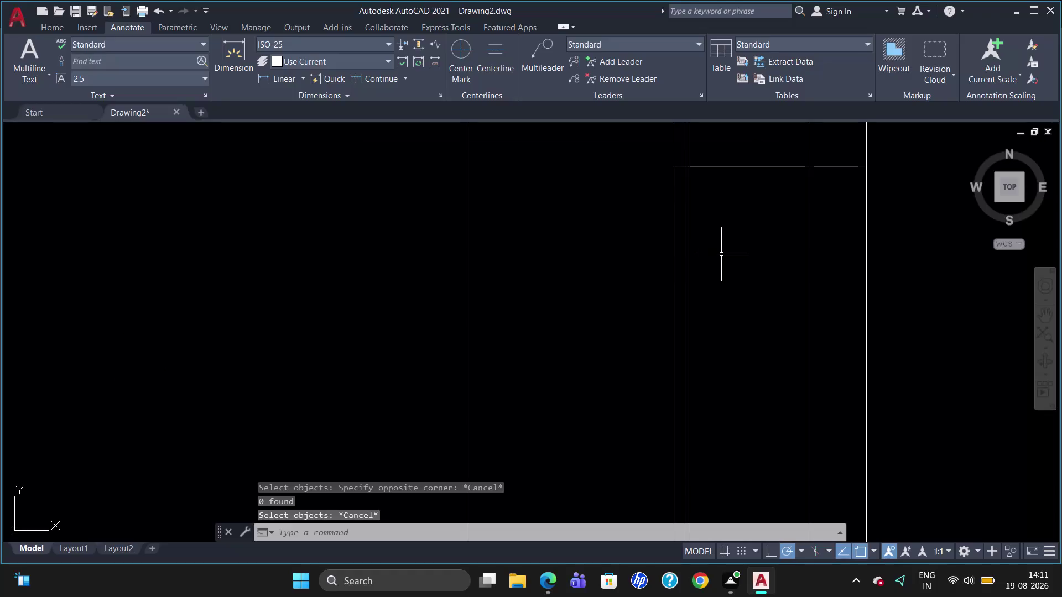
Zoom to the top-right section and trim two pieces off the top inner line's right end.
scroll(down, 3)
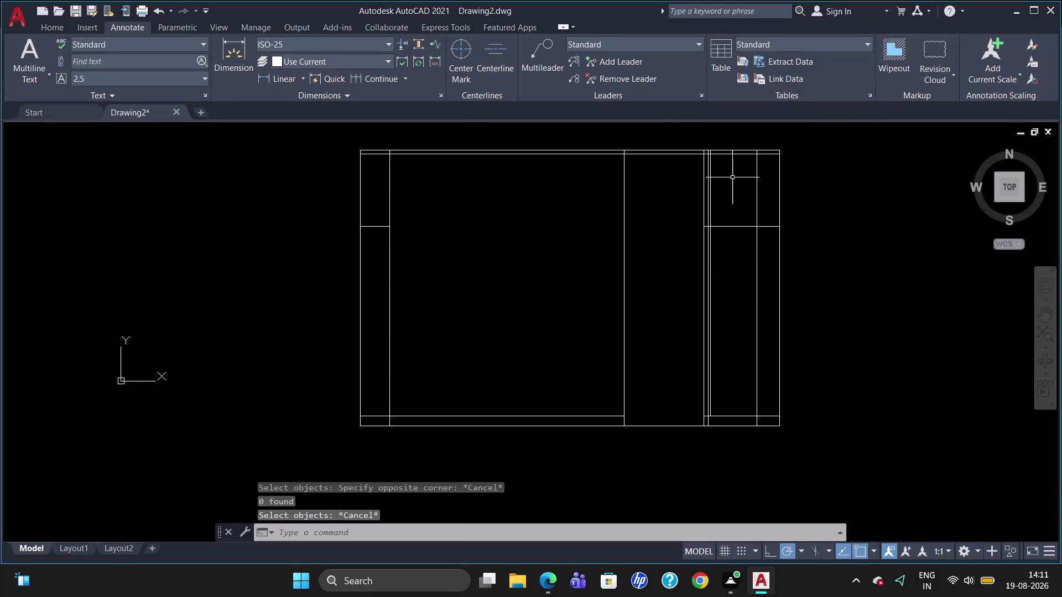
scroll(down, 3)
scroll(up, 3)
scroll(up, 3)
scroll(down, 3)
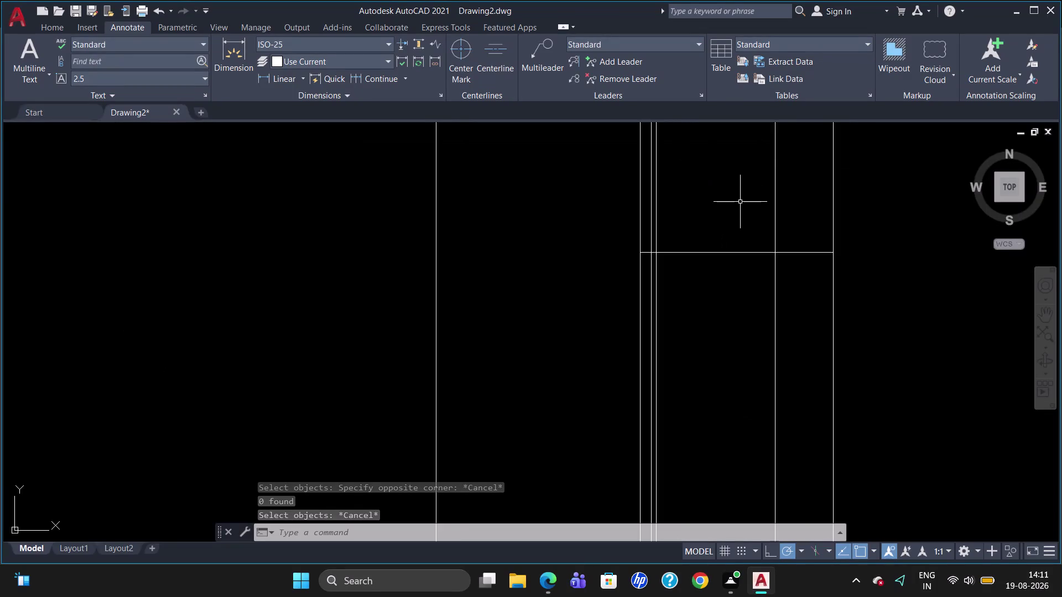
scroll(up, 3)
scroll(up, 3)
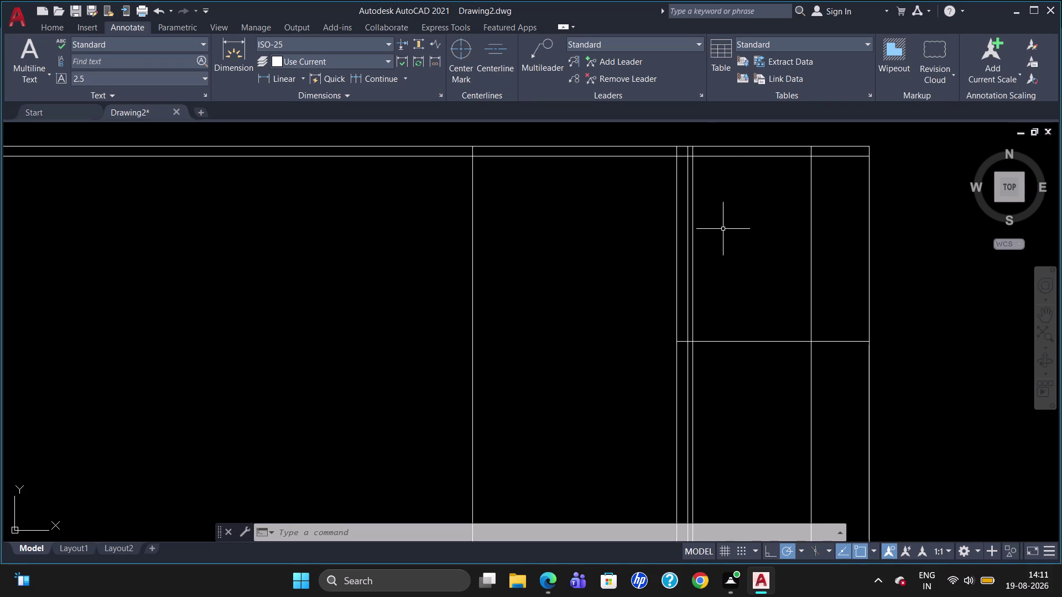
text(TR)
key(Return)
key(Return)
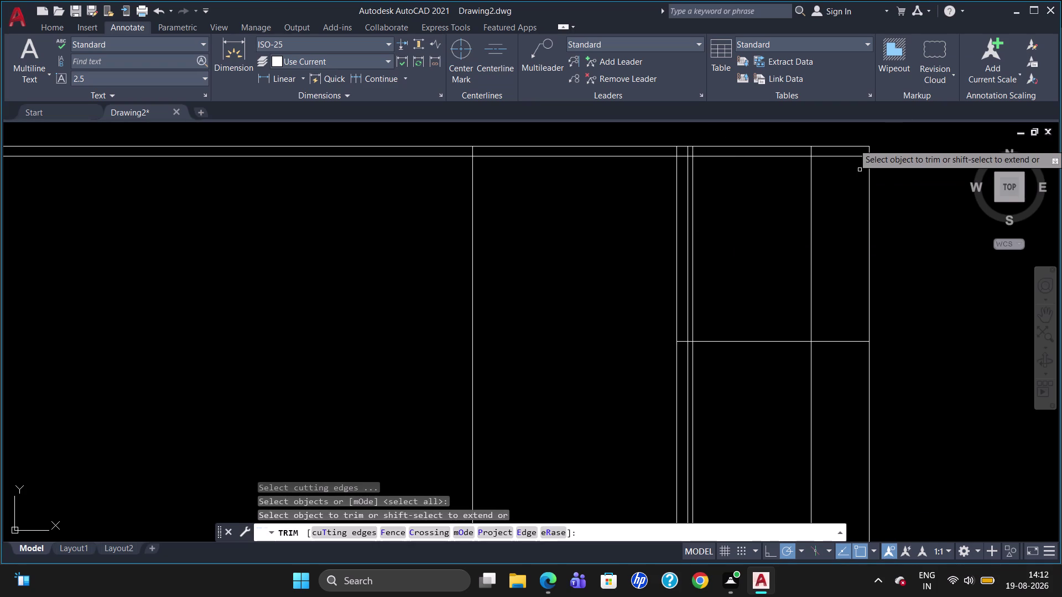
click(829, 158)
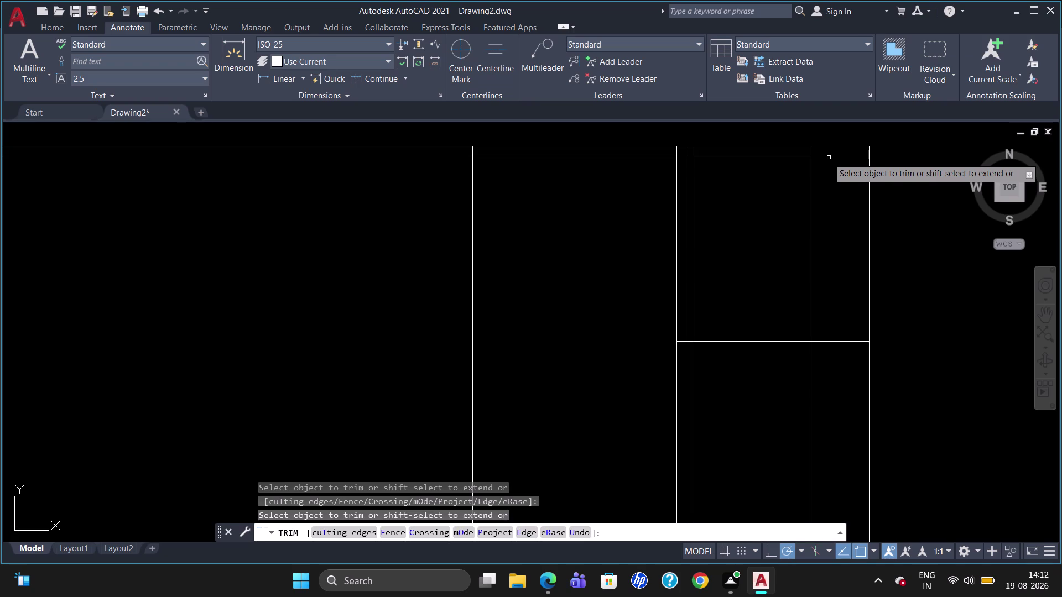
click(755, 155)
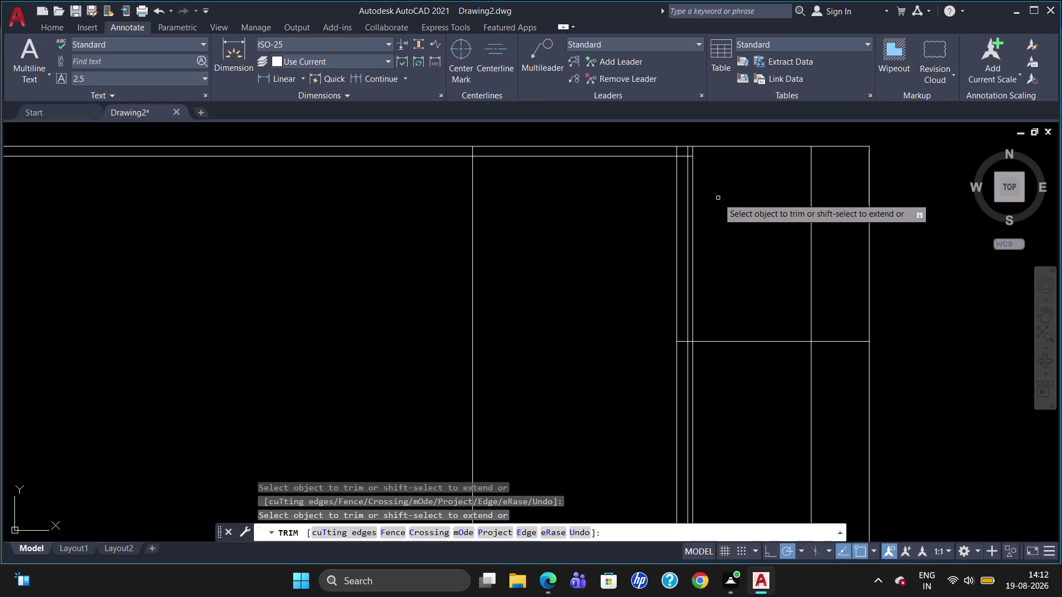
Trim the vertical divider's upper portions and the corner segments, then select the leftover stub.
click(676, 242)
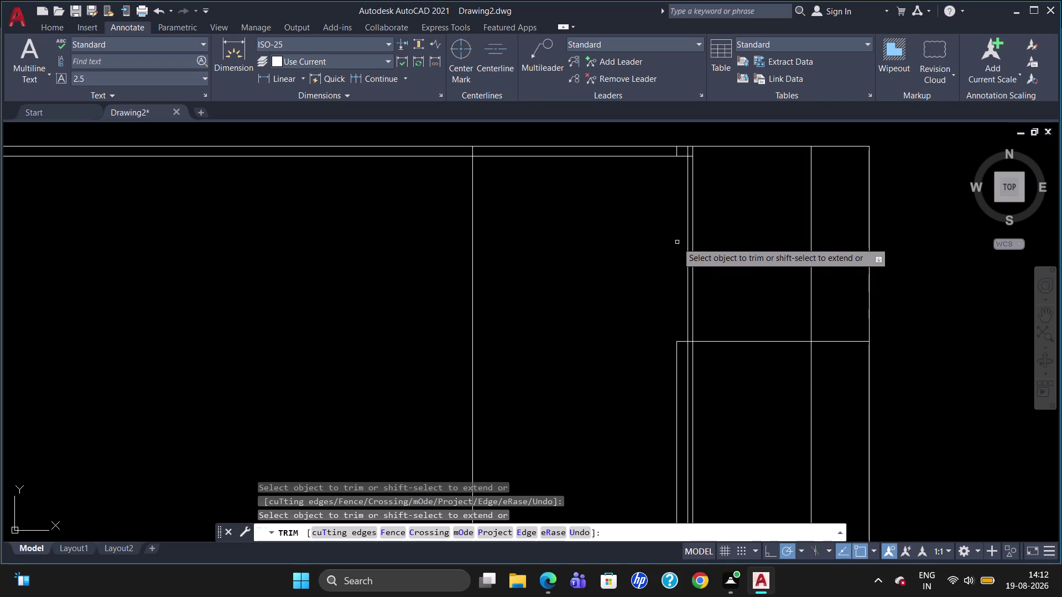
click(683, 343)
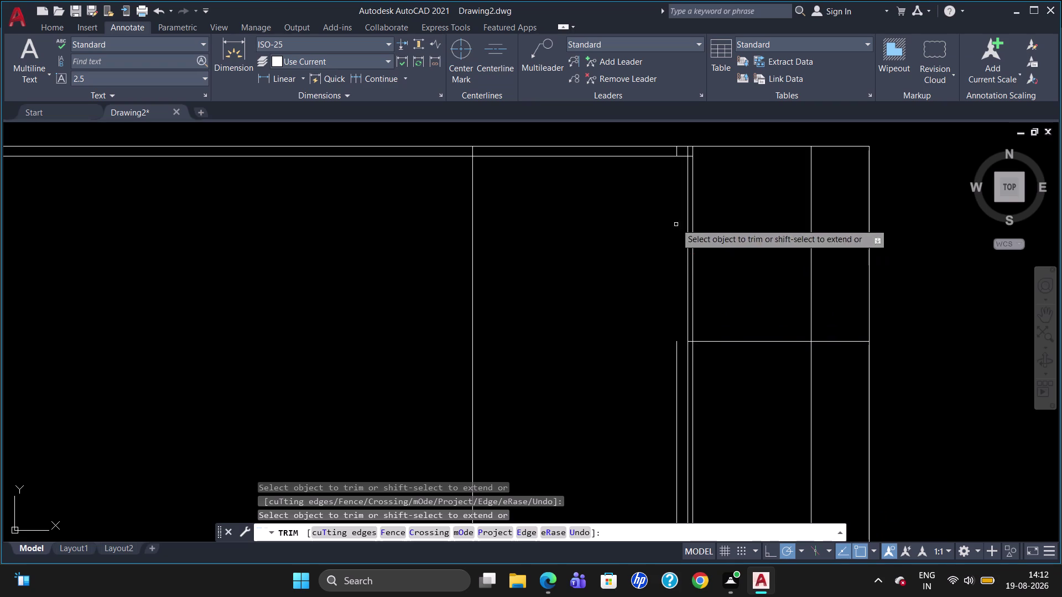
click(682, 156)
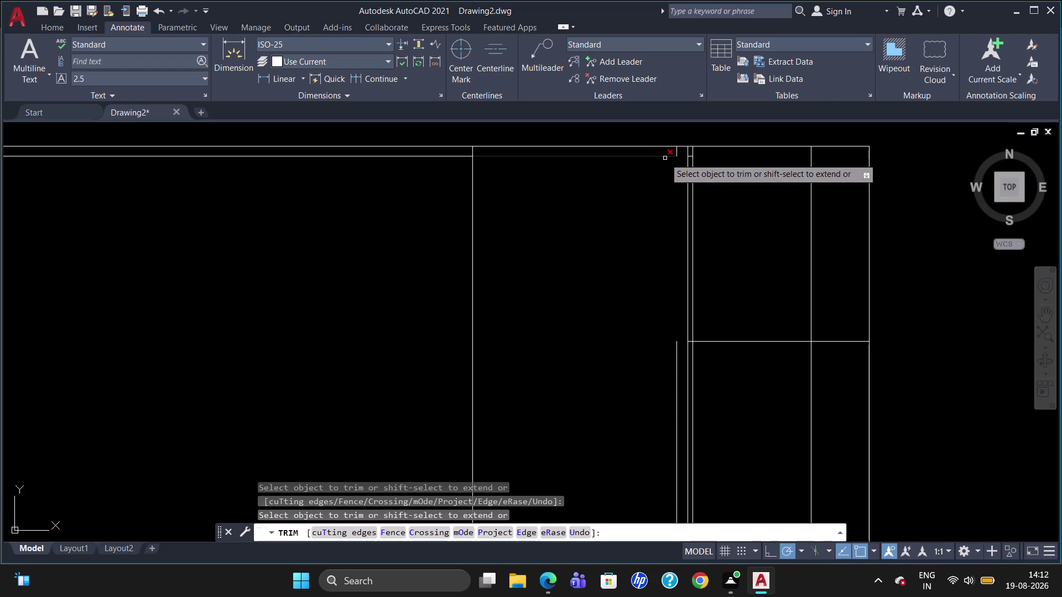
click(664, 158)
key(Escape)
click(677, 153)
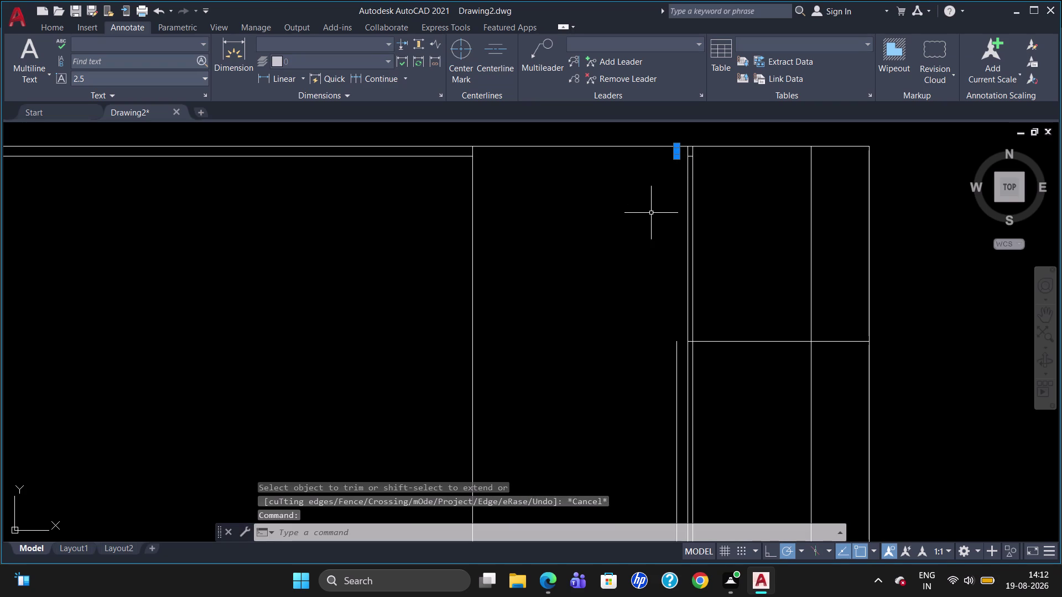
Delete the leftover short line stub.
key(Delete)
scroll(down, 3)
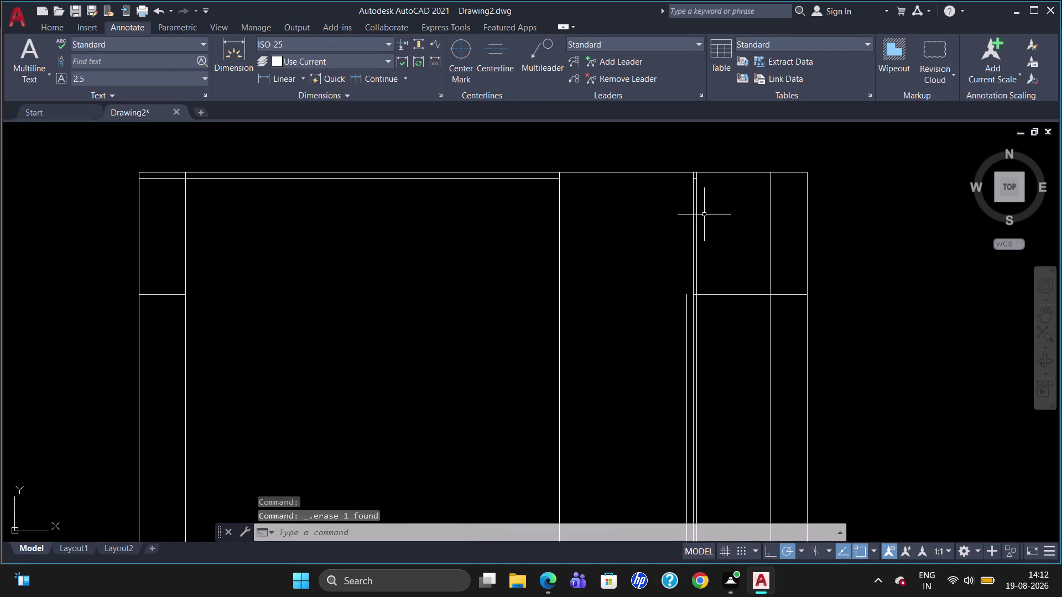
scroll(up, 3)
scroll(up, 3)
scroll(down, 3)
scroll(up, 3)
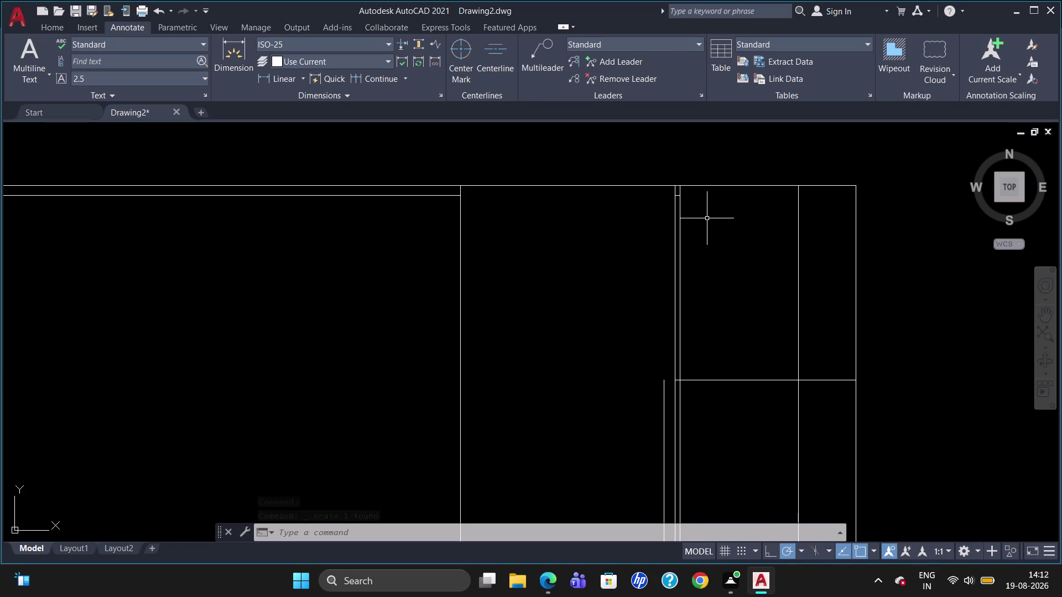
Draw a short trial line along the cabinet's top edge.
key(l)
key(Return)
scroll(up, 3)
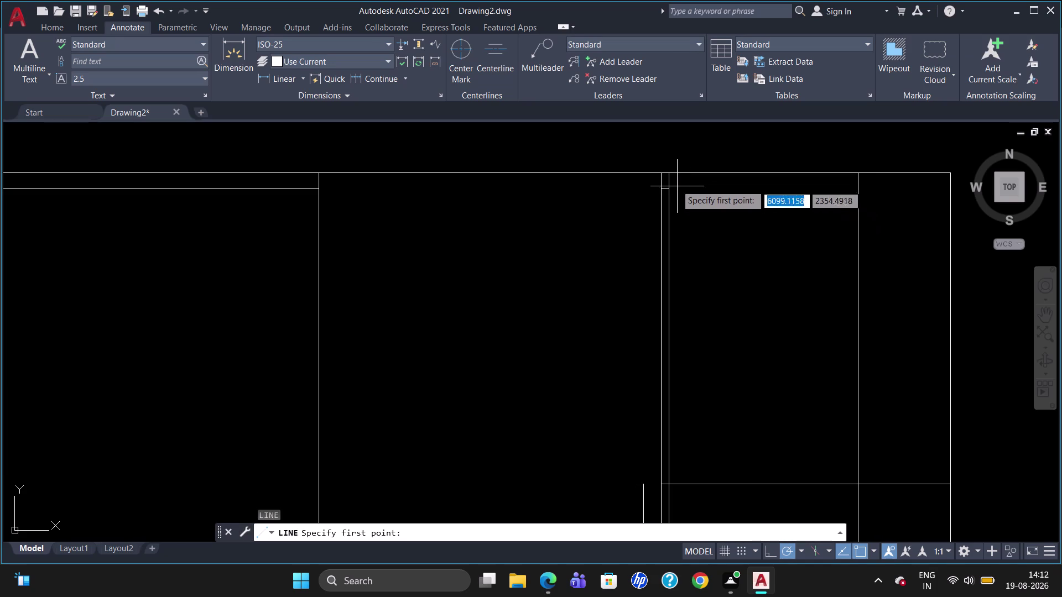
scroll(up, 3)
click(657, 176)
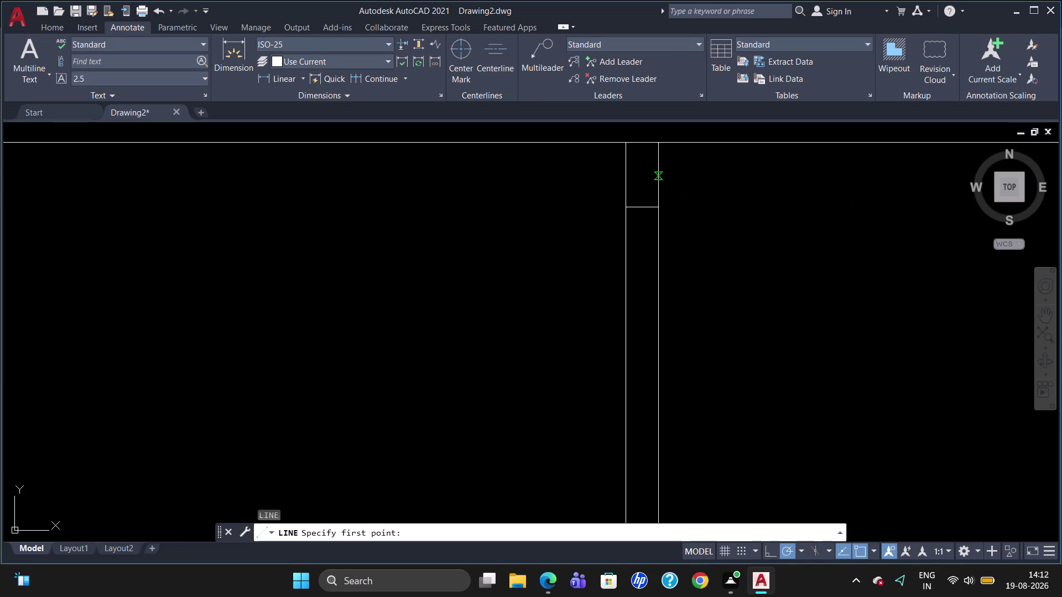
click(781, 175)
scroll(down, 3)
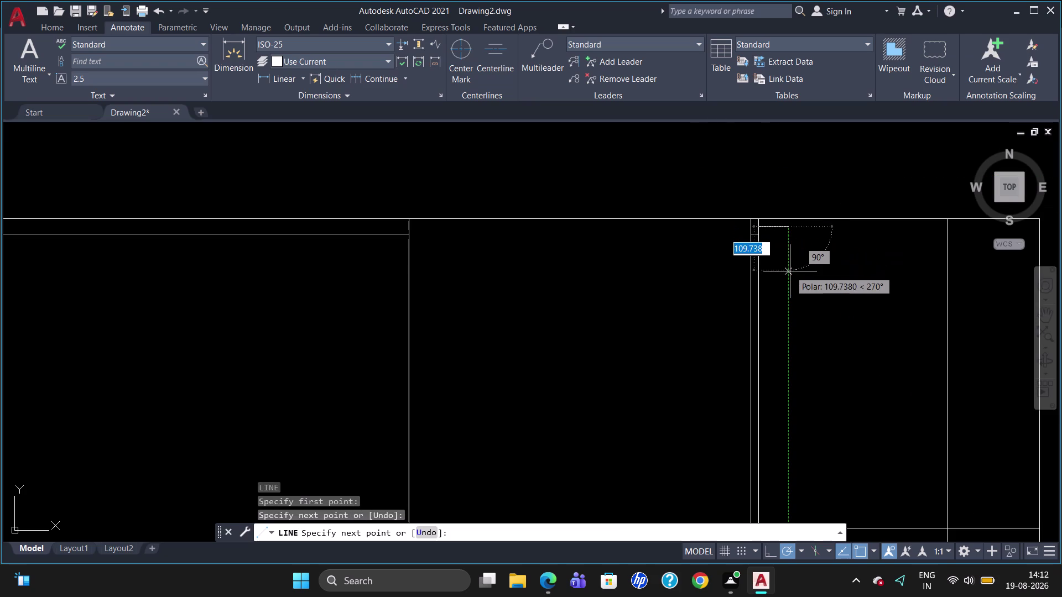
key(Escape)
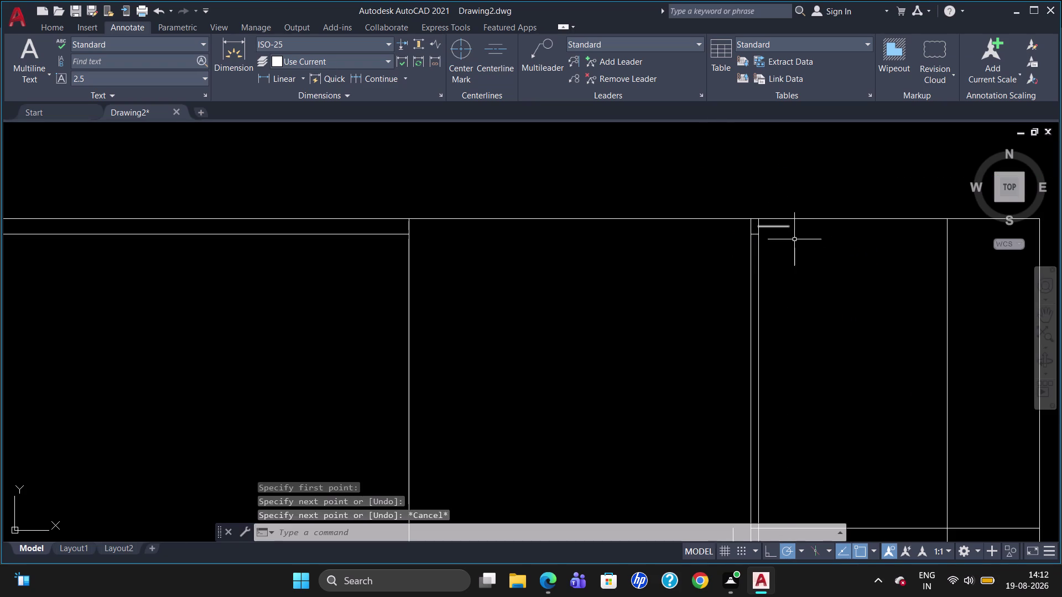
Select and erase the unwanted short line.
scroll(down, 3)
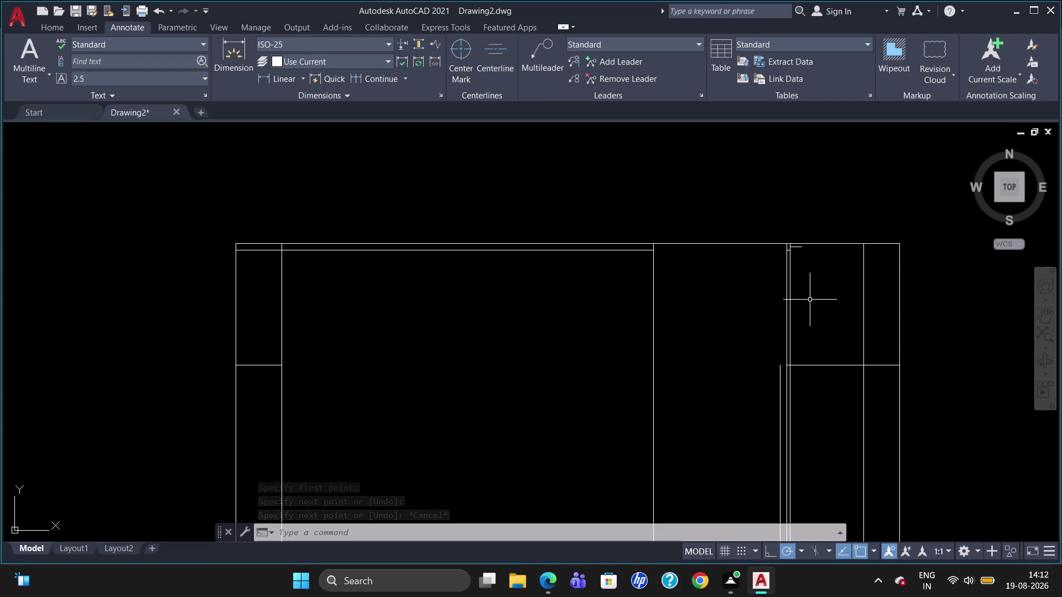
click(799, 246)
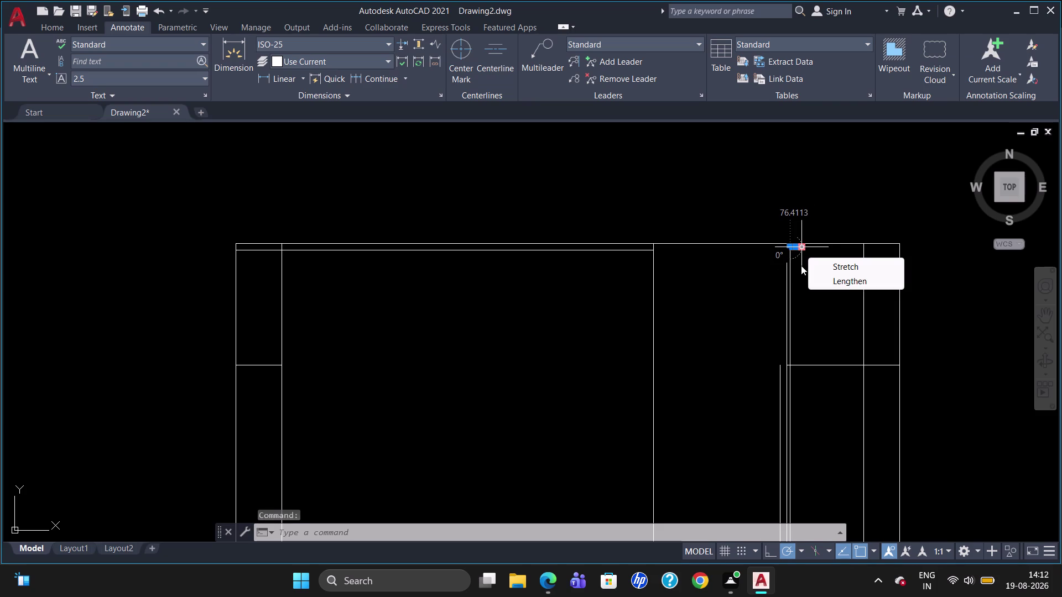
scroll(up, 3)
key(Escape)
scroll(up, 3)
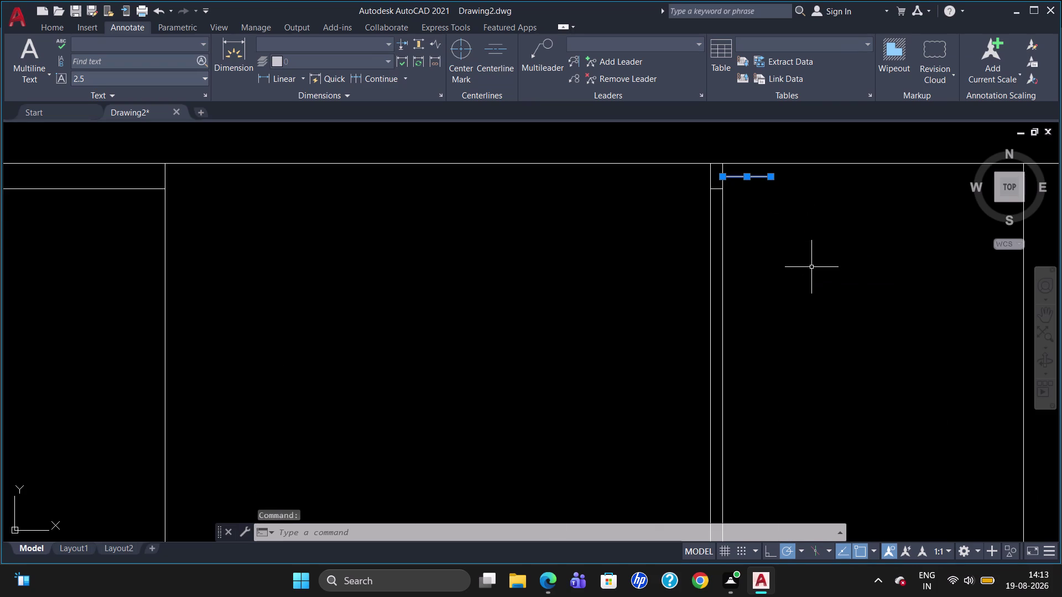
key(Delete)
Draw a short horizontal line near the top of the right cabinet section.
key(l)
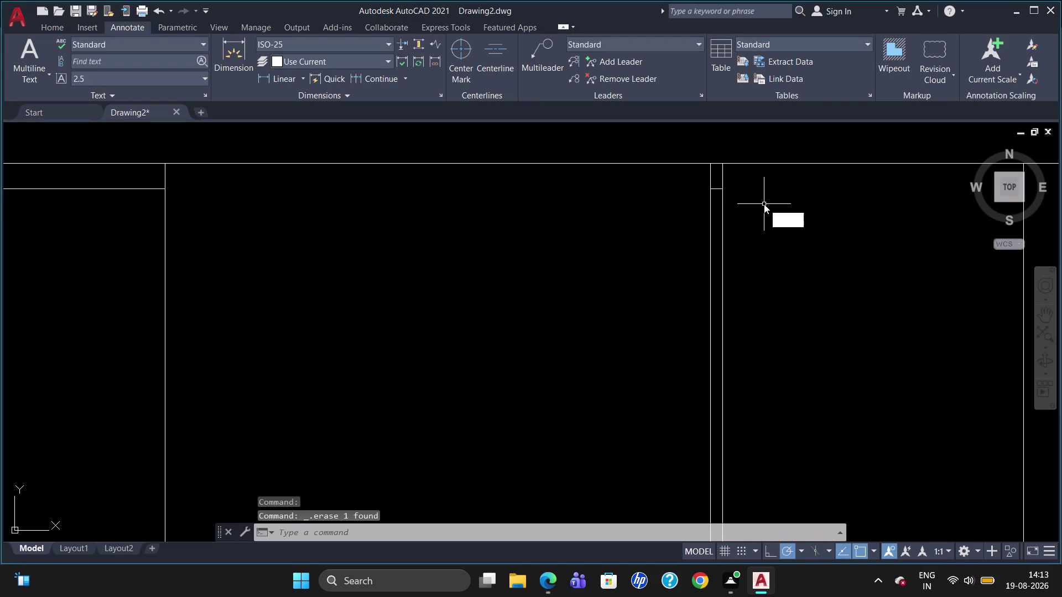
key(Return)
click(727, 176)
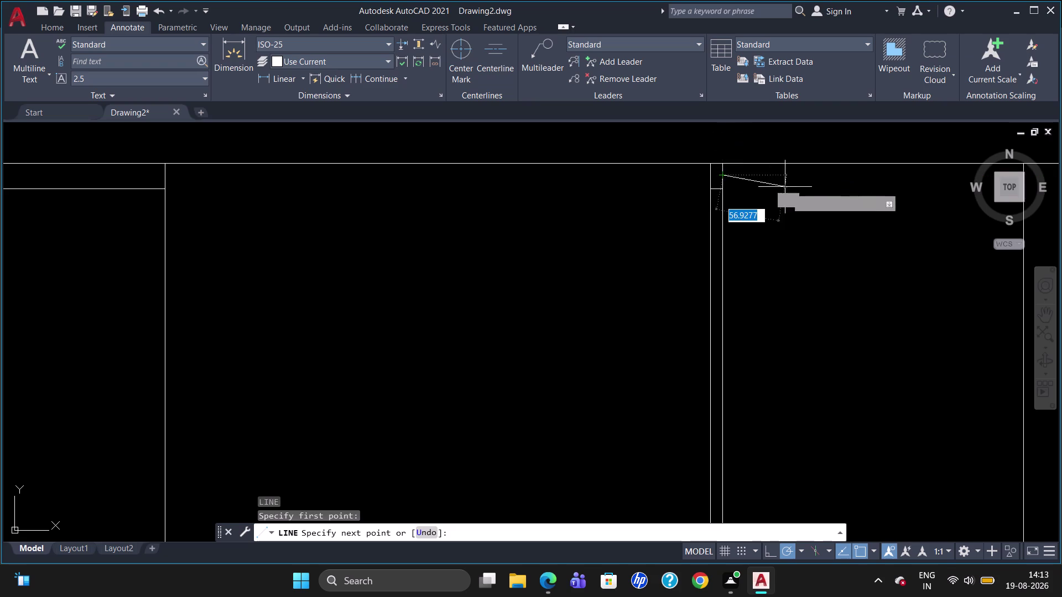
click(794, 173)
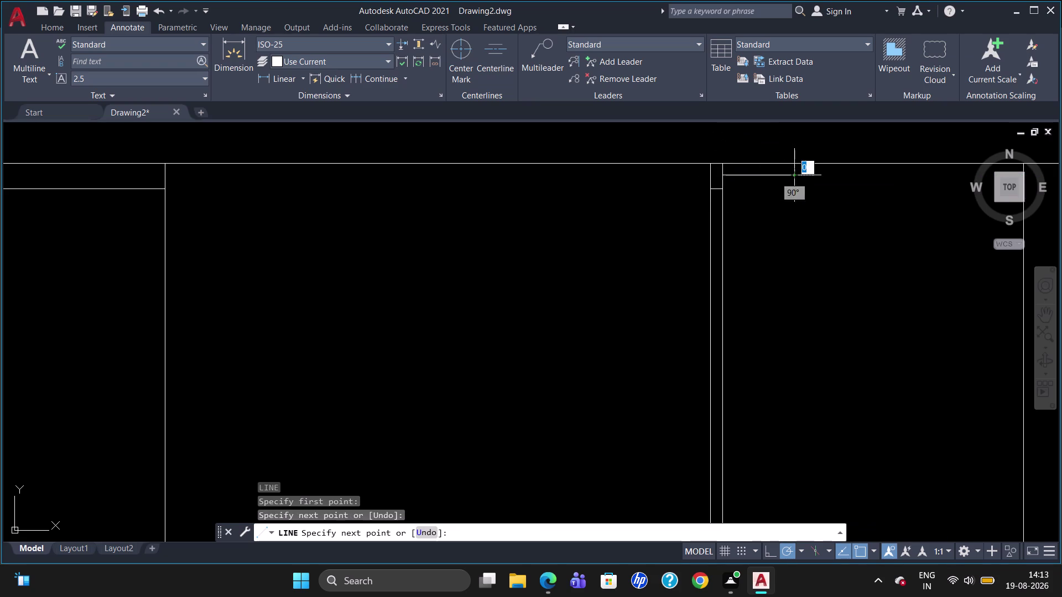
scroll(down, 3)
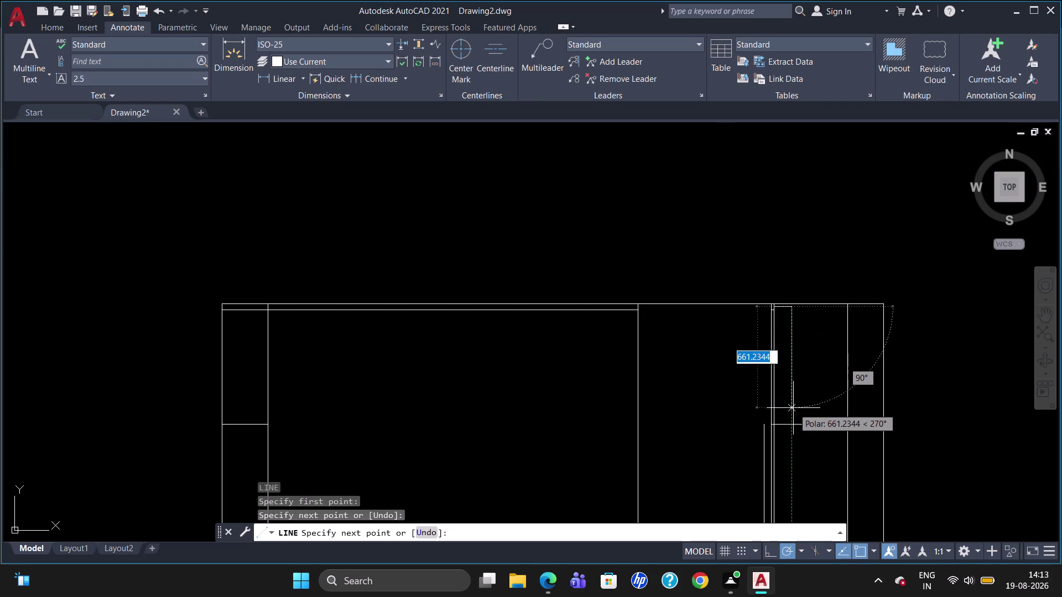
scroll(up, 3)
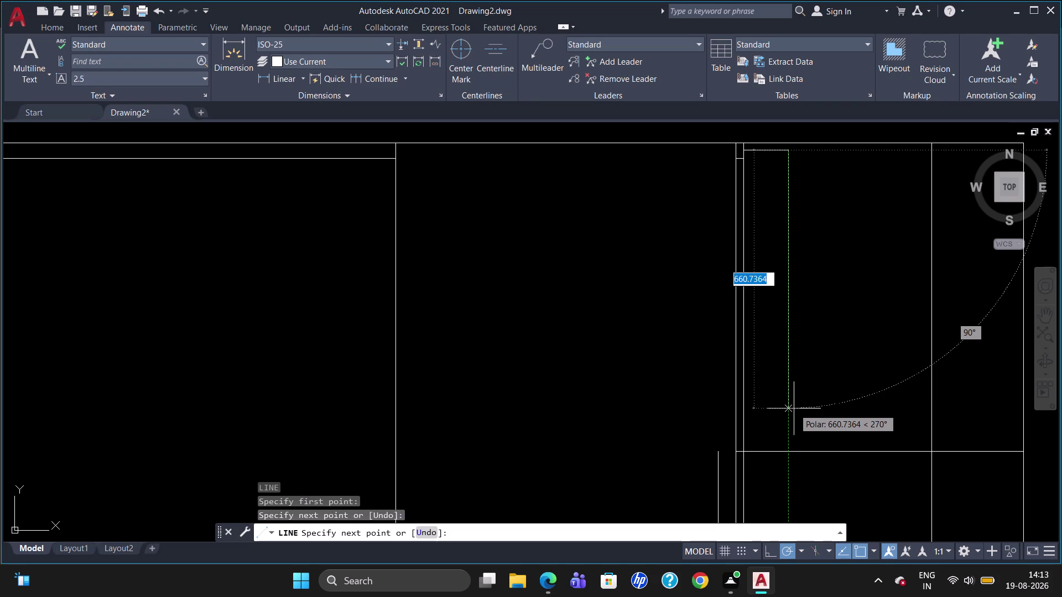
key(Escape)
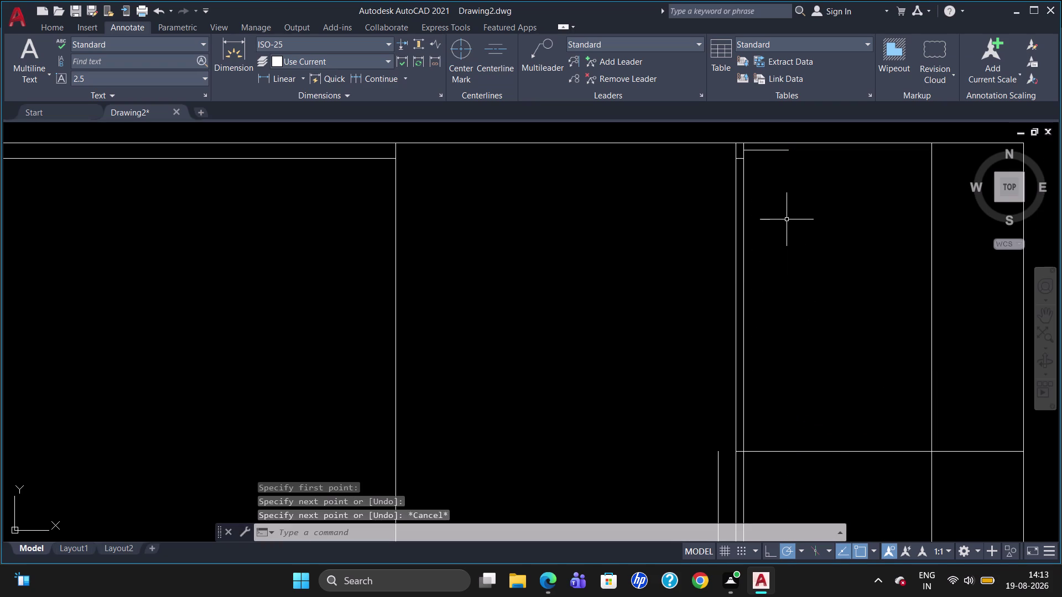
Draw a vertical line from the top edge down to the lower rail.
key(l)
key(Return)
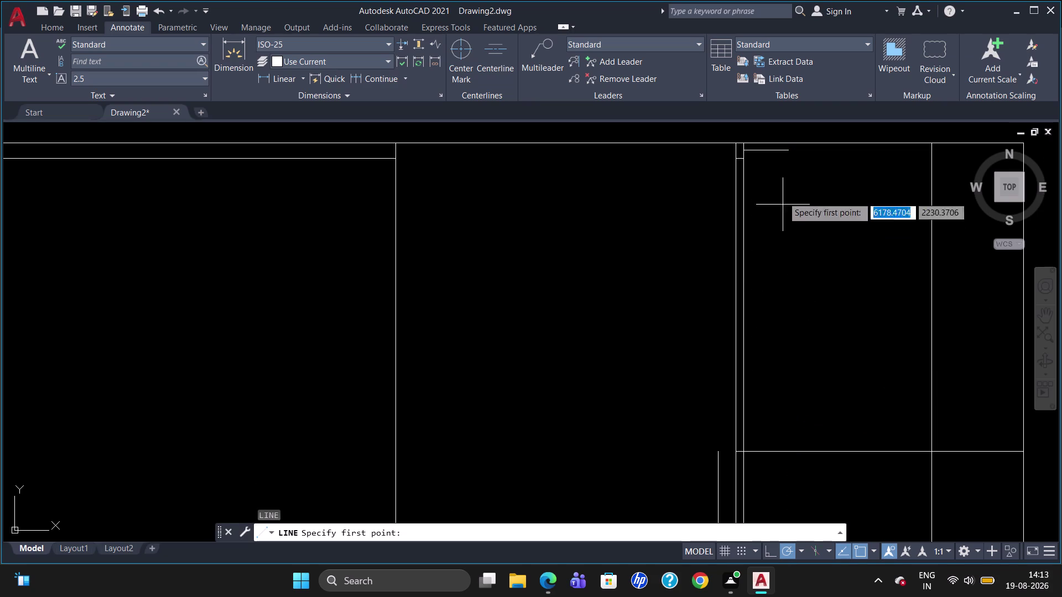
click(787, 142)
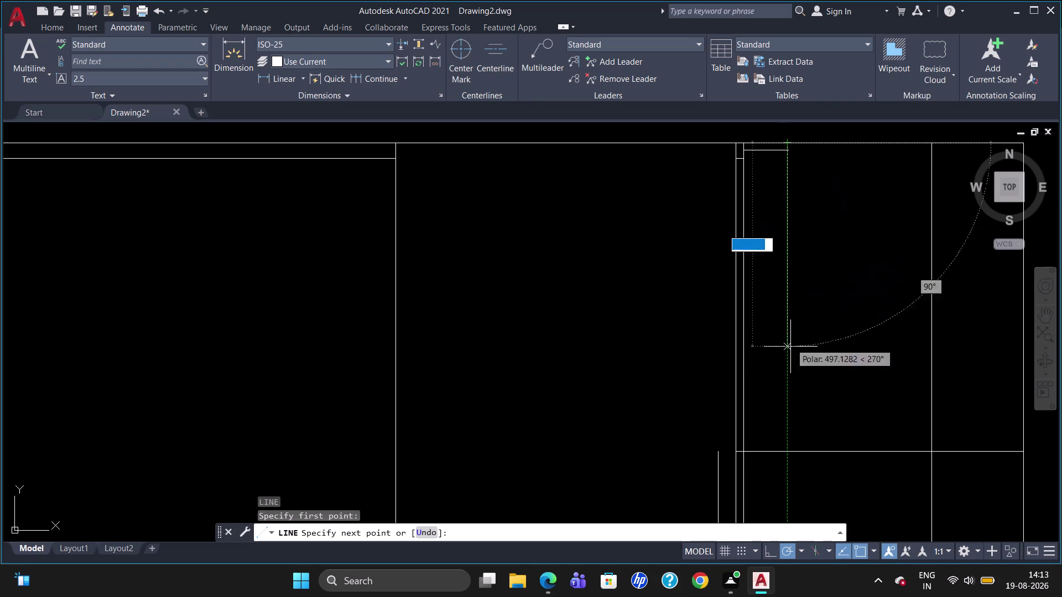
click(788, 450)
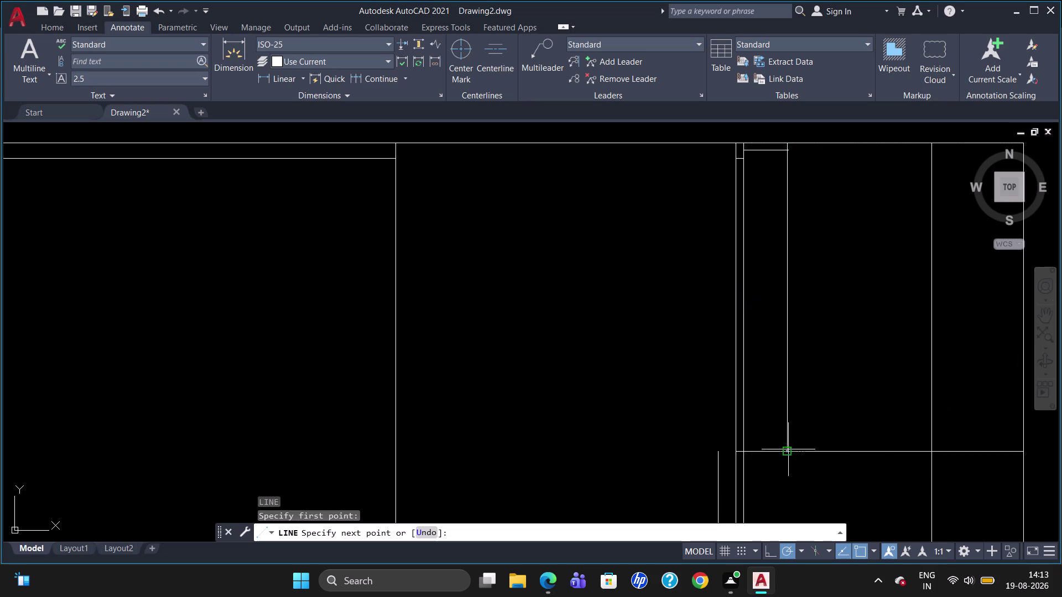
key(Escape)
scroll(up, 3)
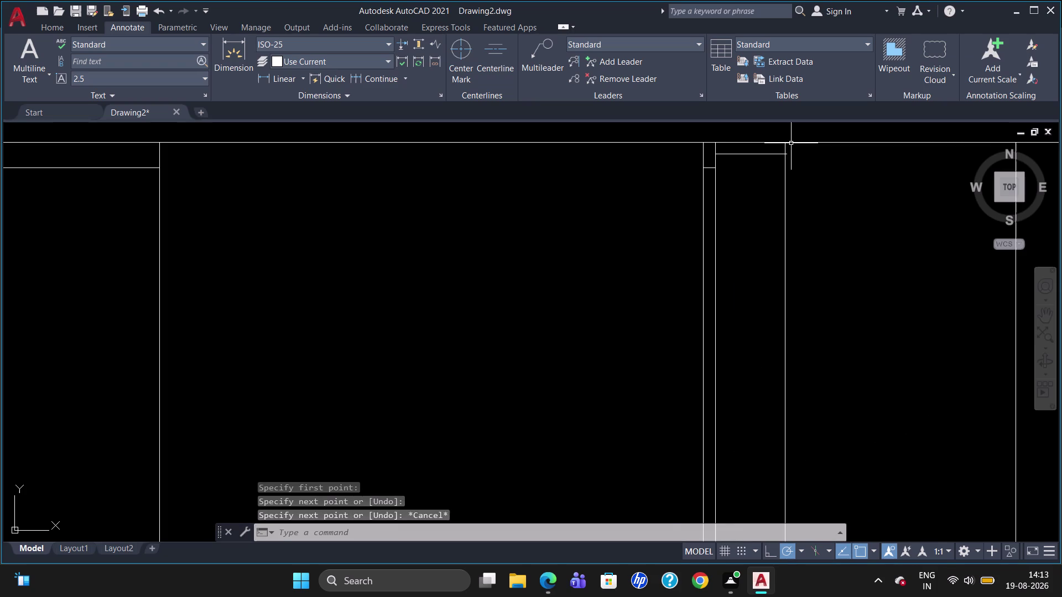
scroll(up, 3)
Trim an overlapping line end at the top of the right section.
text(TR)
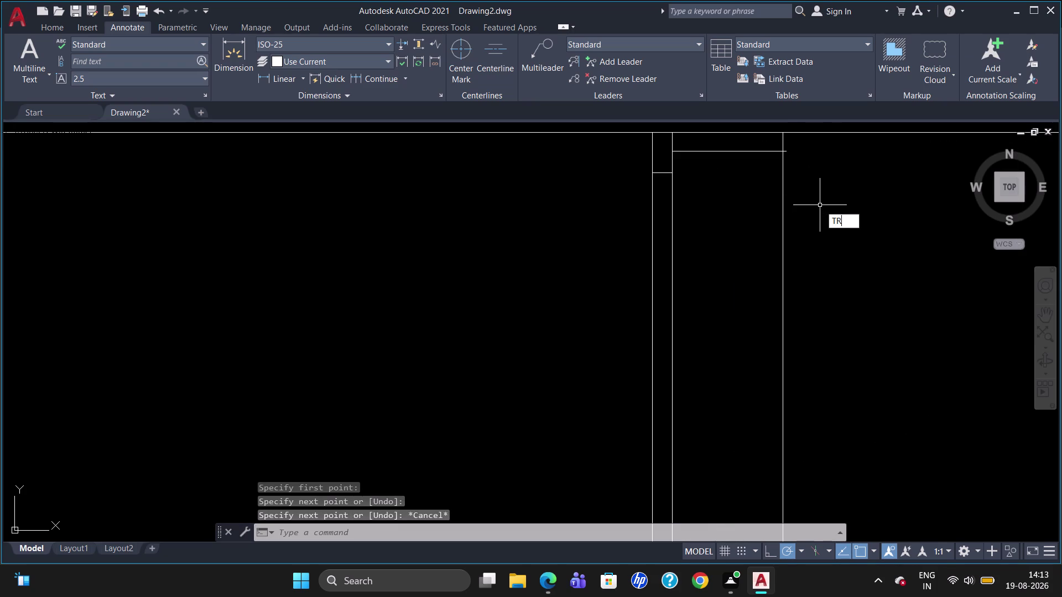
key(Return)
key(Return)
click(787, 150)
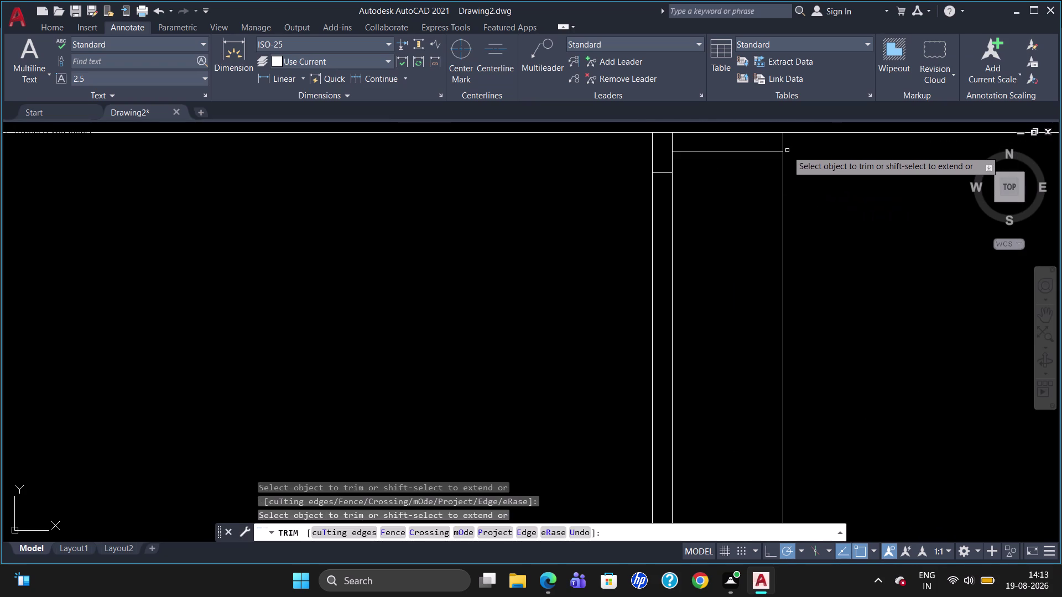
key(Escape)
scroll(down, 3)
scroll(up, 3)
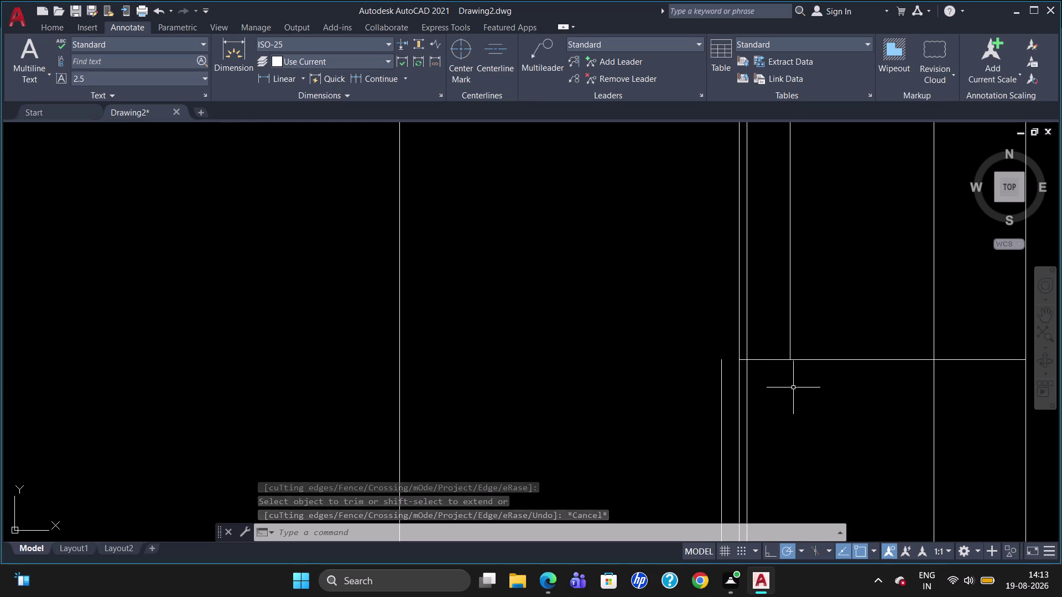
scroll(up, 3)
Break the horizontal line where it meets the inner upright using BREAKATPOINT.
text(BR)
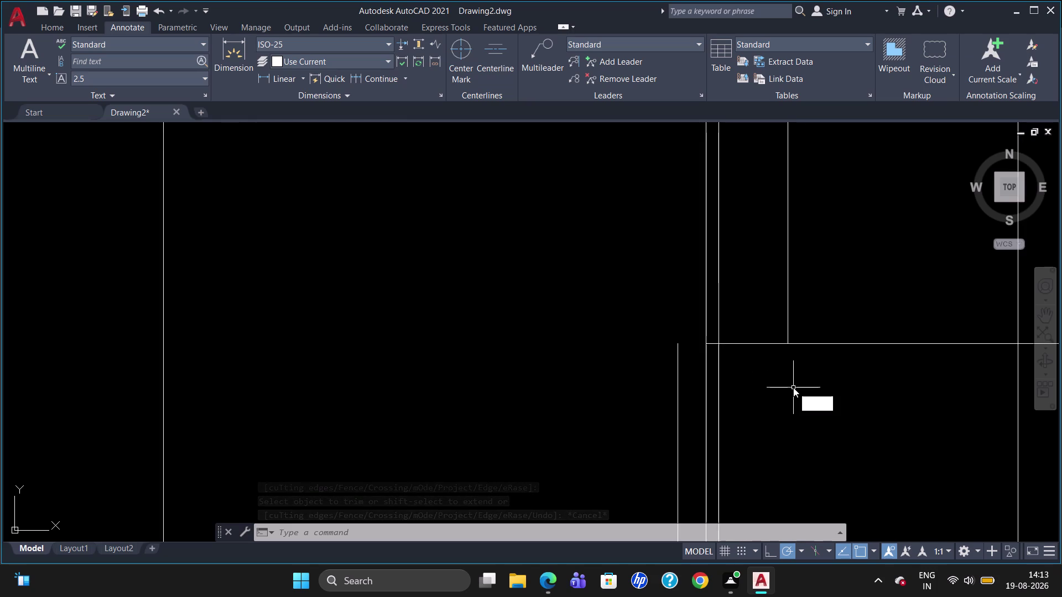
click(831, 428)
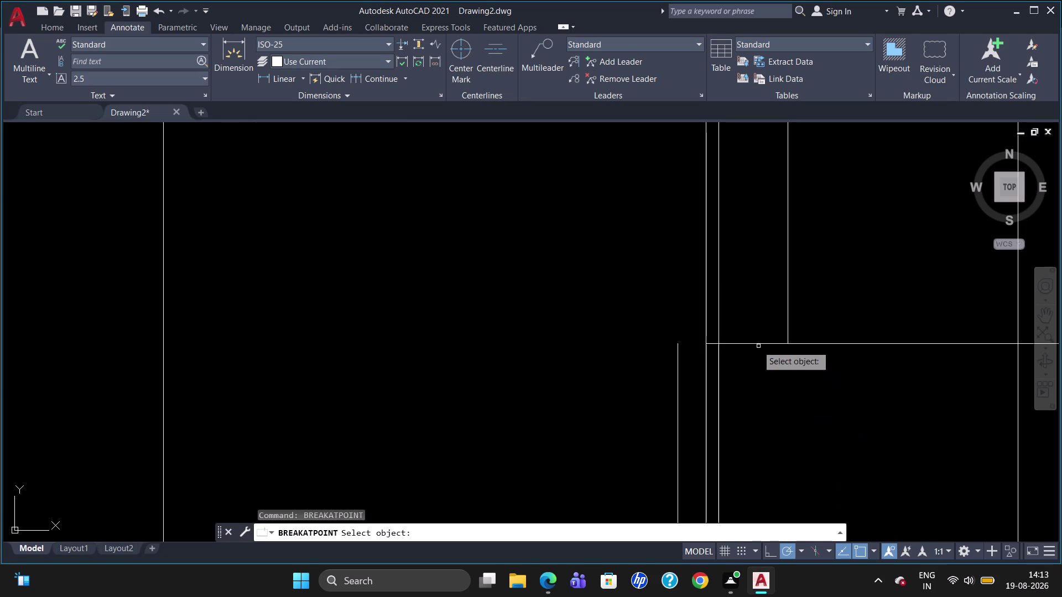
click(756, 342)
click(791, 339)
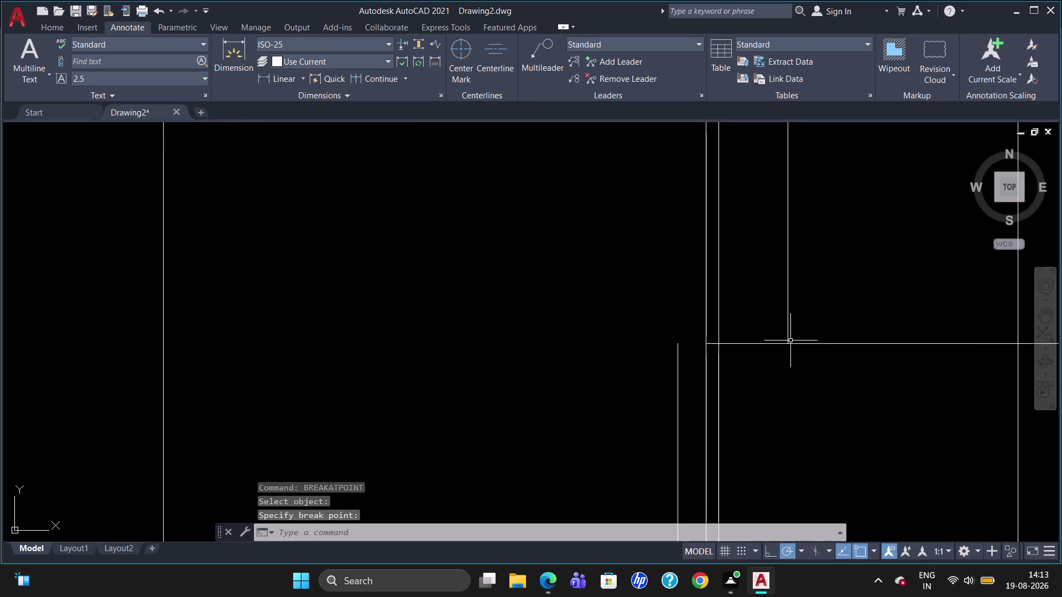
text(BR)
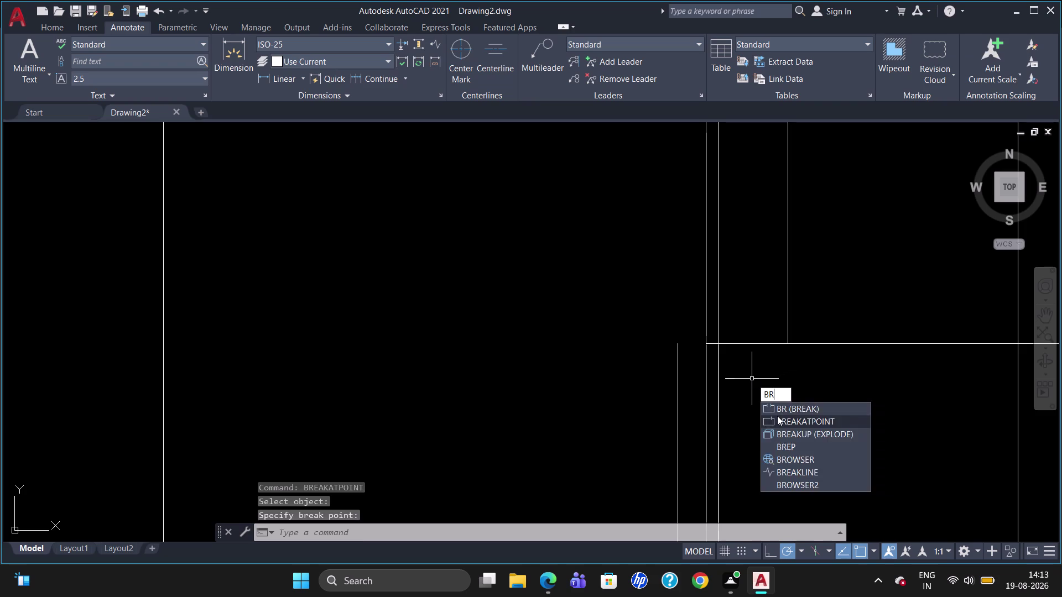
click(778, 419)
click(734, 343)
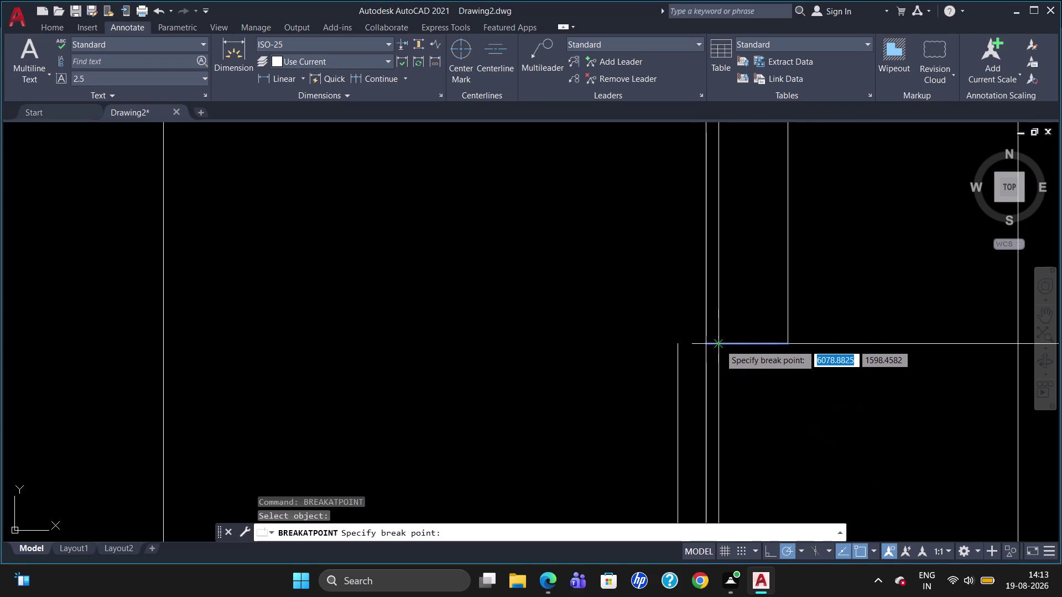
click(719, 344)
Offset the short horizontal line by 20 units.
key(o)
key(Return)
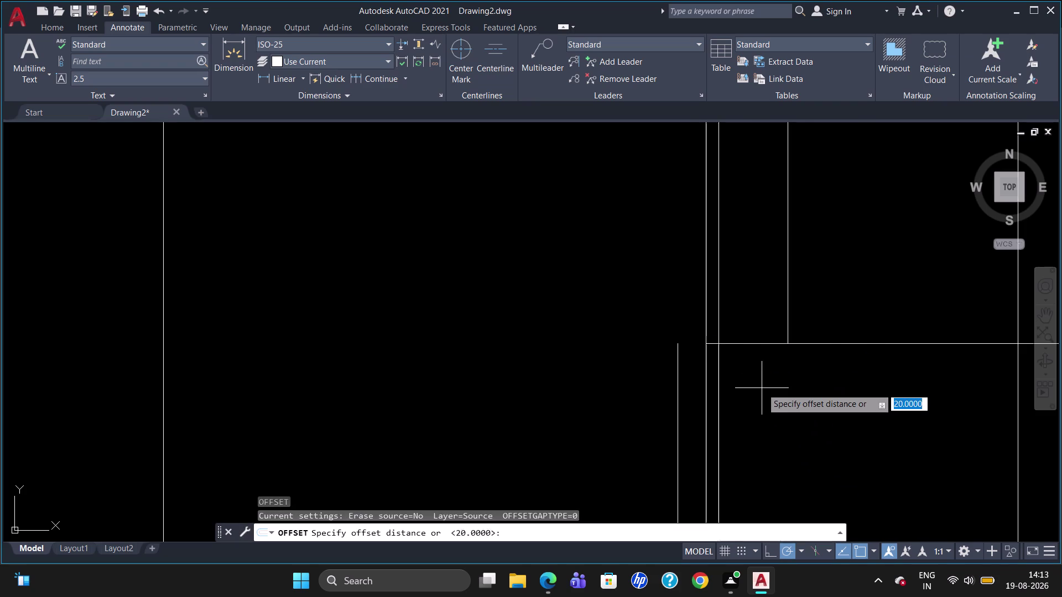
key(Escape)
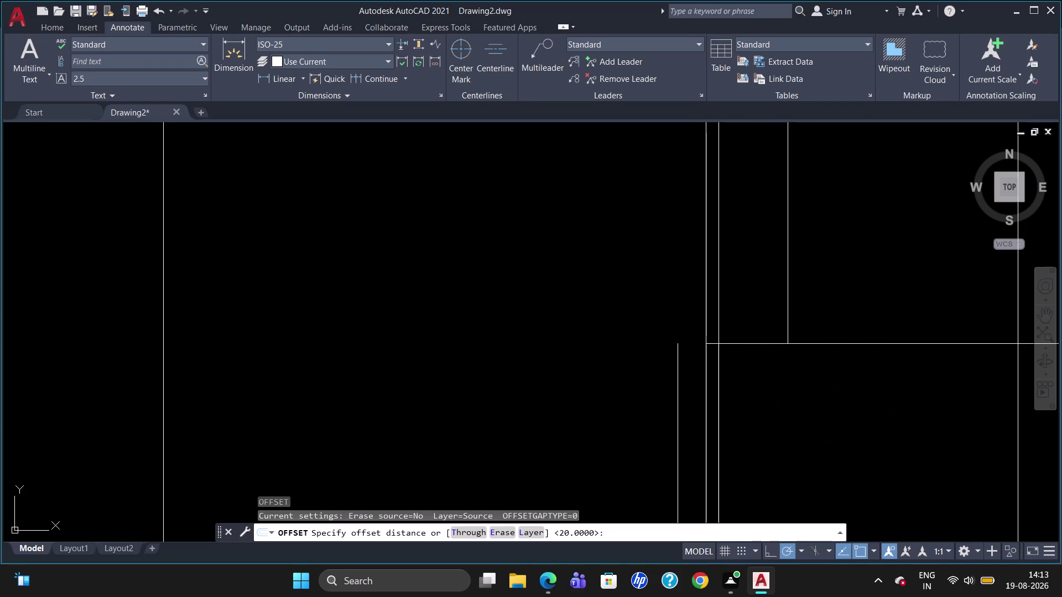
key(o)
key(Return)
text(20)
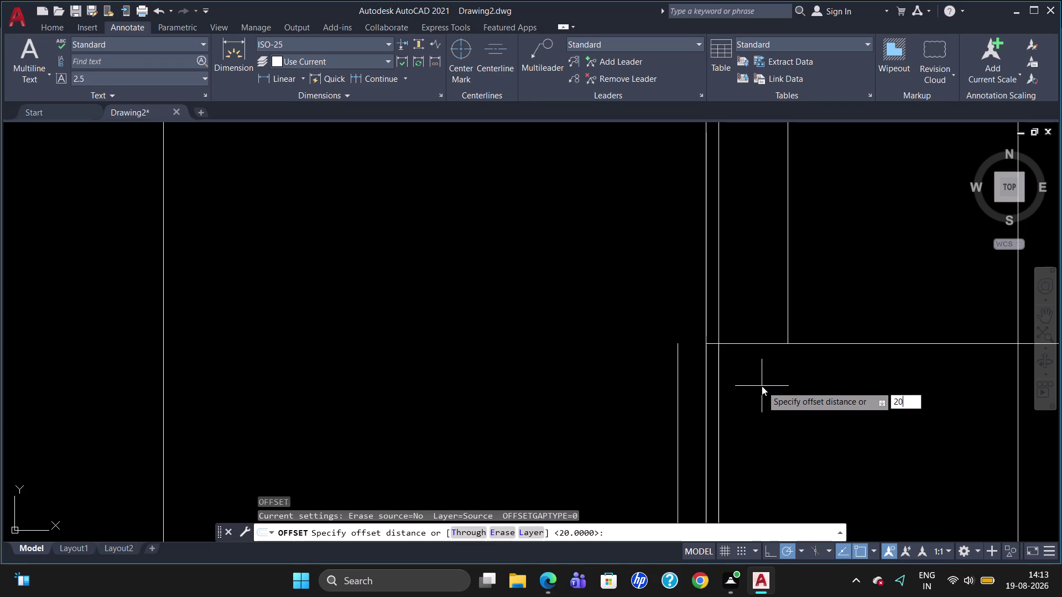
key(Return)
click(758, 343)
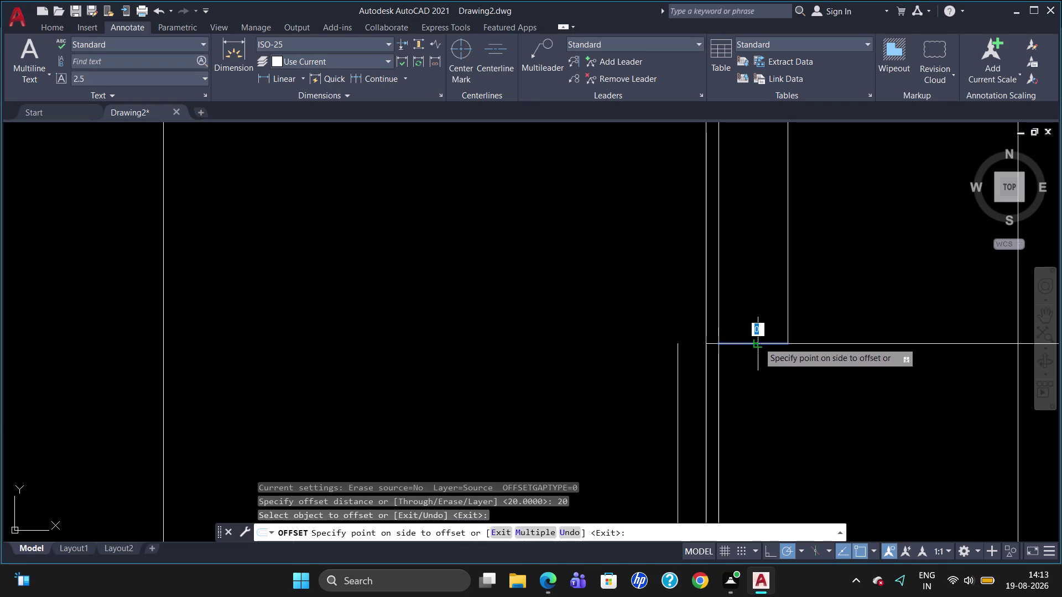
click(759, 338)
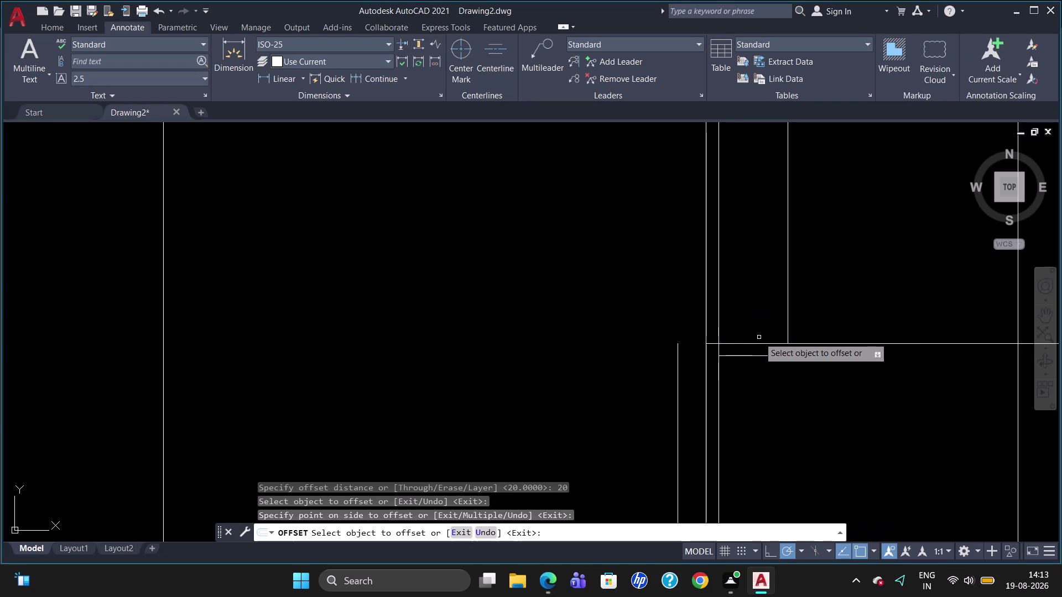
Place another 20-unit parallel copy, then erase the unwanted extra line.
scroll(down, 3)
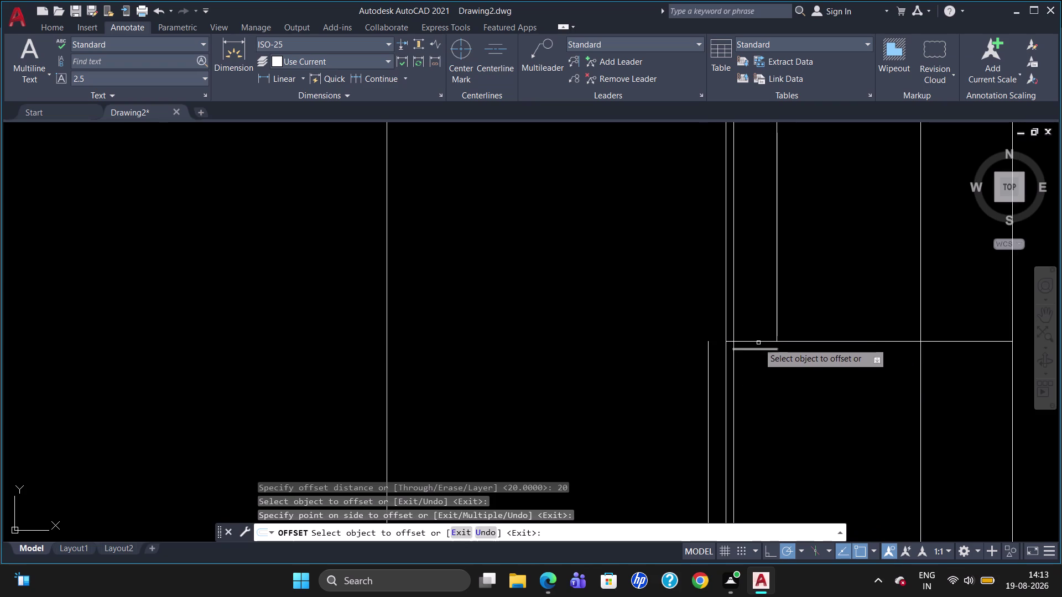
click(758, 343)
click(760, 330)
key(Escape)
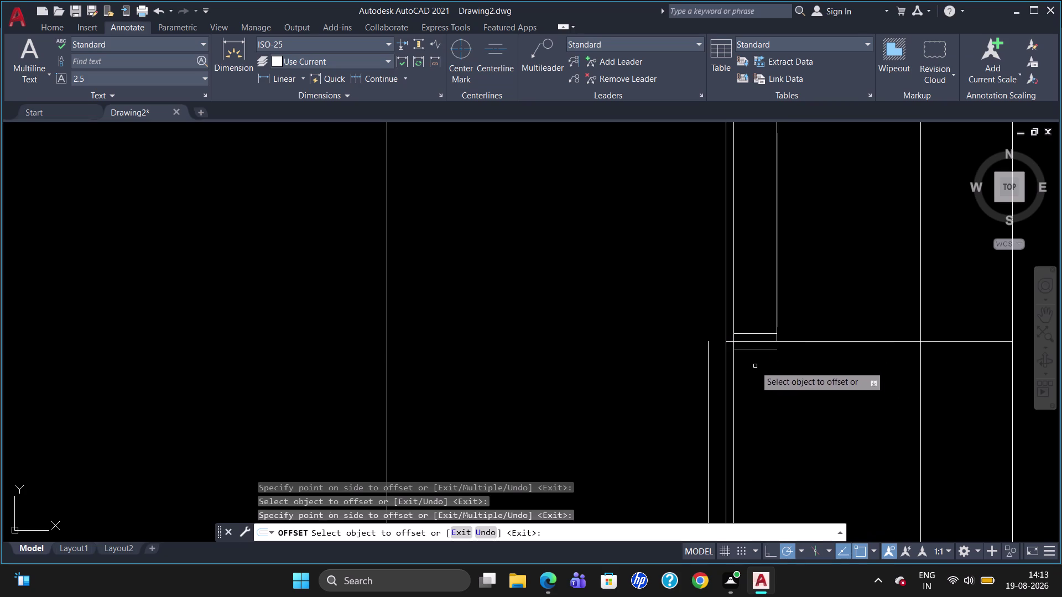
click(757, 349)
key(Delete)
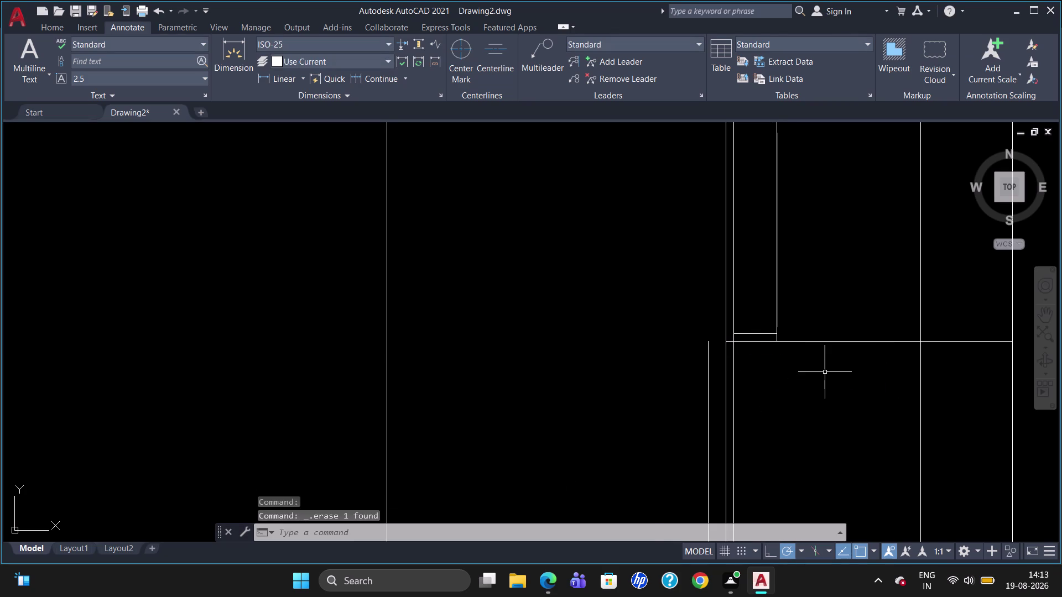
scroll(down, 3)
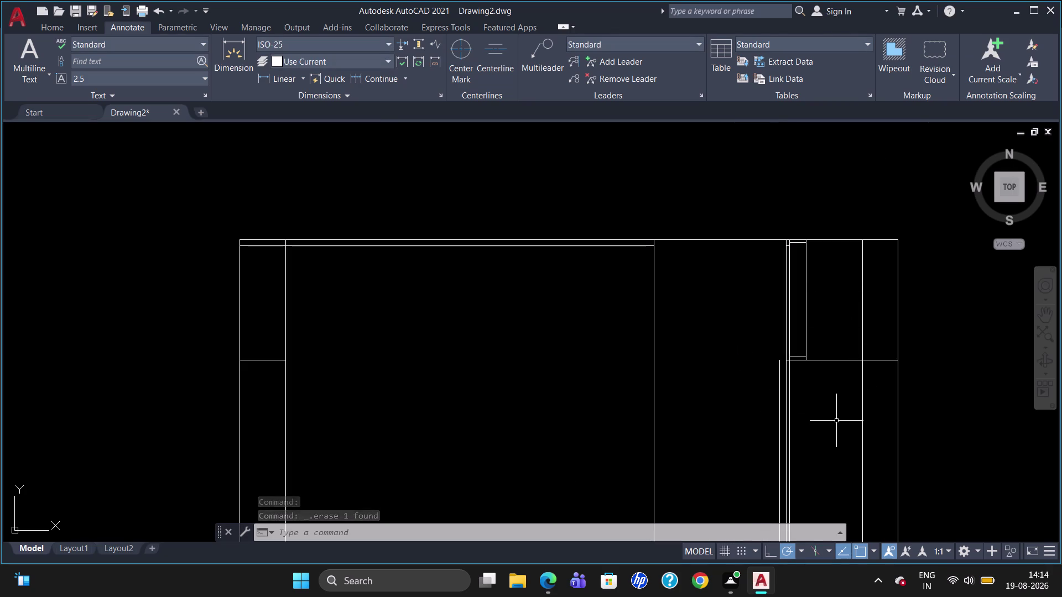
Draw a diagonal from the panel's lower-left corner to its upper-right corner.
key(l)
key(Return)
scroll(up, 3)
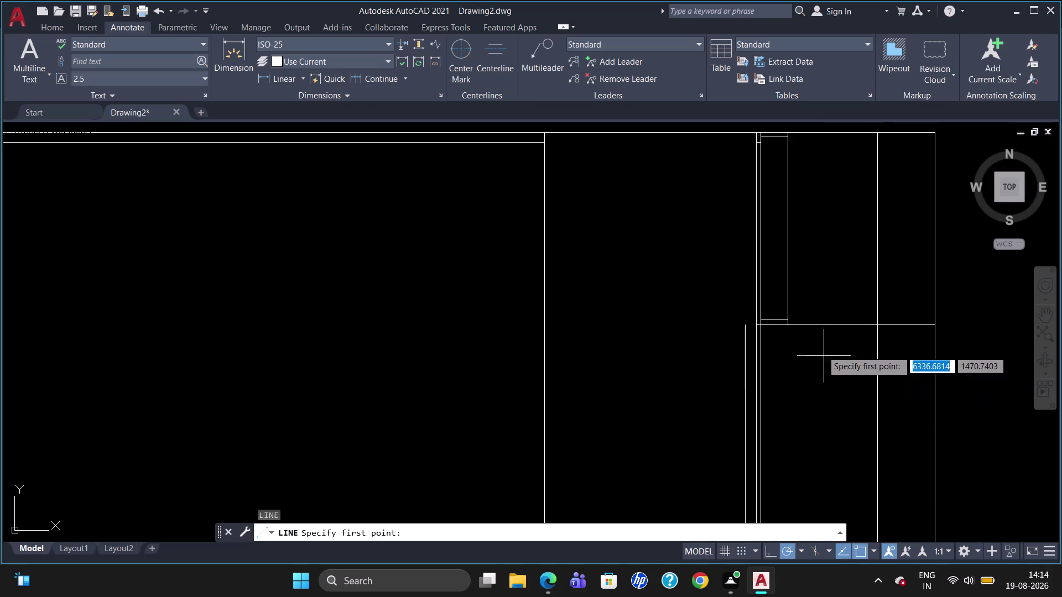
scroll(up, 3)
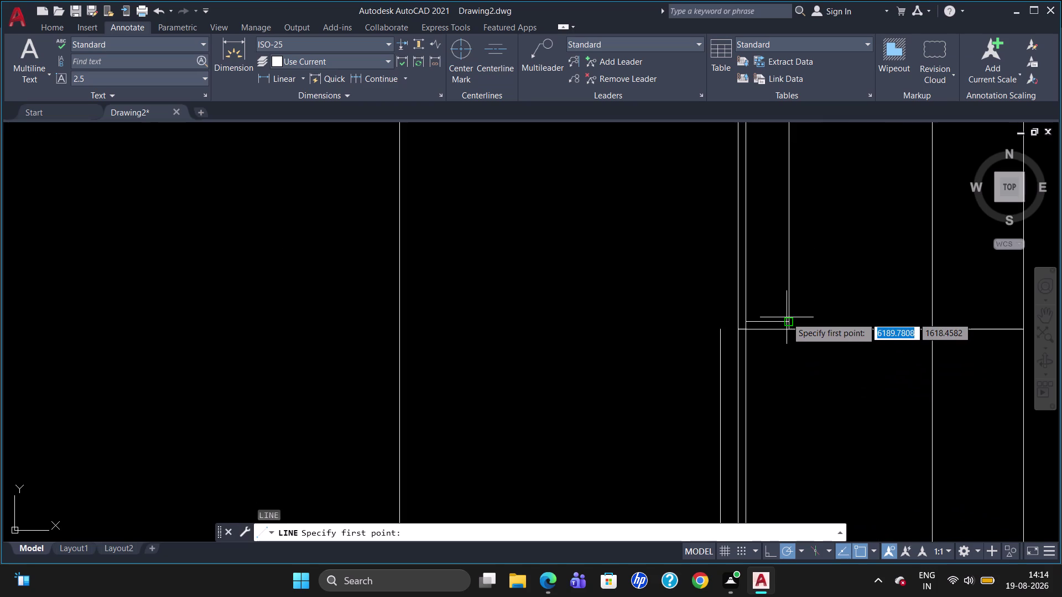
scroll(down, 3)
click(757, 328)
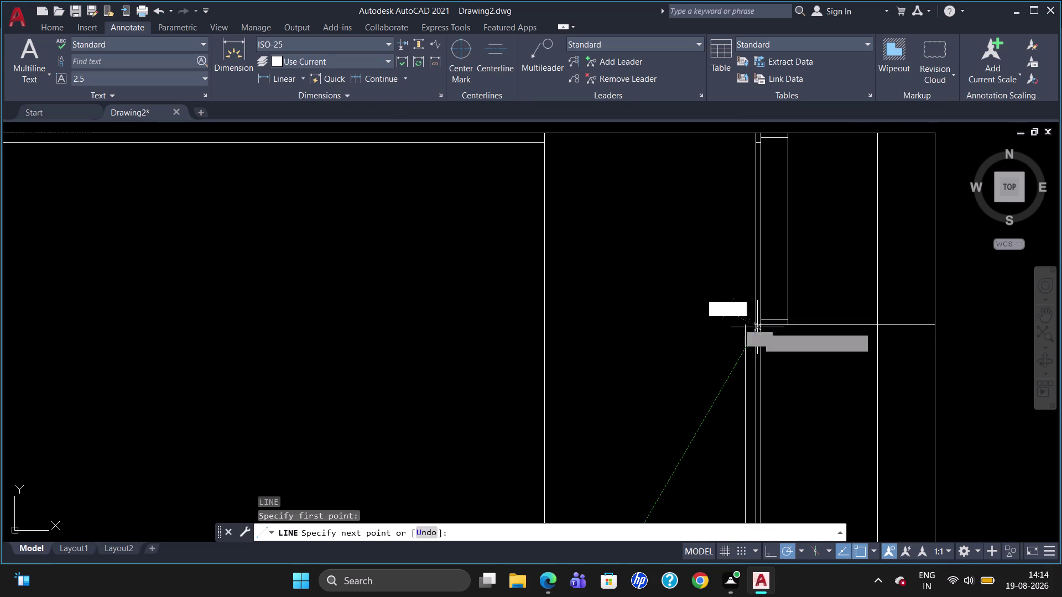
key(Escape)
key(l)
key(Return)
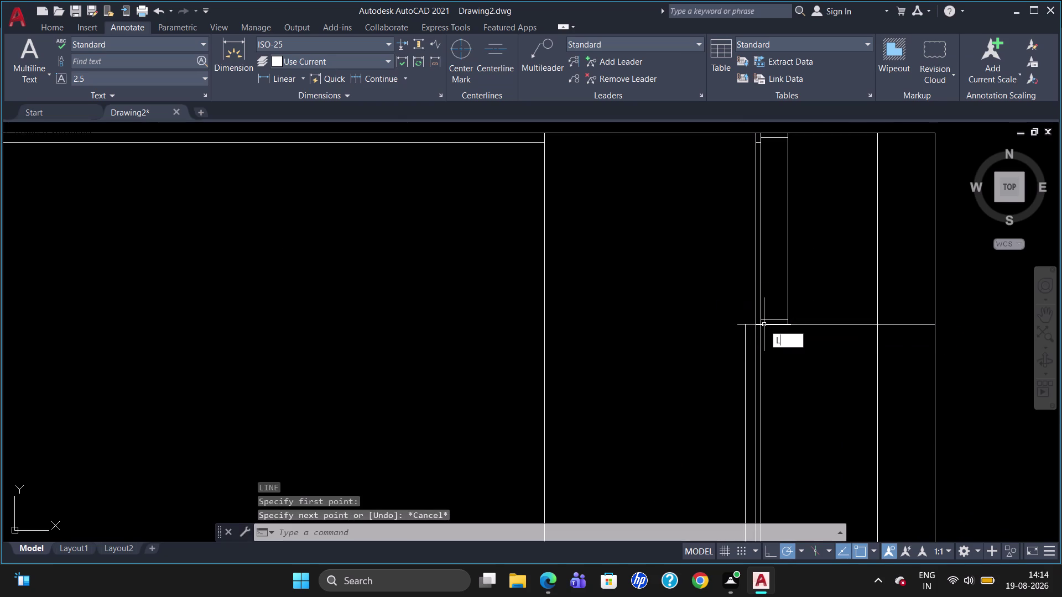
click(764, 324)
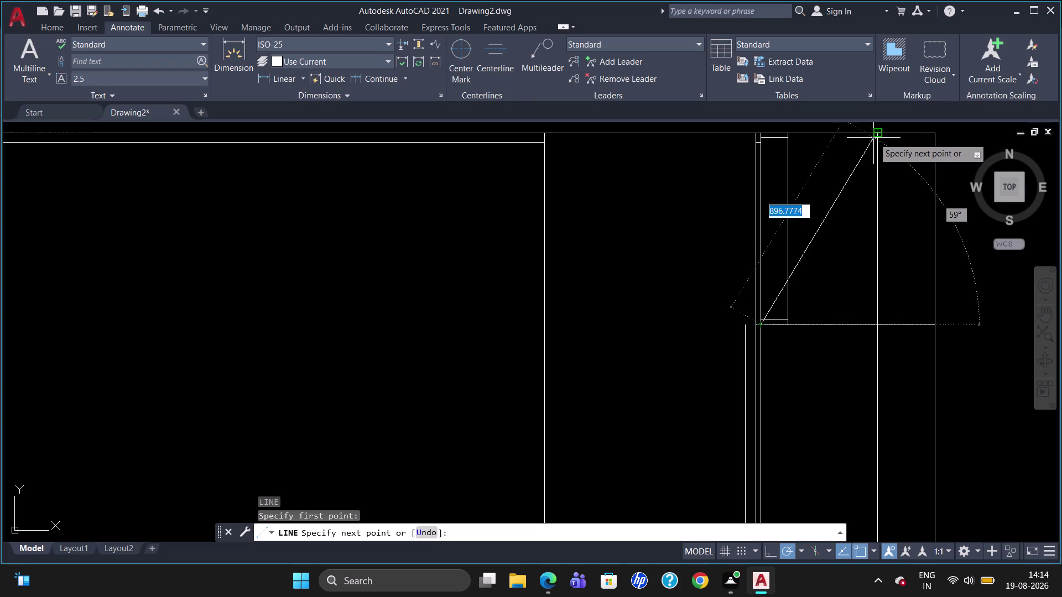
click(874, 138)
key(Escape)
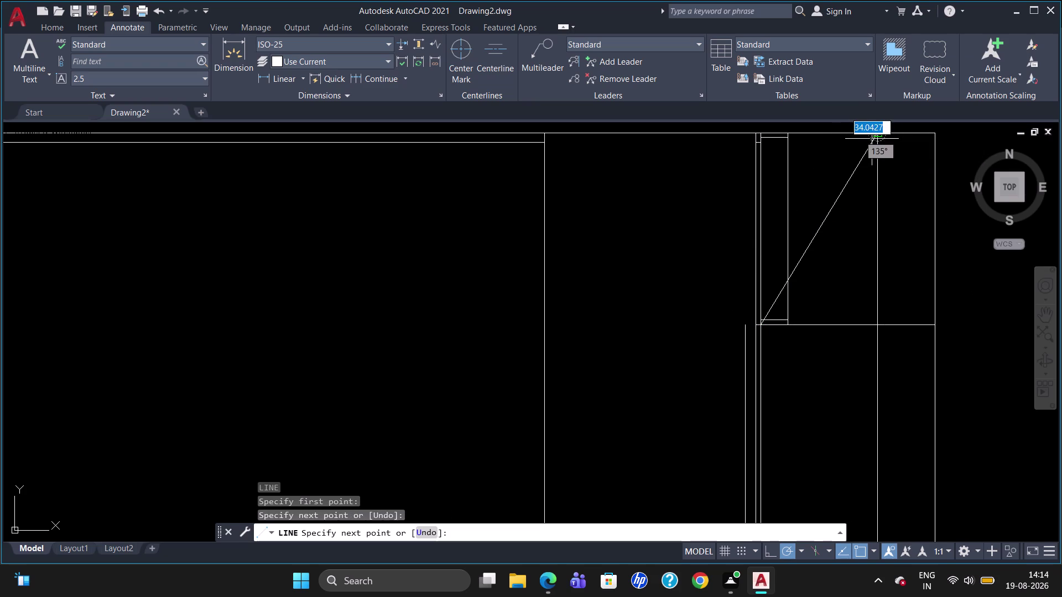
Draw the crossing diagonal from upper-left to lower-right corner and zoom out.
key(l)
key(Return)
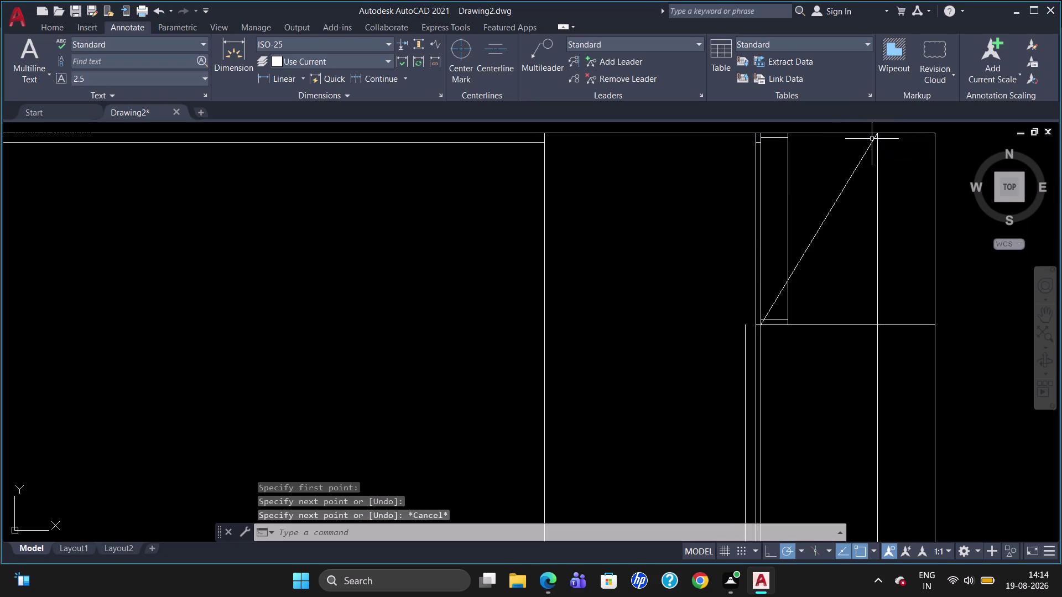
click(764, 129)
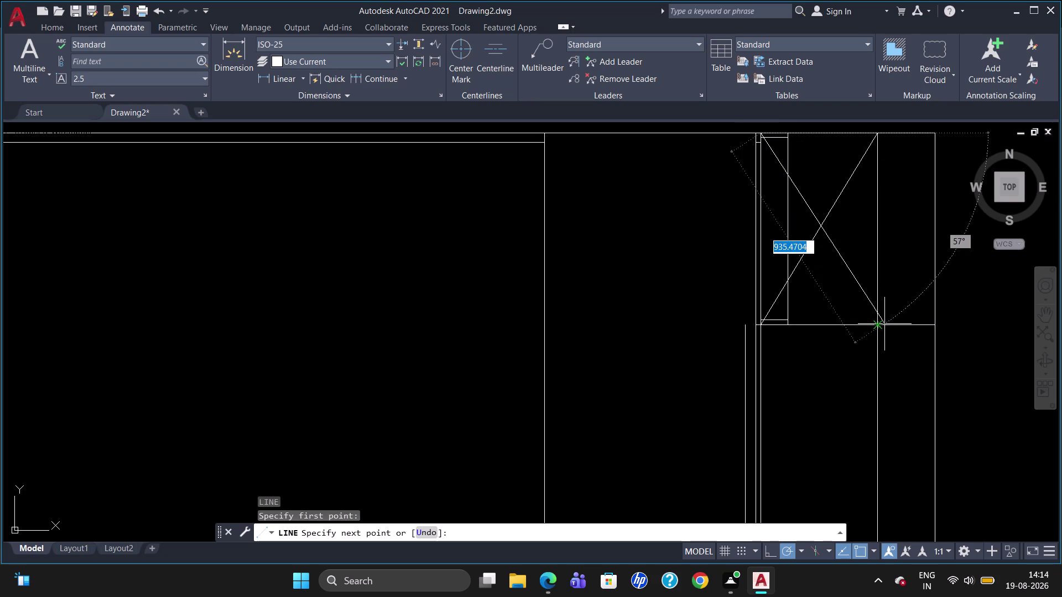
scroll(up, 3)
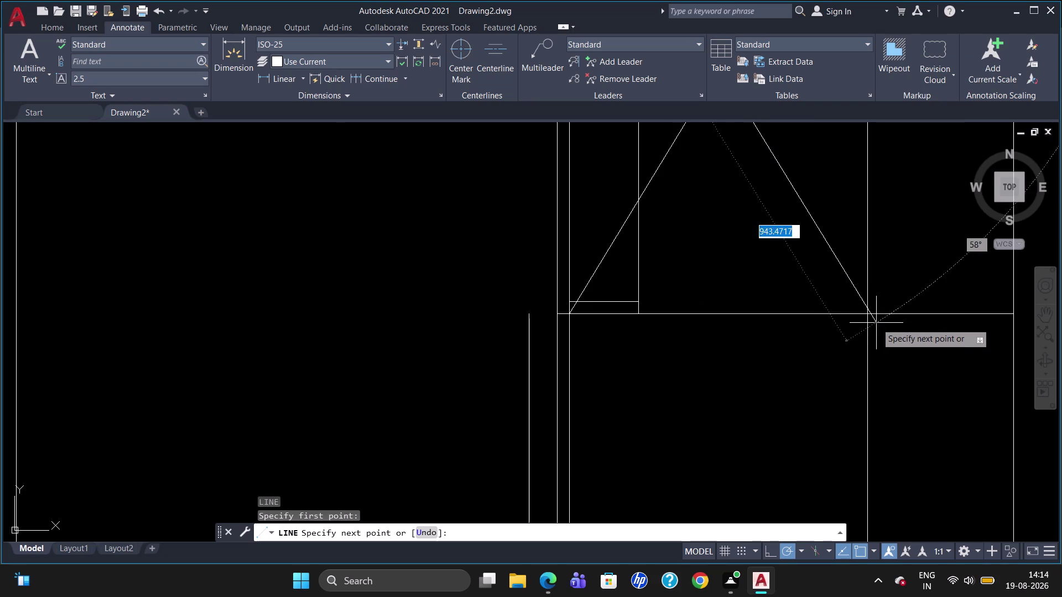
click(861, 310)
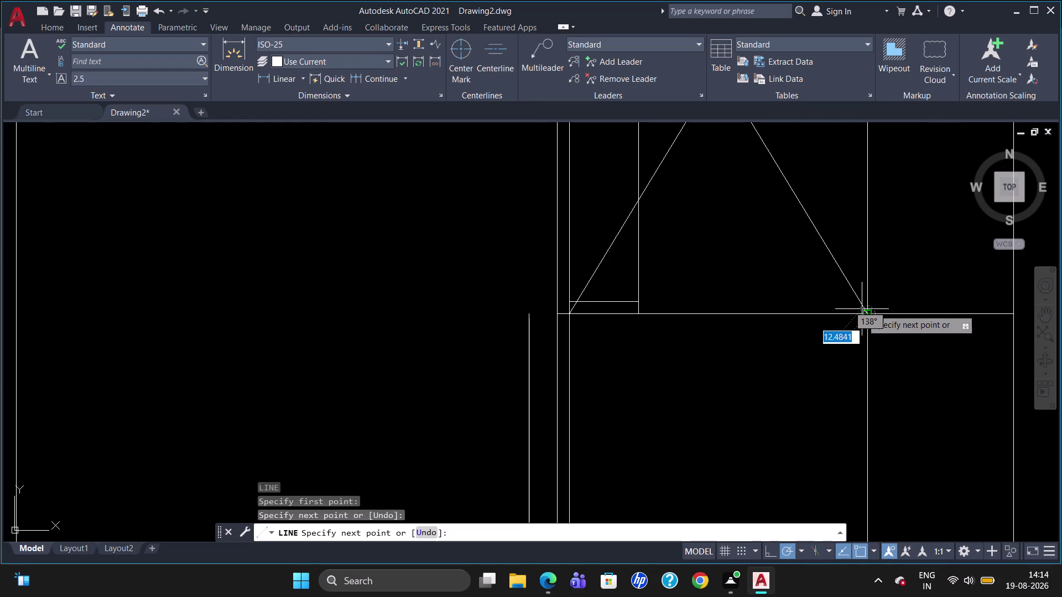
key(Escape)
scroll(down, 3)
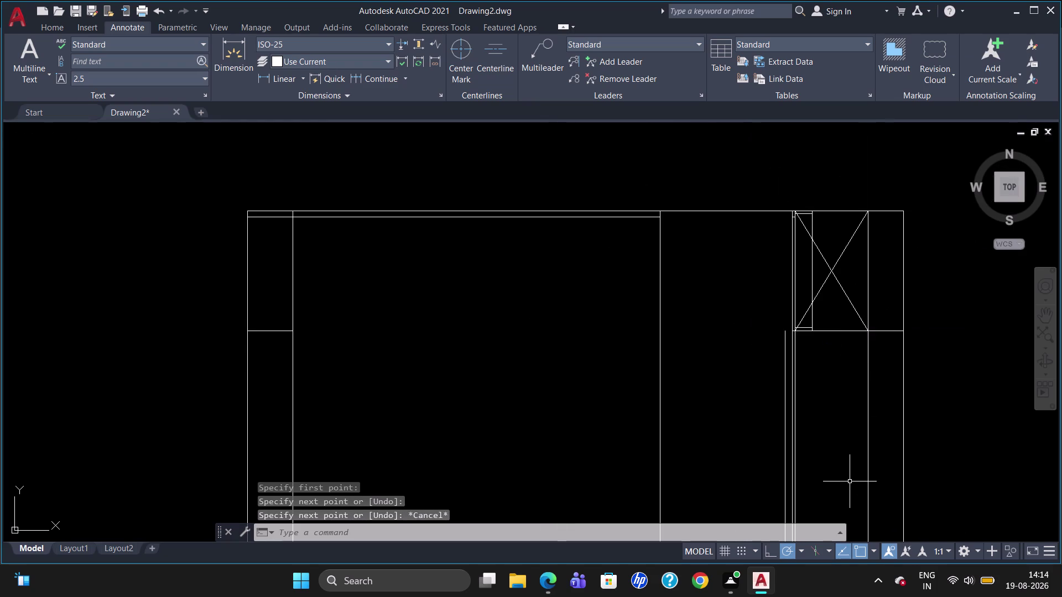
scroll(down, 3)
scroll(up, 3)
scroll(down, 3)
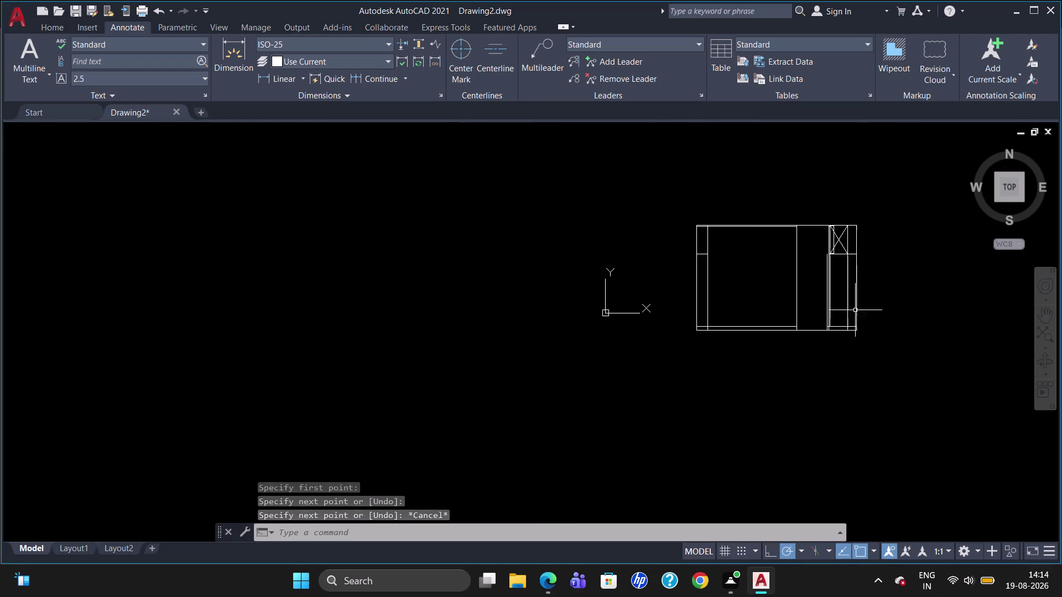
Draw a diagonal from the lower cabinet's bottom to the upper corner intersection.
scroll(up, 3)
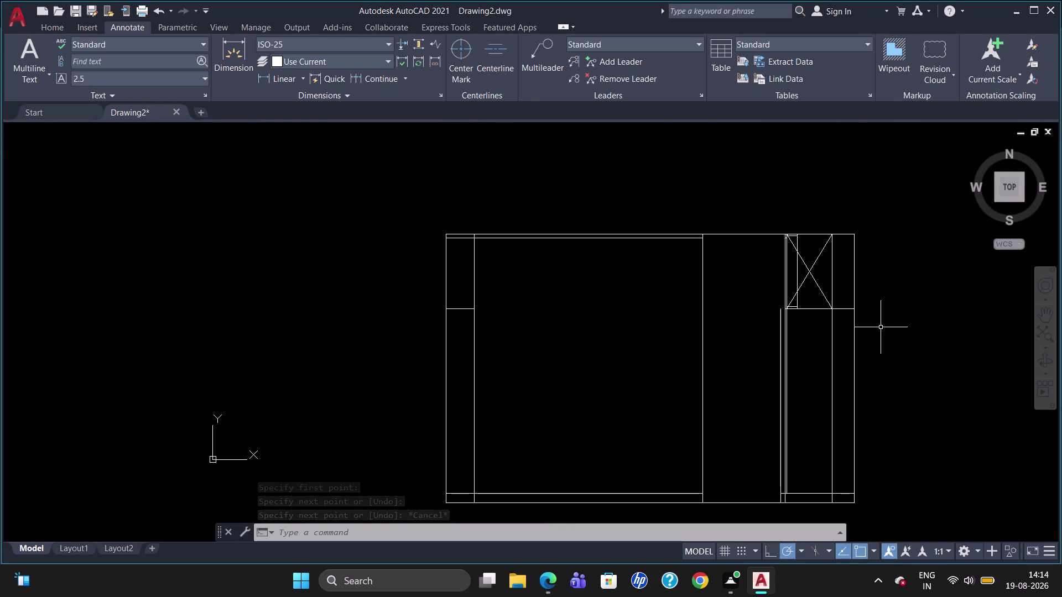
key(l)
key(Return)
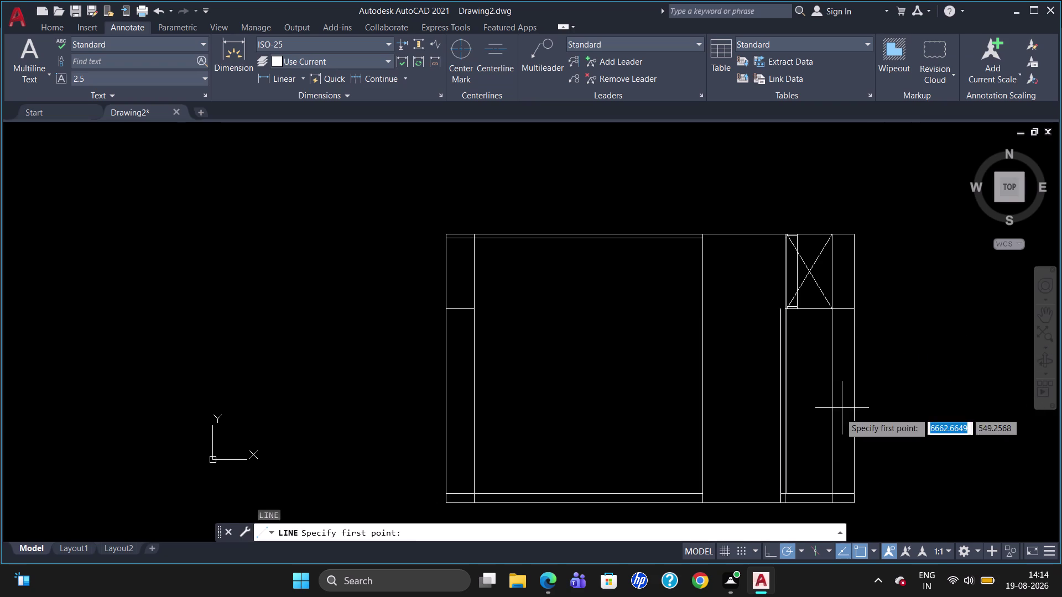
scroll(up, 3)
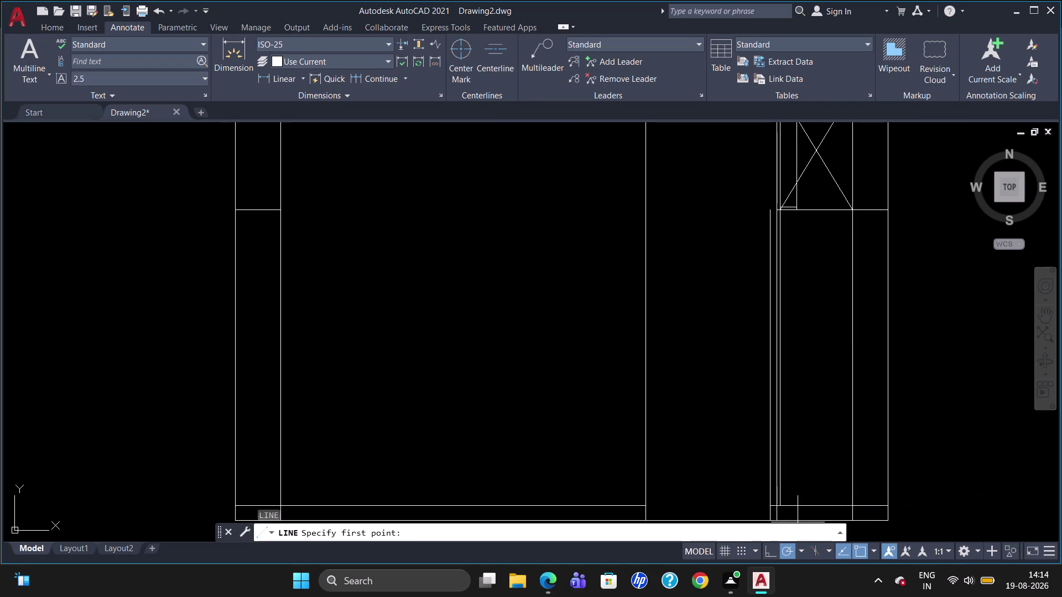
click(777, 505)
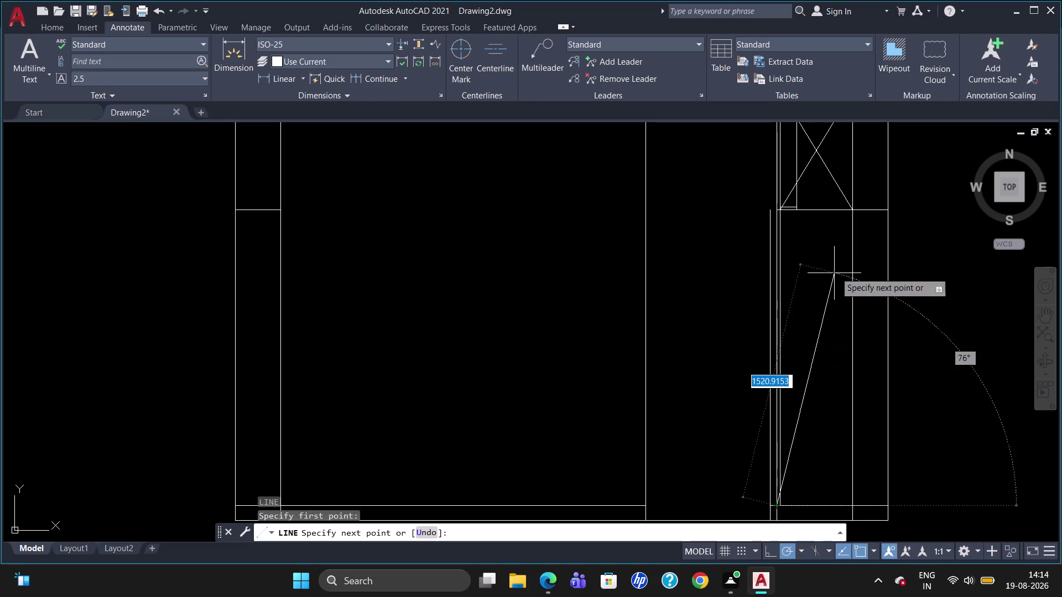
click(848, 213)
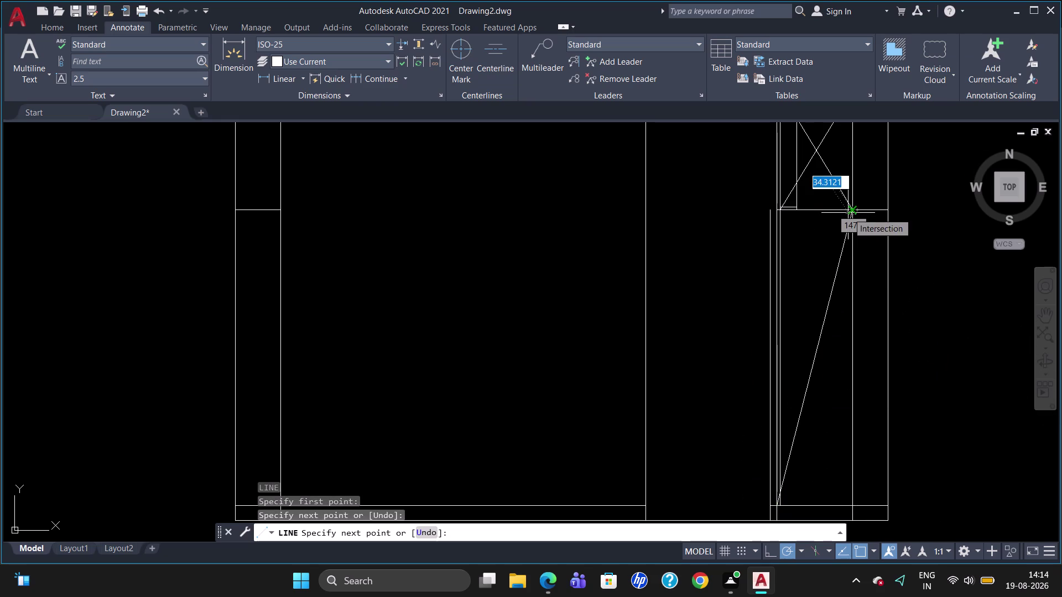
key(Escape)
Draw the opposite diagonal from the lower section's top corner to its bottom corner.
key(l)
key(Return)
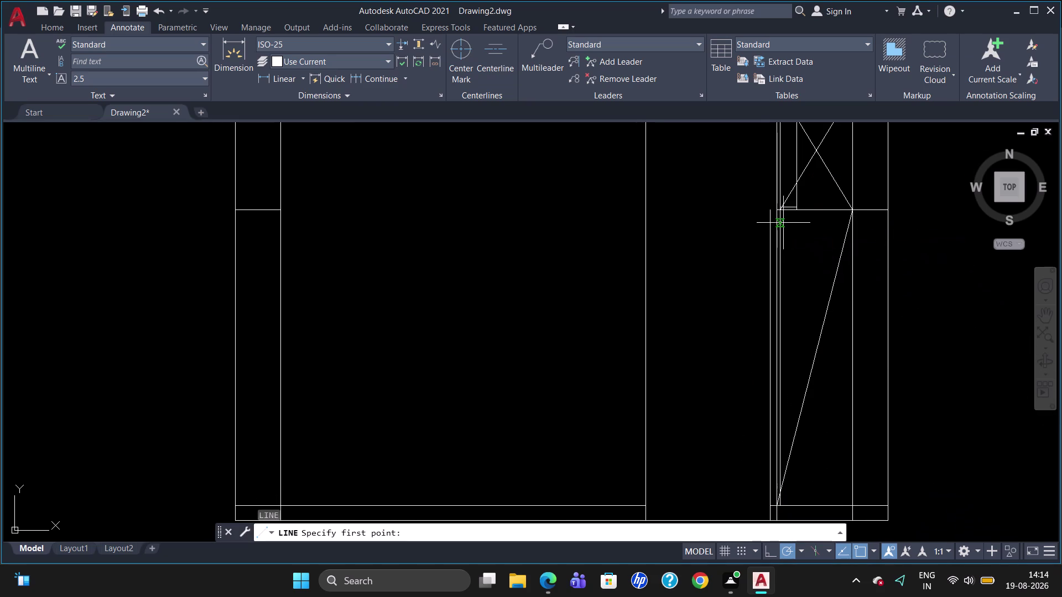
scroll(up, 3)
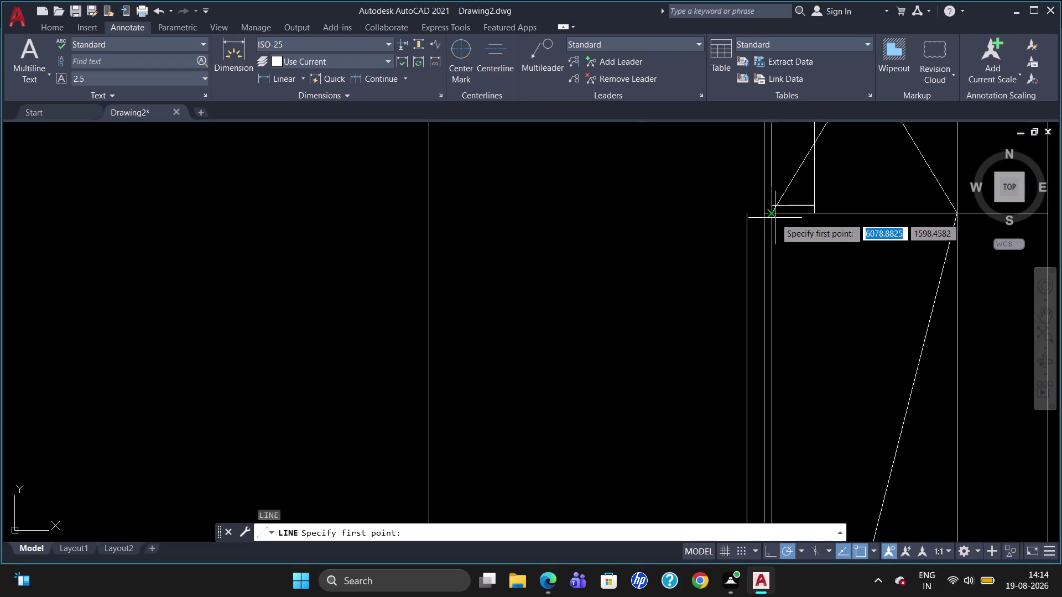
click(774, 218)
scroll(down, 3)
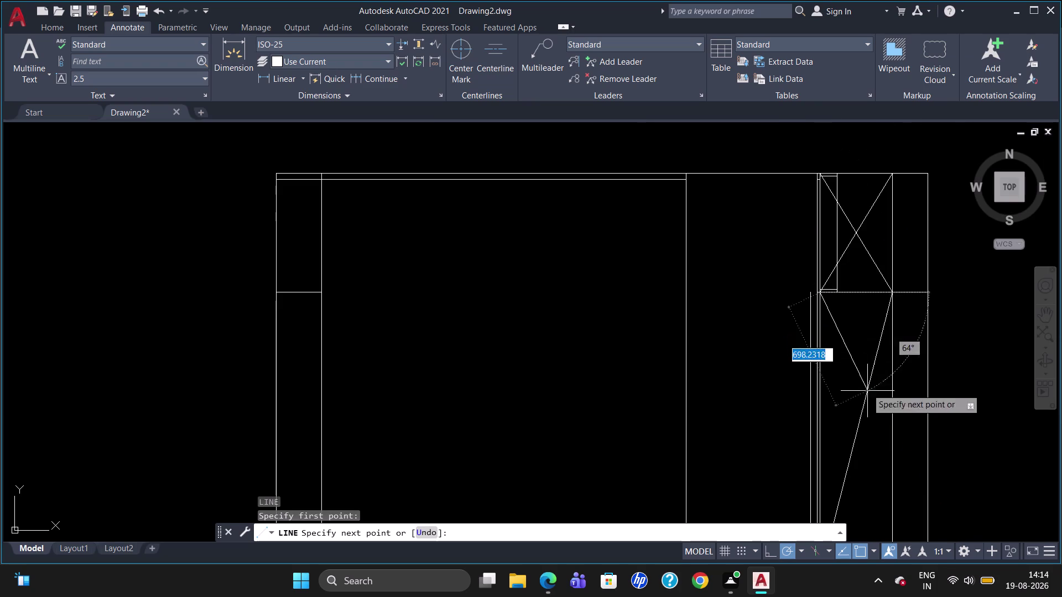
scroll(down, 3)
scroll(up, 3)
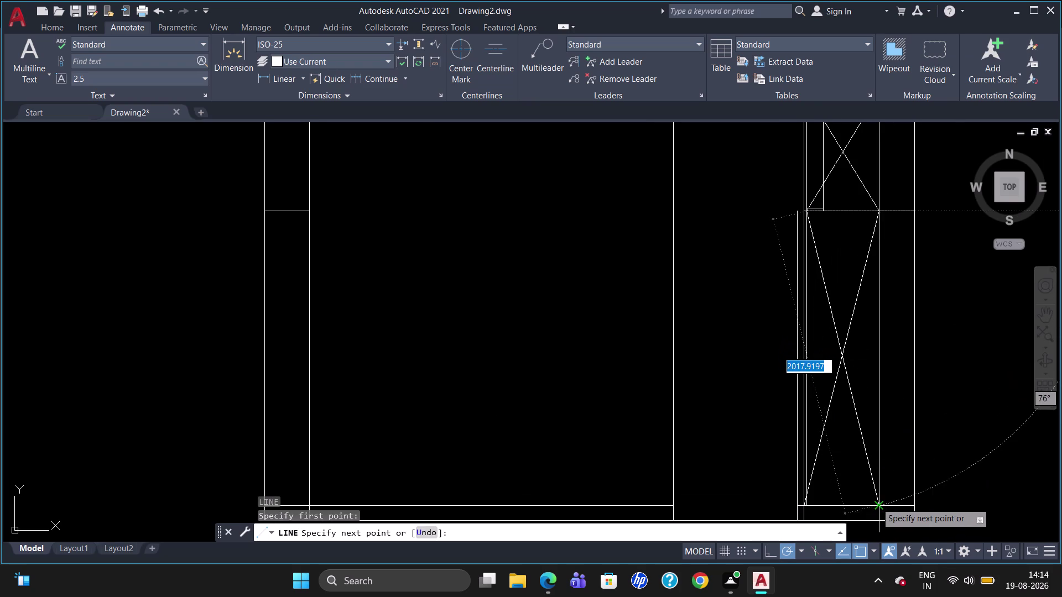
click(877, 501)
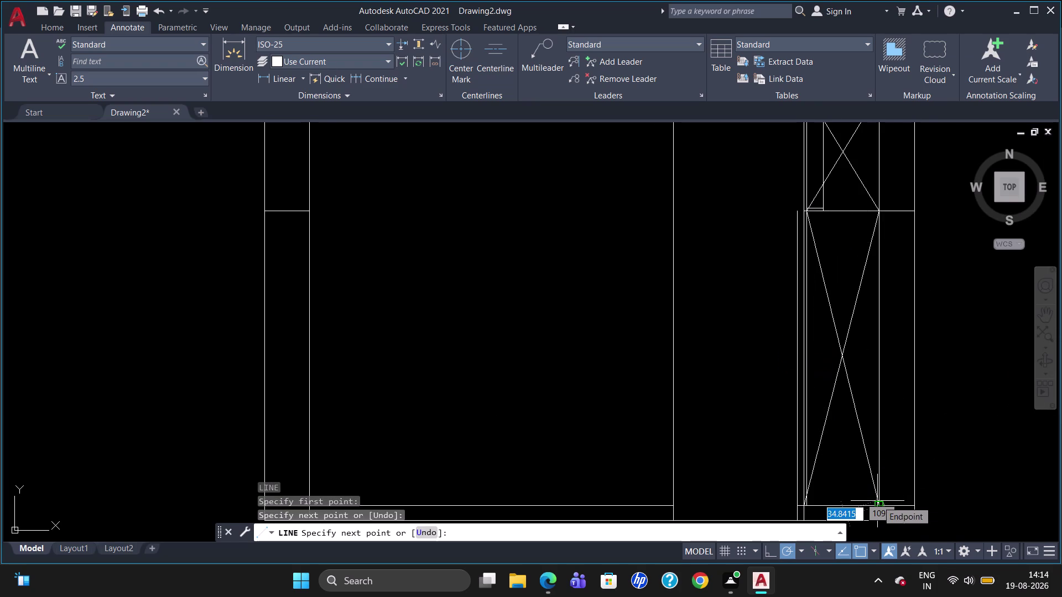
key(Escape)
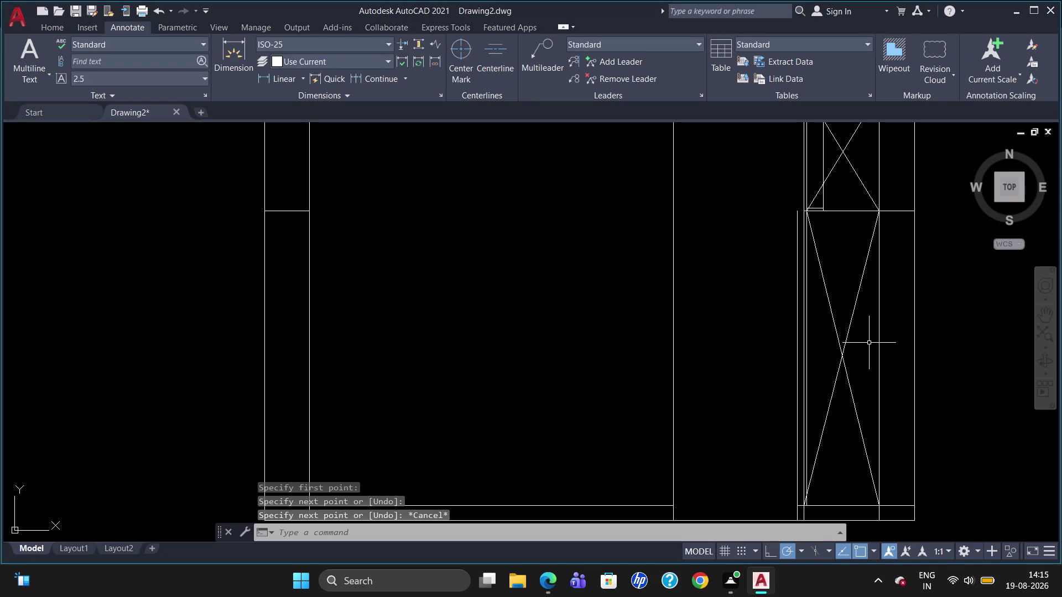
scroll(down, 3)
scroll(up, 3)
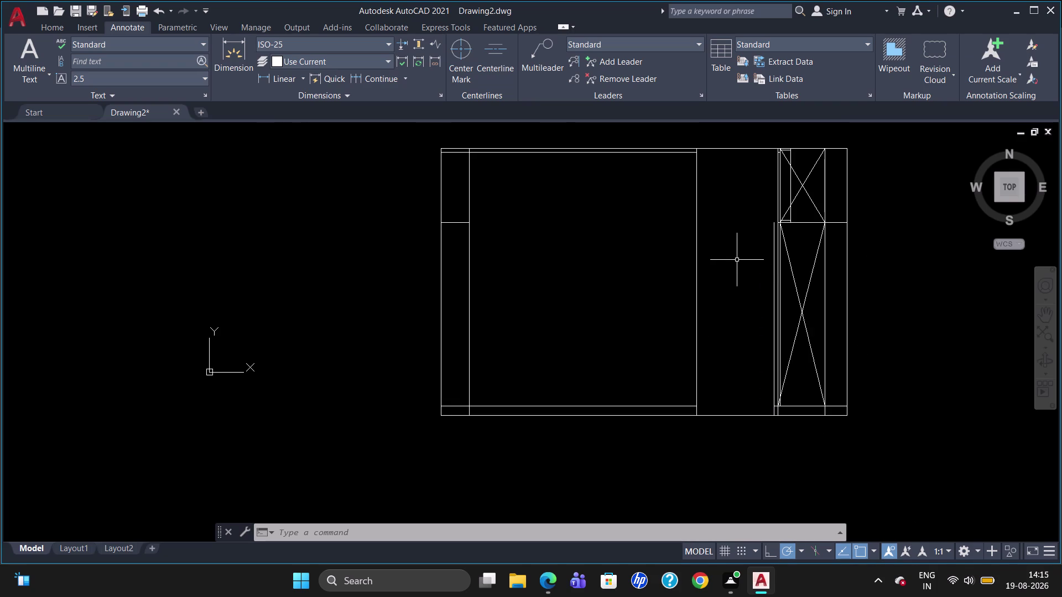
Draw a horizontal line from the tall right unit's corner to the middle bay's left edge.
key(l)
key(Return)
click(772, 222)
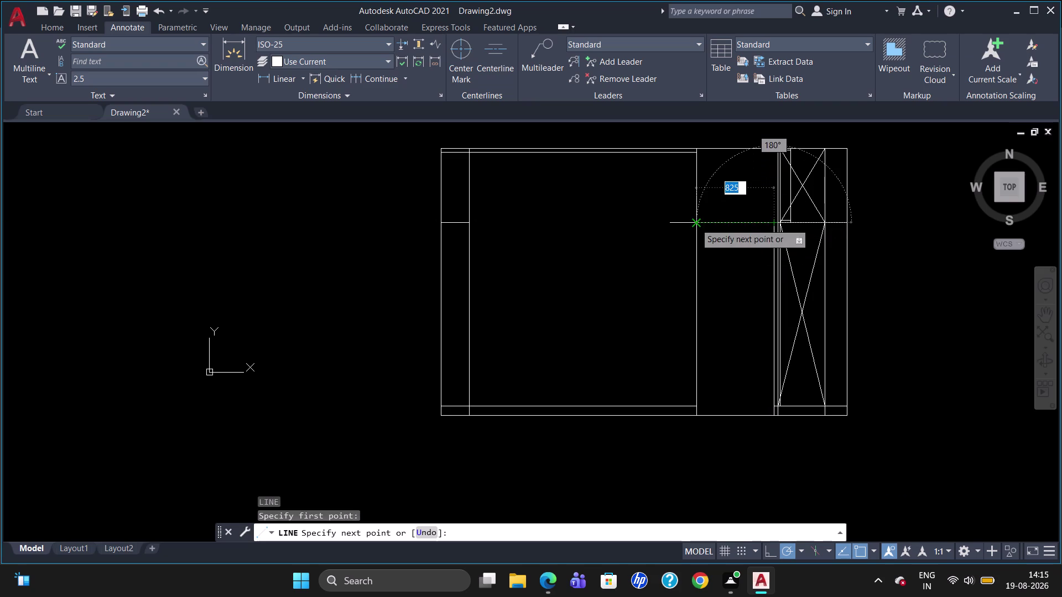
click(695, 224)
key(Escape)
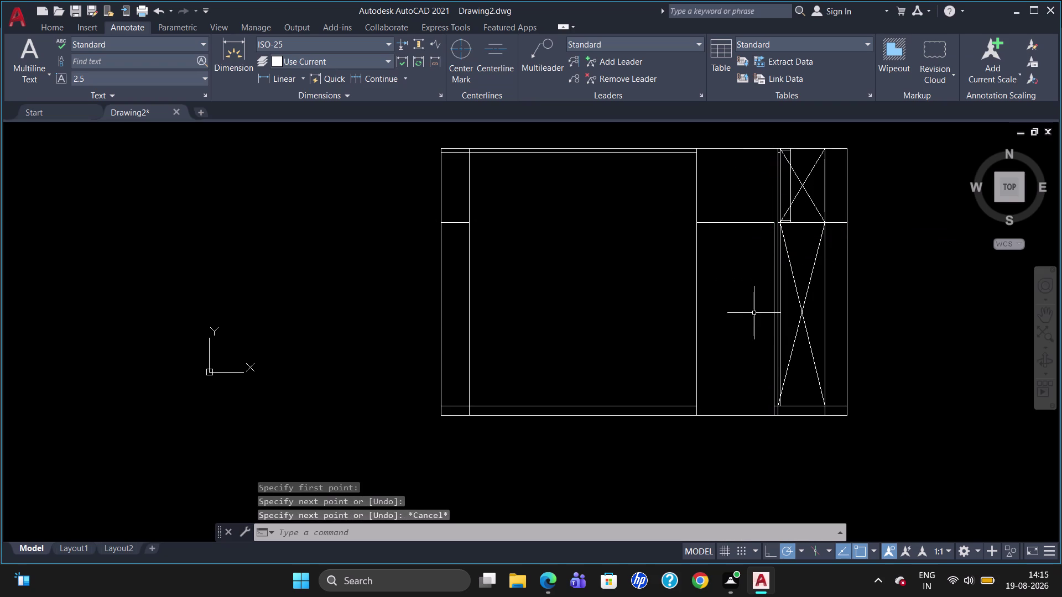
Trim the divider segment above the new line, then select the opening's left side.
text(TR)
key(Return)
key(Return)
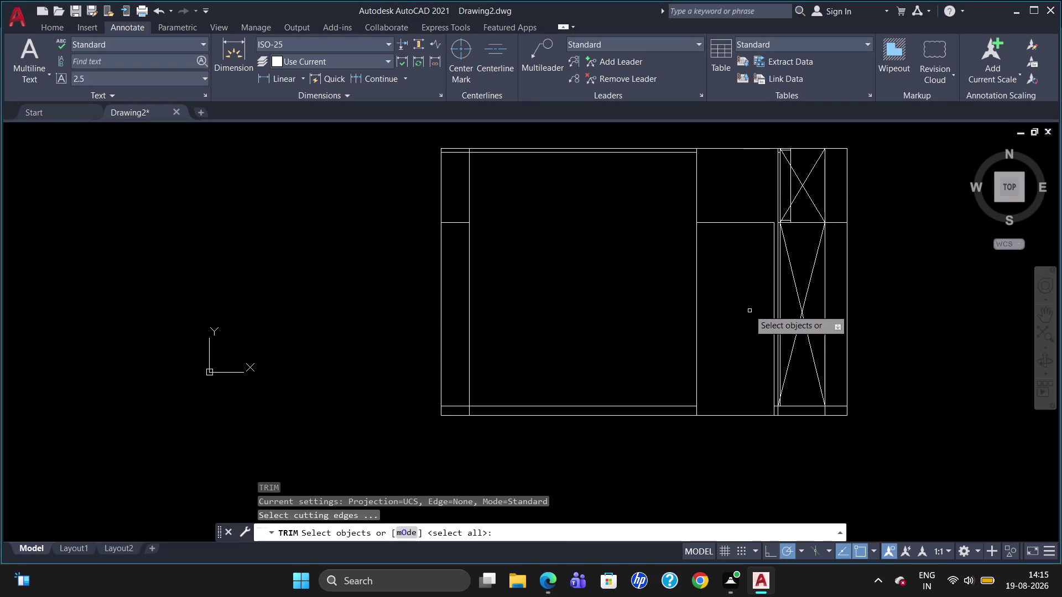
click(698, 196)
key(Escape)
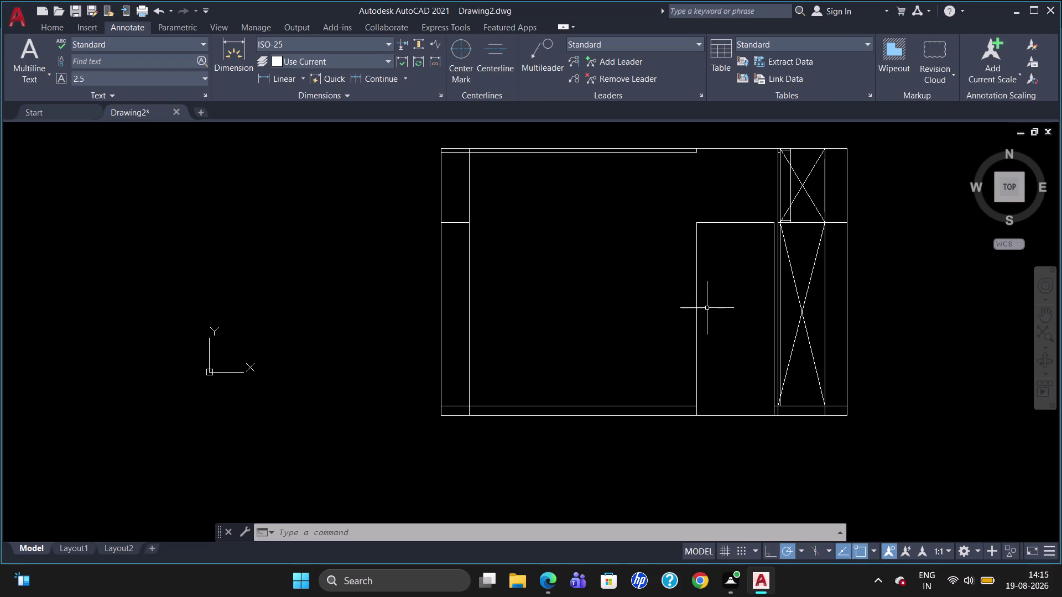
click(695, 319)
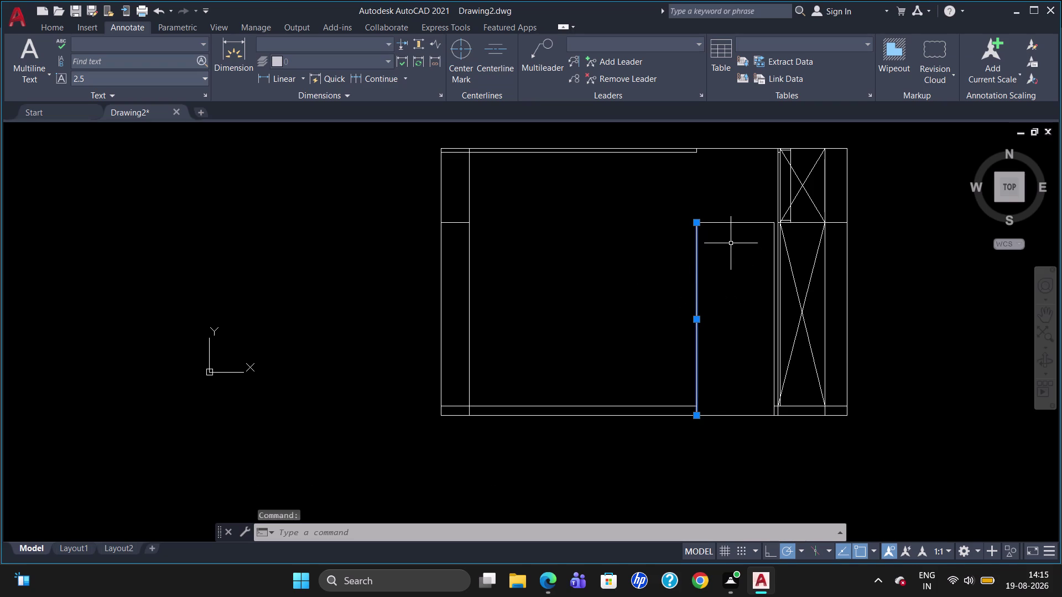
Join the opening's three side lines into a single polyline outline.
click(729, 223)
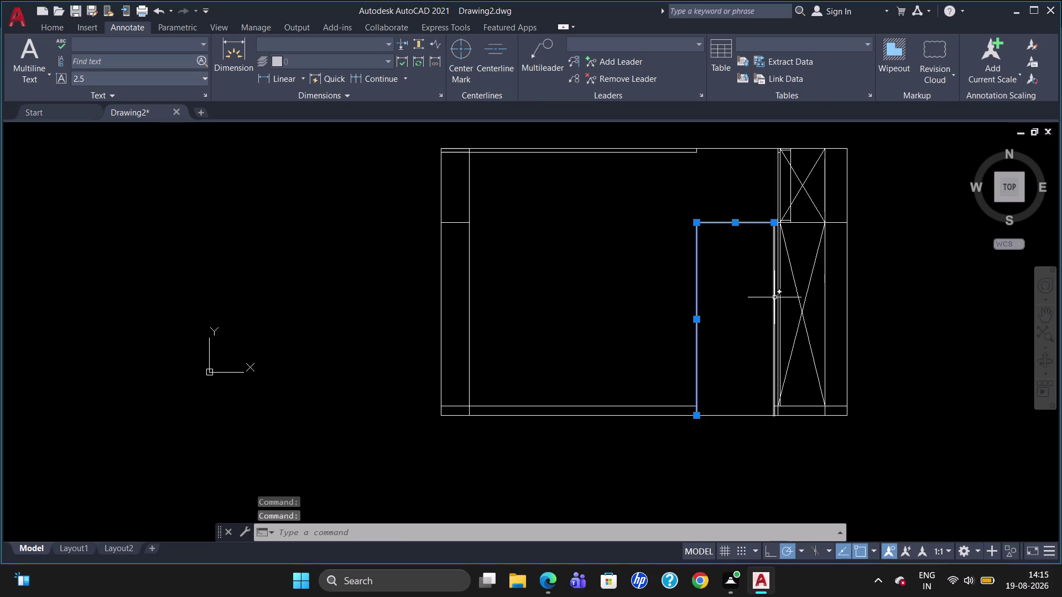
click(774, 297)
key(j)
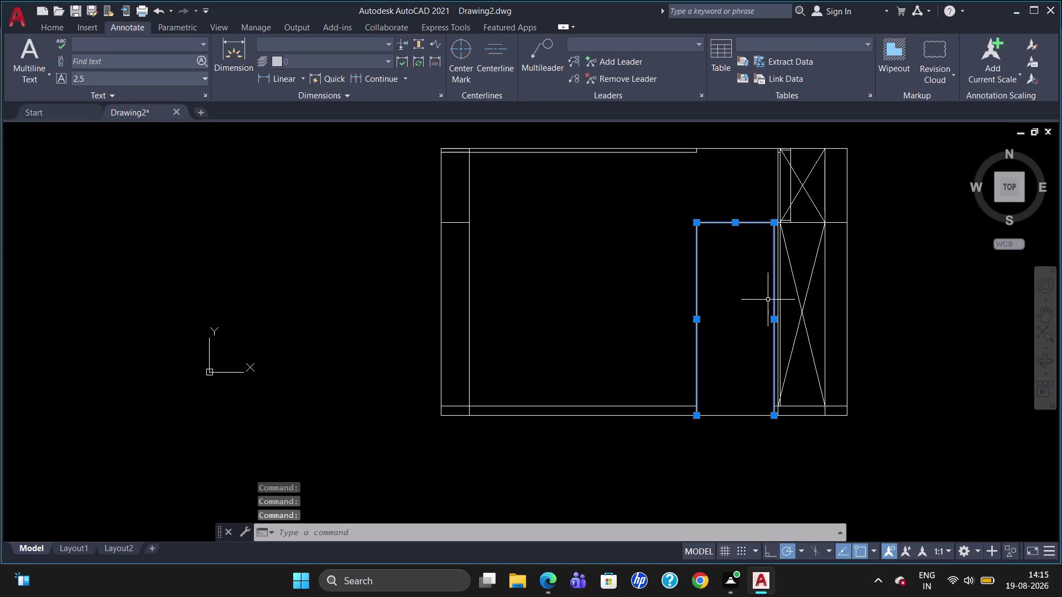
key(Return)
Offset the outline 30 units inward, then delete that unwanted copy.
key(o)
key(Return)
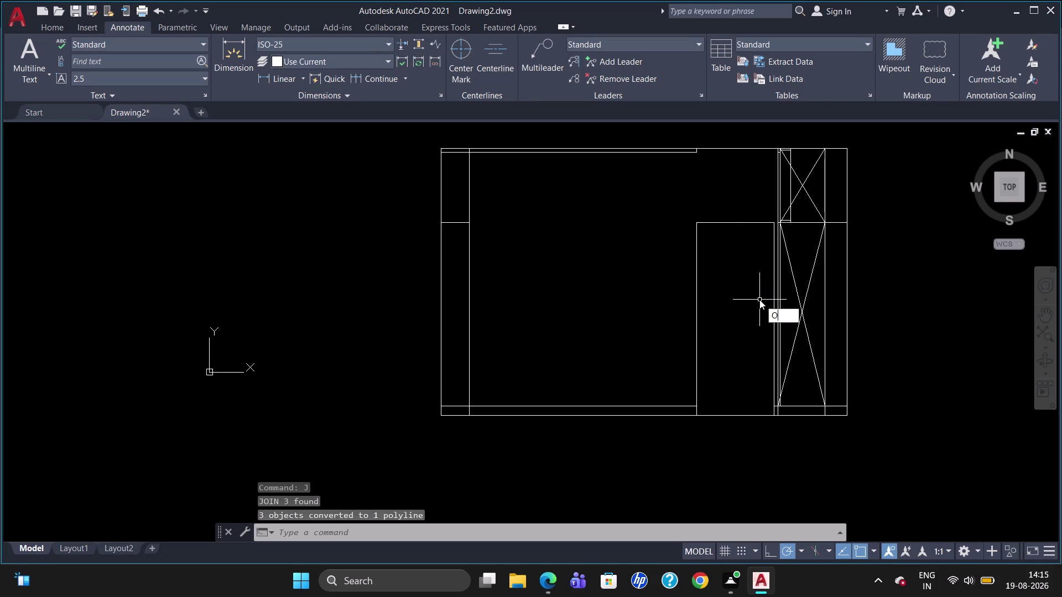
text(30)
key(Return)
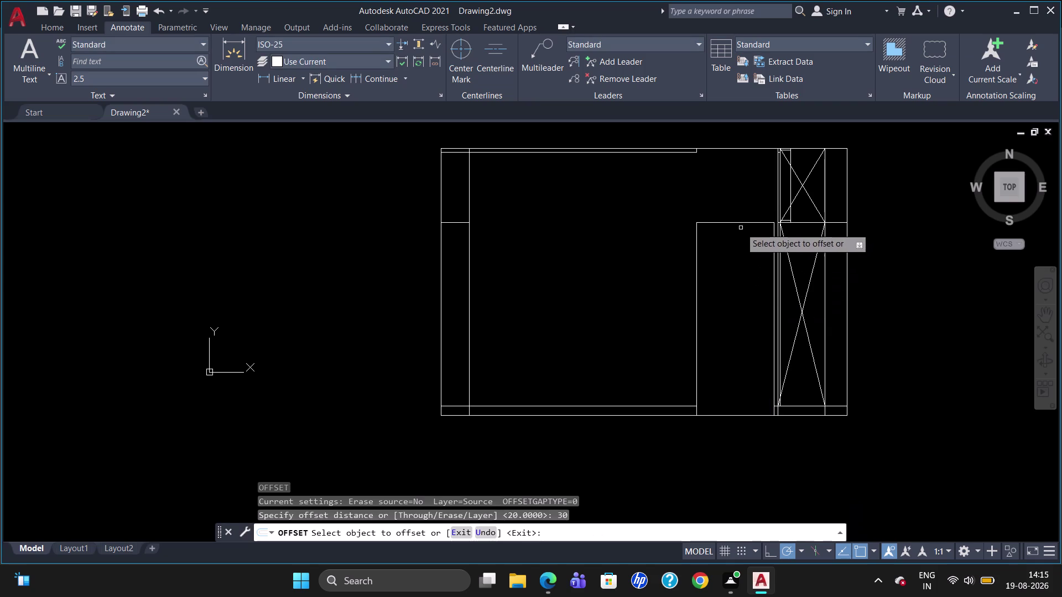
click(739, 222)
click(739, 258)
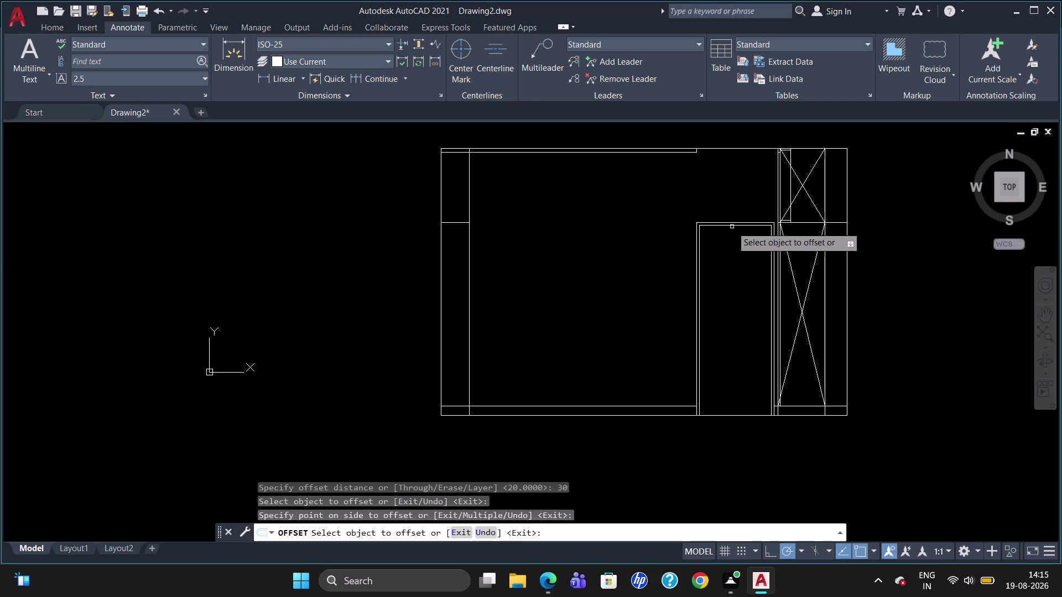
key(Escape)
click(731, 227)
key(Delete)
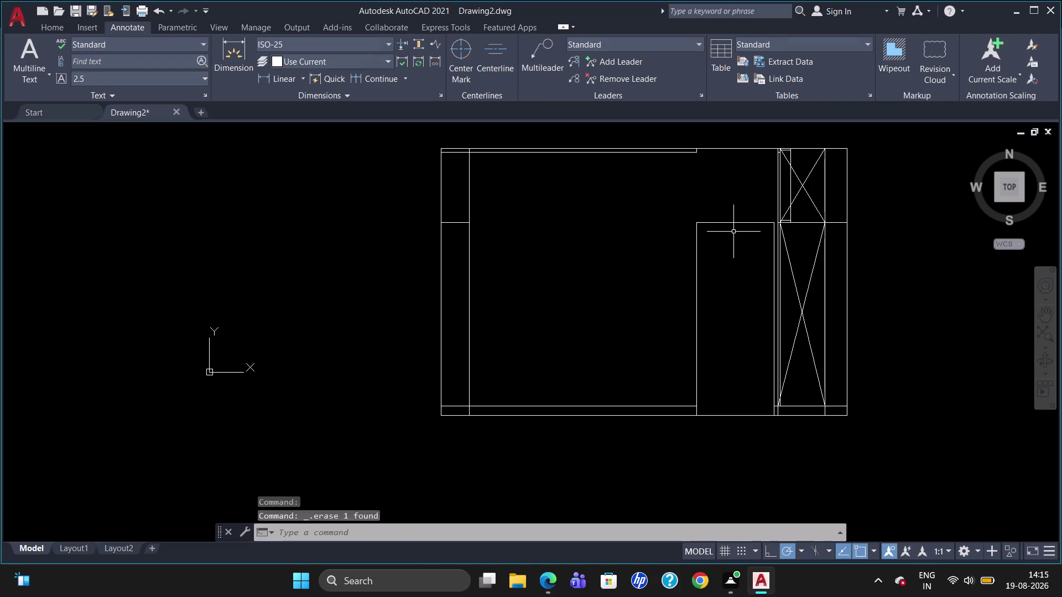
Offset the door outline 50 units inward to form the door frame.
key(o)
key(Return)
text(5)
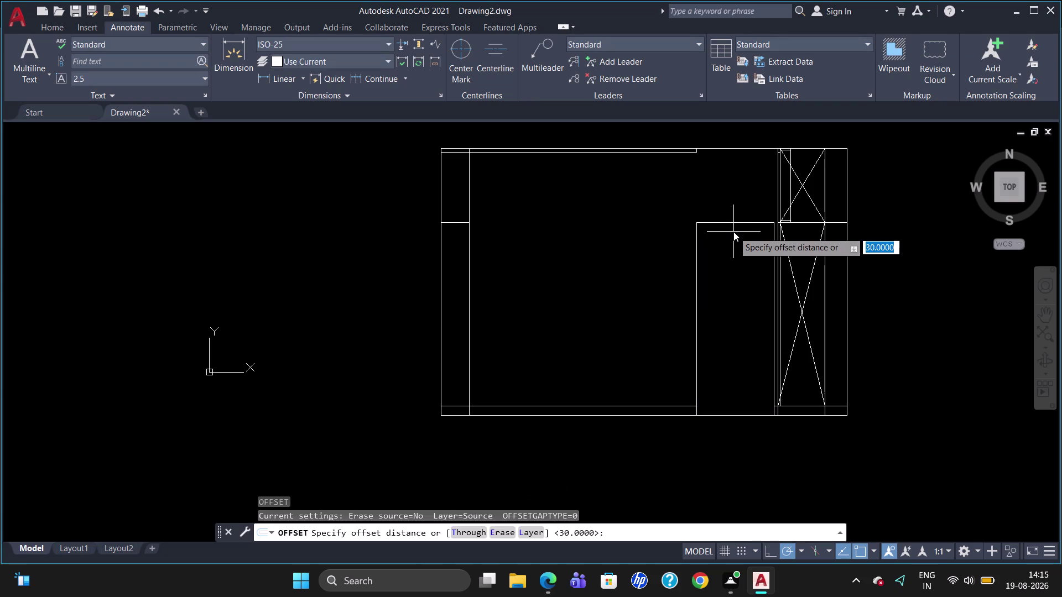
text(0)
key(Return)
click(733, 222)
click(739, 251)
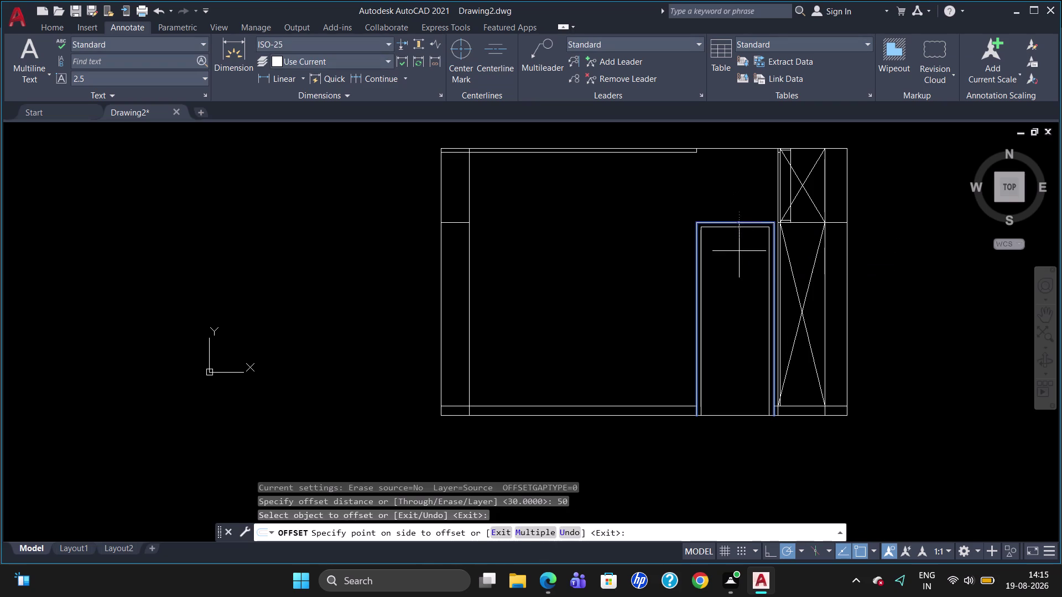
key(Escape)
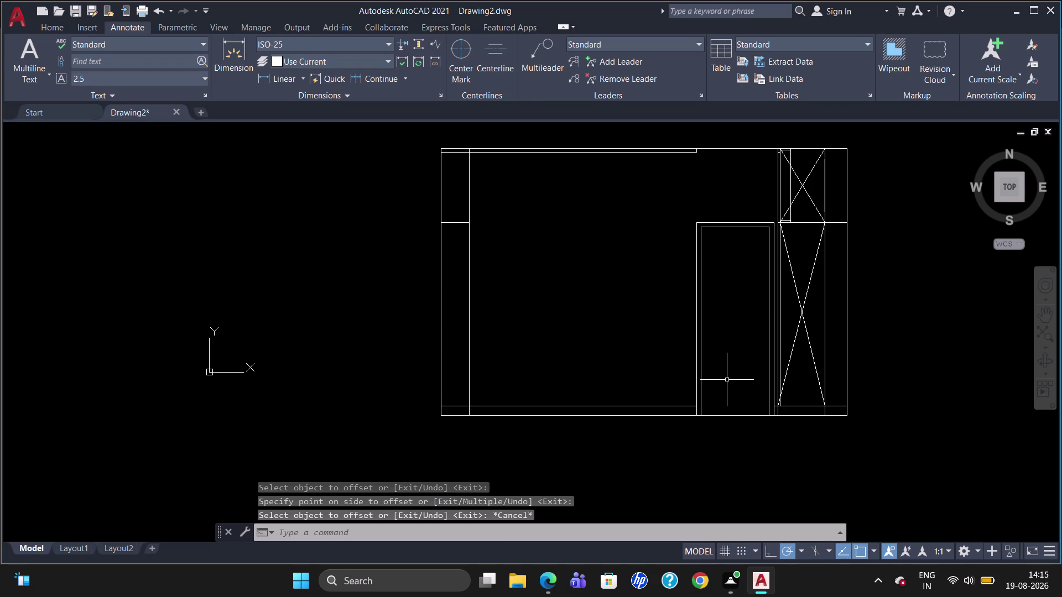
key(l)
key(Return)
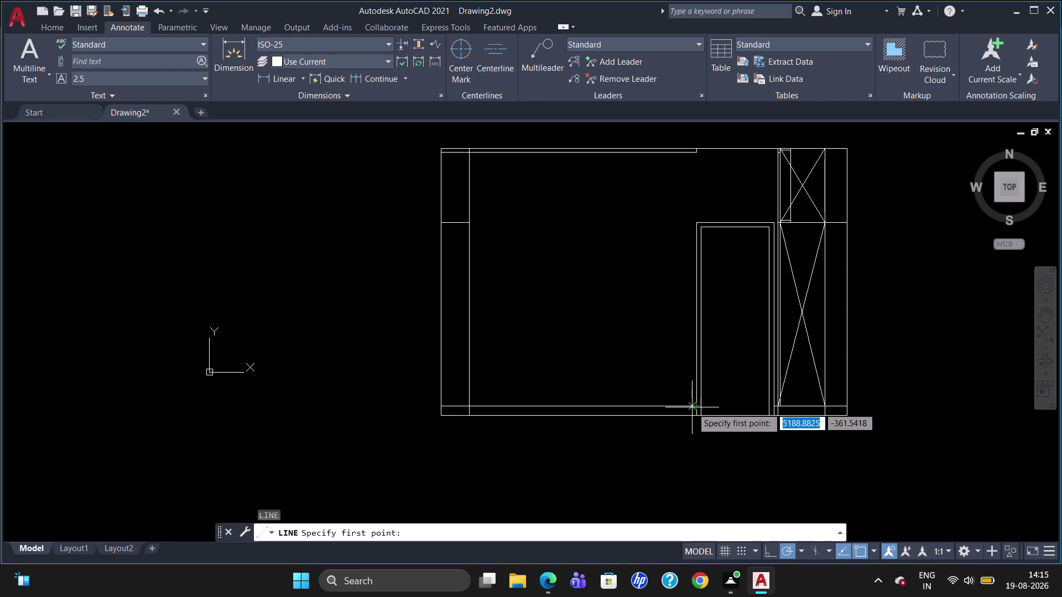
Draw door-swing lines from the bottom-left corner to the right edge's M2P midpoint, then to the top-left corner.
scroll(up, 3)
click(694, 400)
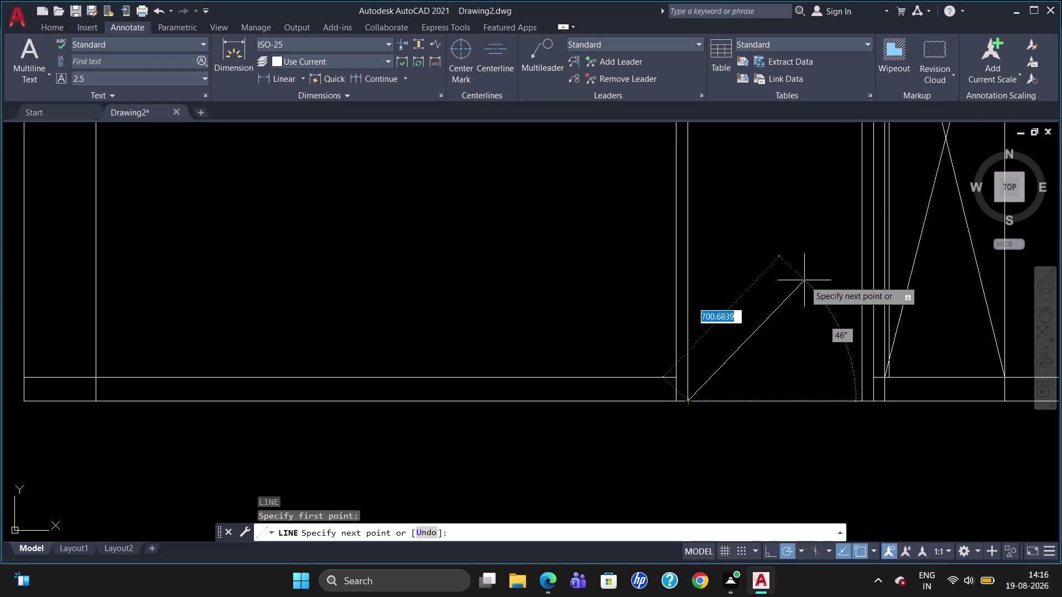
scroll(down, 3)
key(m)
text(2)
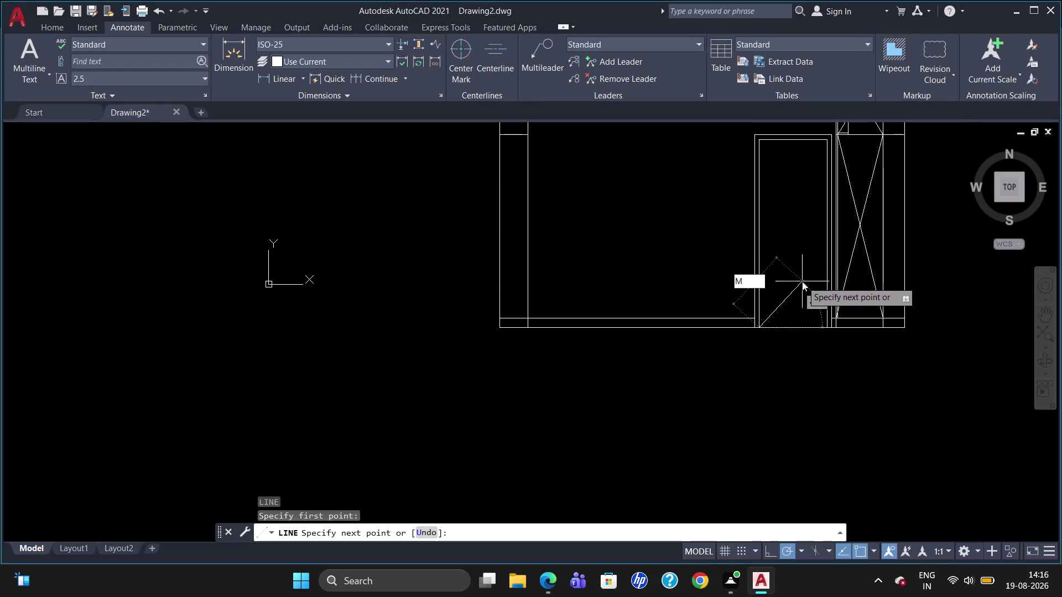
text(P)
key(Return)
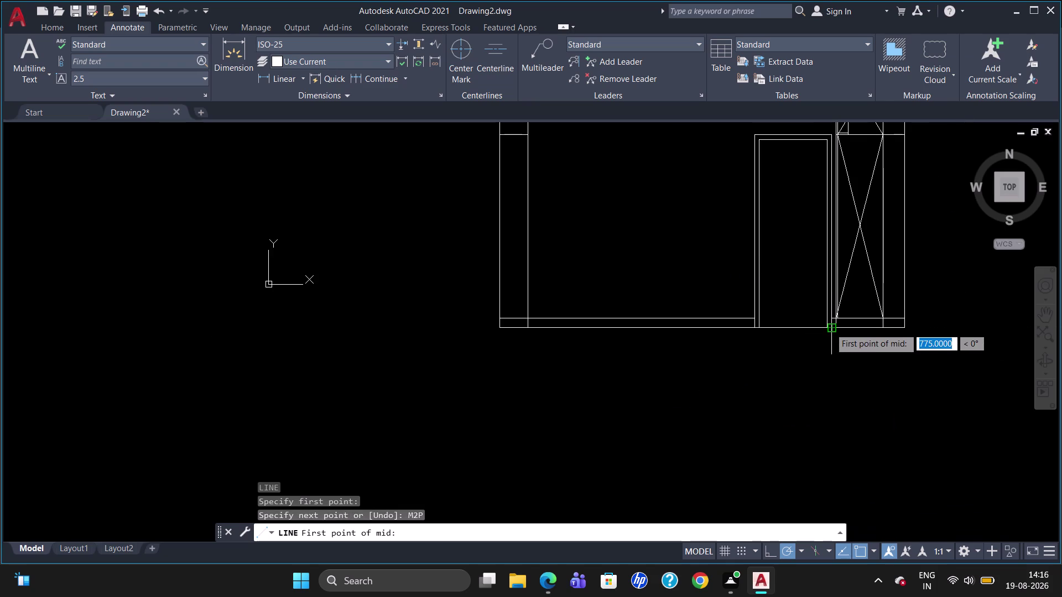
click(825, 327)
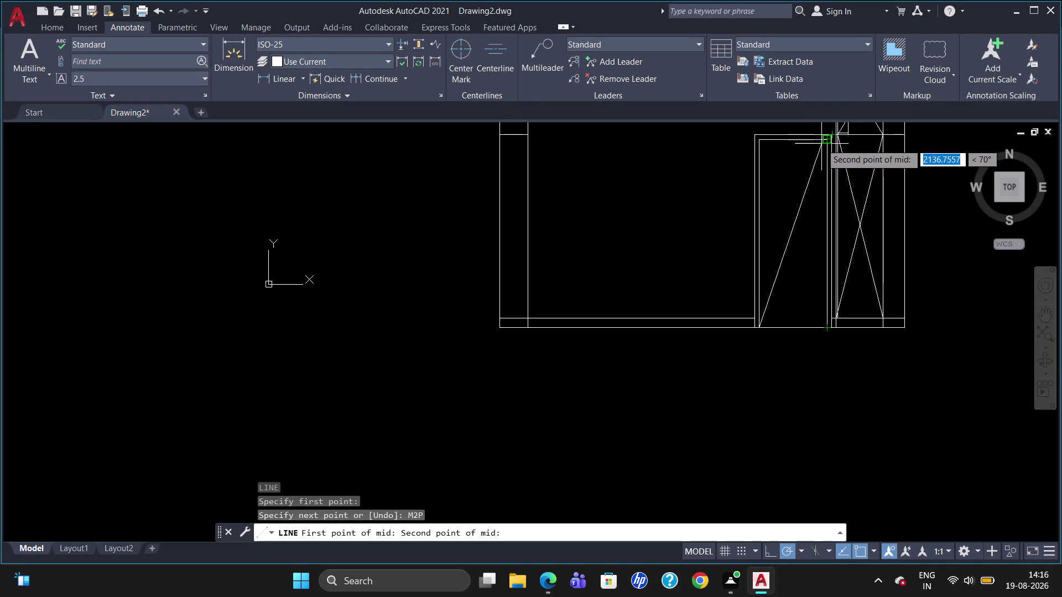
scroll(up, 3)
click(834, 132)
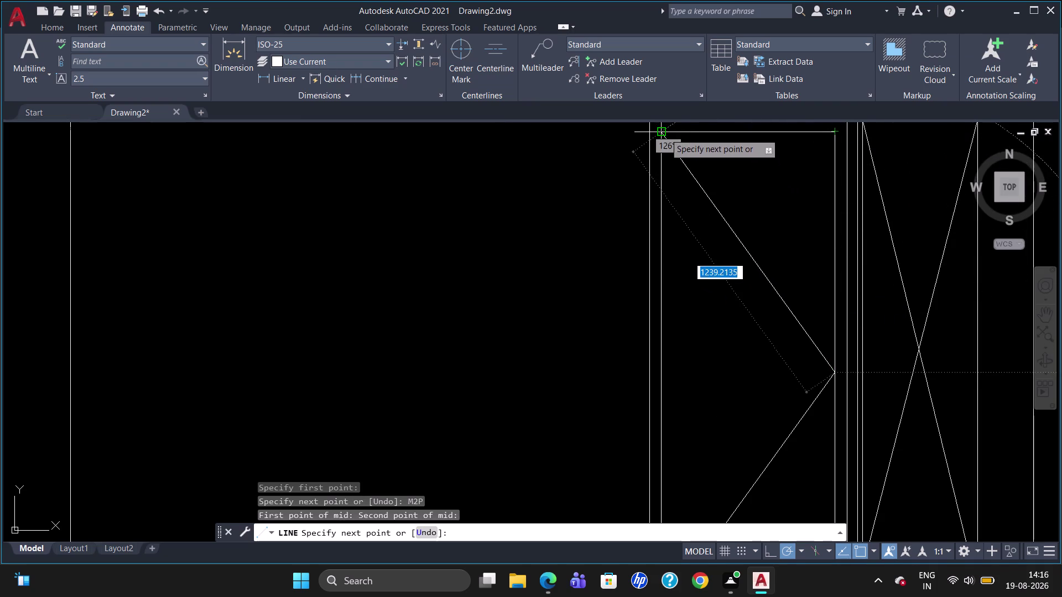
click(664, 133)
key(Escape)
scroll(down, 3)
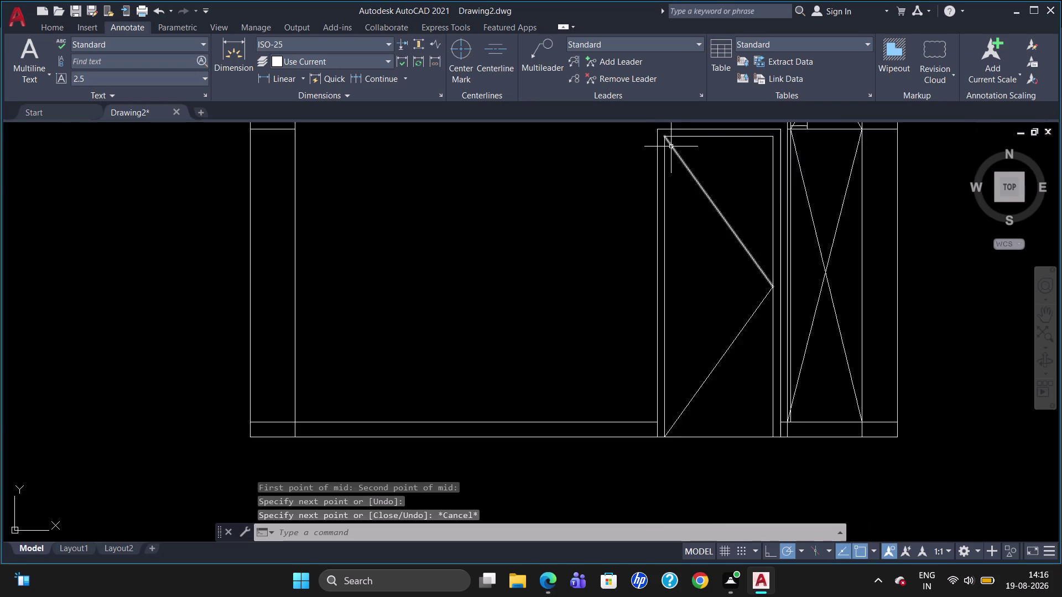
scroll(down, 3)
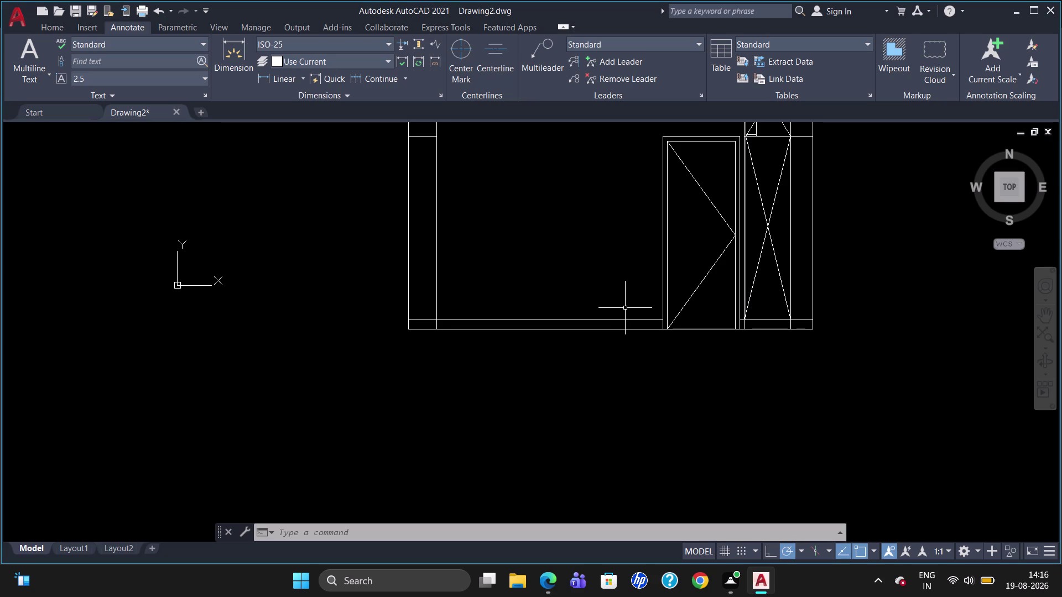
Draw a horizontal line starting 720 along the left post, tracked, ending at the door frame edge.
key(l)
key(Return)
text(TK)
key(Return)
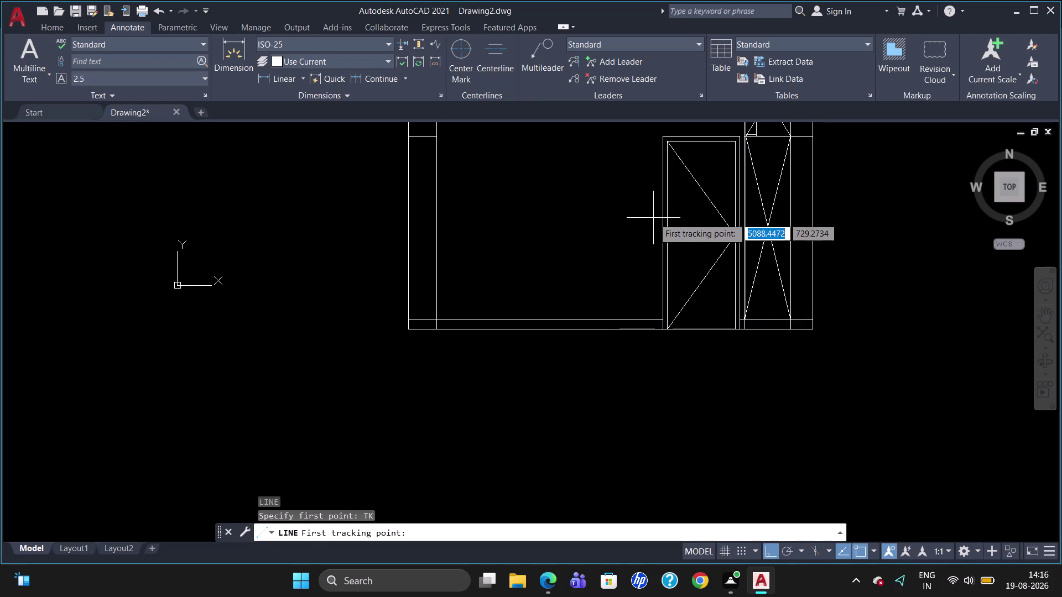
click(436, 318)
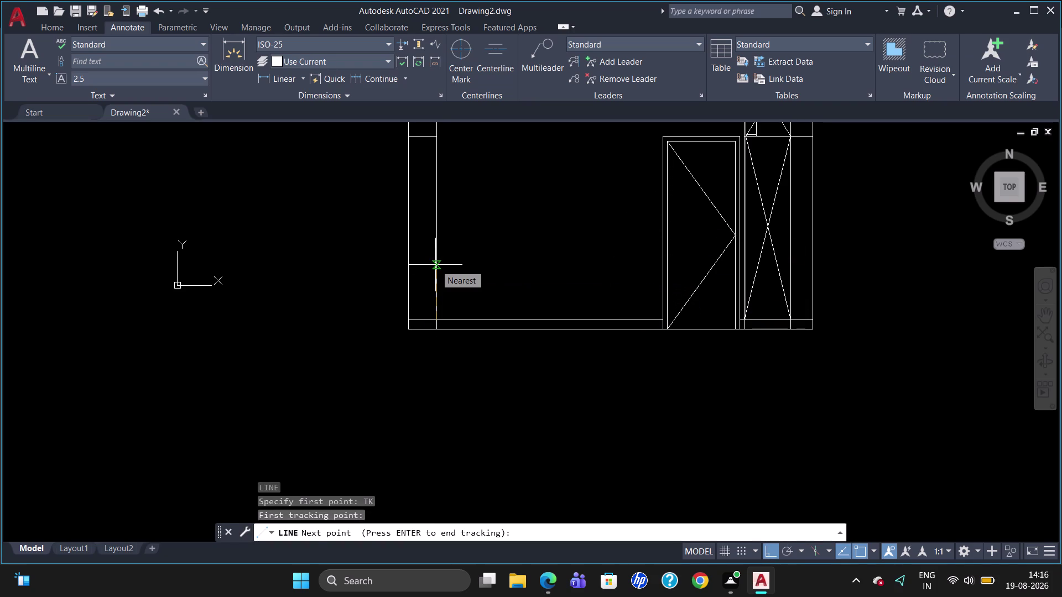
key(7)
text(20)
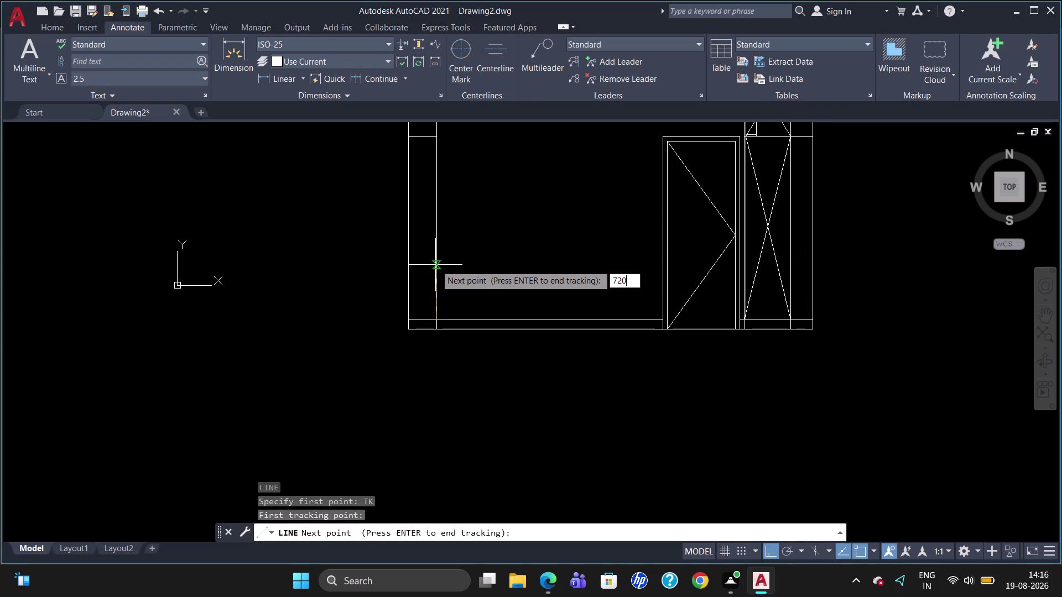
key(Return)
key(Return)
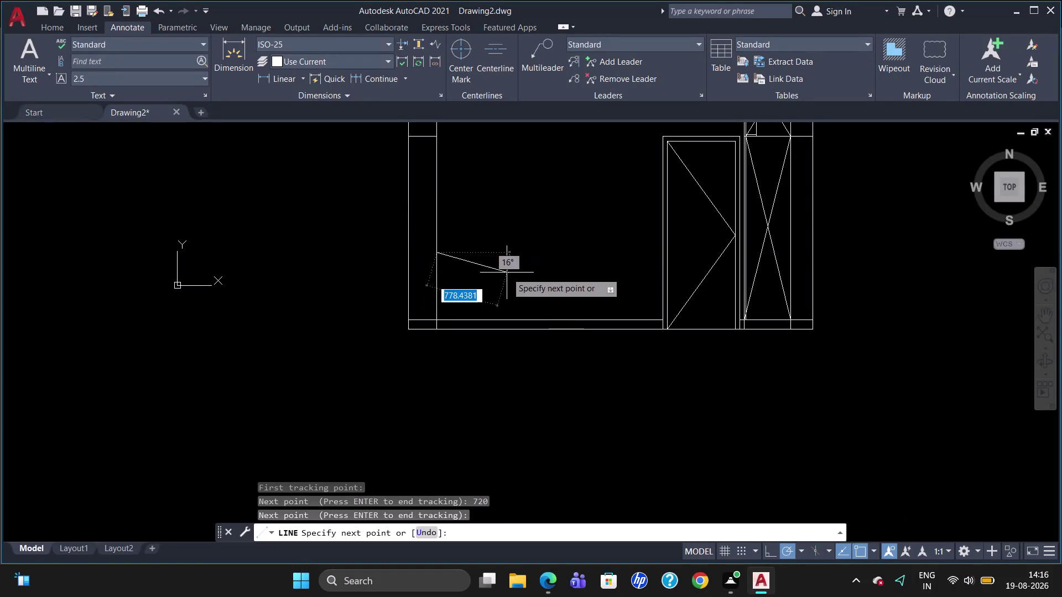
scroll(up, 3)
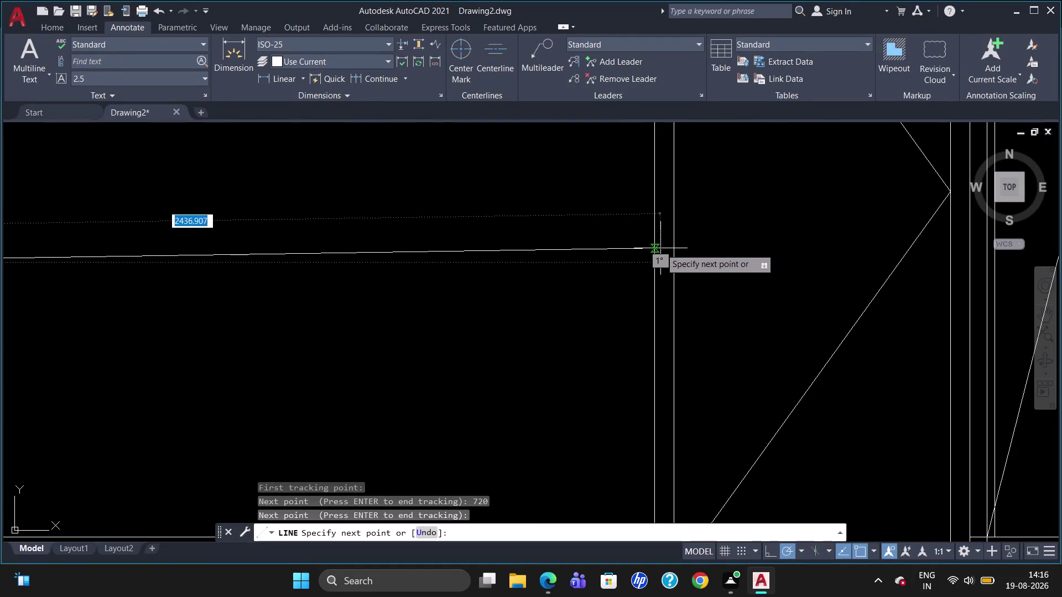
click(652, 263)
key(Escape)
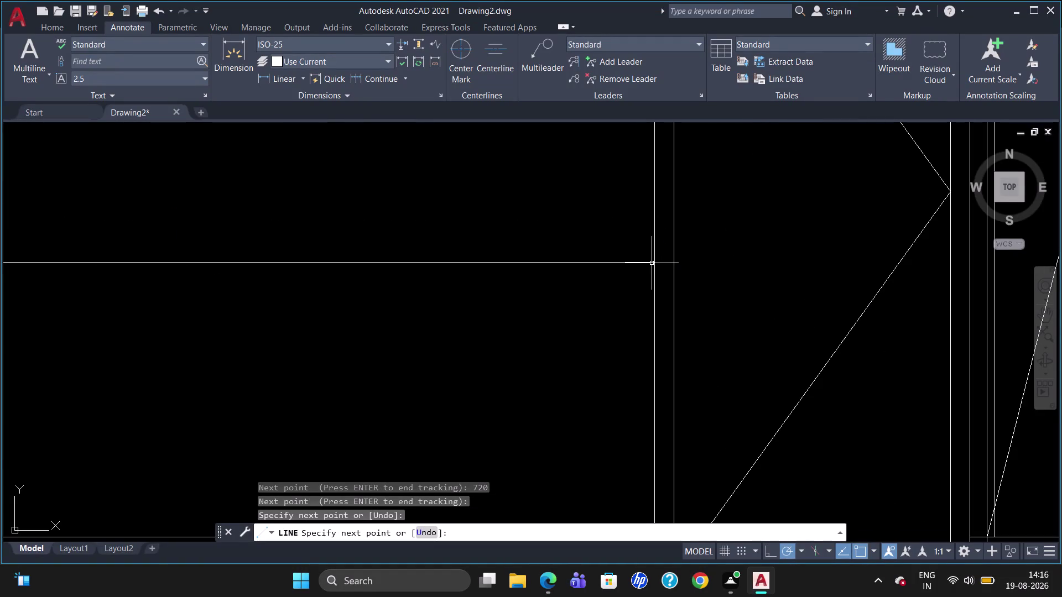
scroll(down, 3)
scroll(down, 3)
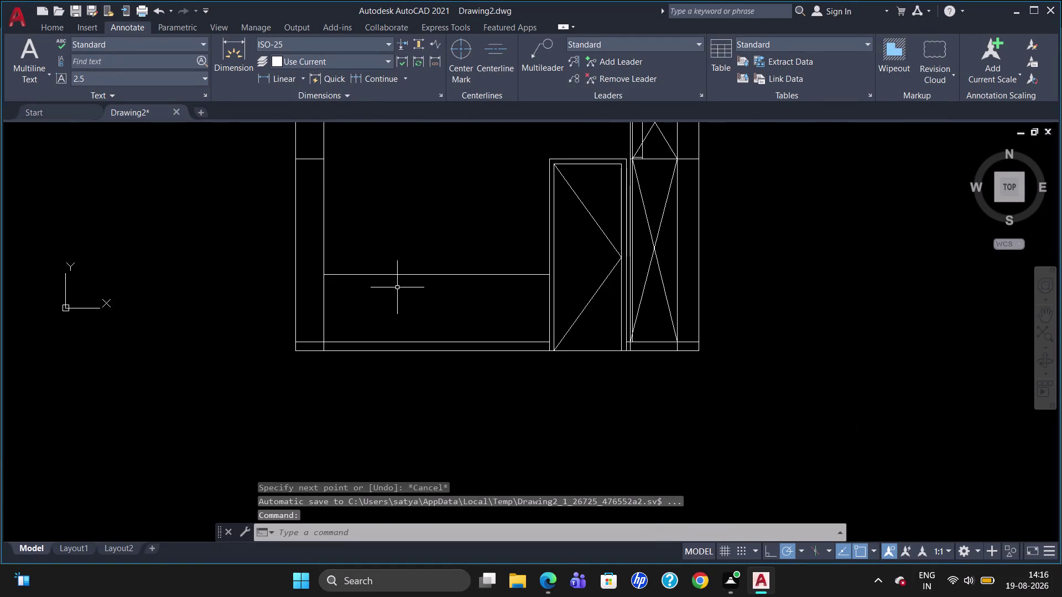
Offset the new horizontal line 40 units downward.
key(o)
key(Return)
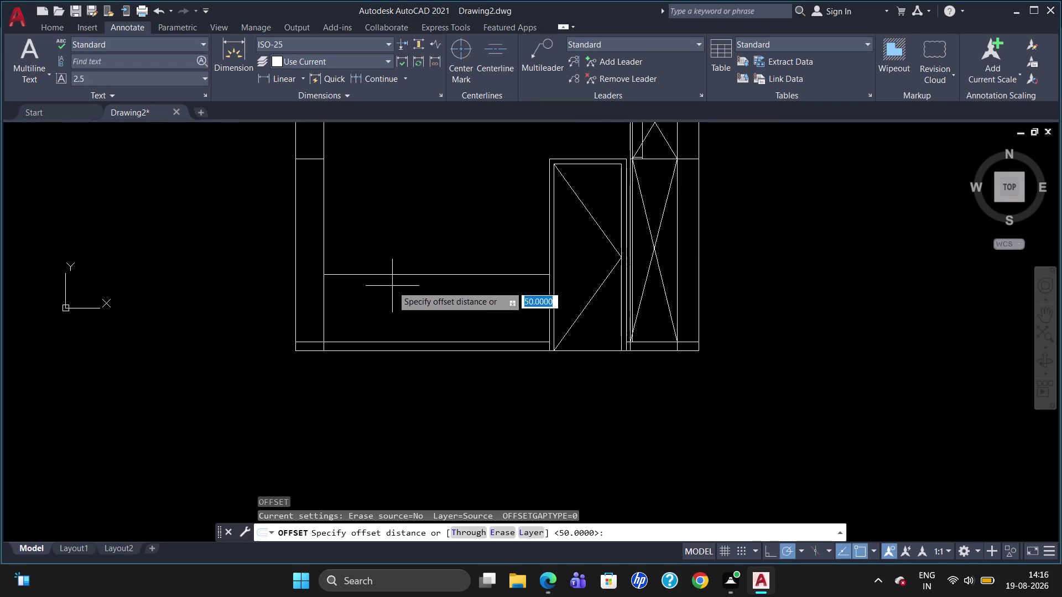
text(40)
key(Return)
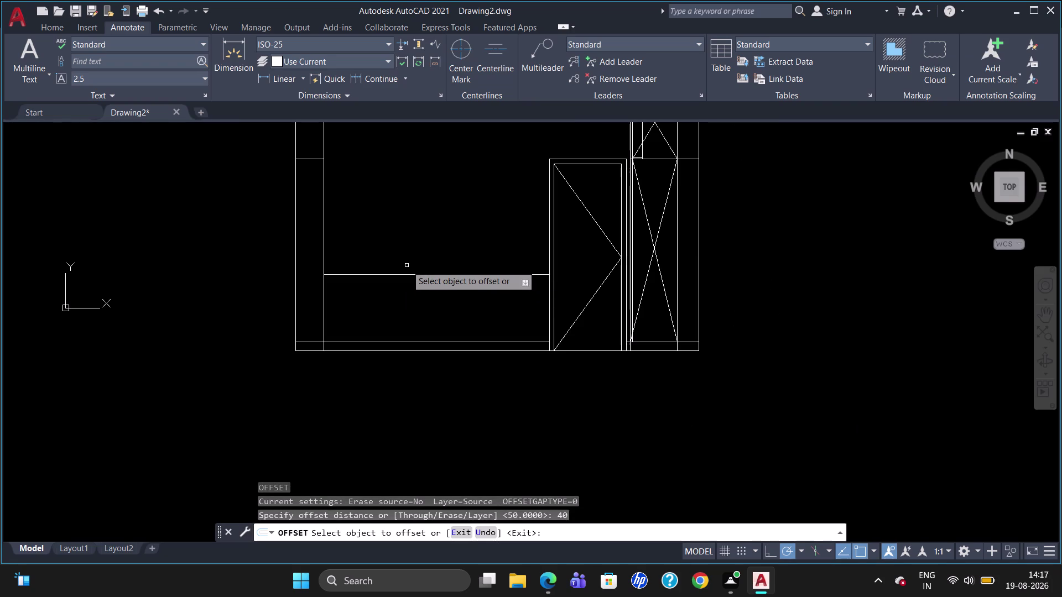
click(418, 276)
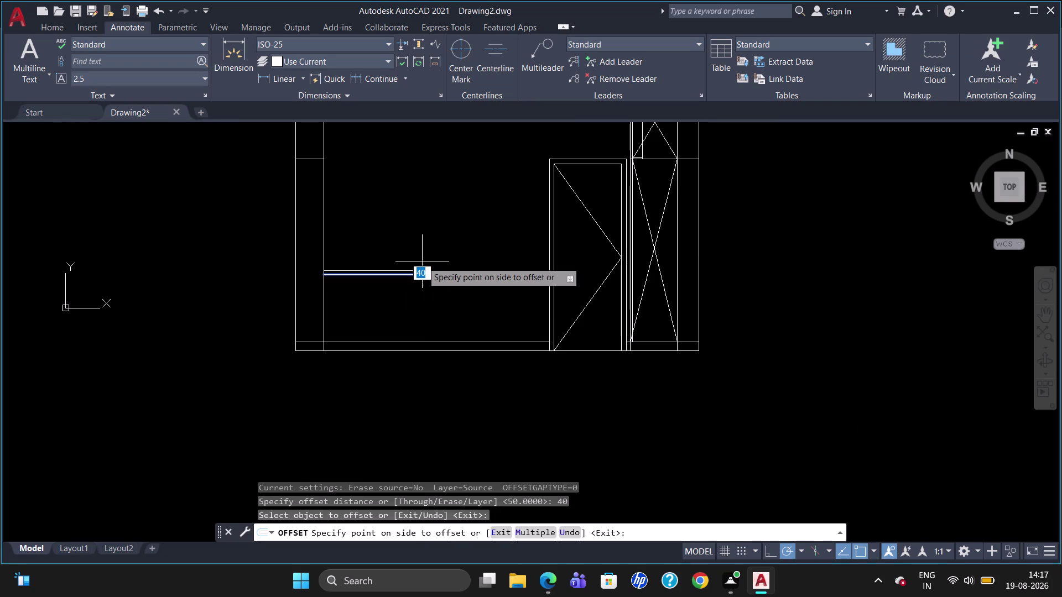
click(422, 262)
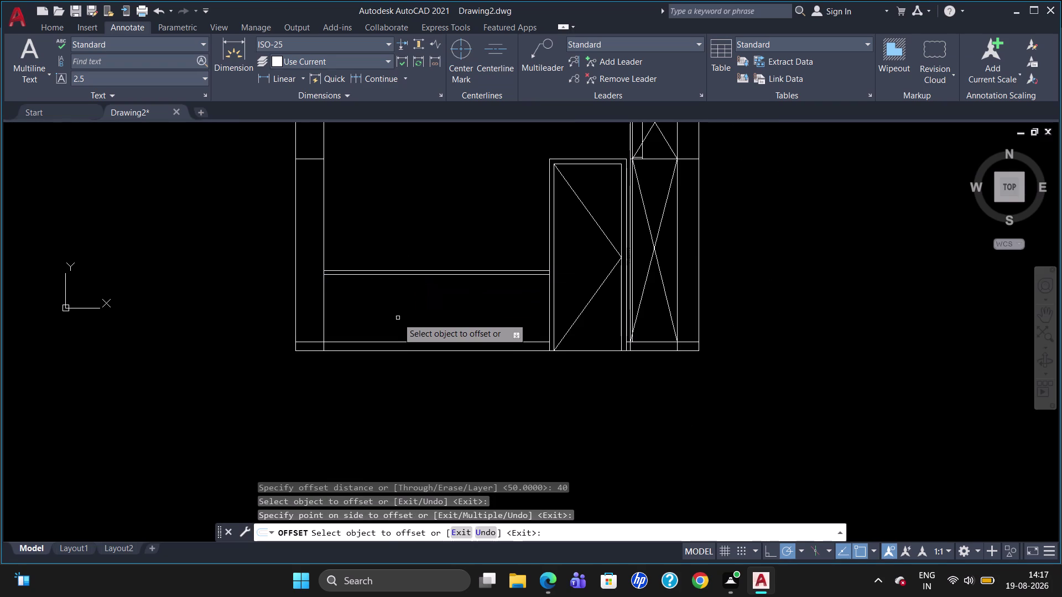
key(Escape)
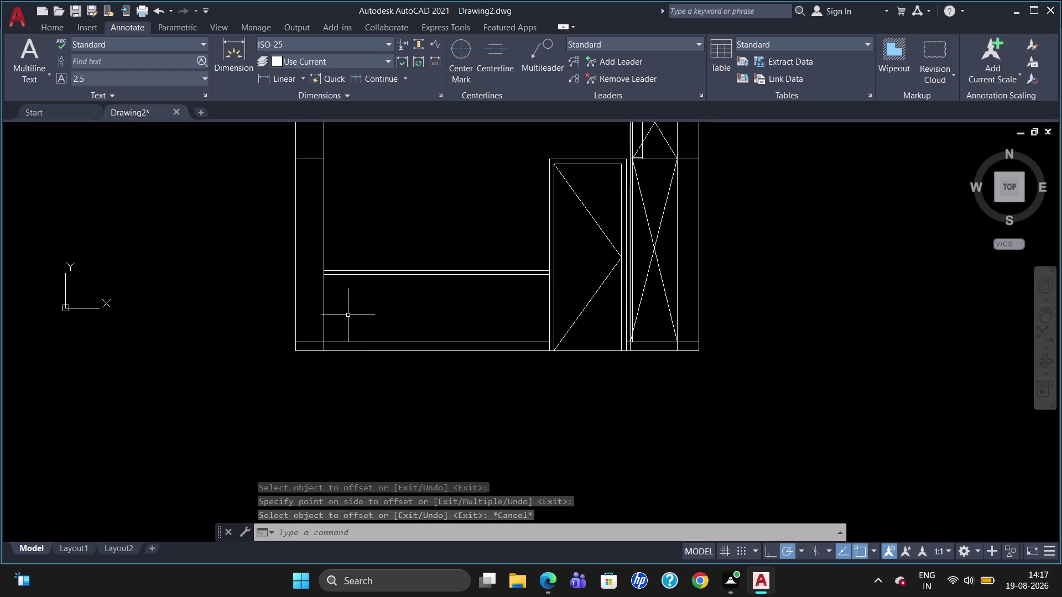
scroll(up, 3)
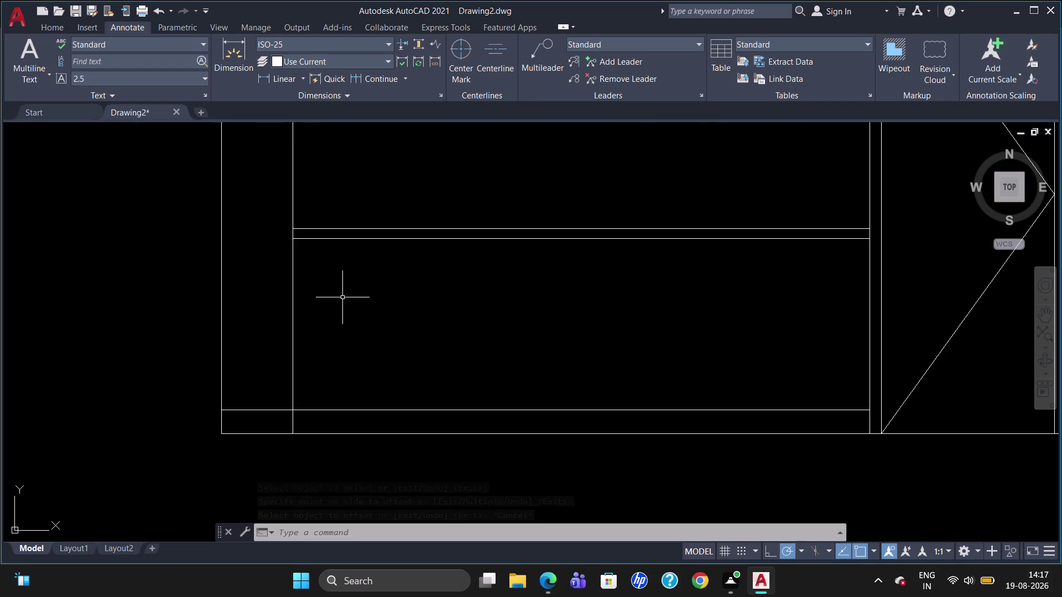
text(DLI)
key(Return)
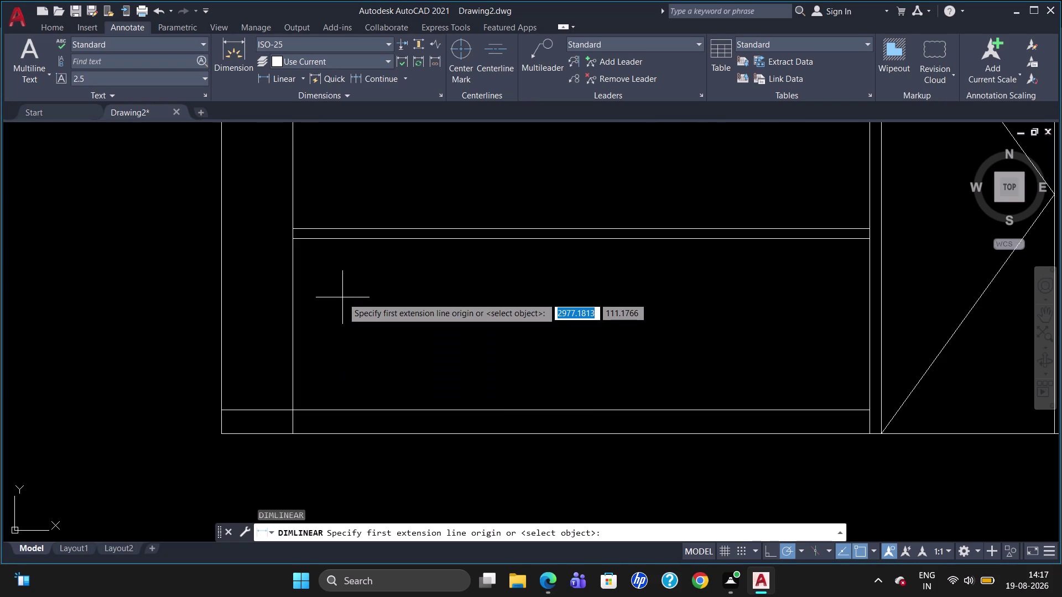
click(293, 235)
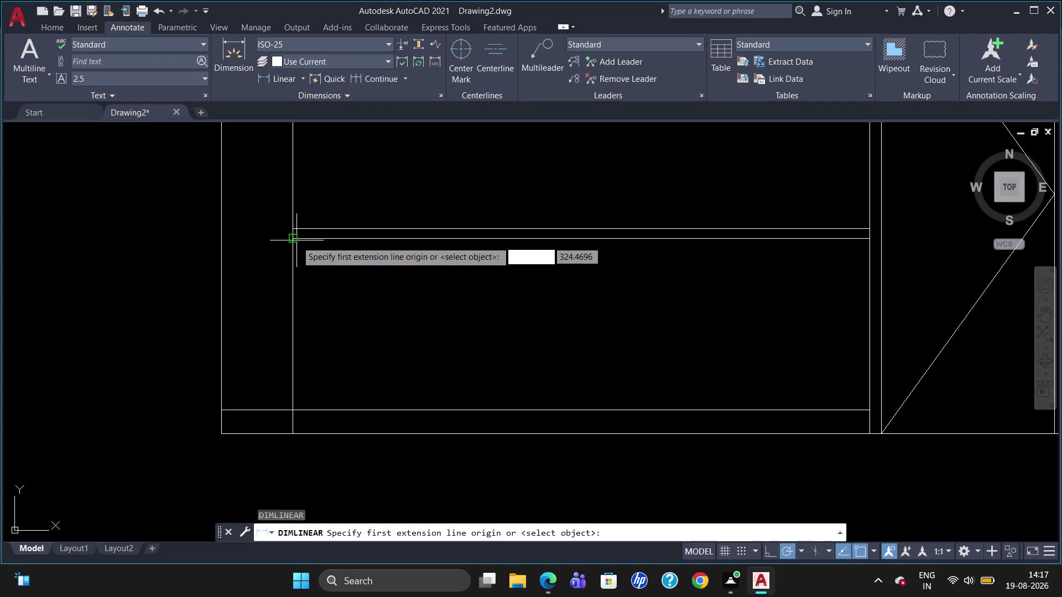
click(294, 406)
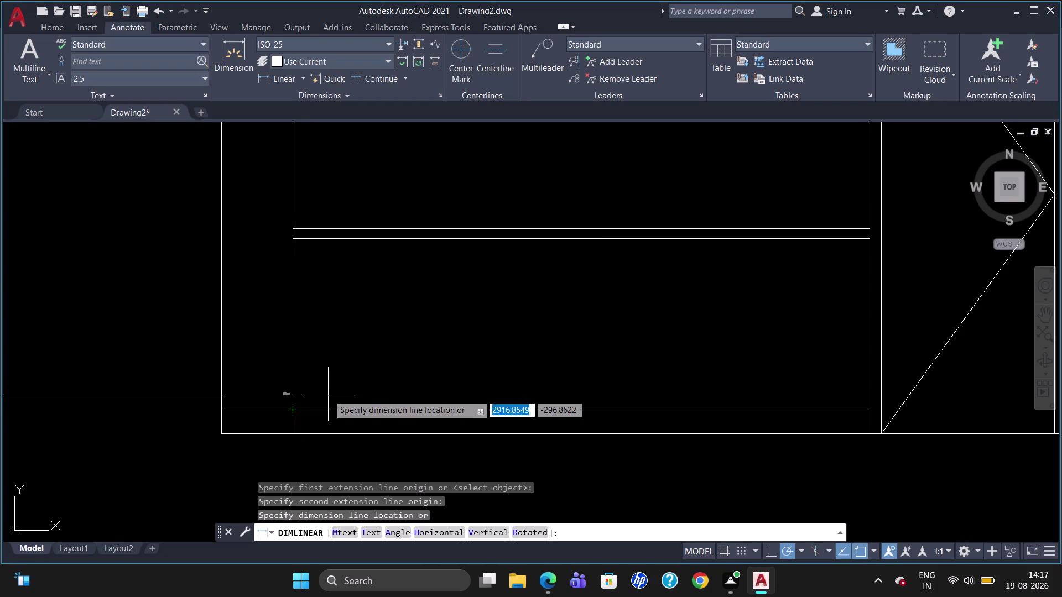
key(Escape)
text(D)
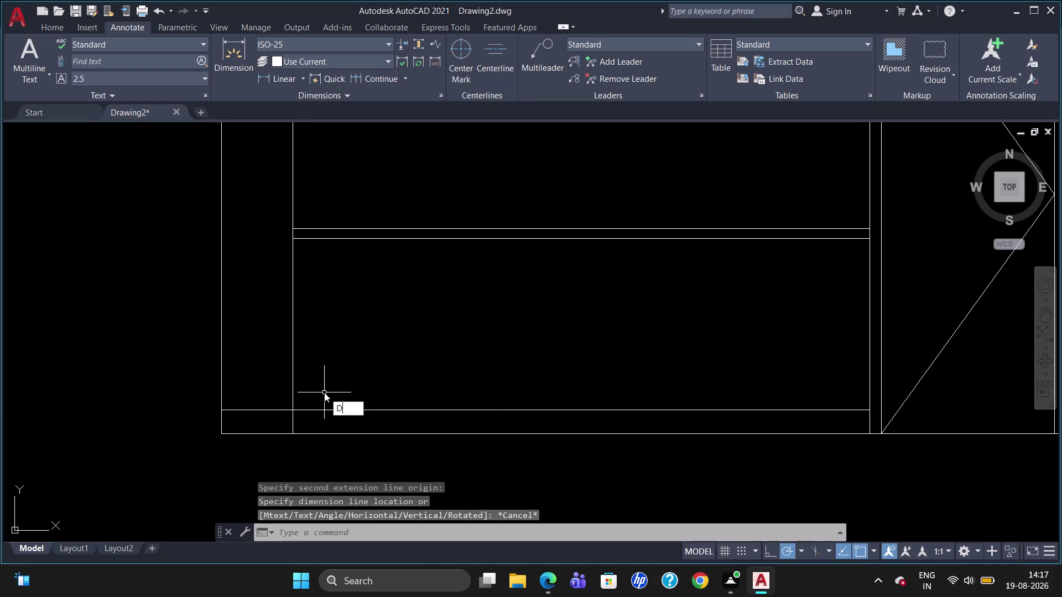
text(LI)
key(Return)
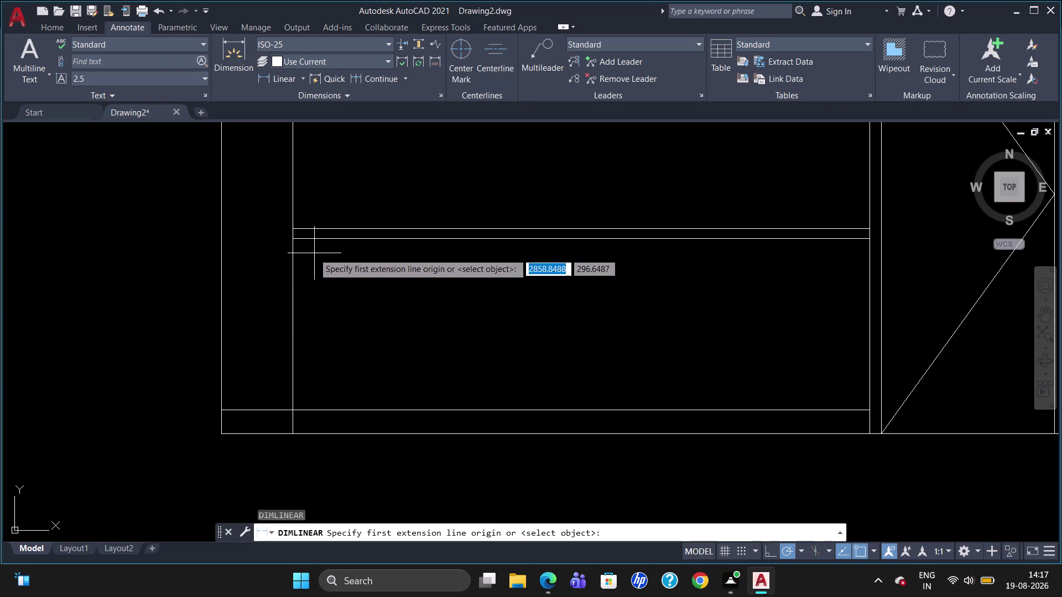
click(298, 243)
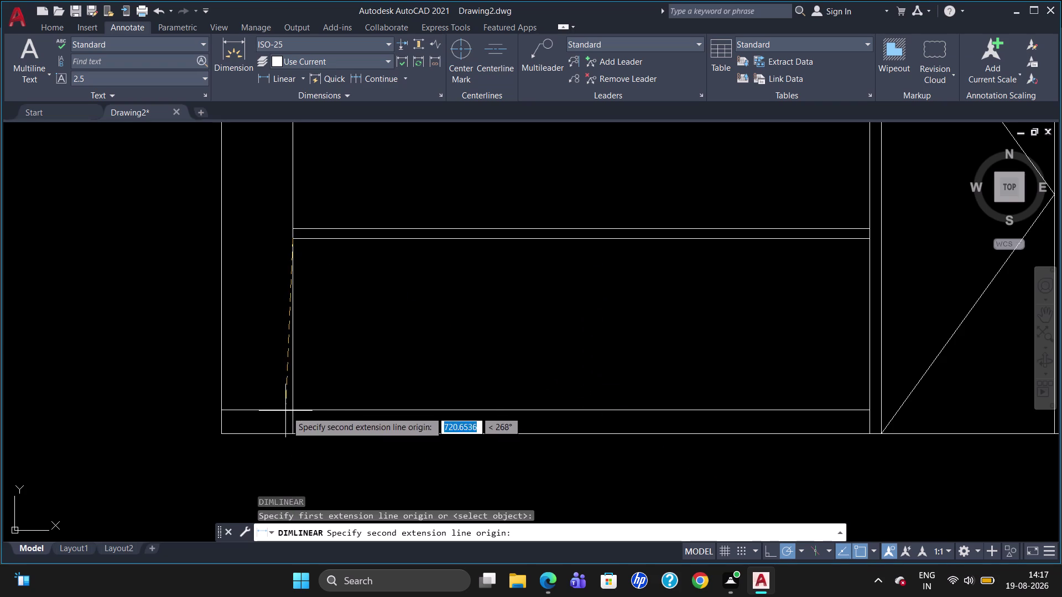
click(293, 411)
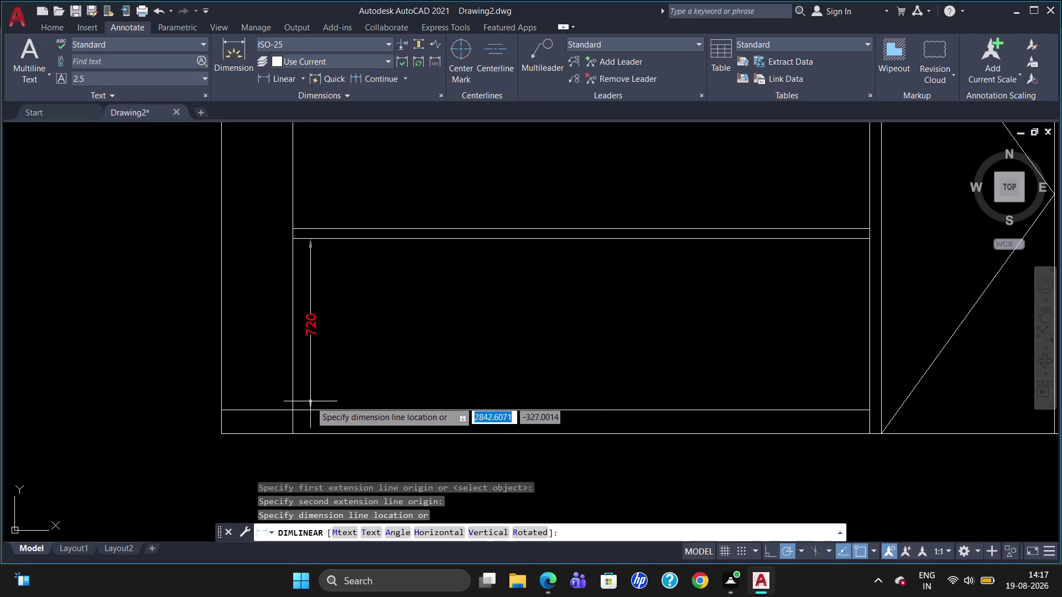
click(311, 401)
click(309, 356)
key(Delete)
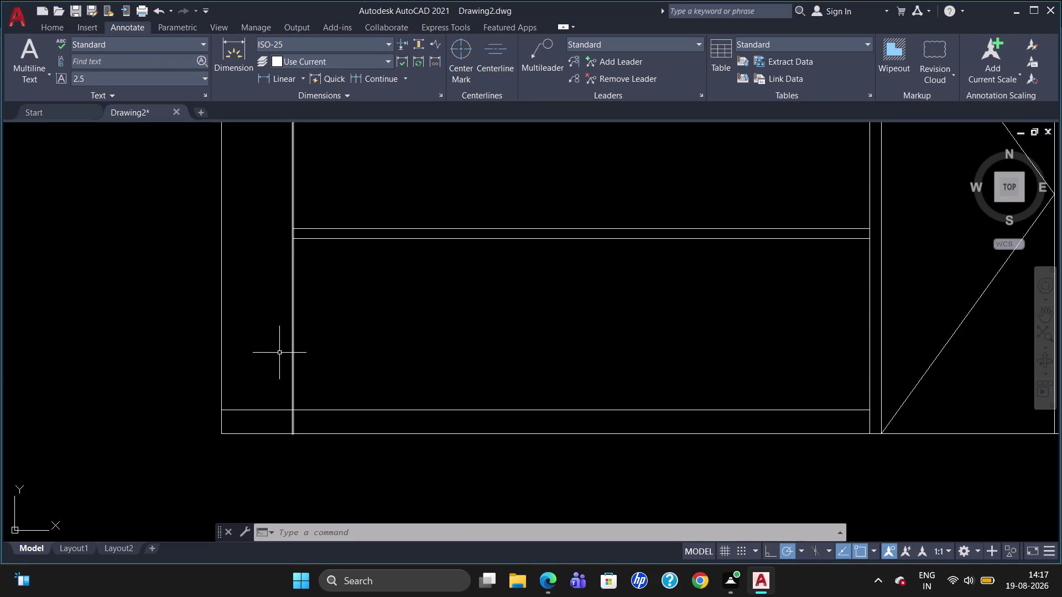
text(BR)
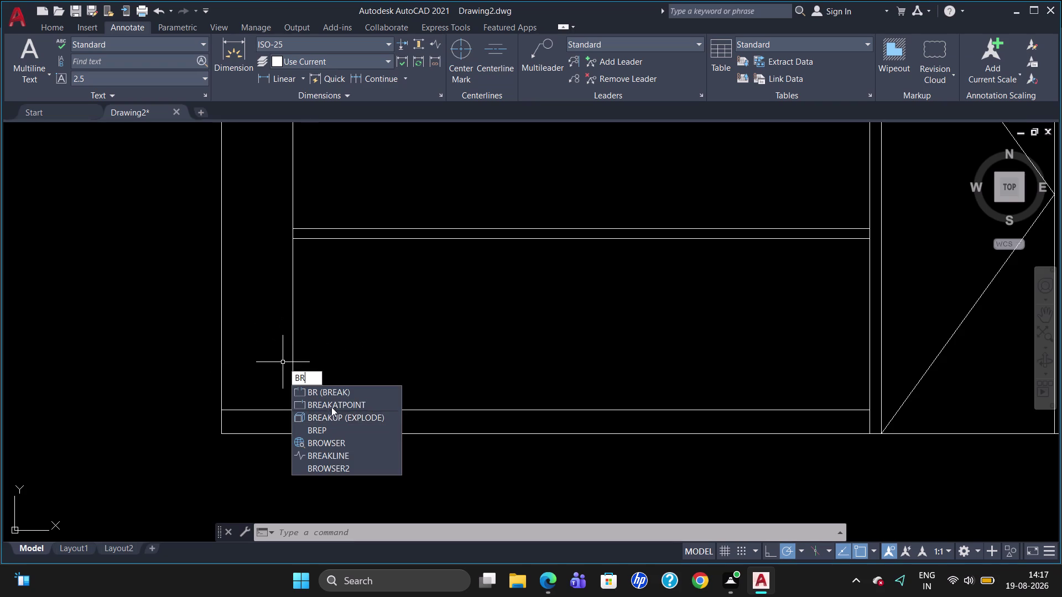
Break the left inner upright at the shelf and again lower down.
click(333, 403)
click(292, 327)
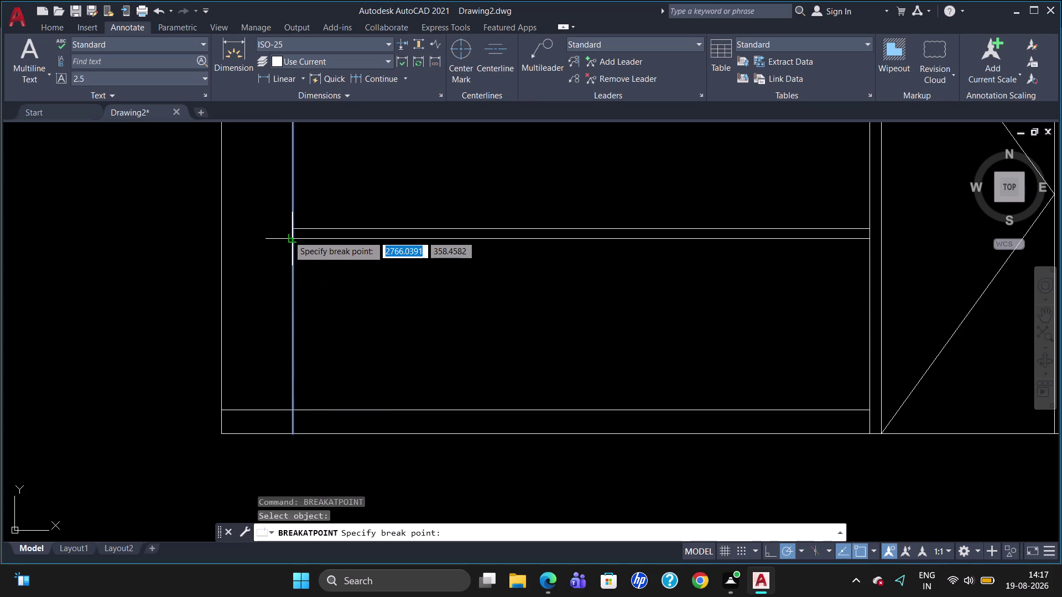
click(290, 238)
text(BR)
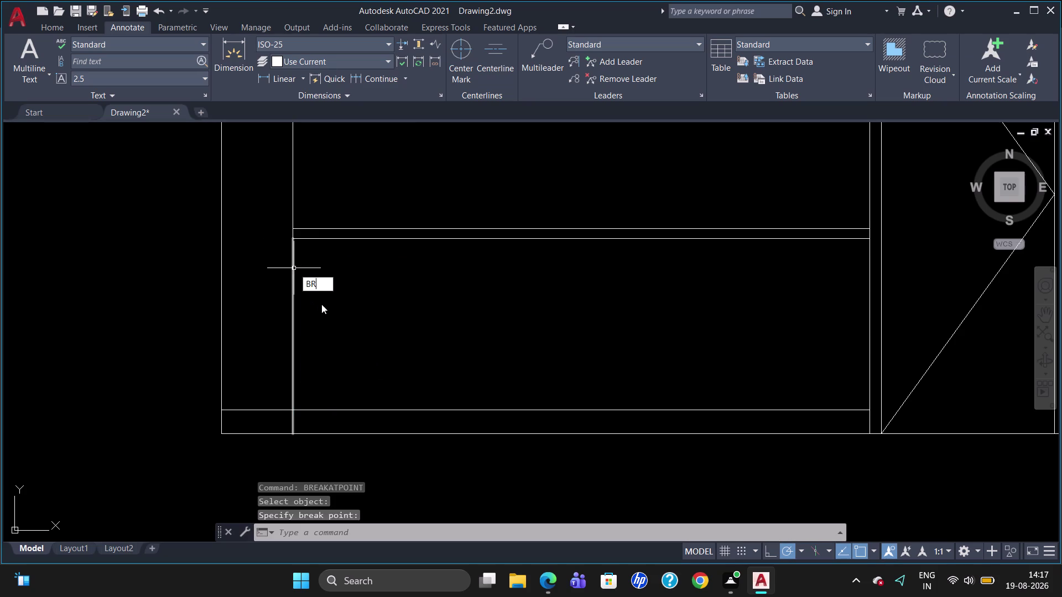
click(328, 310)
click(292, 376)
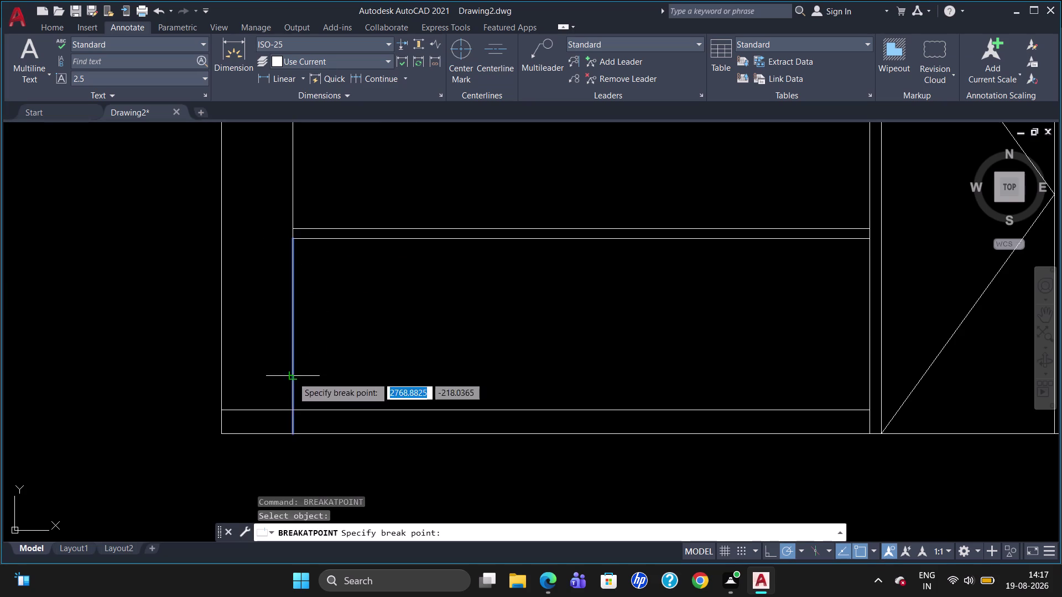
click(292, 412)
Start an offset with a 600-unit distance.
key(o)
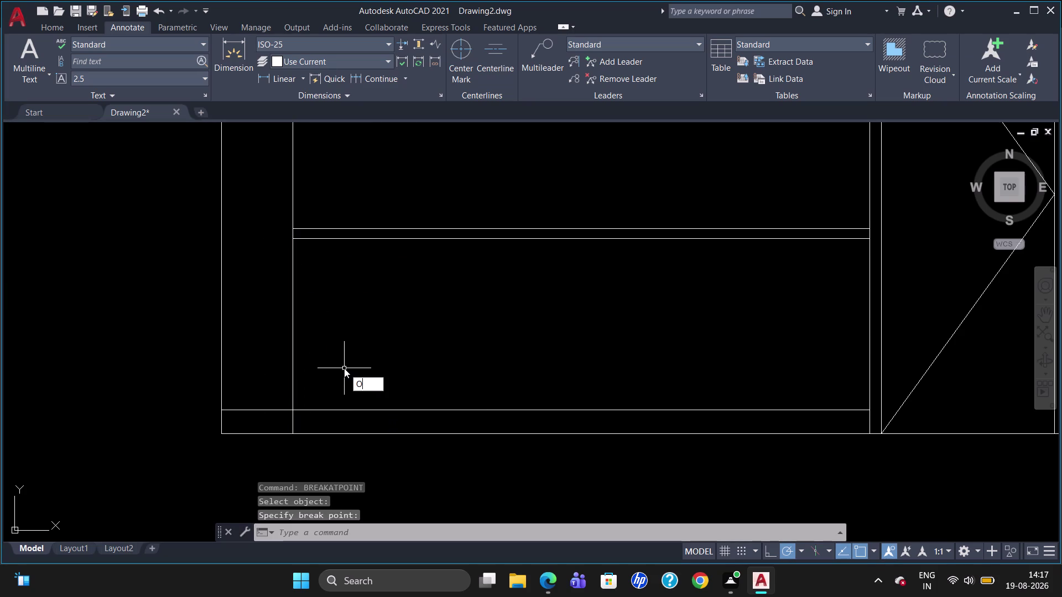
key(Return)
key(6)
text(00)
key(Return)
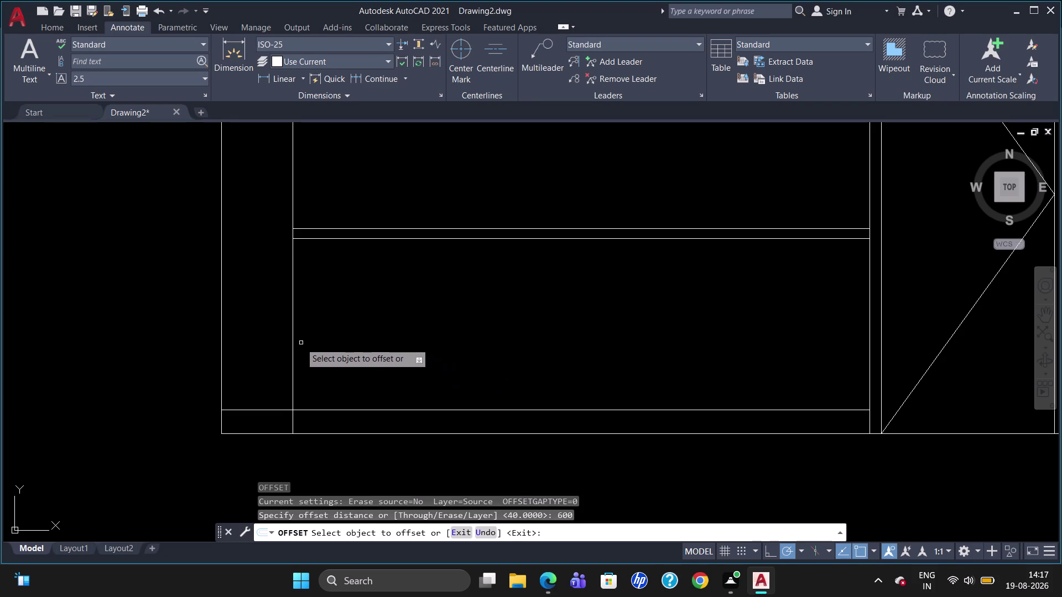
Offset the left upright 600 to the right, then copy the new upright by 20 and 50.
click(292, 333)
click(401, 362)
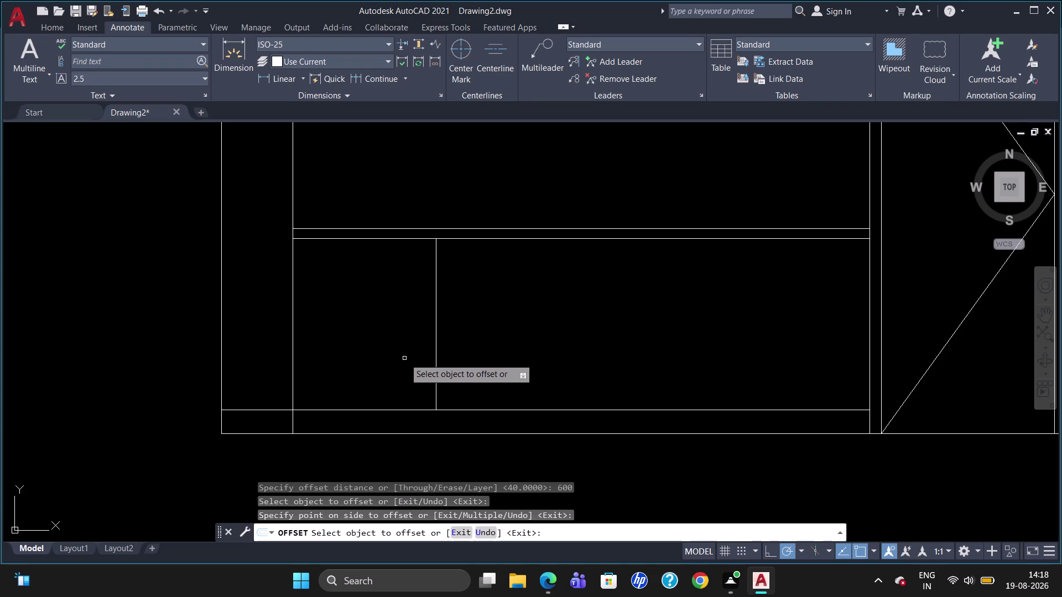
click(436, 347)
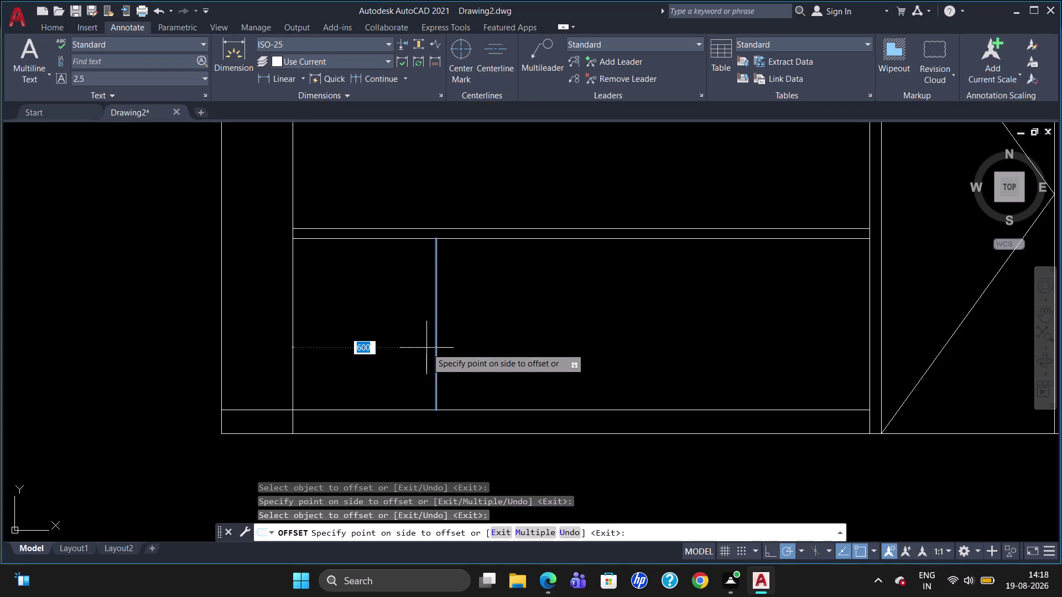
text(20)
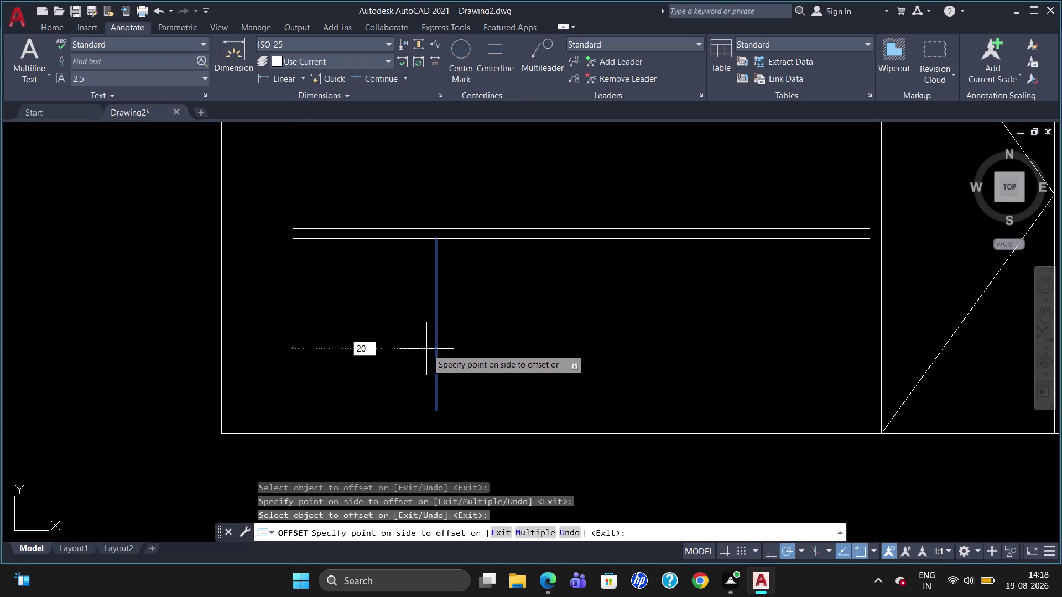
key(Return)
click(434, 352)
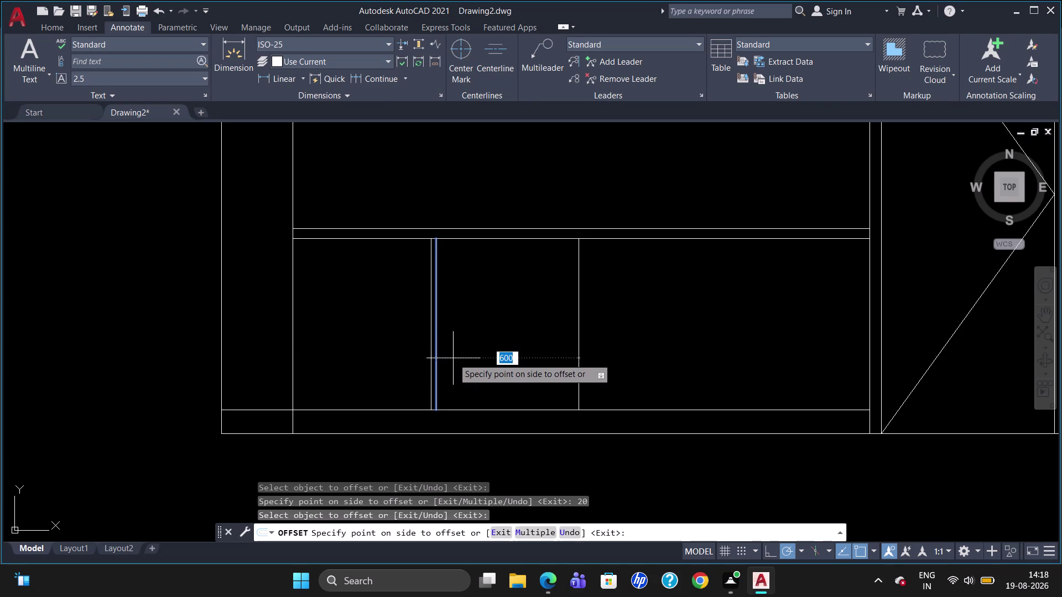
key(5)
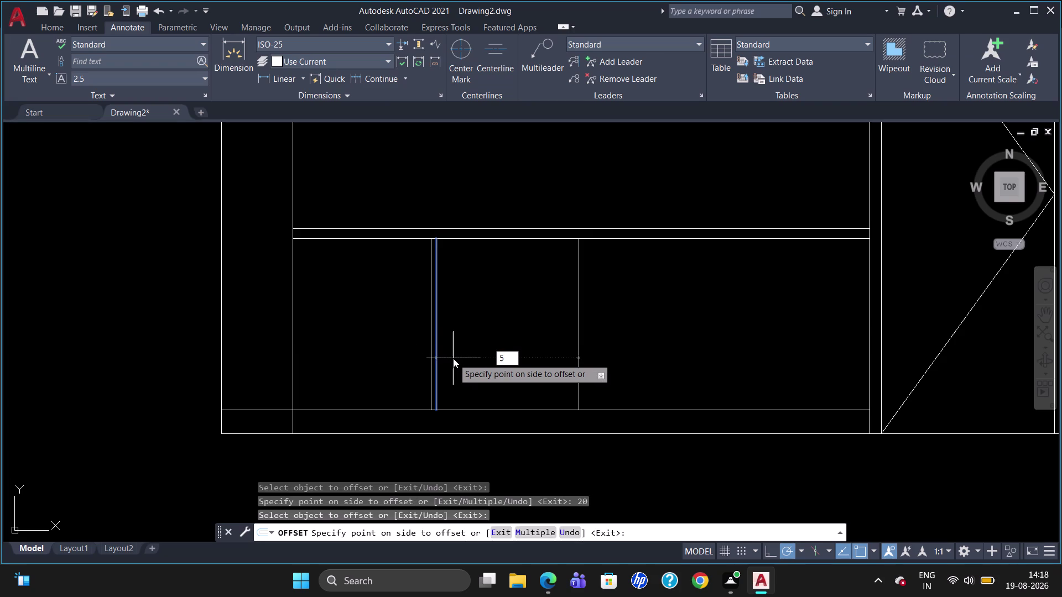
key(0)
key(Return)
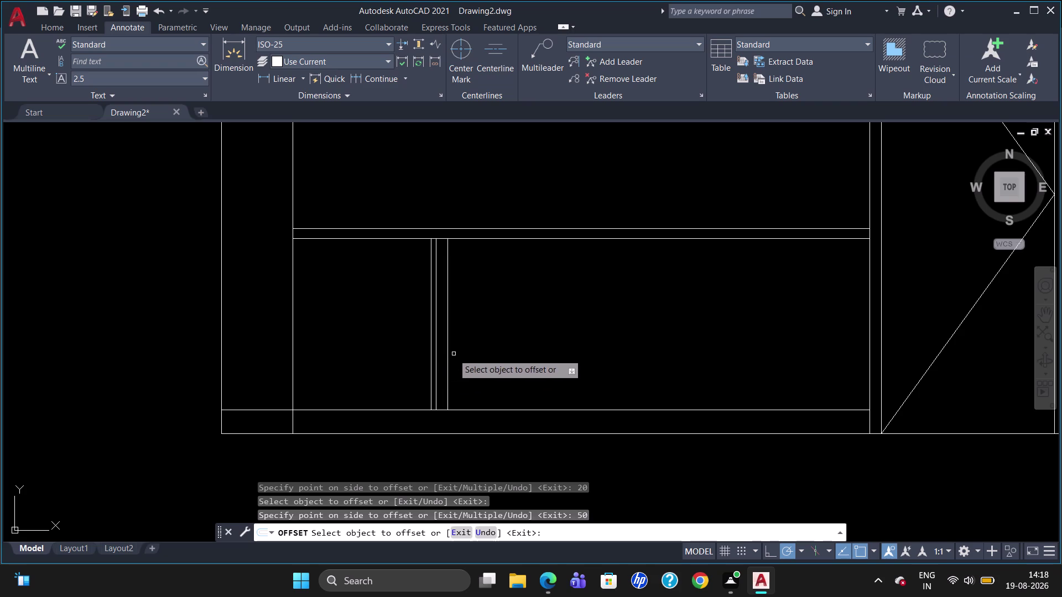
Add further vertical dividers with offsets of 550, 600 and 600.
click(448, 354)
text(5)
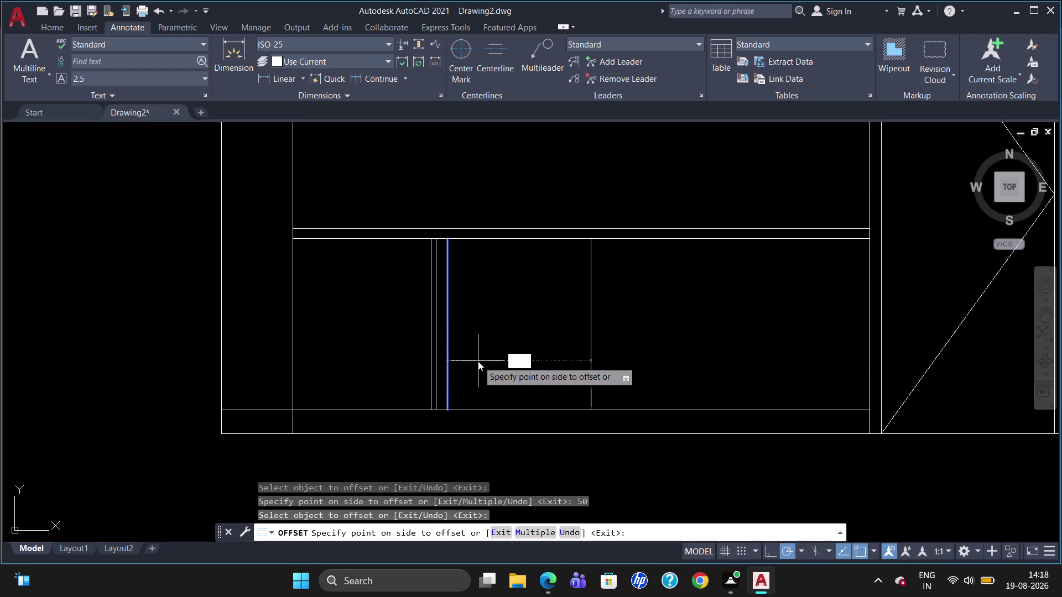
text(5)
key(0)
key(Return)
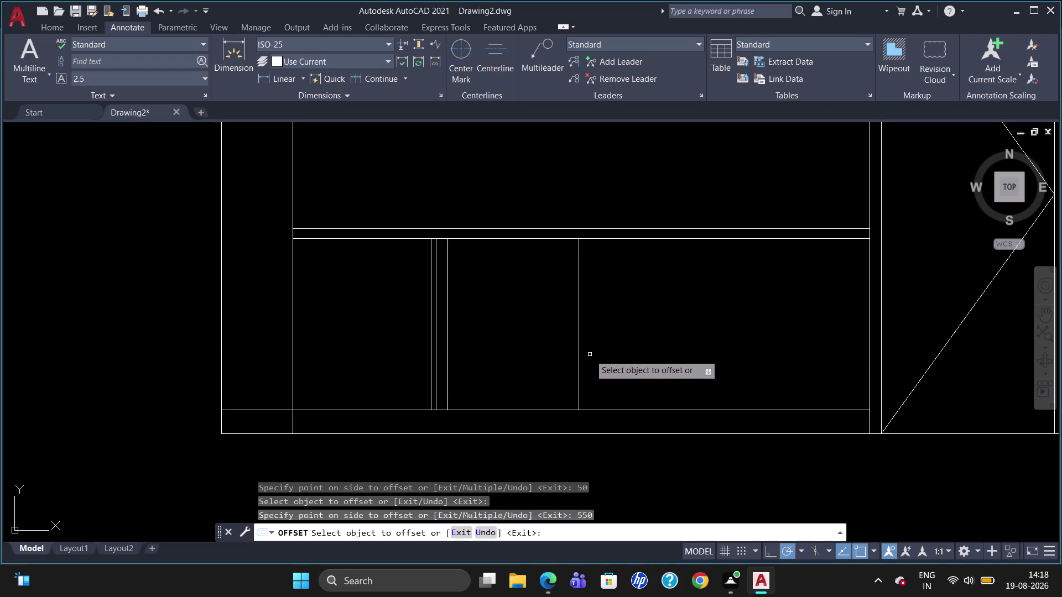
click(579, 356)
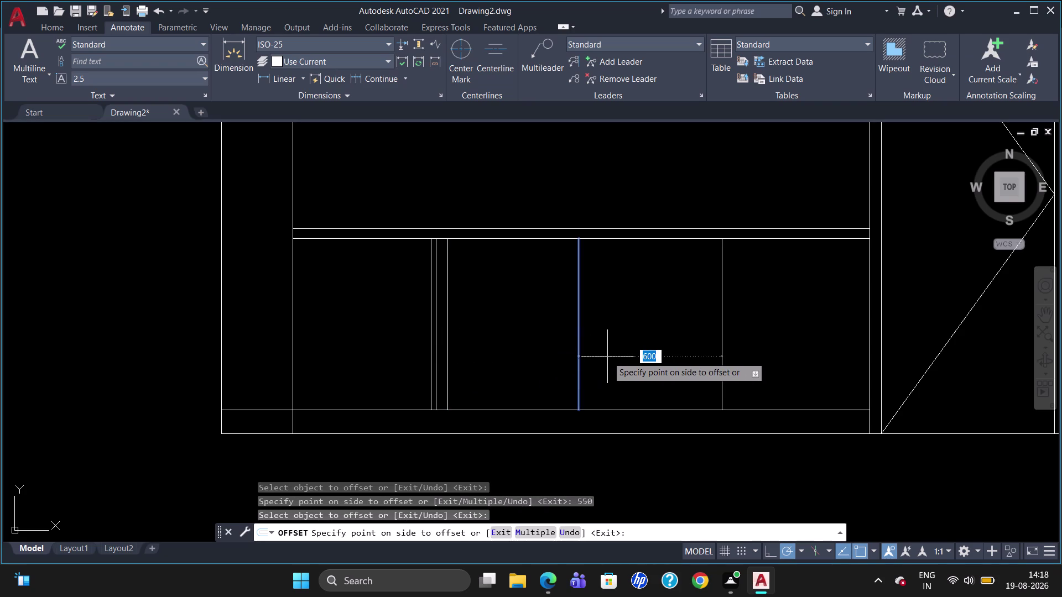
key(6)
text(00)
key(Return)
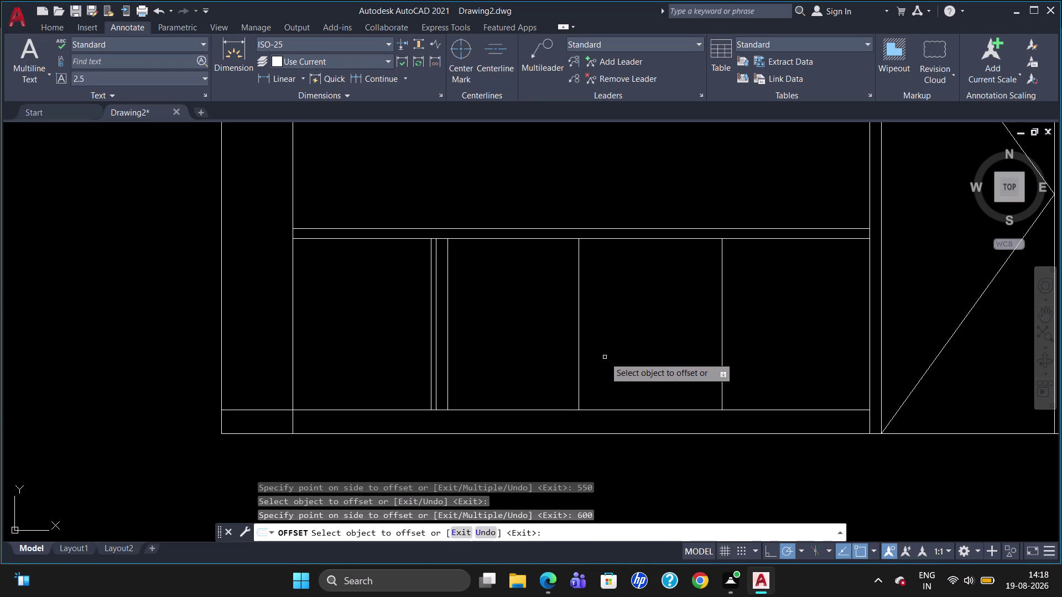
click(723, 354)
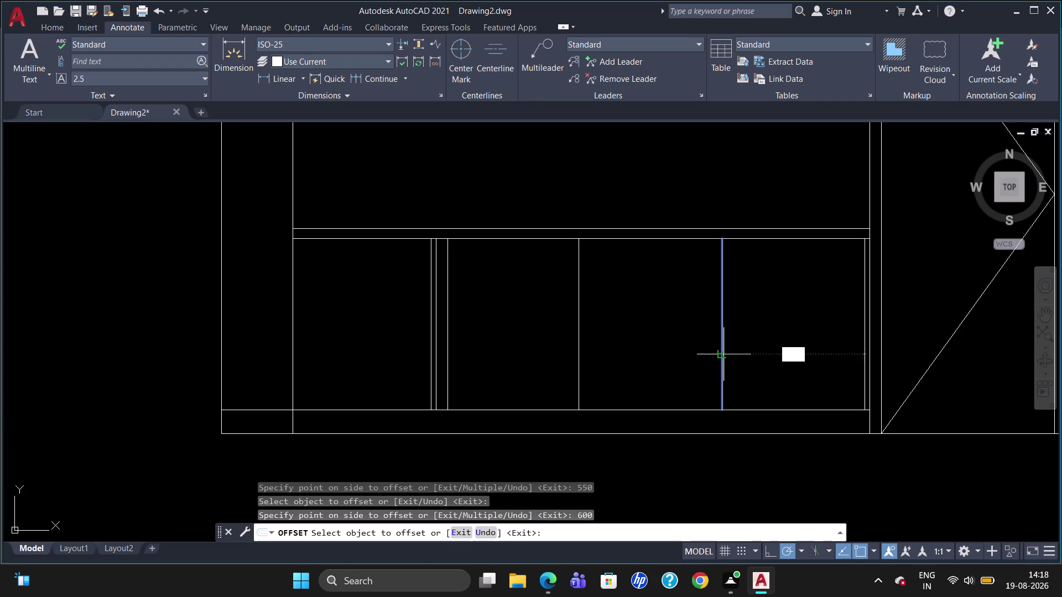
text(600)
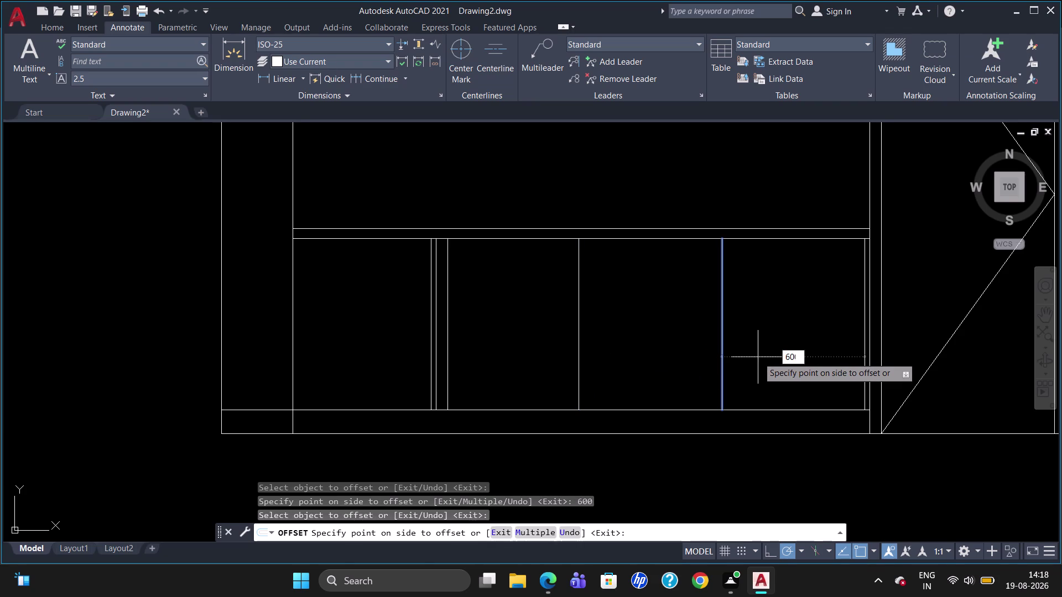
key(Return)
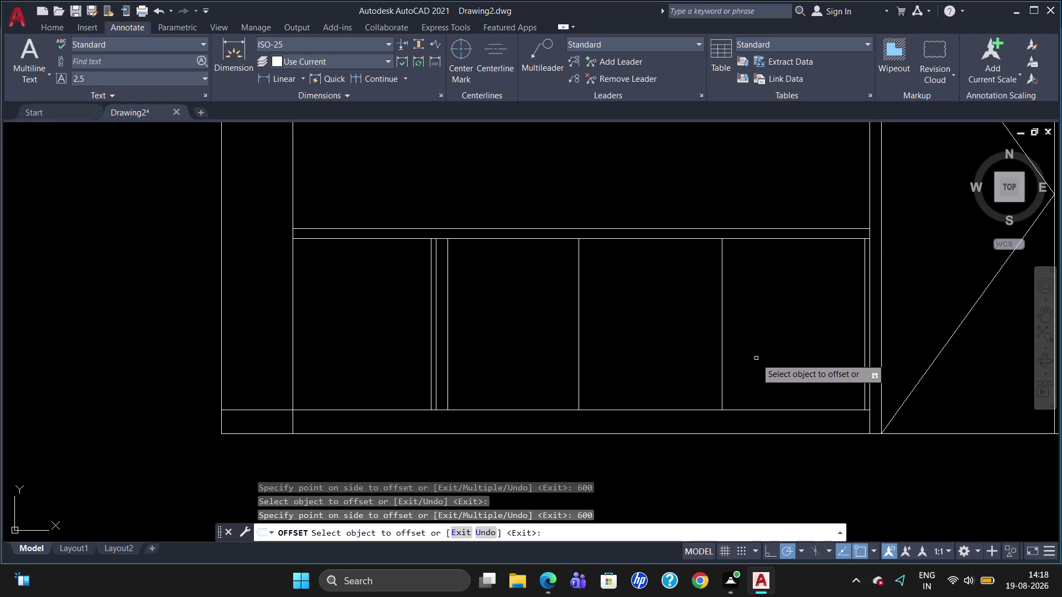
key(Escape)
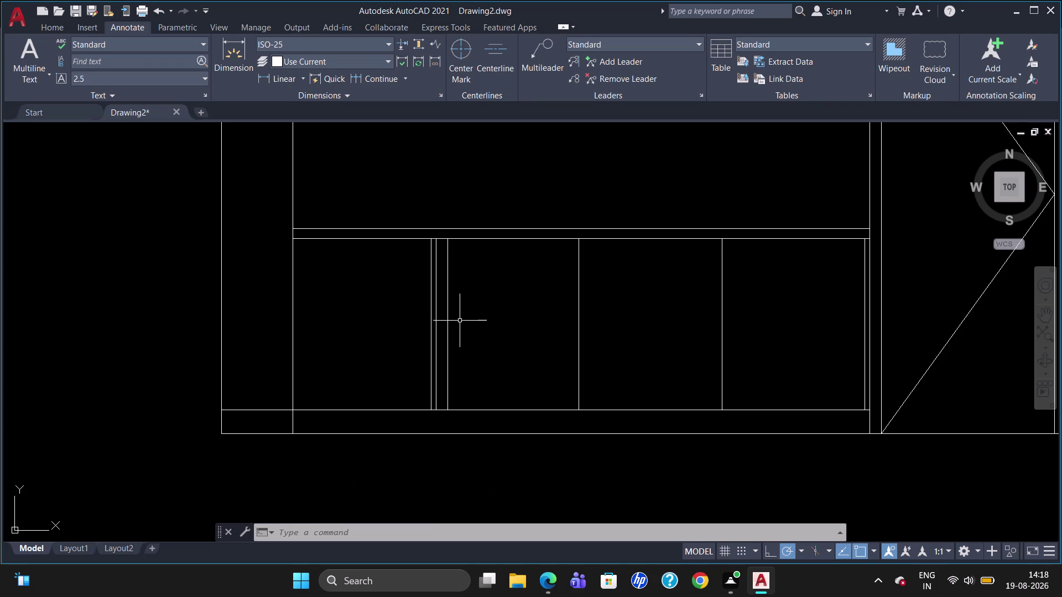
Draw a horizontal line from the right side's M2P midpoint to the cabinet's left edge.
key(l)
key(Return)
text(M)
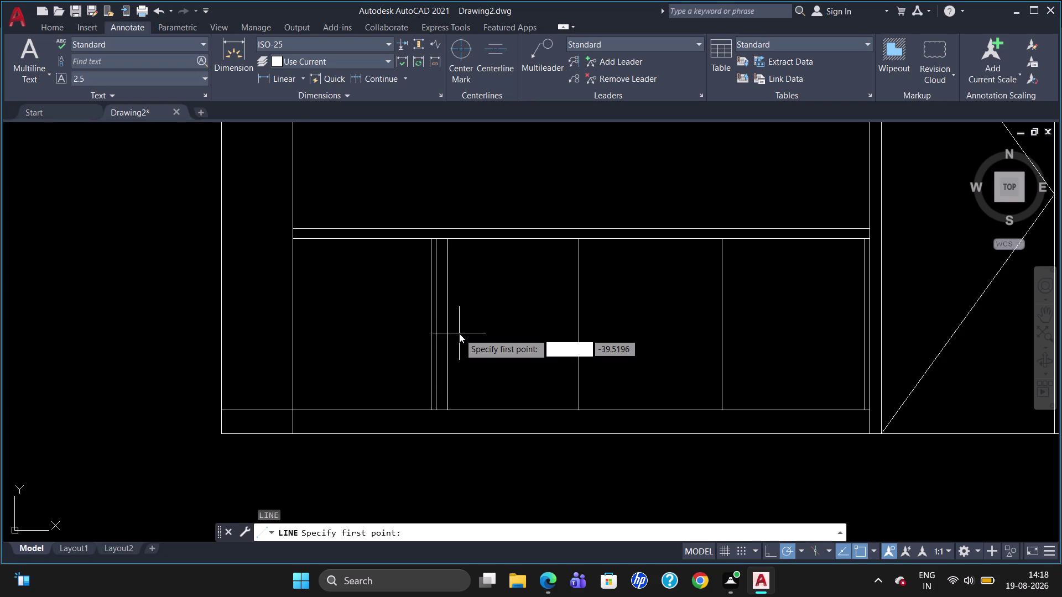
text(2P)
key(Return)
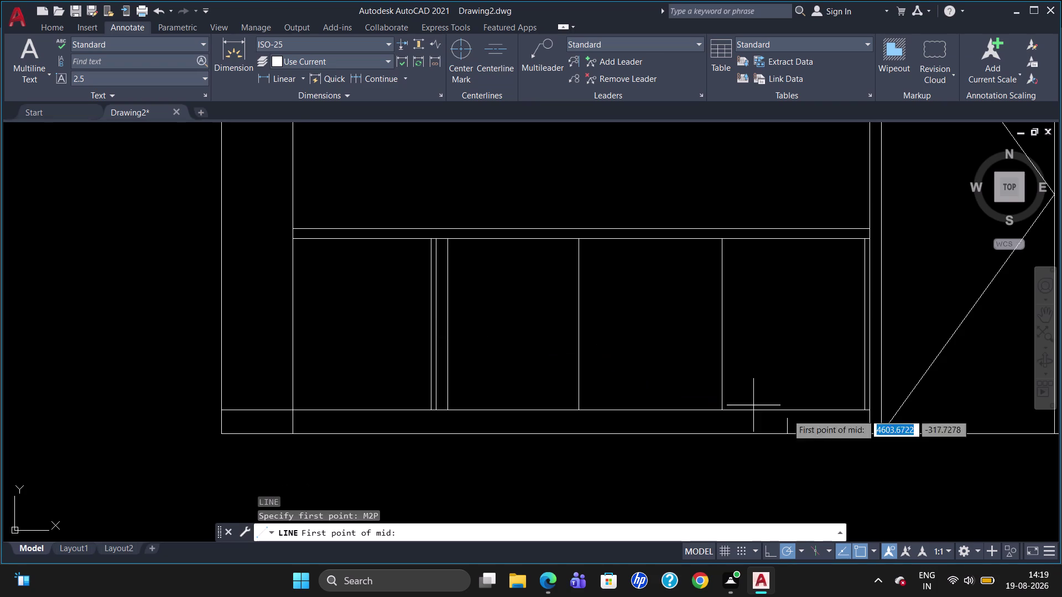
click(862, 409)
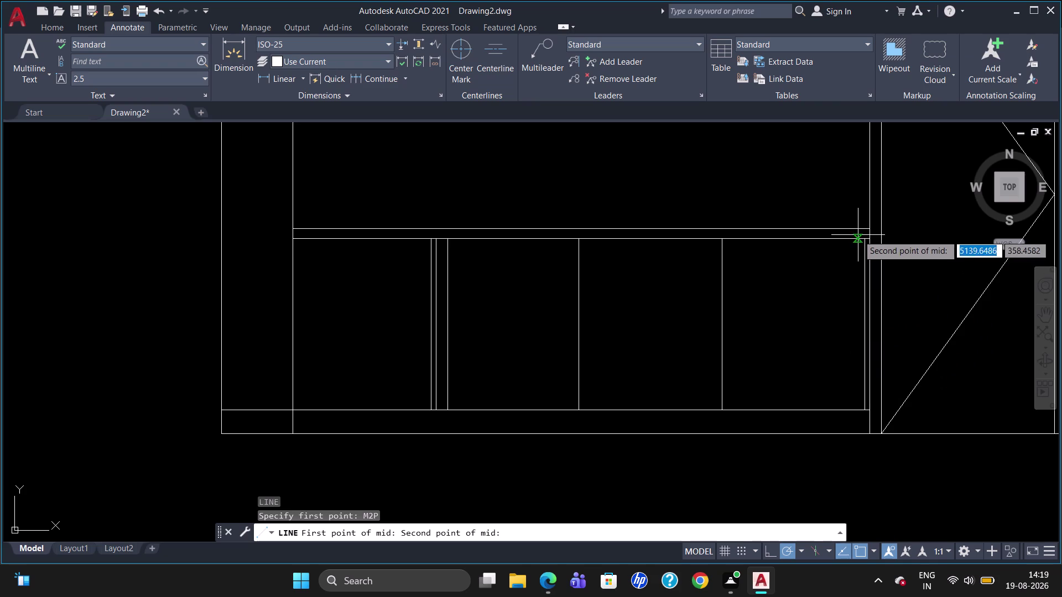
click(863, 243)
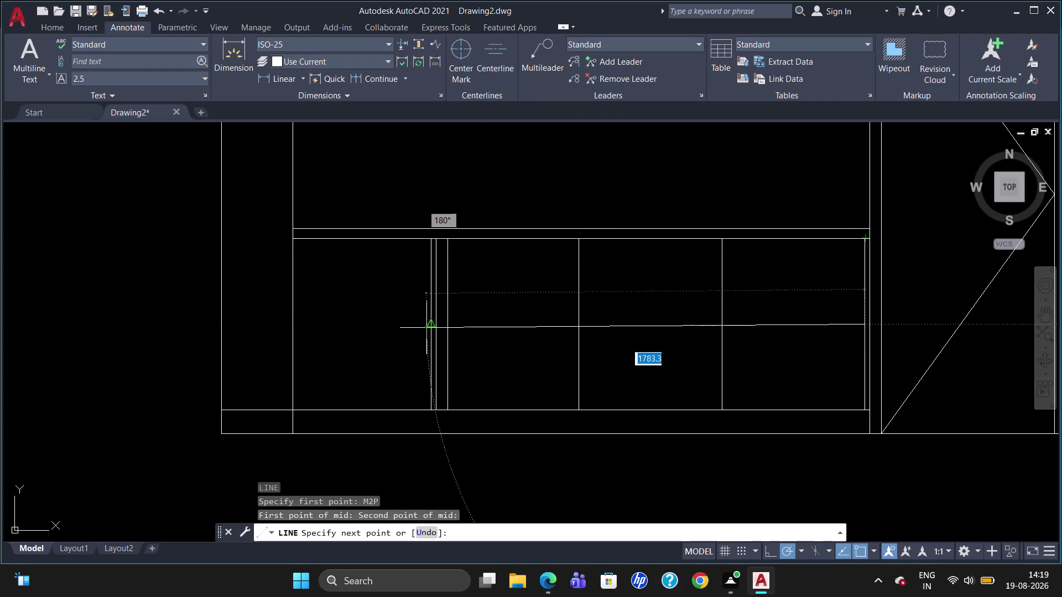
click(297, 321)
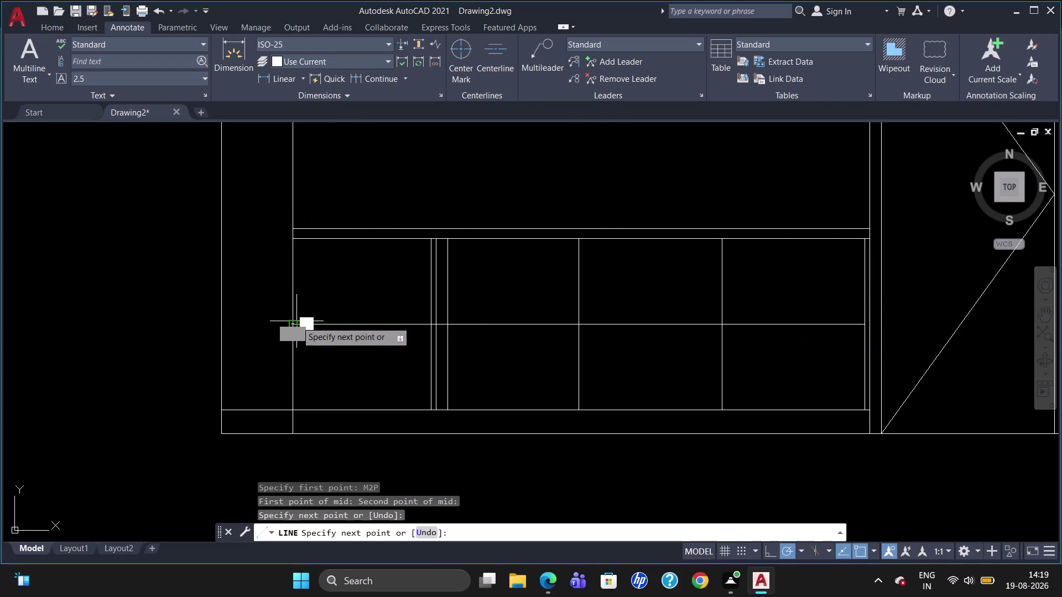
key(Escape)
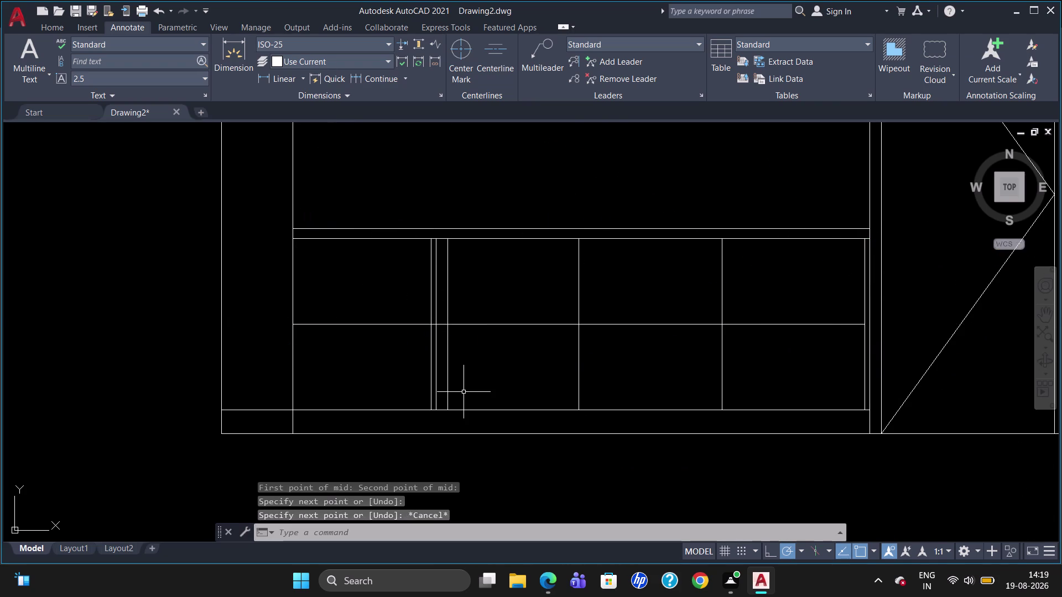
key(o)
key(Return)
Offset the middle line 20 above and below, then delete the original.
text(20)
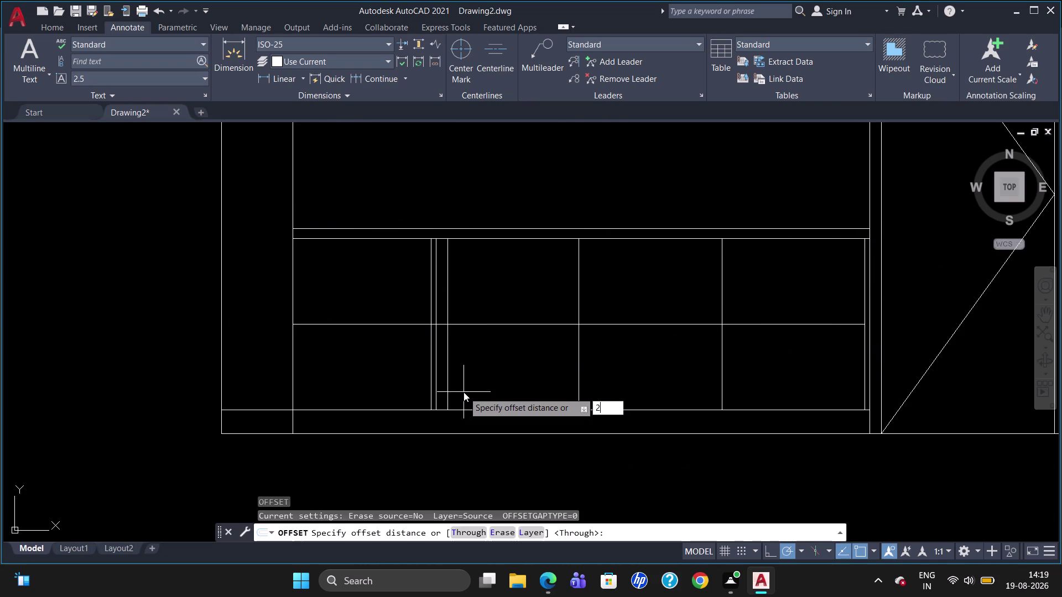
key(Return)
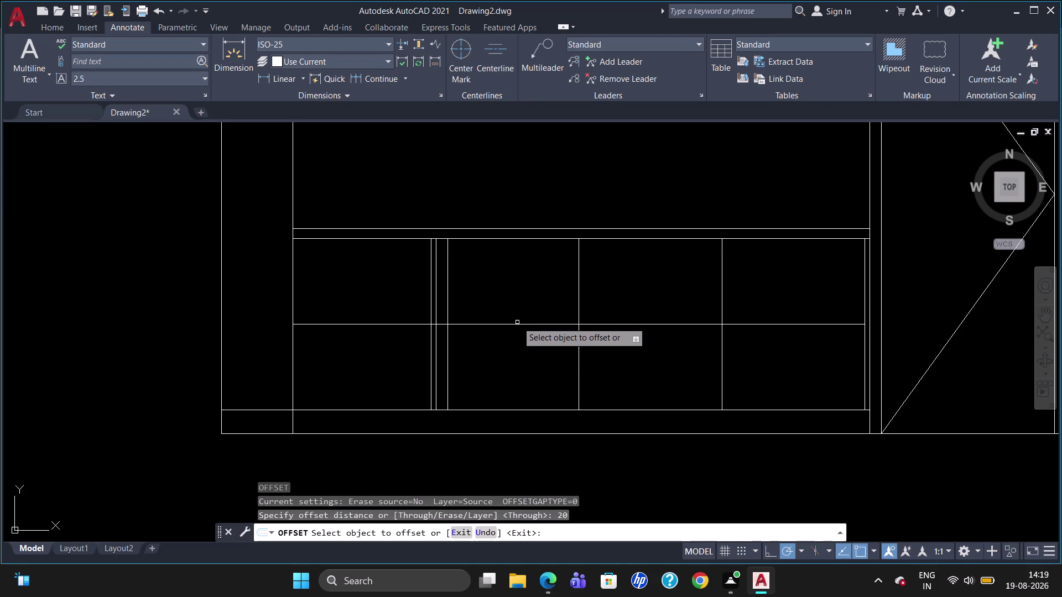
click(516, 328)
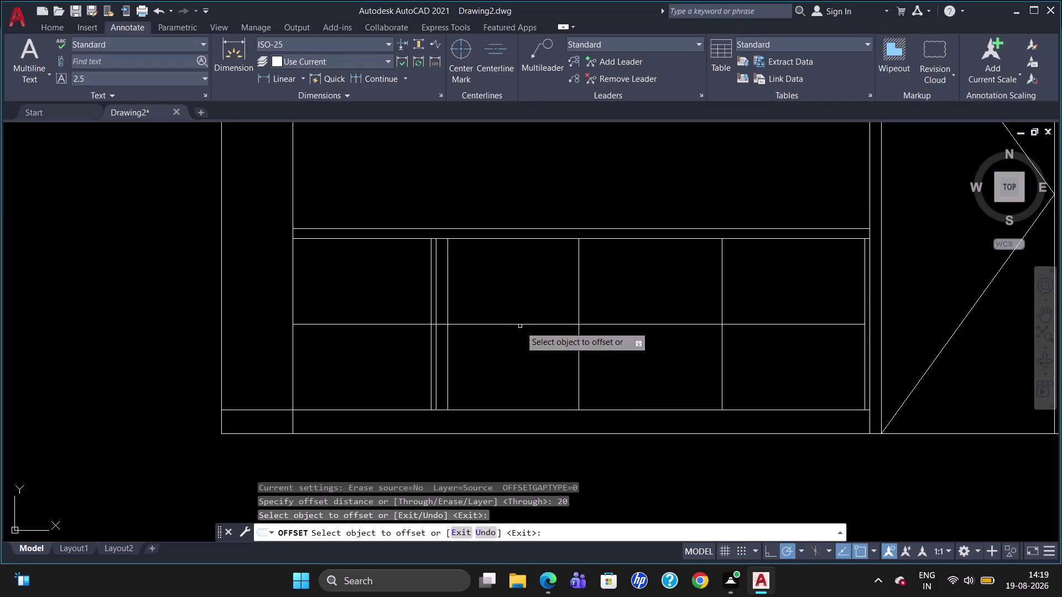
click(521, 325)
click(524, 312)
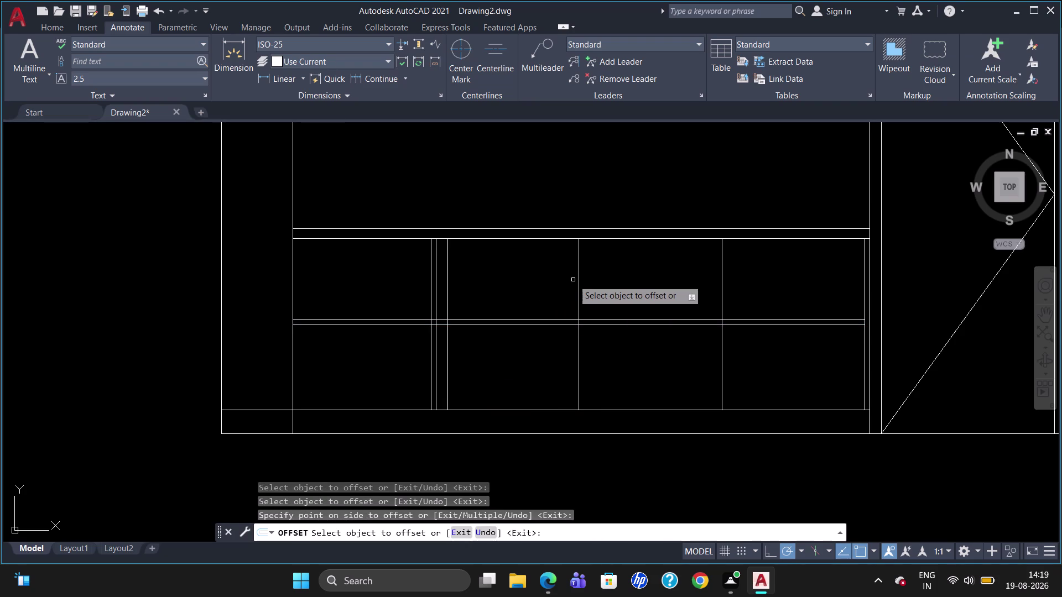
click(563, 325)
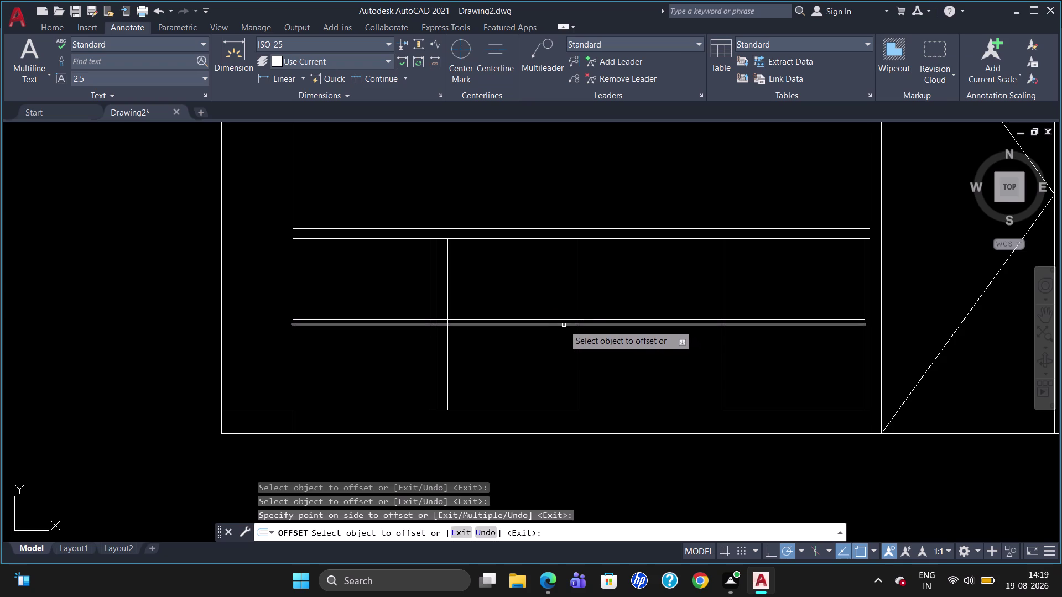
click(564, 336)
key(Escape)
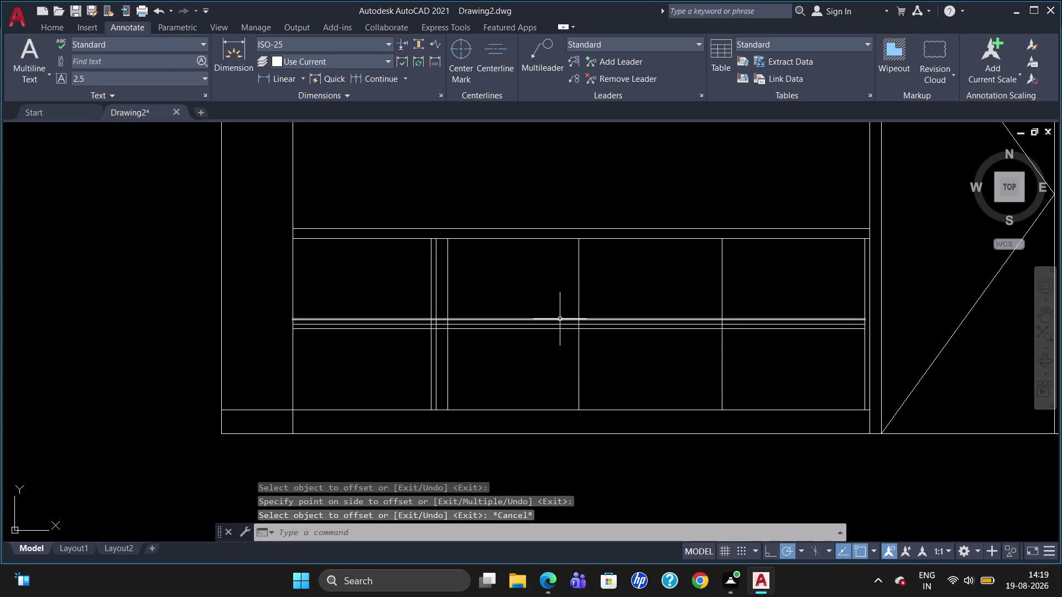
click(560, 318)
key(Delete)
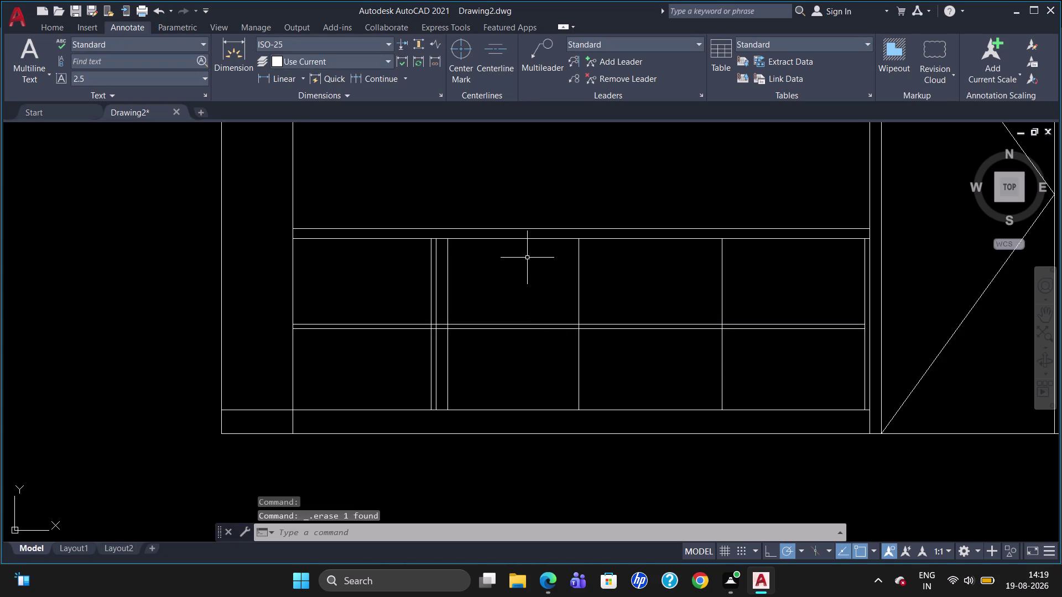
Offset the lower cabinet's top edge 30 units downward.
key(o)
key(Return)
text(30)
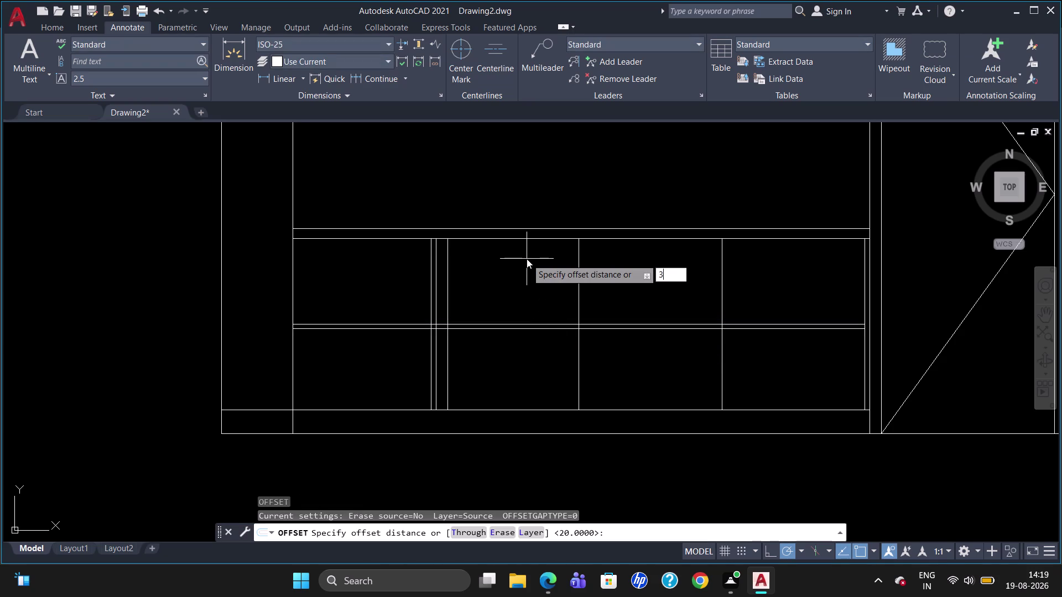
key(Return)
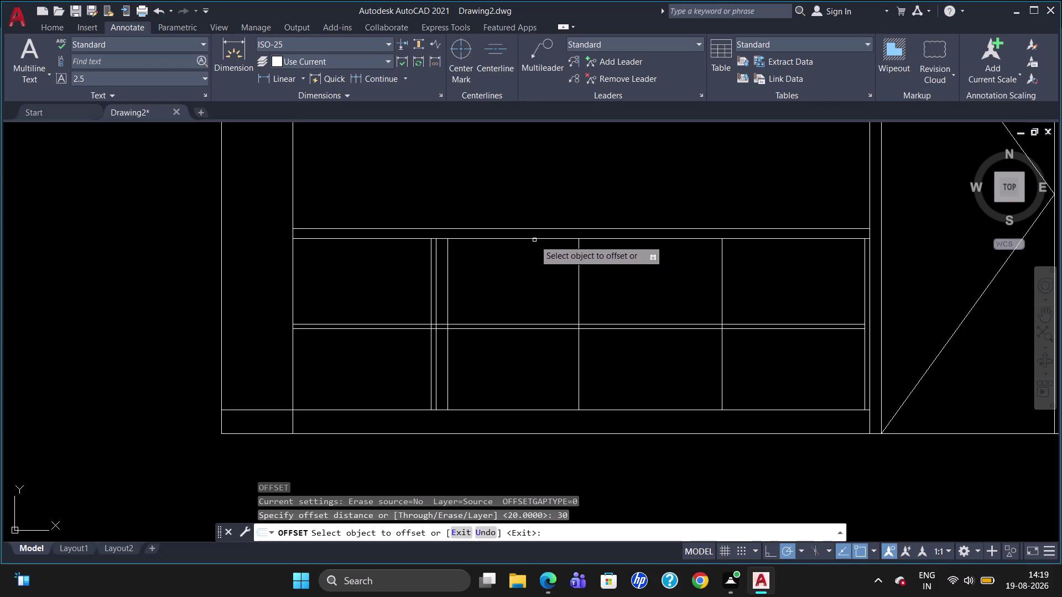
click(536, 238)
click(538, 253)
key(Escape)
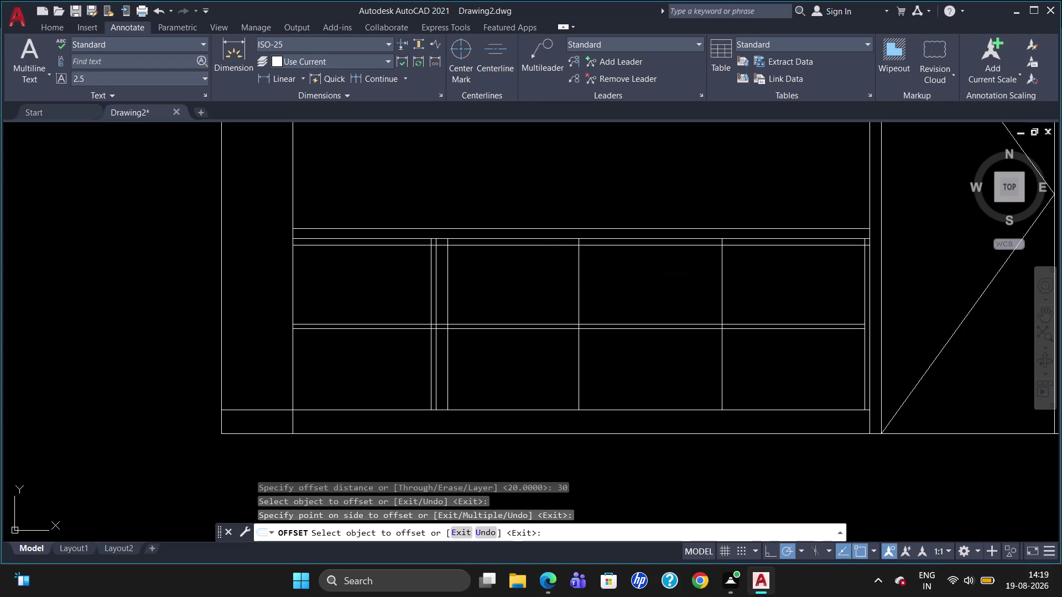
Start trimming the lines with TR.
key(t)
key(r)
key(Return)
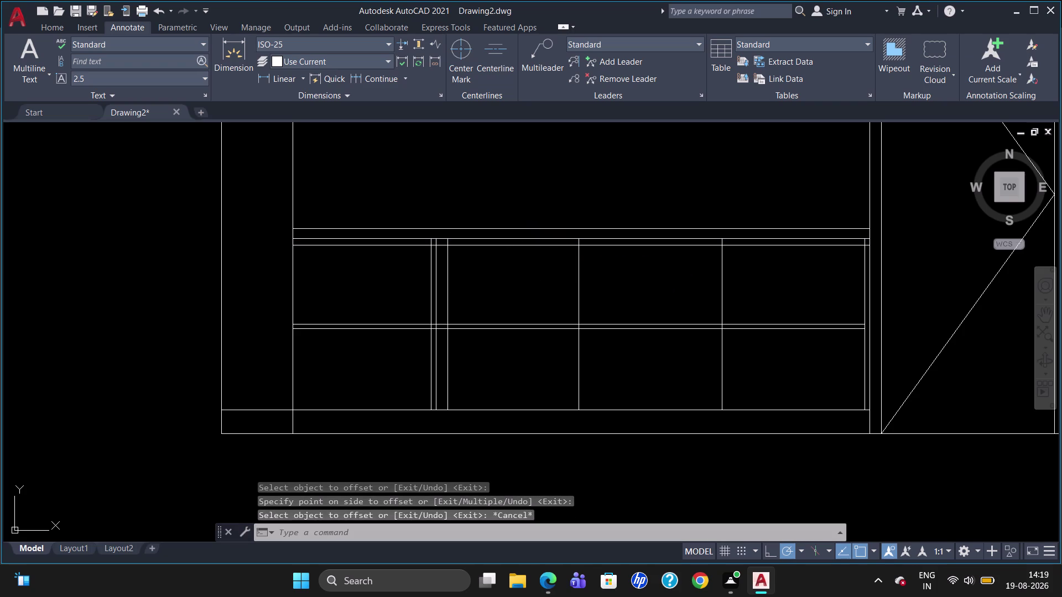
key(Return)
click(398, 245)
Trim two pieces of the top line past the divider, then undo the last trim.
scroll(up, 3)
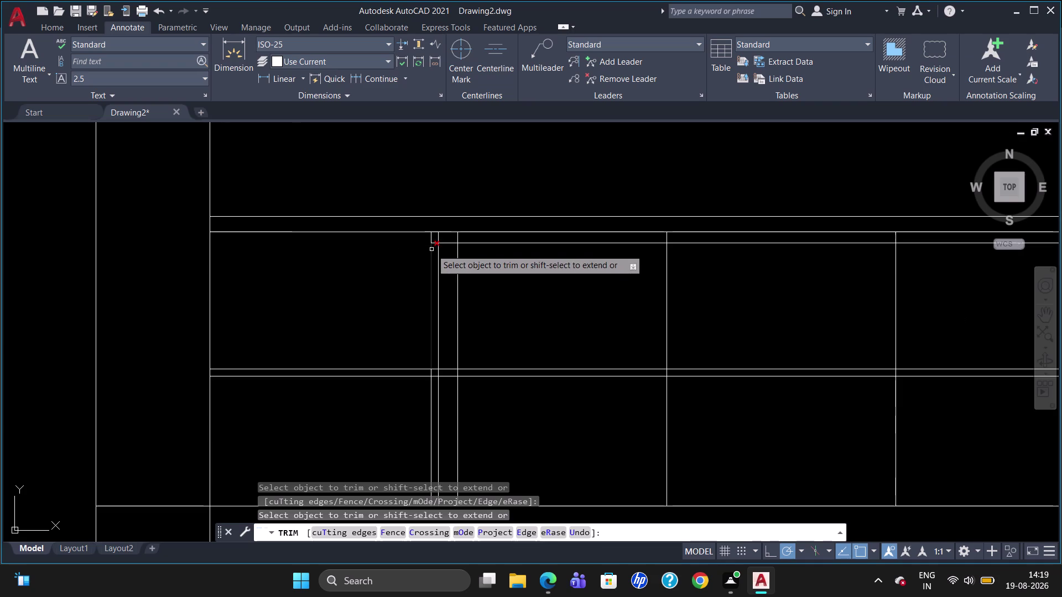
click(435, 244)
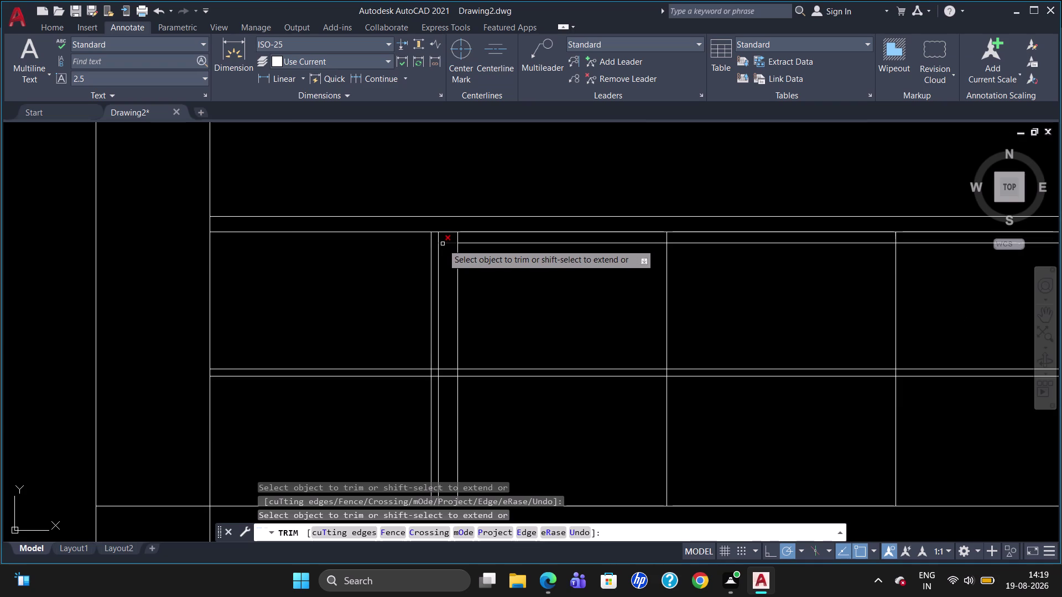
click(443, 244)
key(Escape)
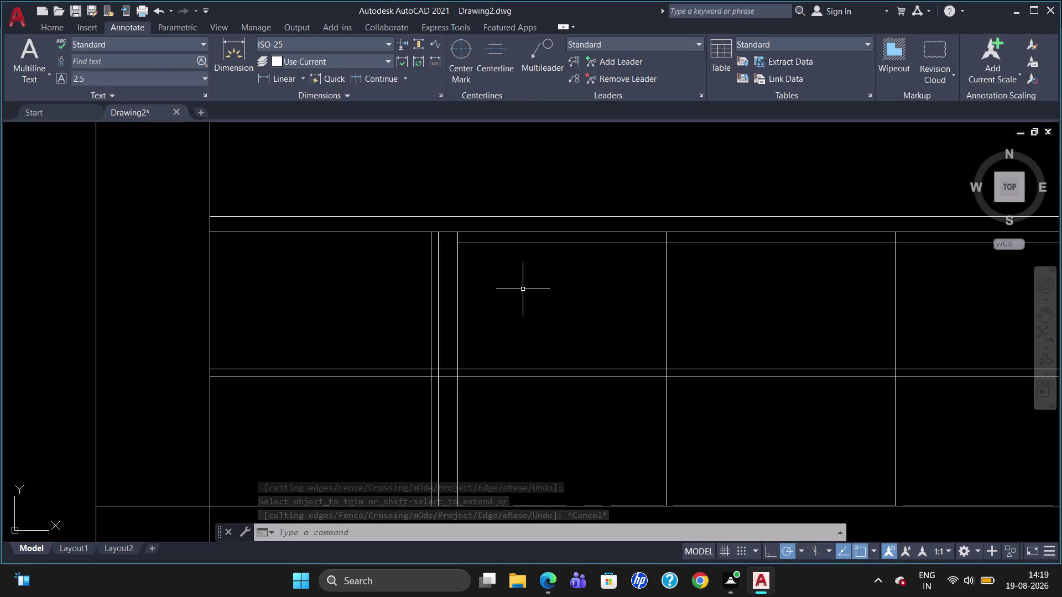
key(u)
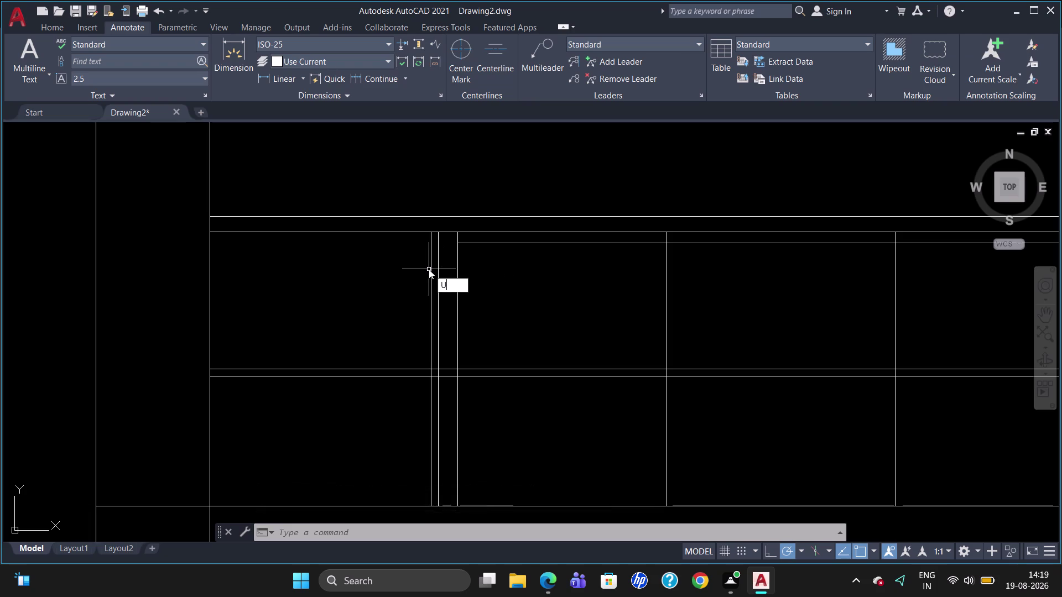
key(Return)
key(u)
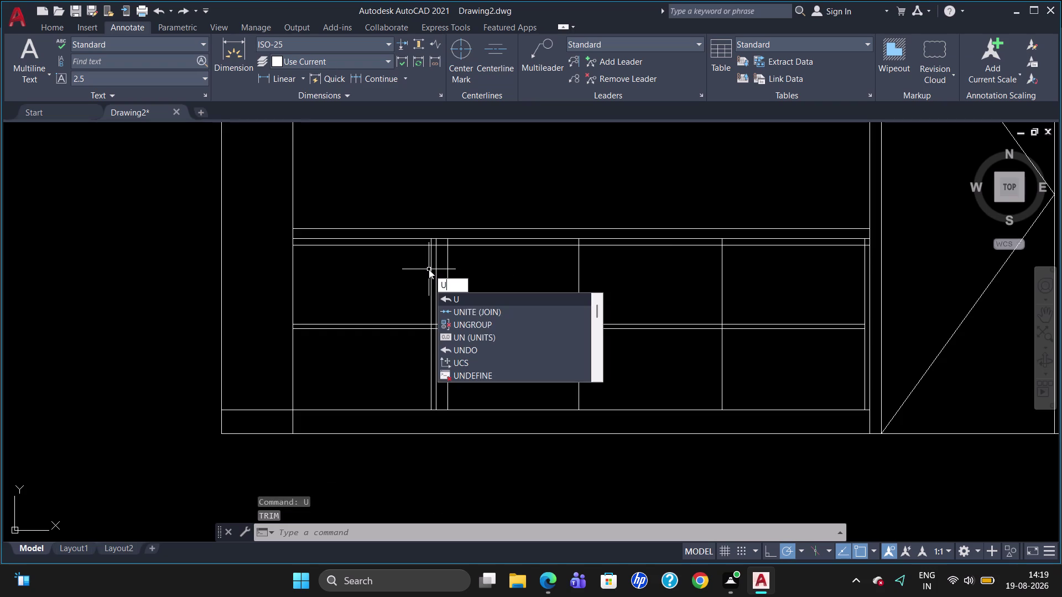
key(Escape)
Restart TRIM, pick one line segment, then cancel the command.
text(TR)
key(Return)
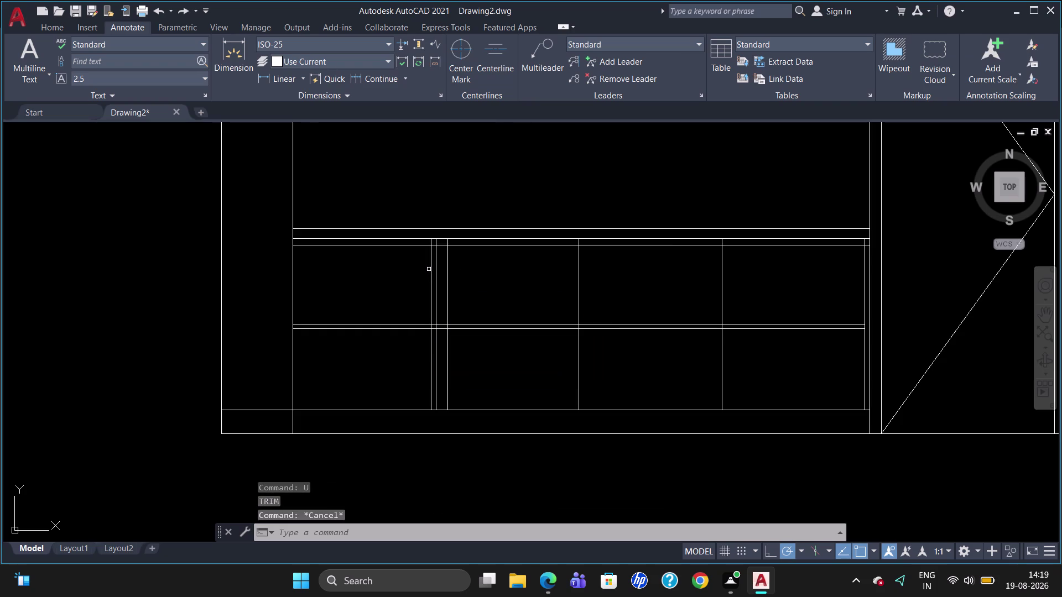
key(Return)
click(403, 245)
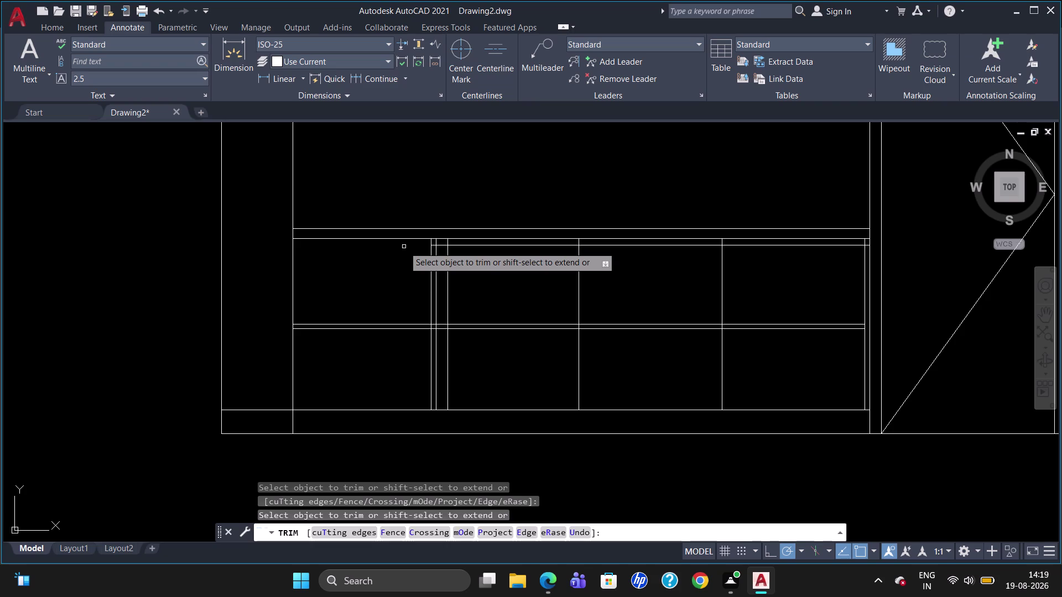
key(Escape)
scroll(up, 3)
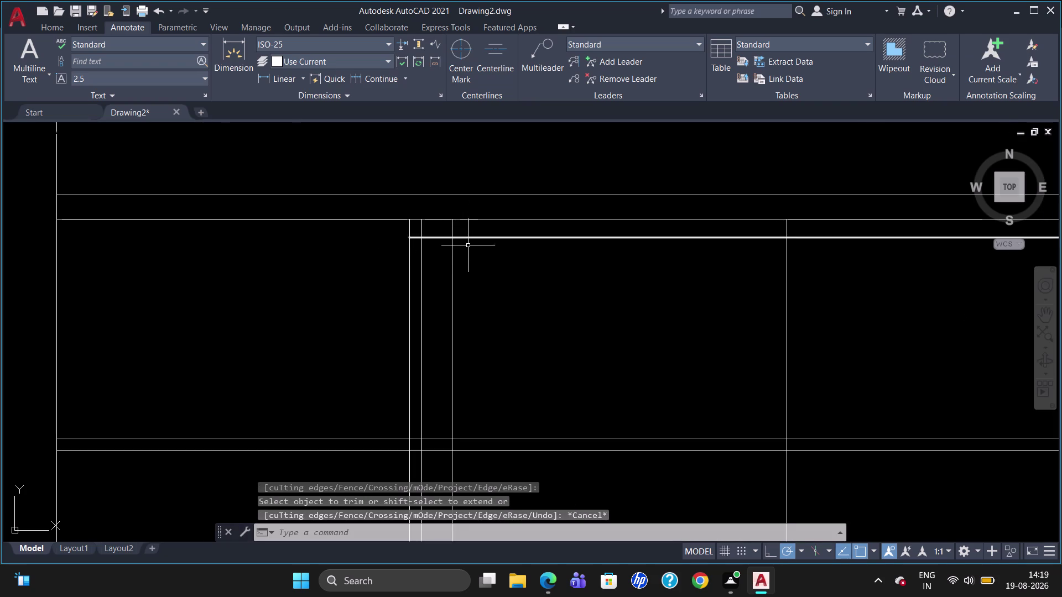
Trim the two remaining line ends sticking up above the inner top rail.
key(t)
key(r)
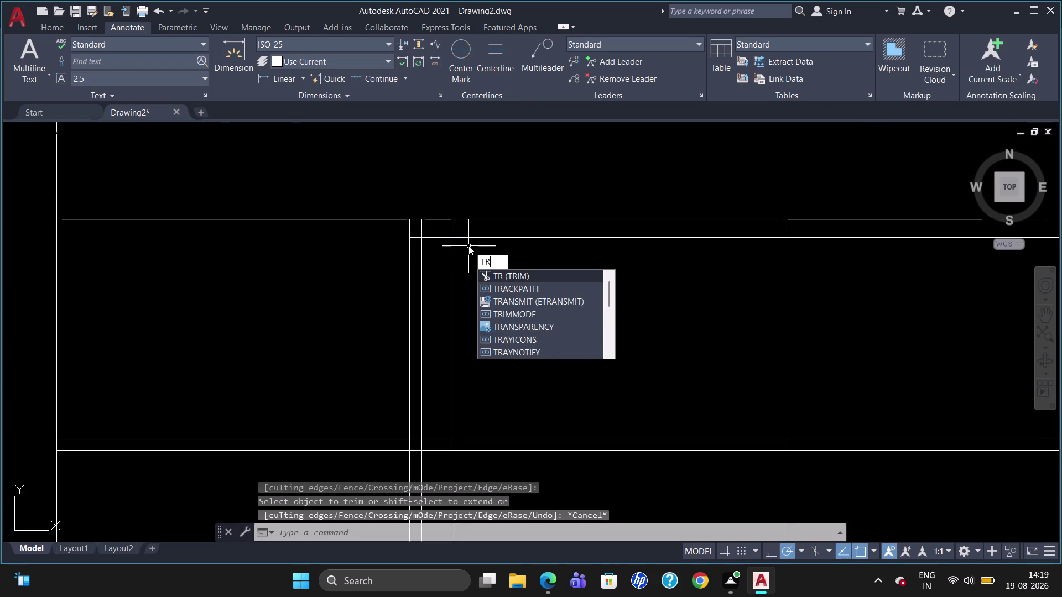
key(Return)
key(Return)
click(452, 227)
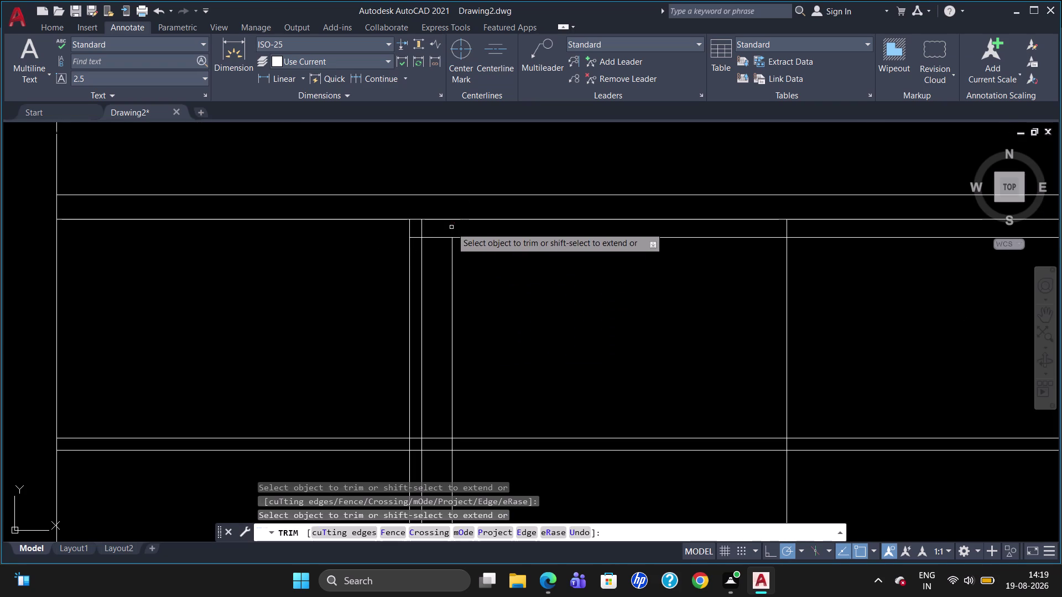
click(422, 233)
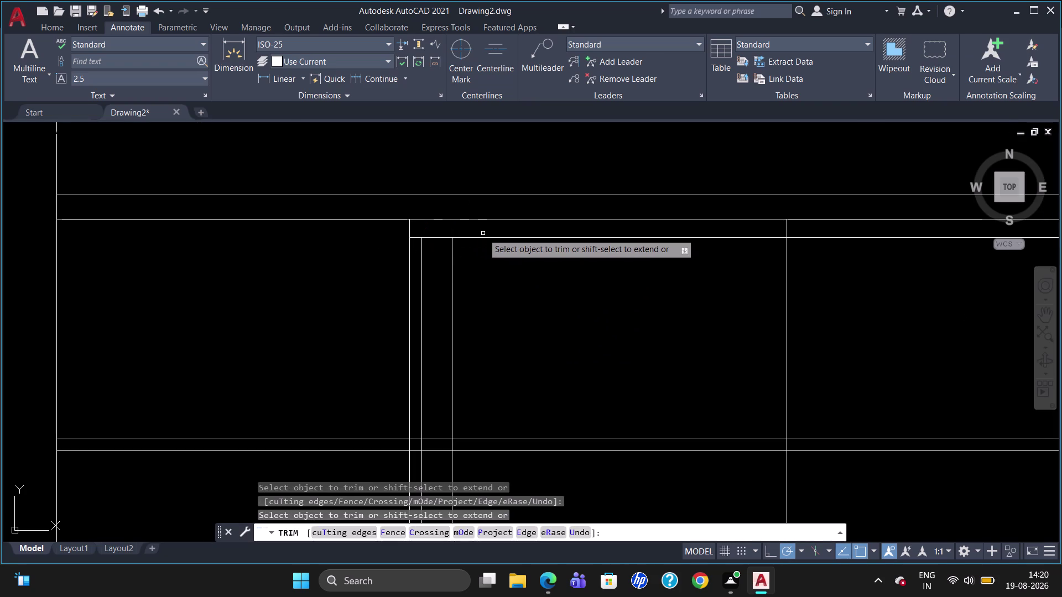
key(Escape)
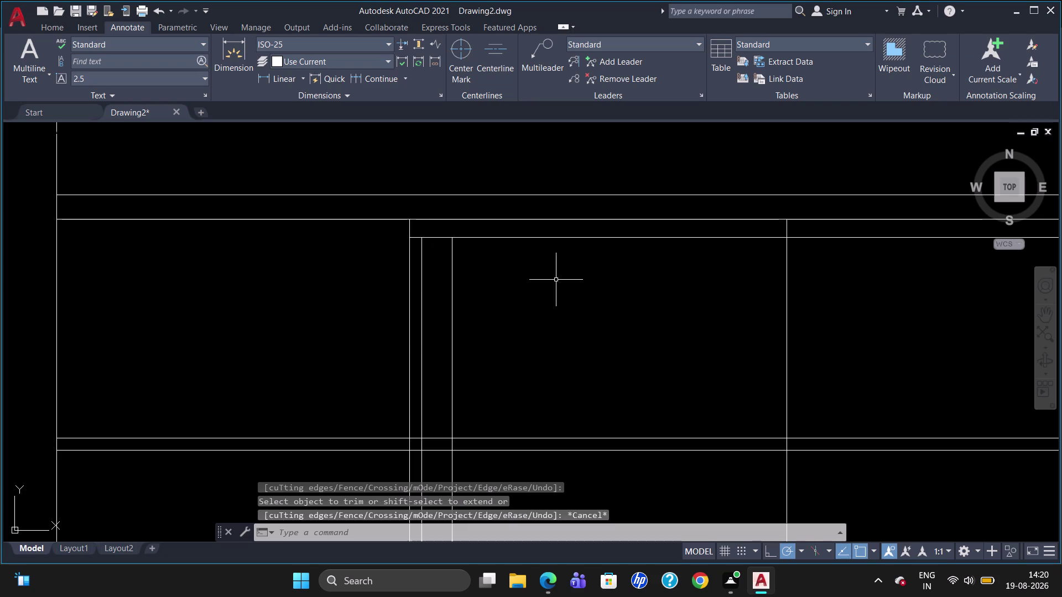
scroll(down, 3)
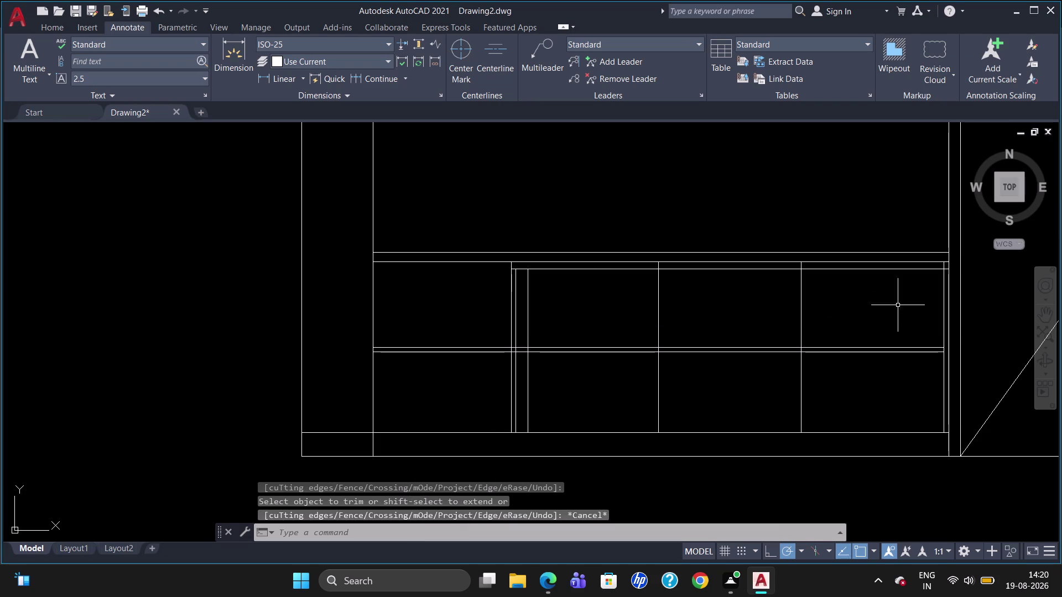
Trim the right vertical's top end and two other protruding line ends at the corners.
scroll(up, 3)
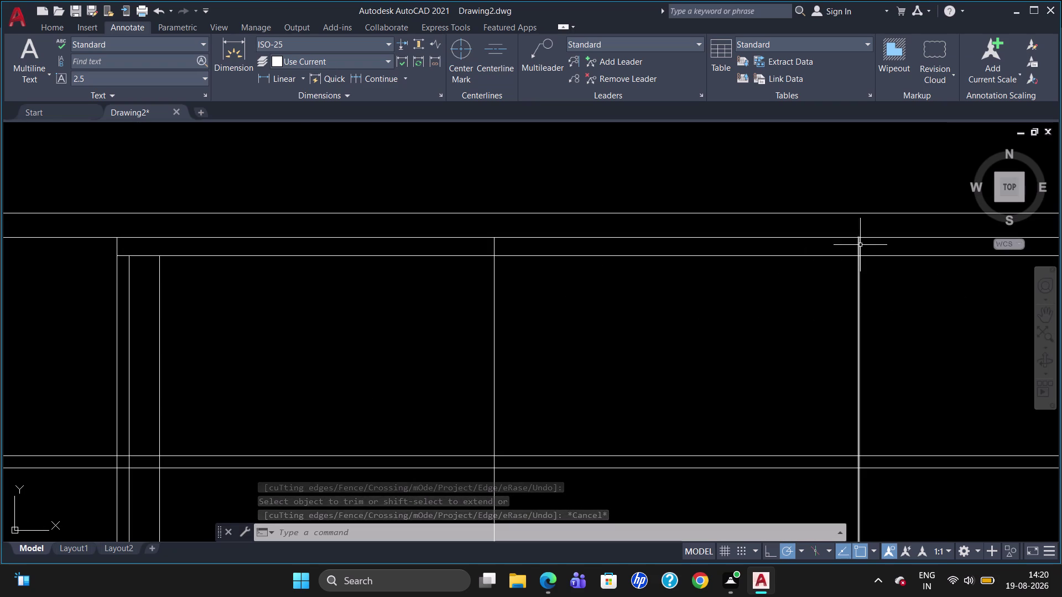
text(TR)
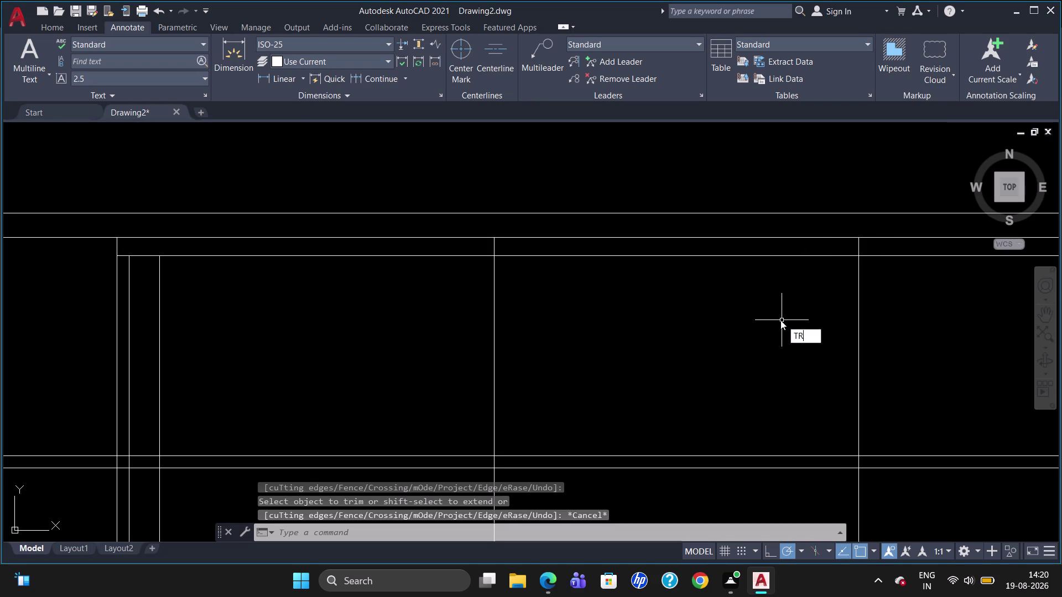
key(Return)
key(Return)
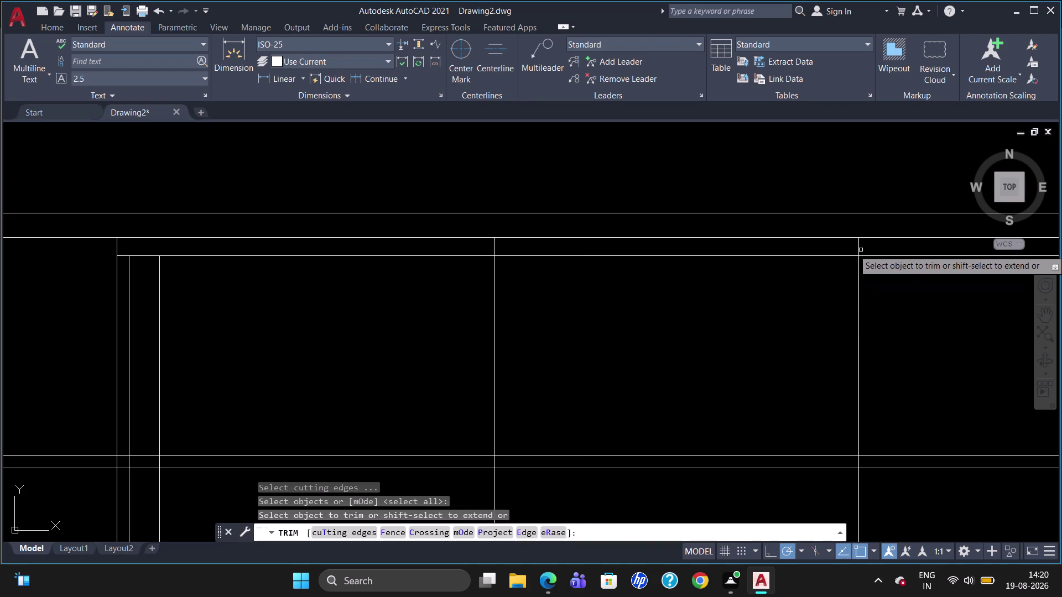
click(859, 250)
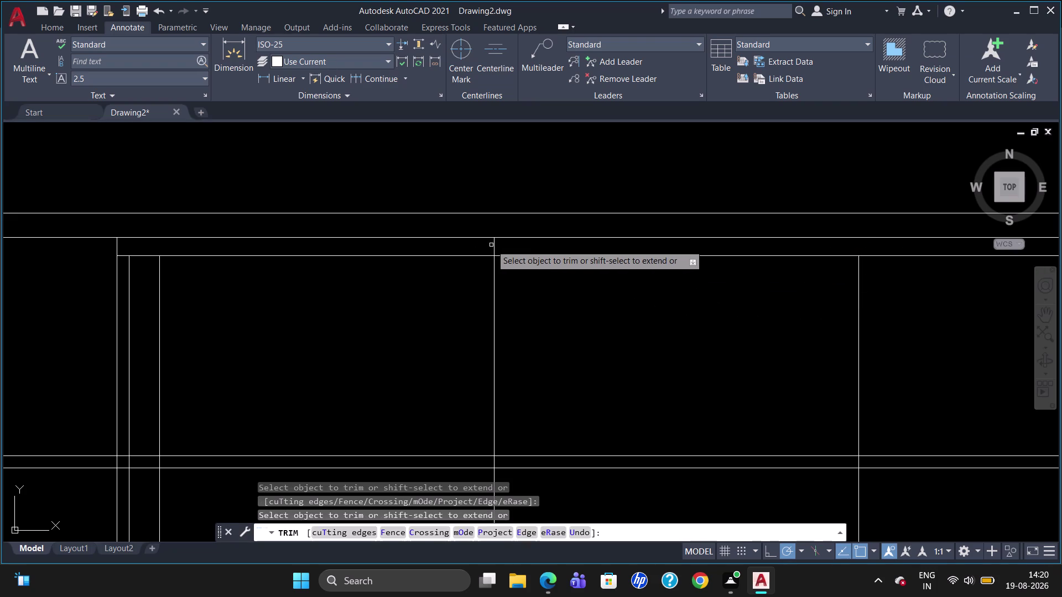
click(493, 246)
scroll(down, 3)
scroll(up, 3)
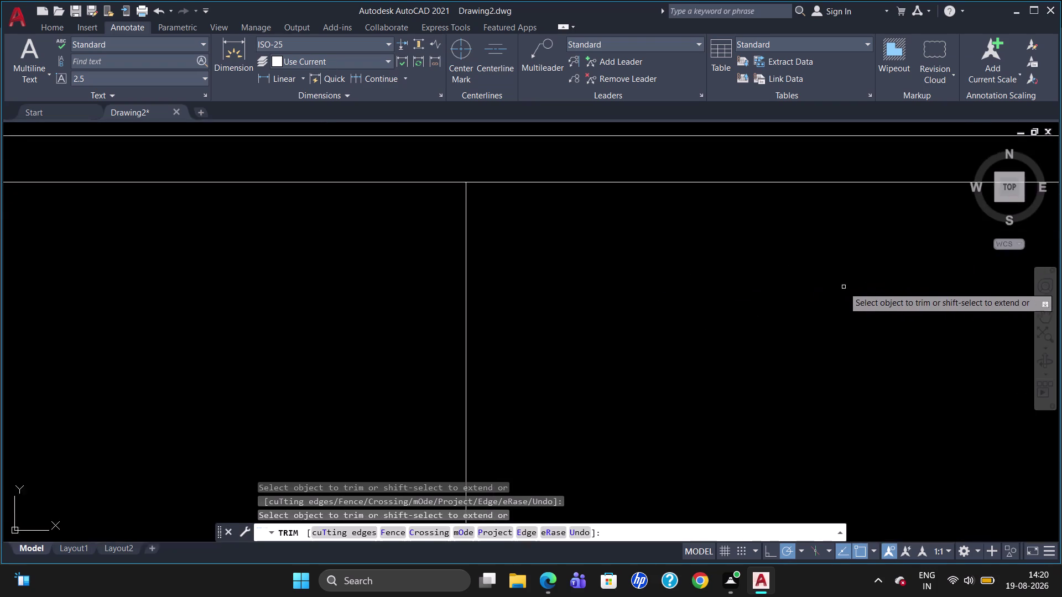
scroll(down, 3)
scroll(up, 3)
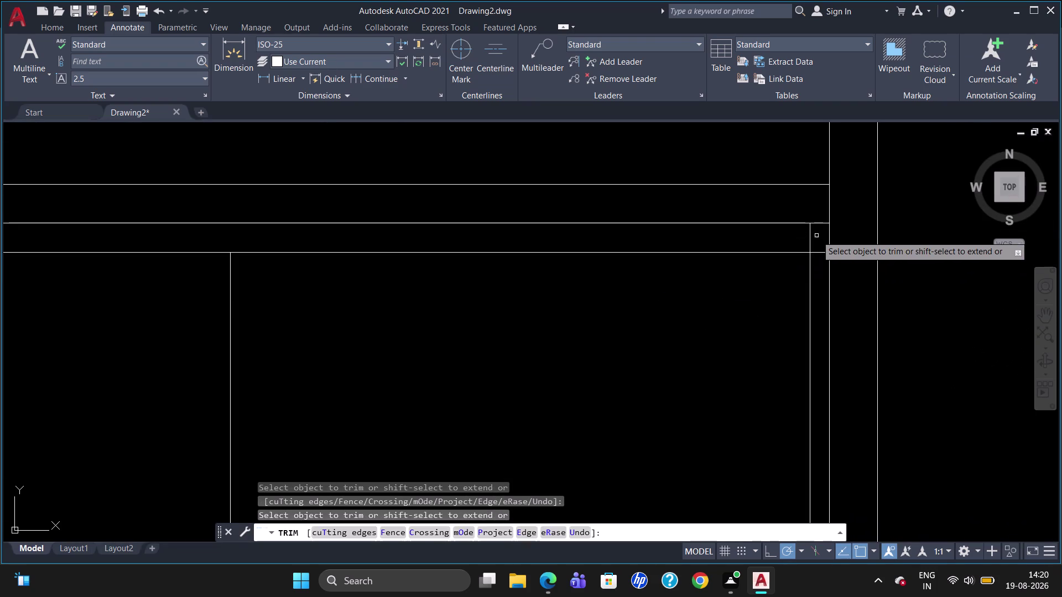
click(808, 236)
key(Escape)
scroll(down, 3)
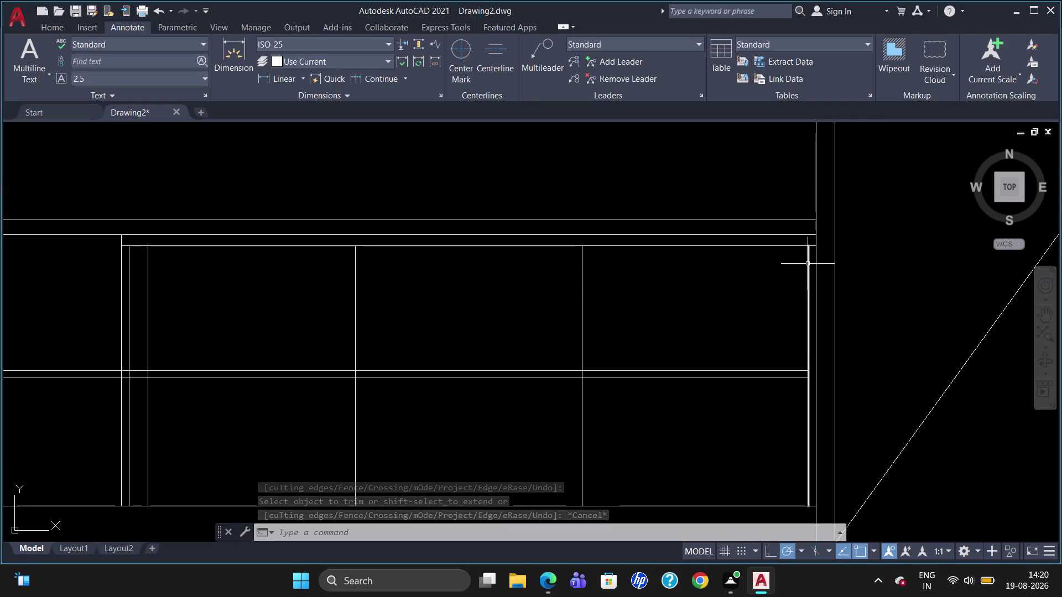
Undo the last two trims with U.
key(i)
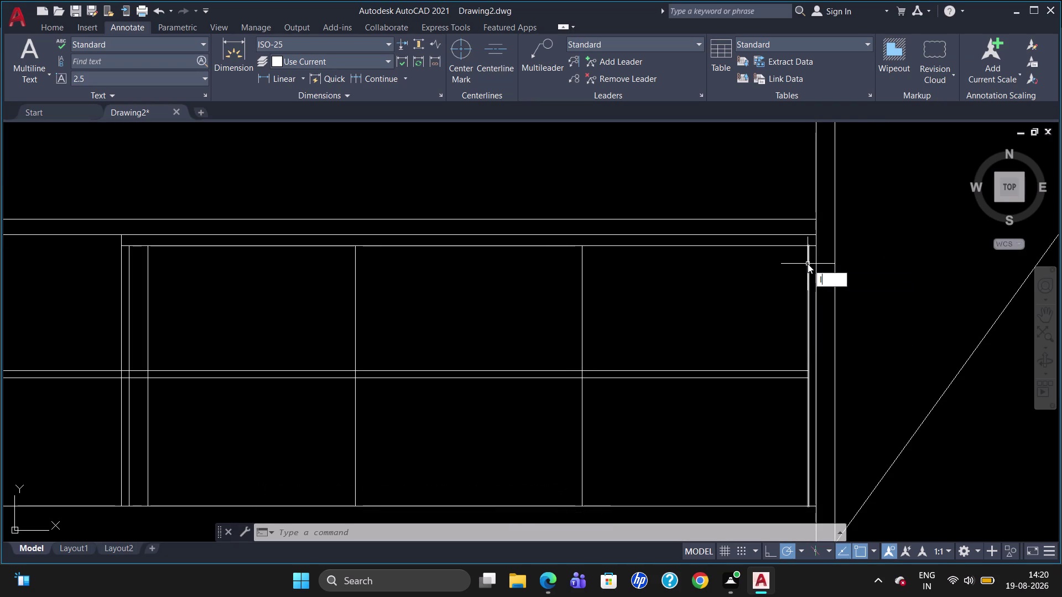
key(BackSpace)
key(u)
key(Return)
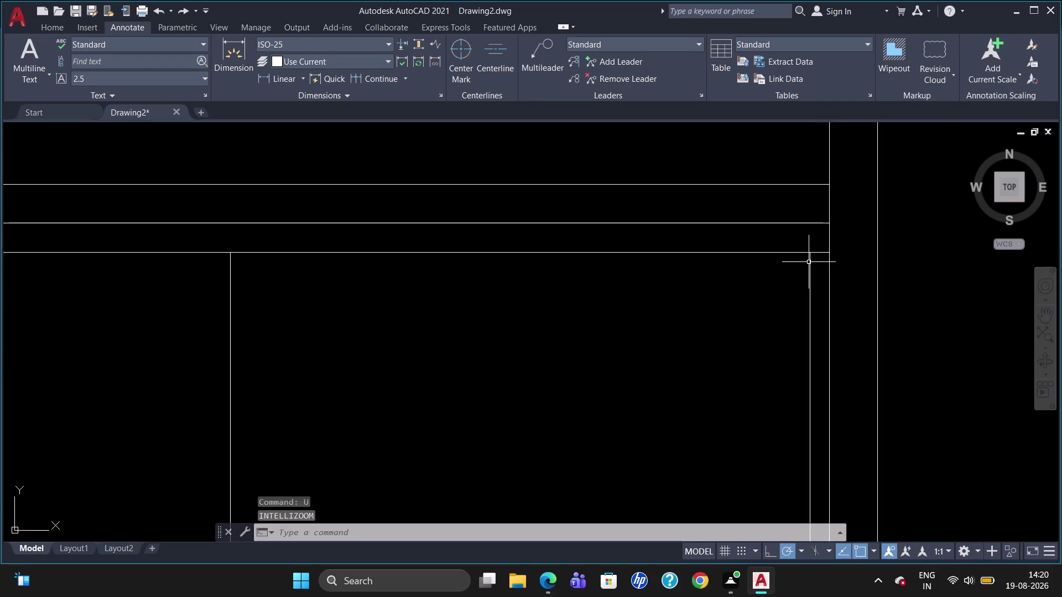
key(u)
key(Return)
scroll(down, 3)
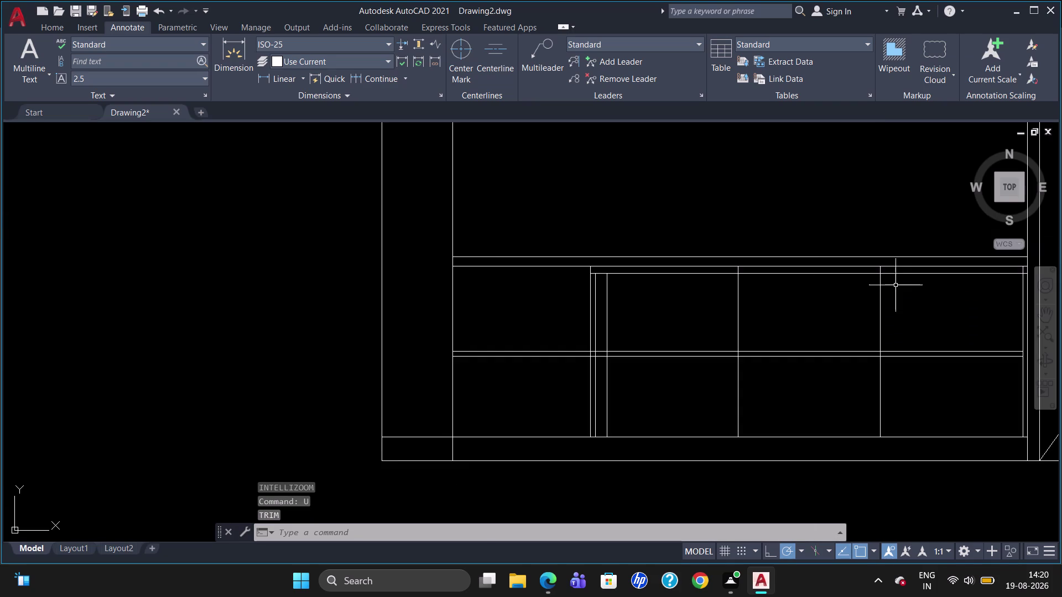
scroll(up, 3)
scroll(down, 3)
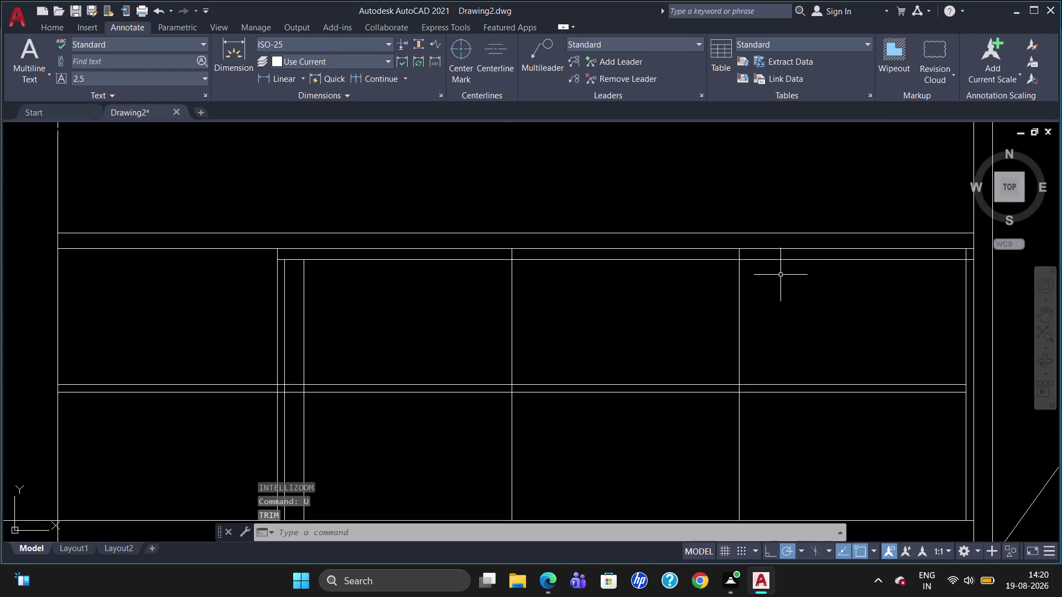
Trim the middle divider's top end and another line end near the top rail.
text(TR)
key(Return)
key(Return)
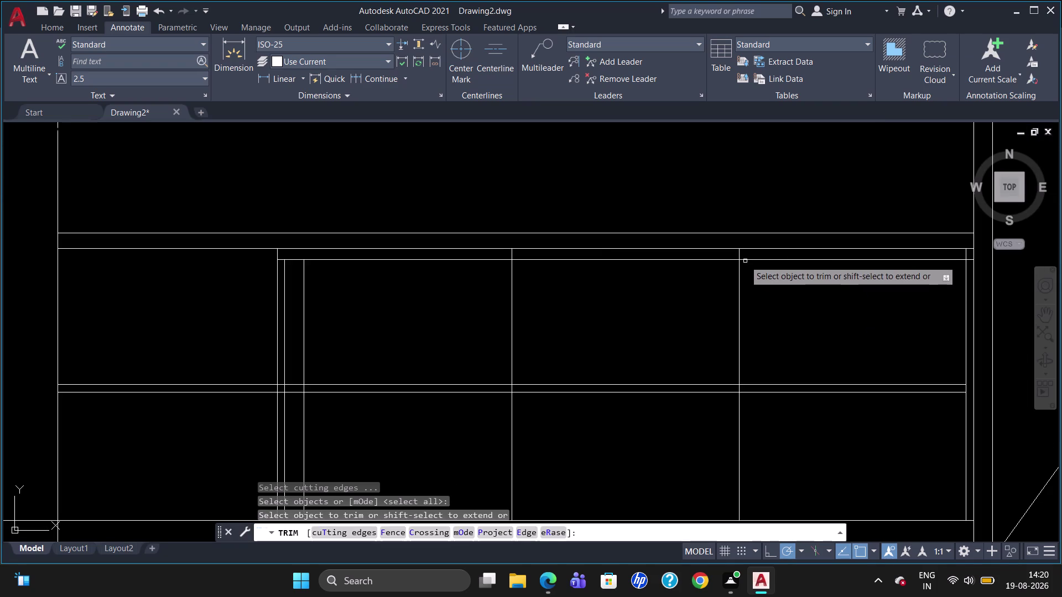
click(739, 255)
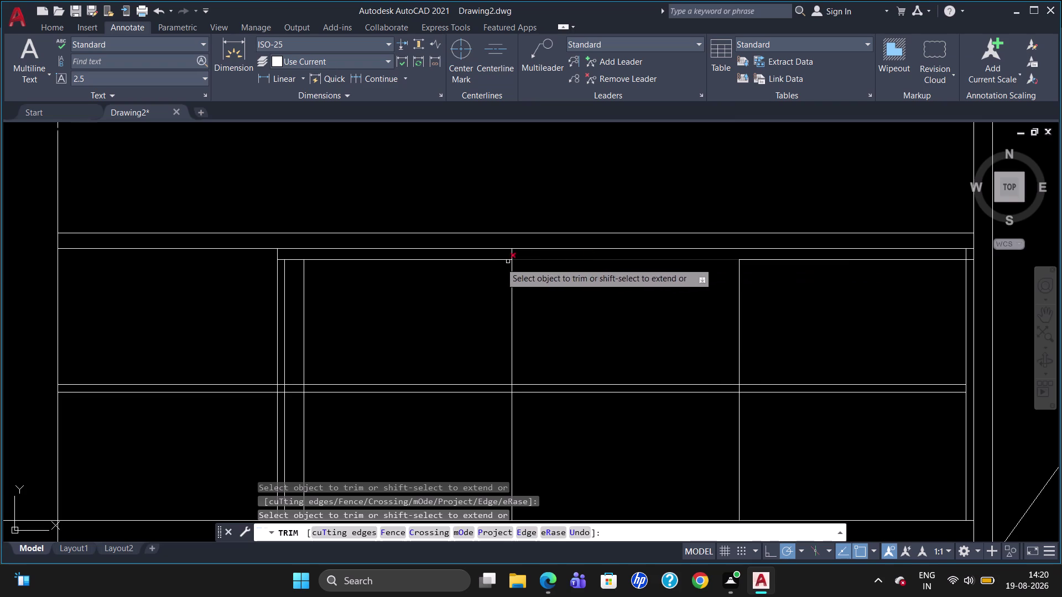
click(513, 255)
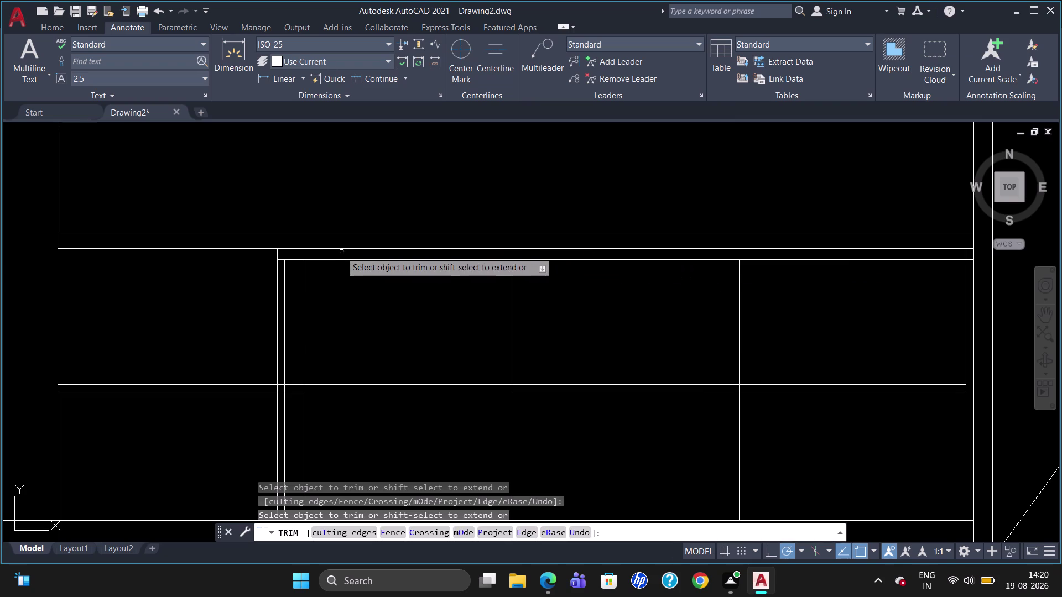
key(Escape)
scroll(down, 3)
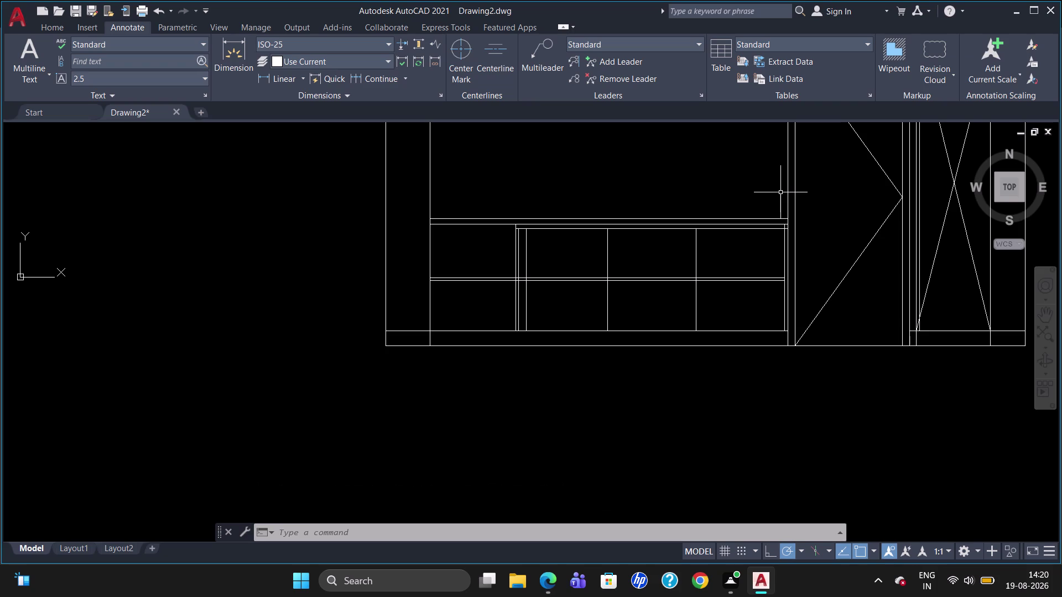
Draw two crossing diagonal lines across the first door panel.
key(l)
key(Return)
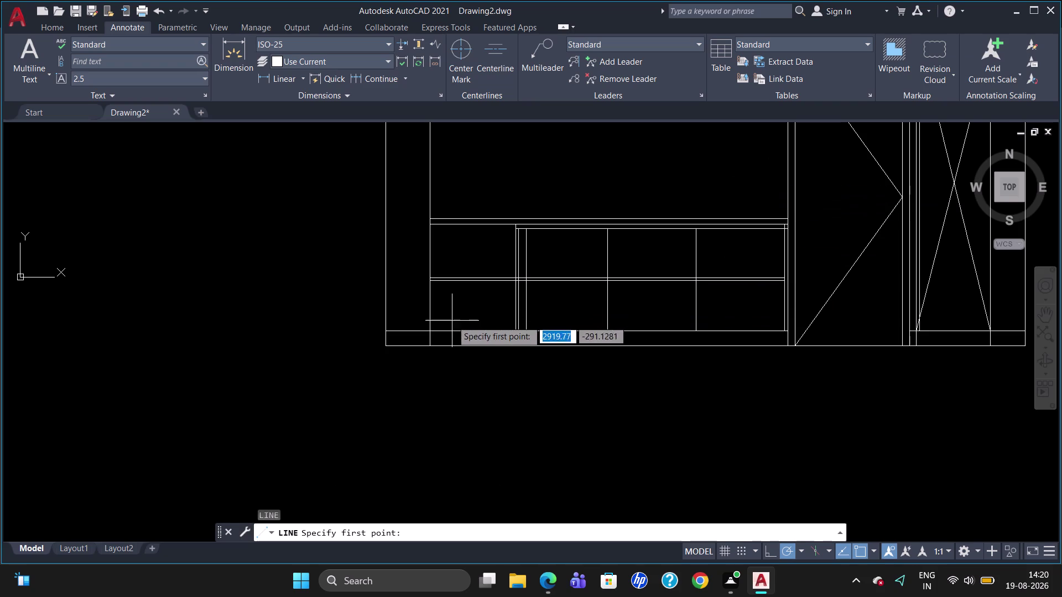
click(433, 331)
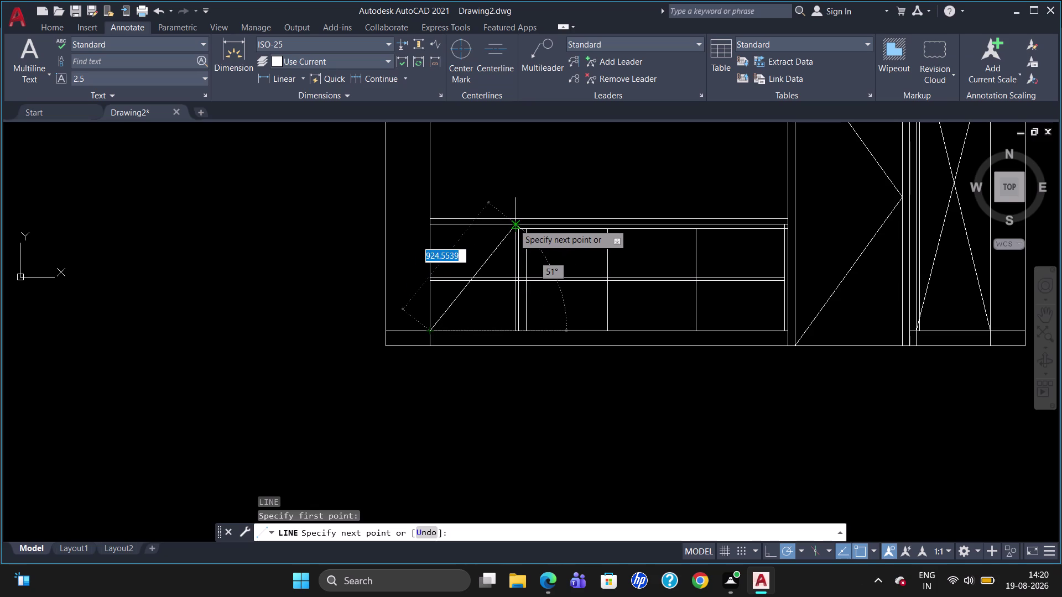
scroll(up, 3)
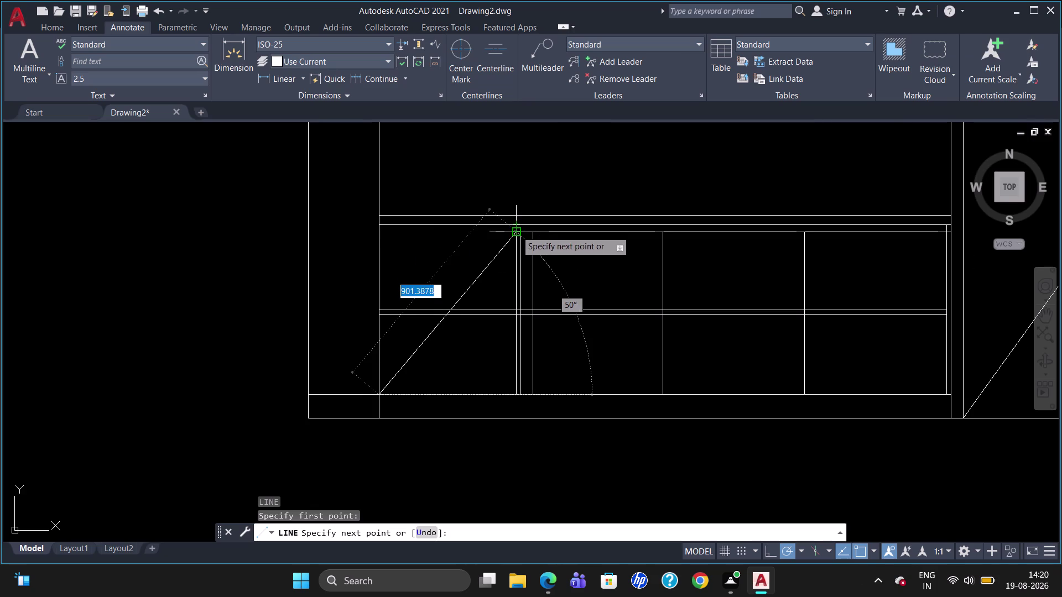
click(516, 224)
key(Escape)
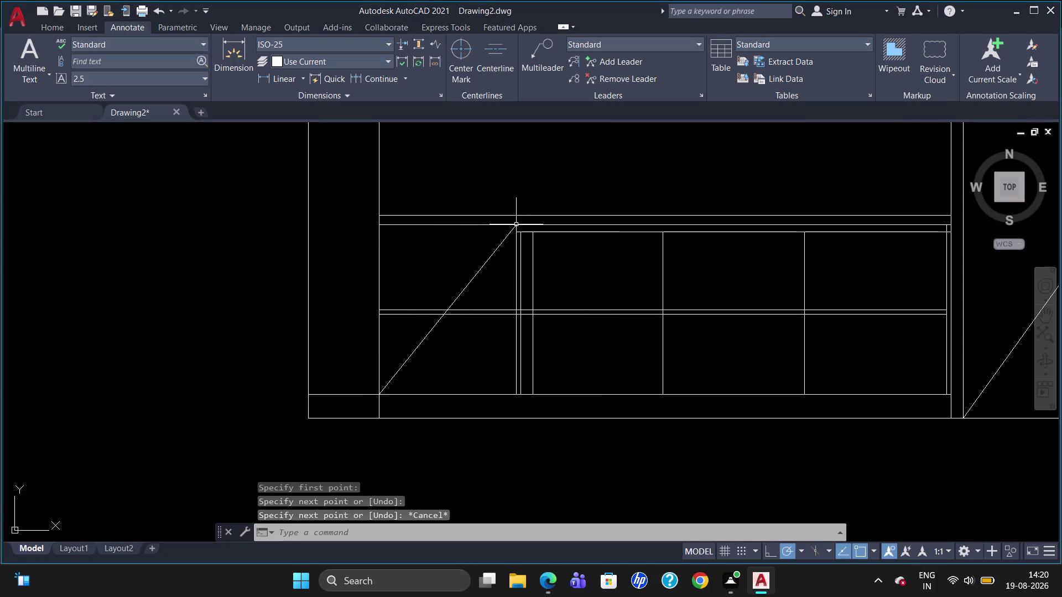
key(l)
key(Return)
click(380, 226)
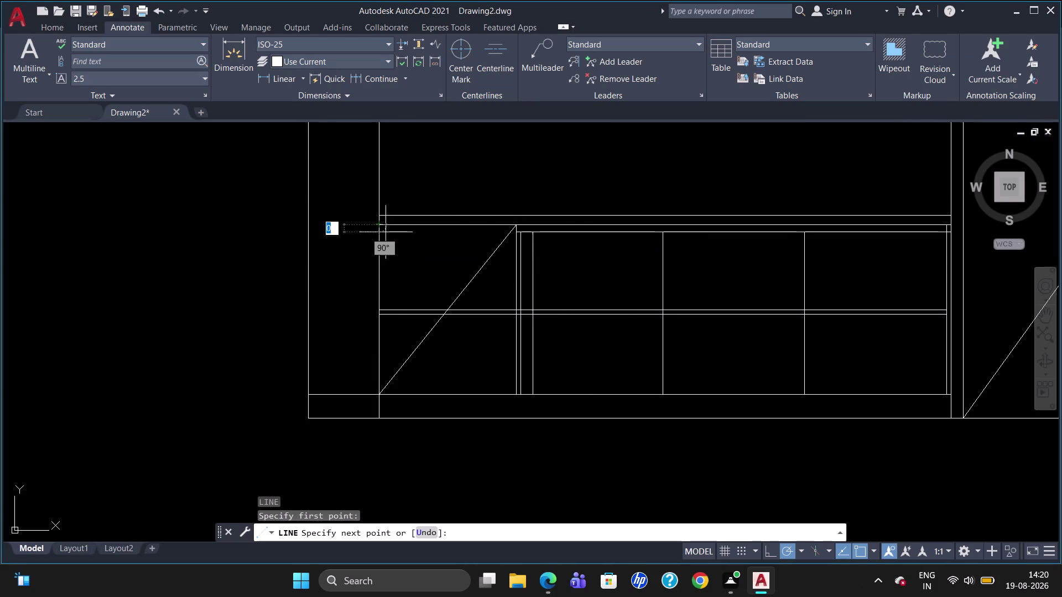
click(512, 393)
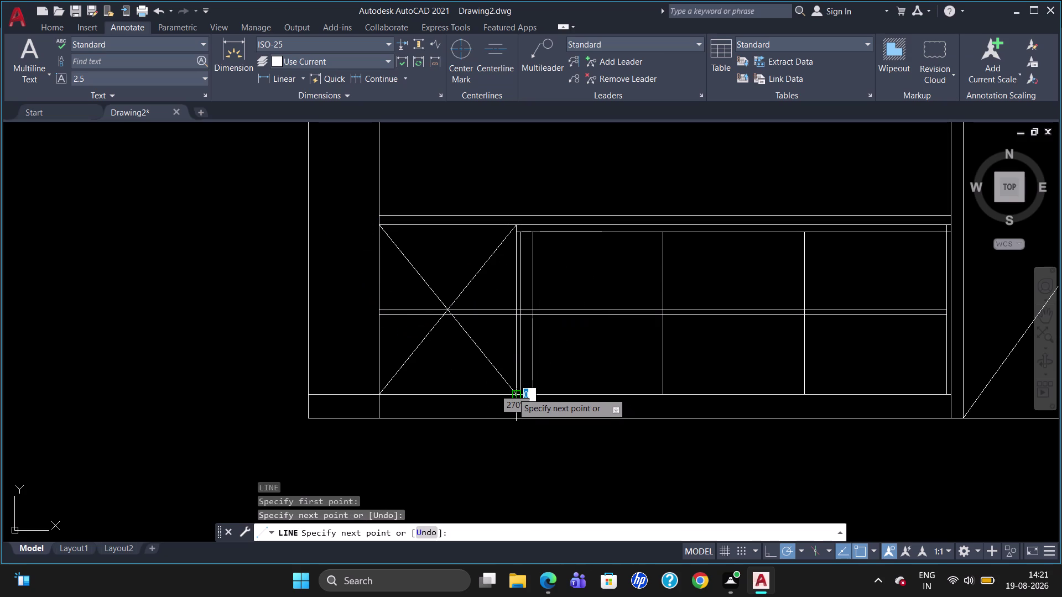
key(Escape)
Draw a multi-point opening-mark line on the next door panel.
key(l)
key(Return)
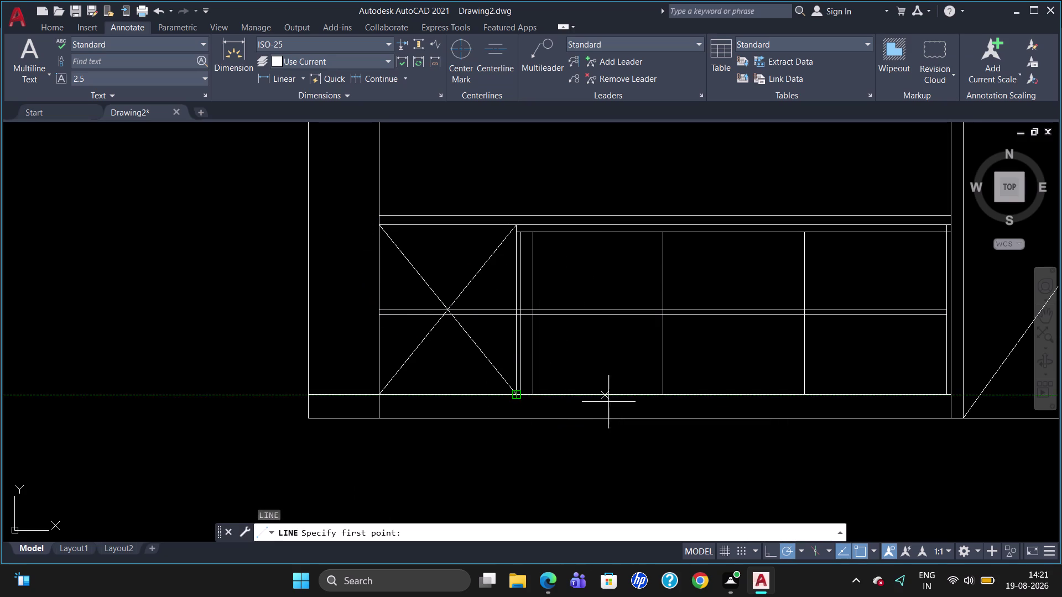
click(662, 392)
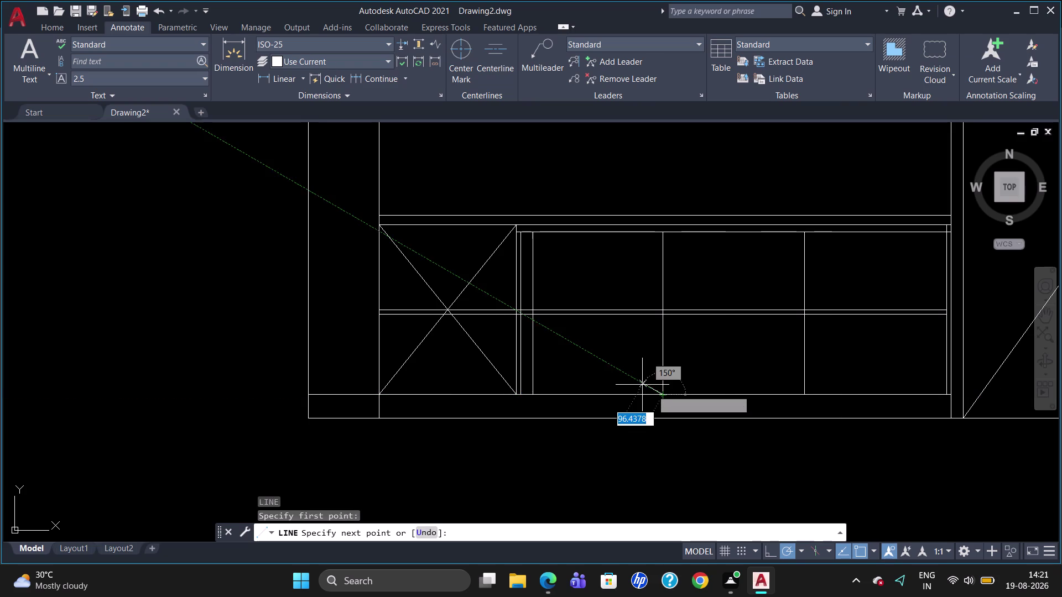
scroll(down, 3)
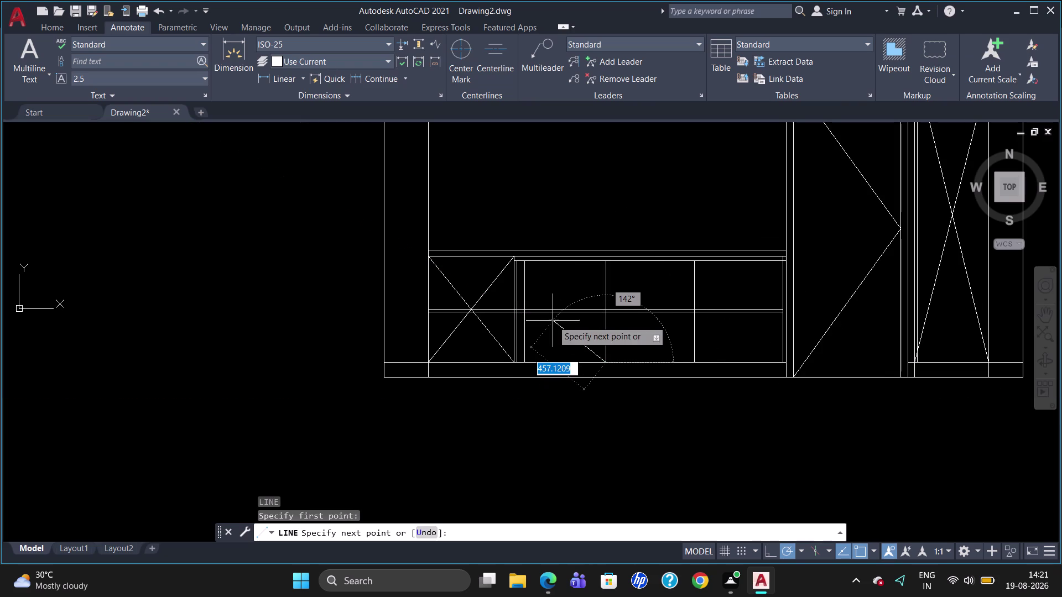
click(522, 311)
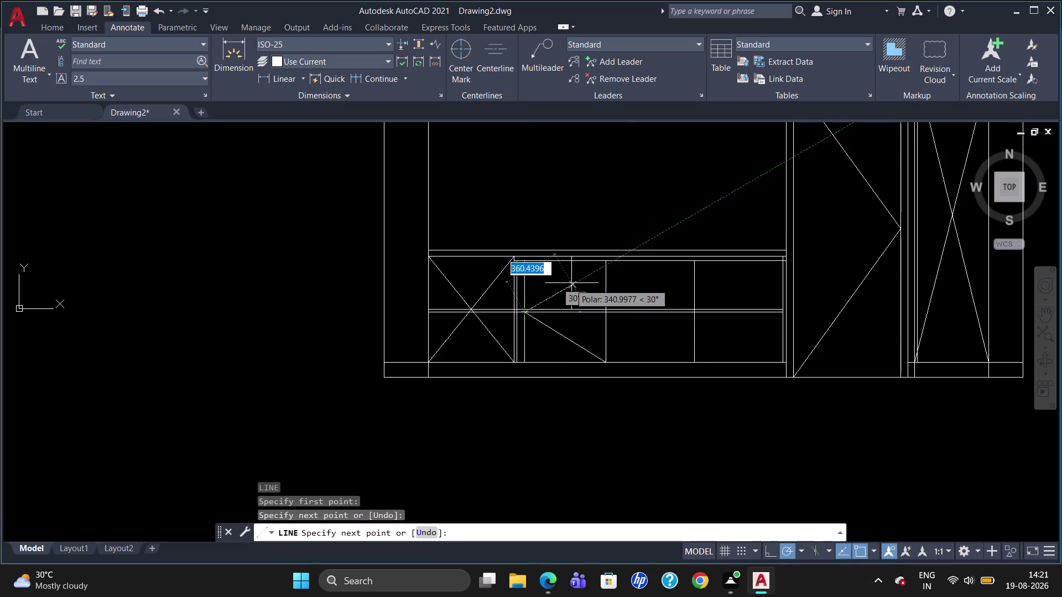
click(606, 260)
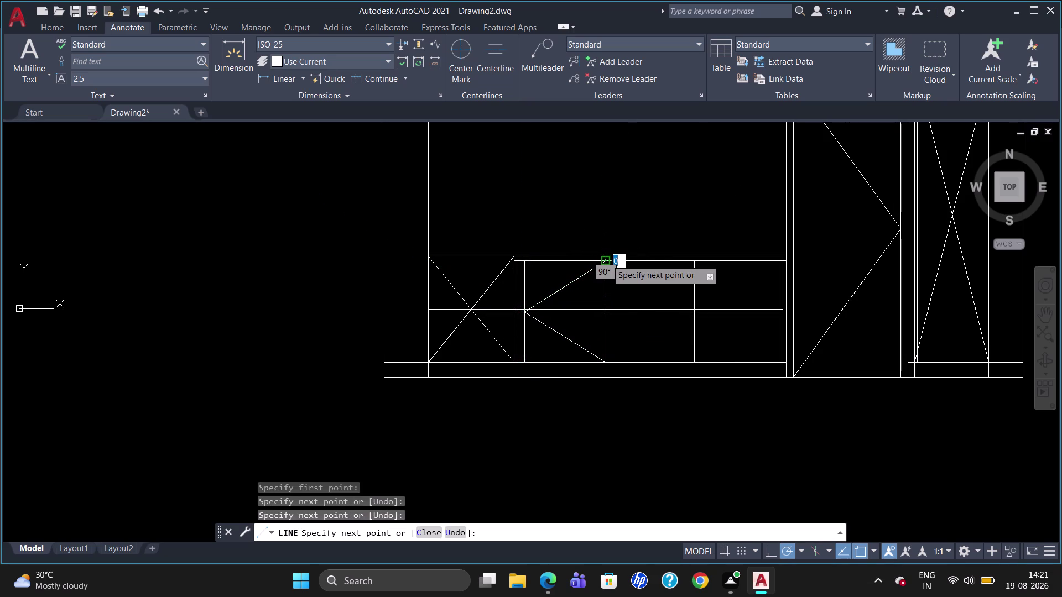
key(Escape)
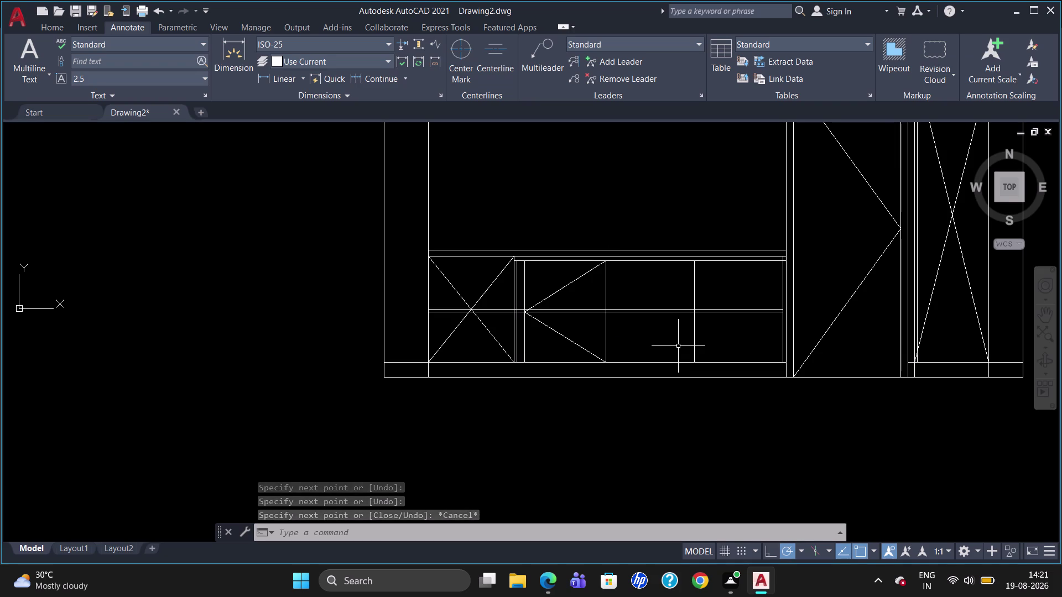
Draw a diamond of diagonals joining the third door's side, top and bottom midpoints.
key(l)
key(Return)
click(695, 359)
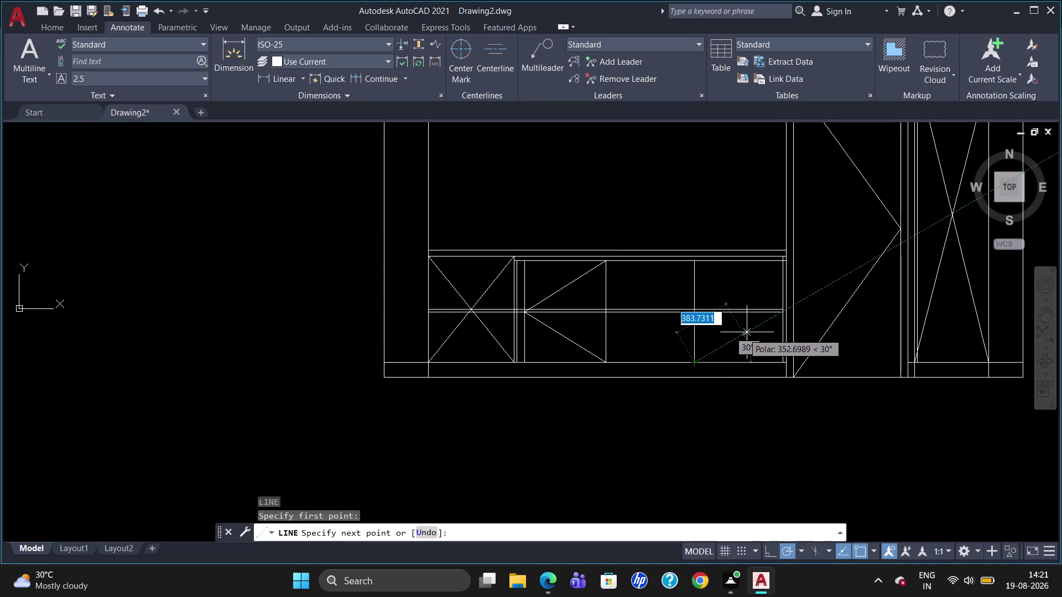
click(782, 310)
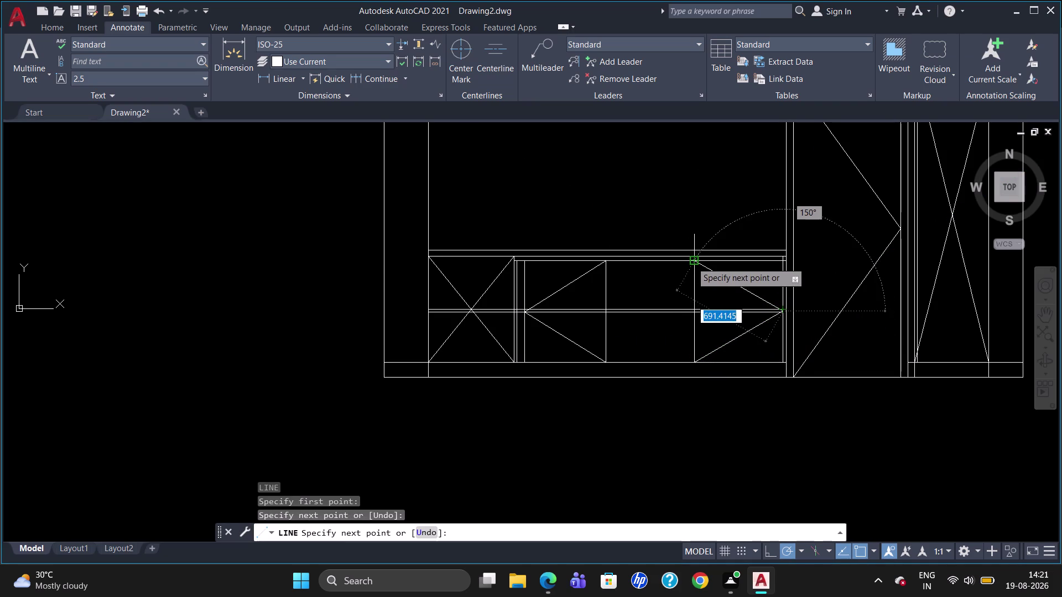
click(691, 262)
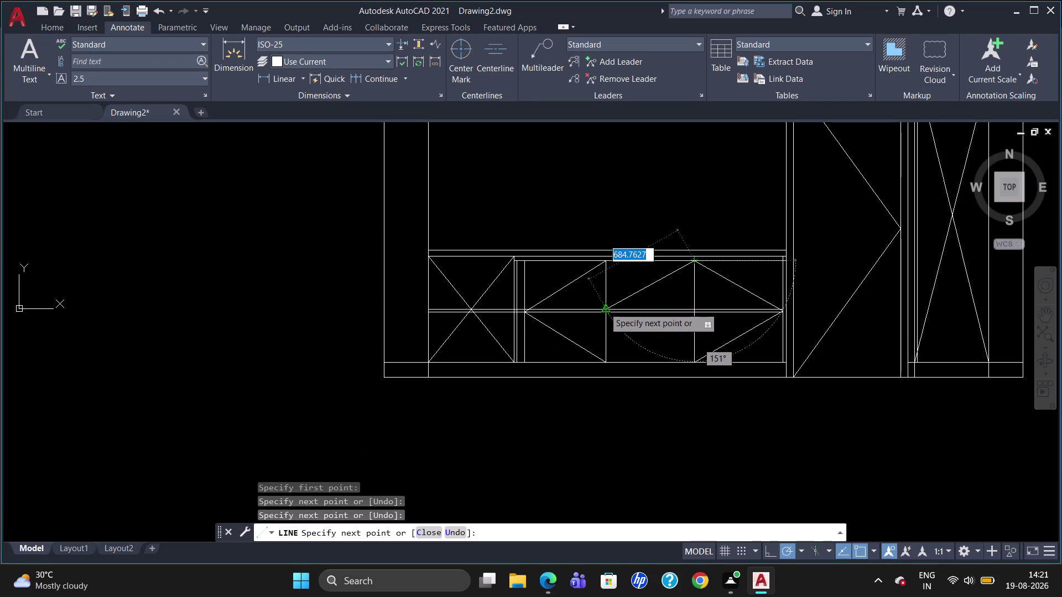
click(603, 307)
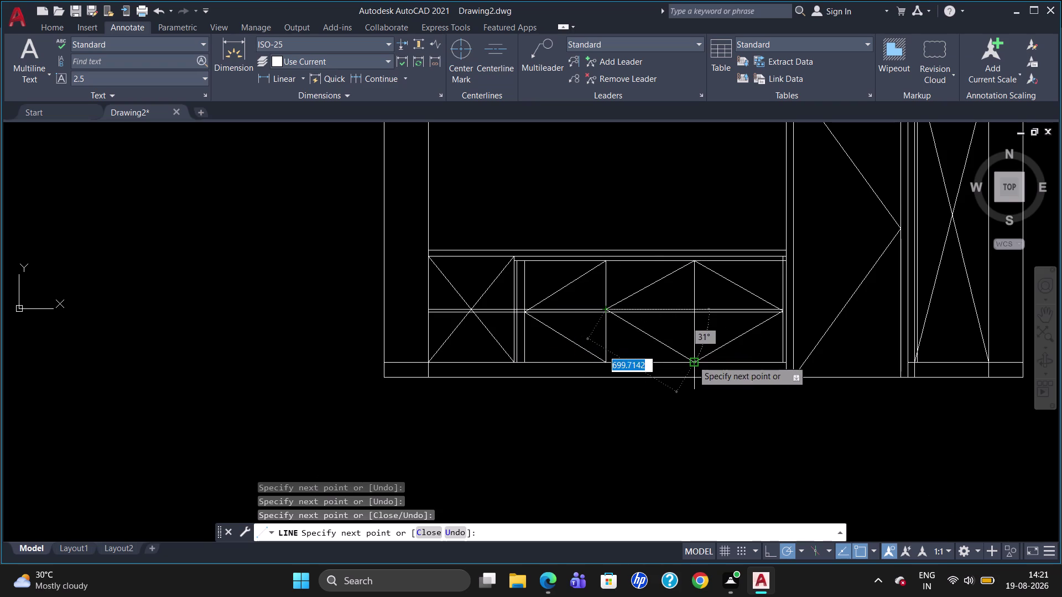
click(692, 361)
key(Escape)
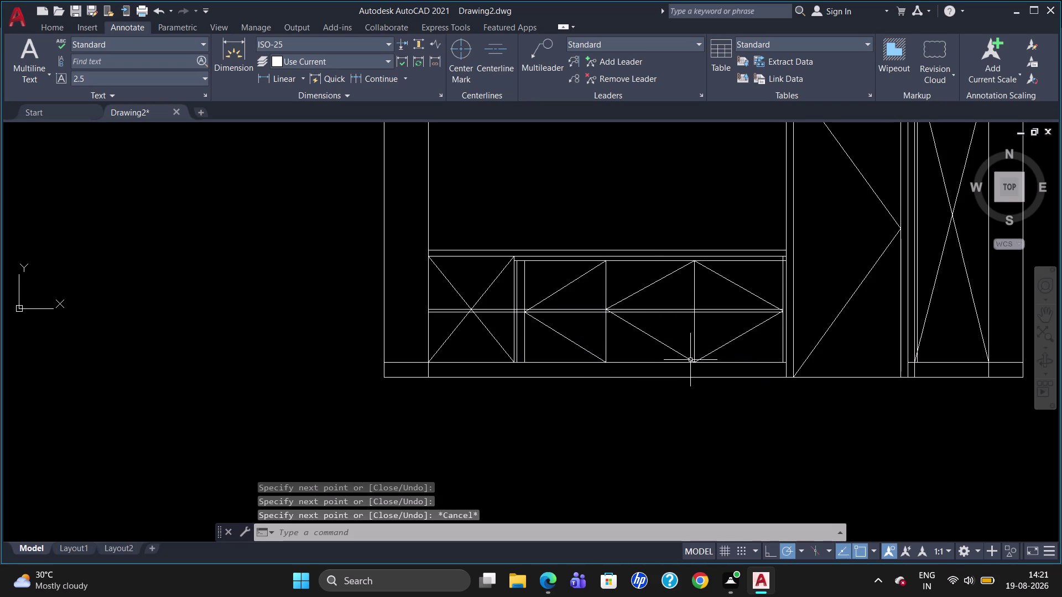
scroll(up, 3)
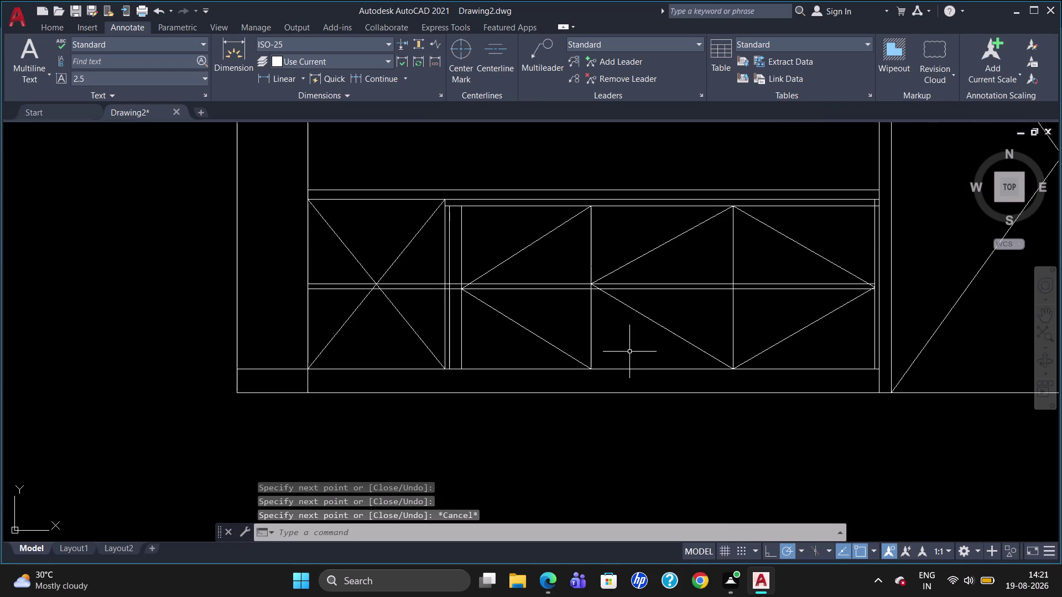
scroll(down, 3)
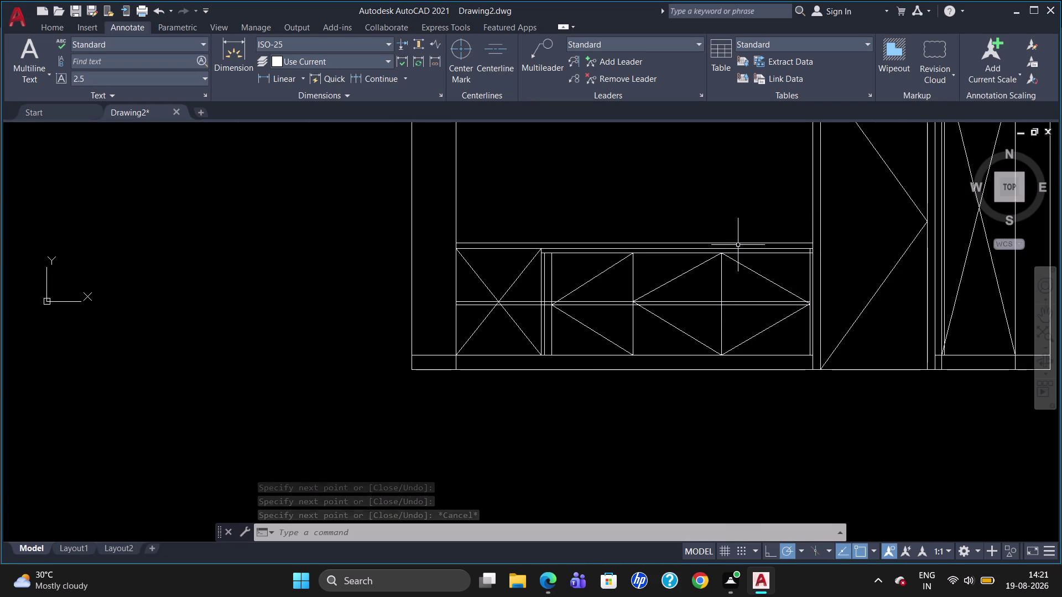
scroll(down, 3)
scroll(up, 3)
scroll(down, 3)
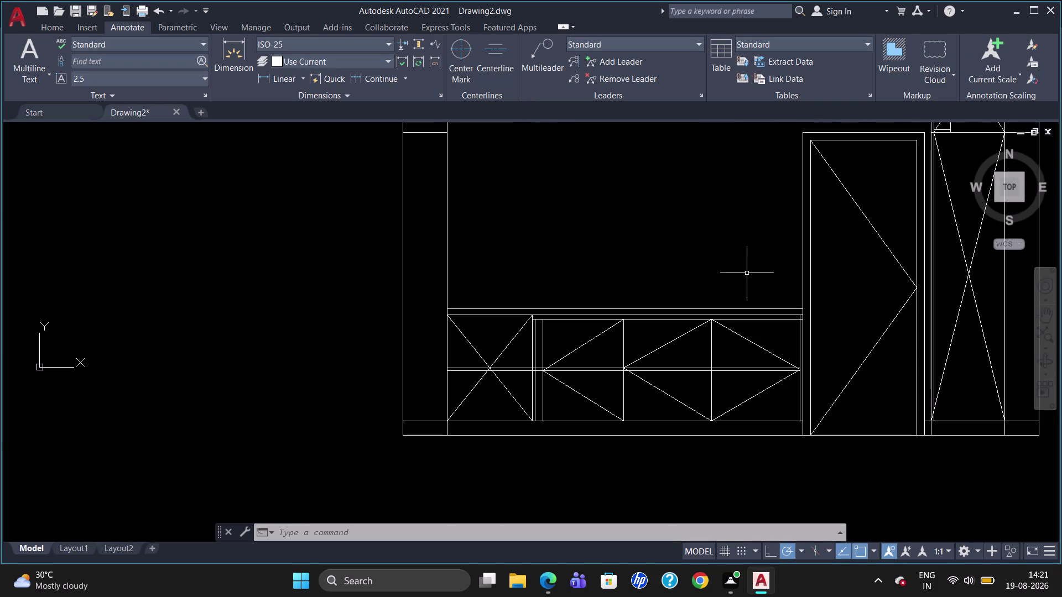
scroll(up, 3)
scroll(down, 3)
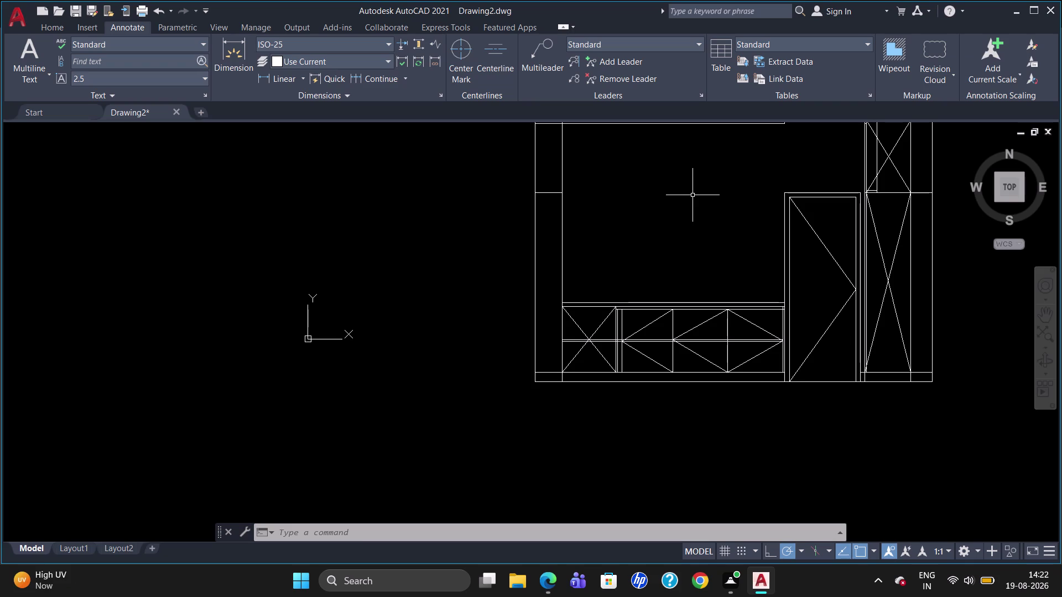
scroll(down, 3)
scroll(up, 3)
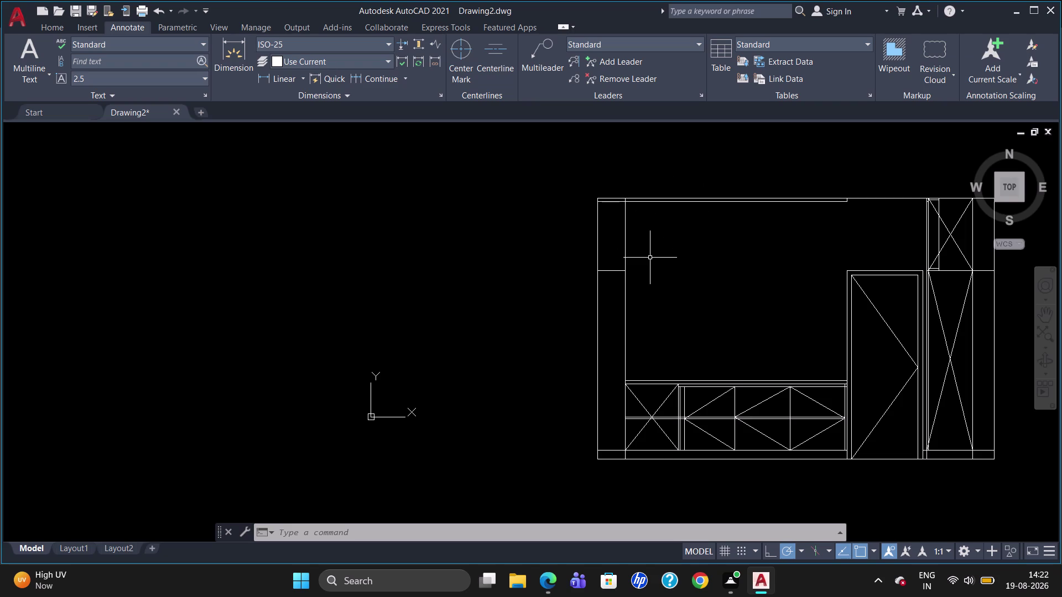
Start a trim on one line segment, then cancel it.
key(t)
key(r)
key(Return)
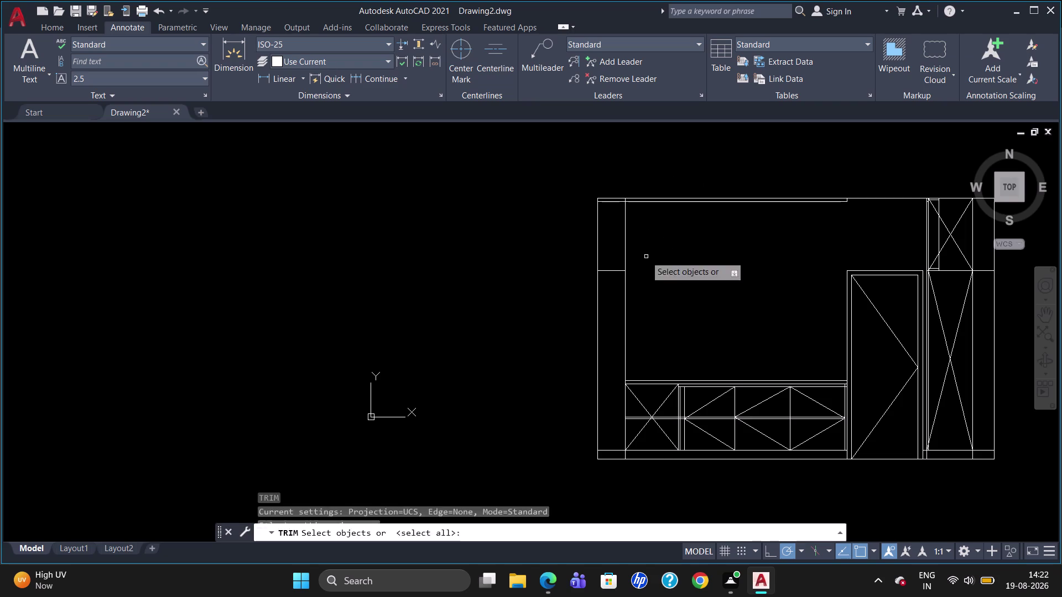
key(Return)
click(610, 202)
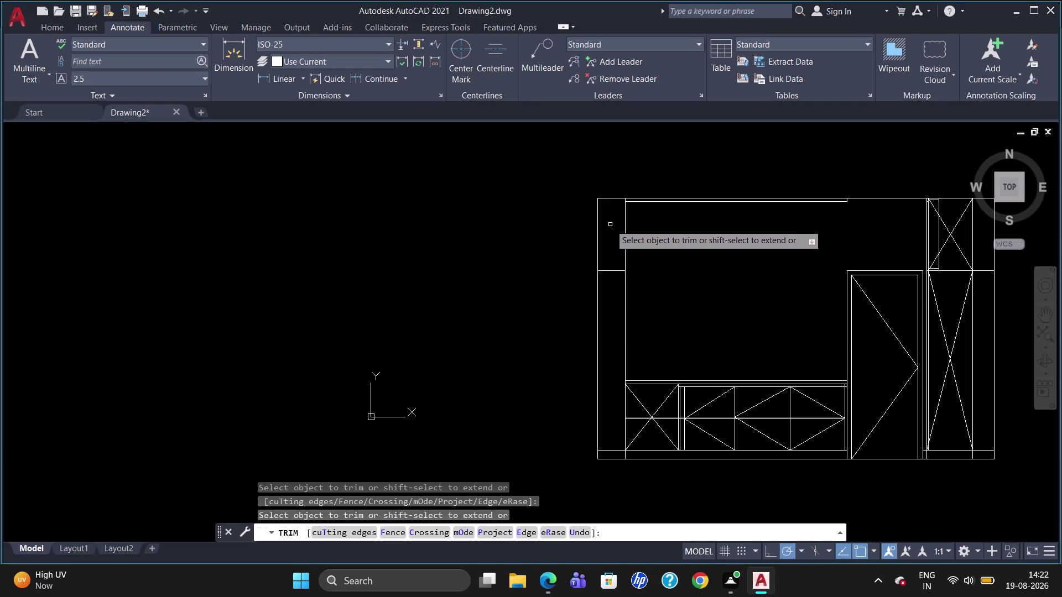
key(Escape)
scroll(up, 3)
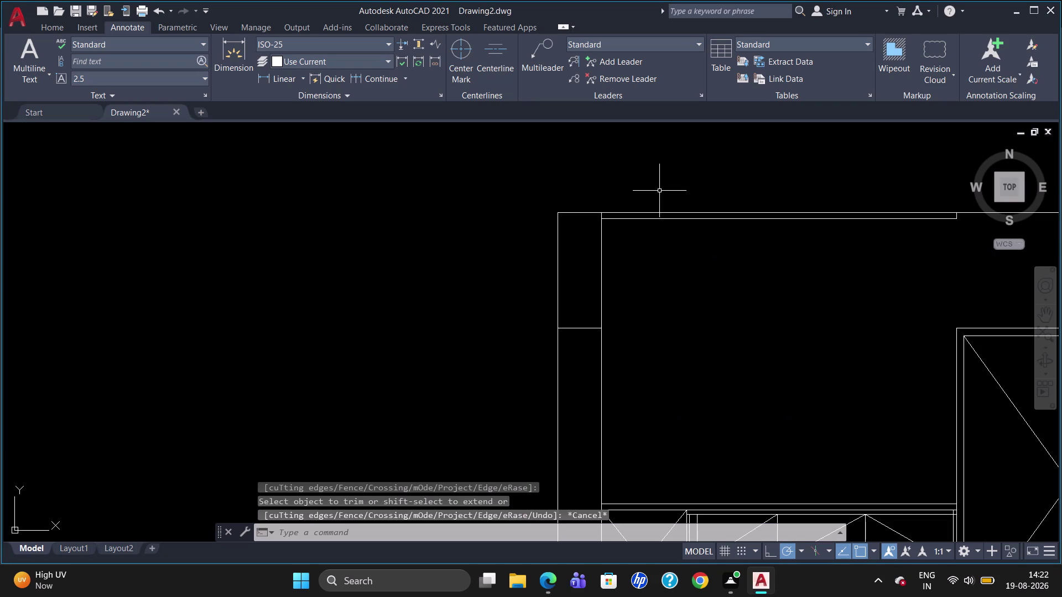
Start a line tracked 350 along the top edge from the inner top-left corner.
key(l)
key(Return)
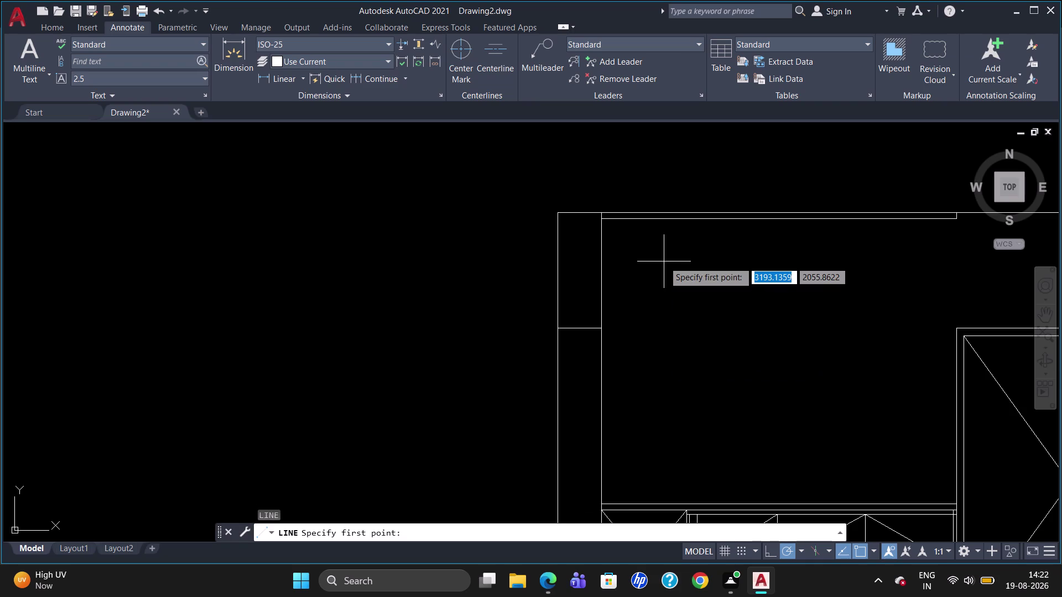
key(t)
key(k)
key(Return)
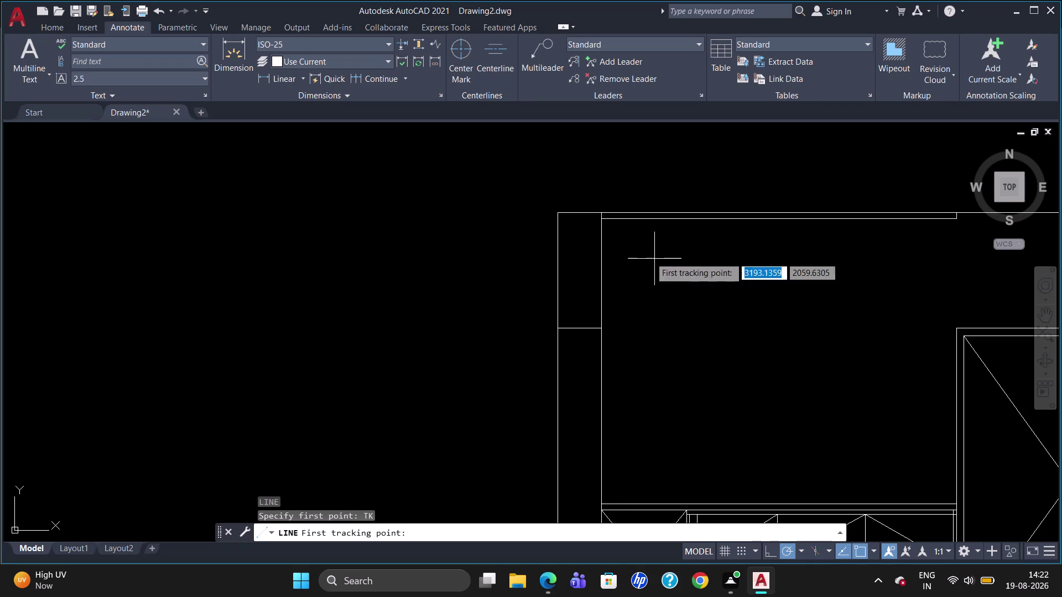
click(604, 213)
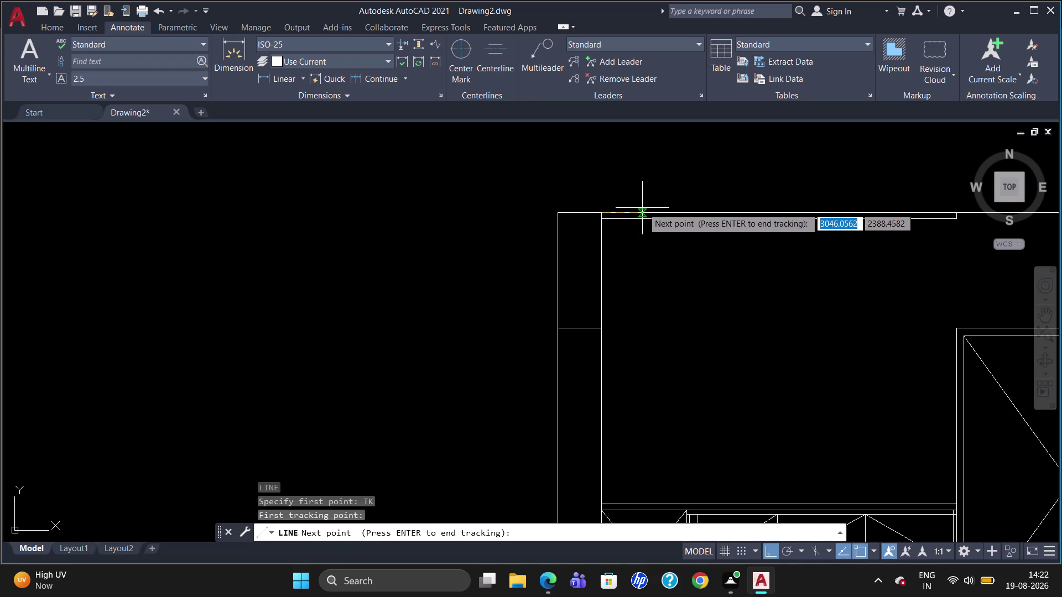
key(3)
key(5)
key(0)
key(Return)
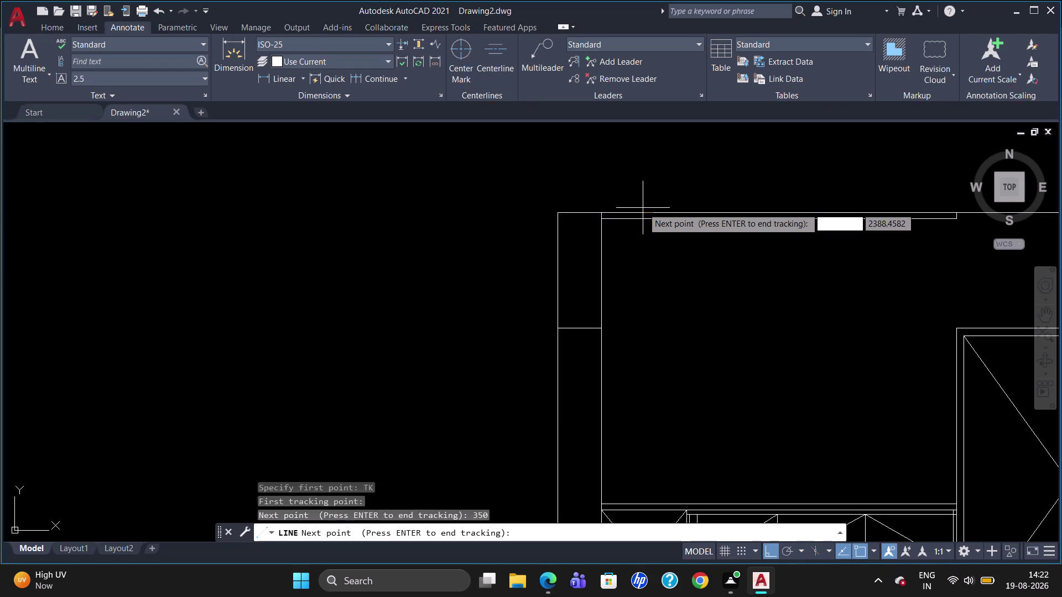
key(Return)
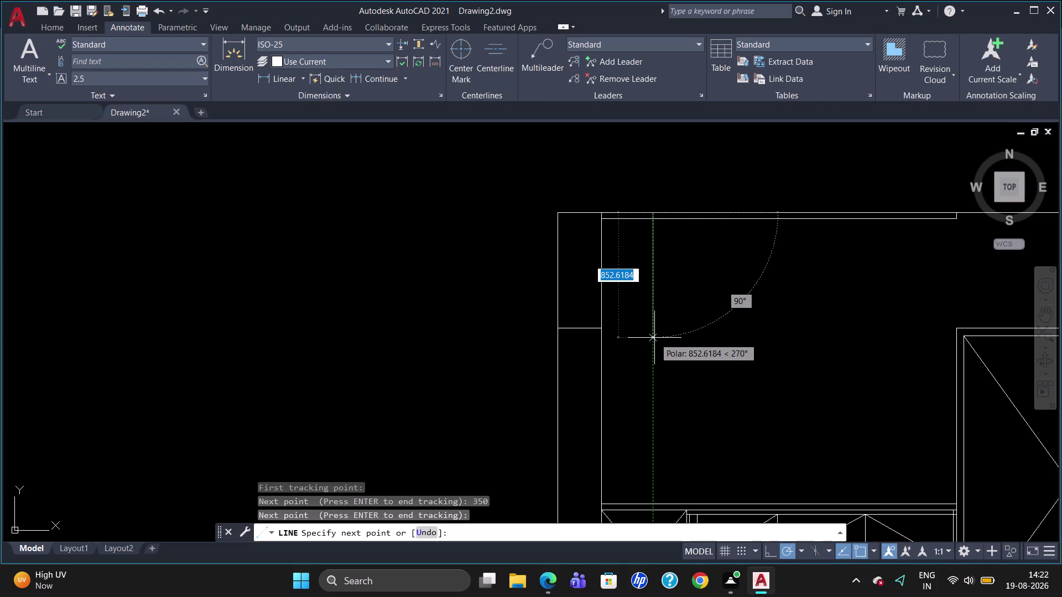
Extend the line 750 downward and select the new vertical line.
text(750)
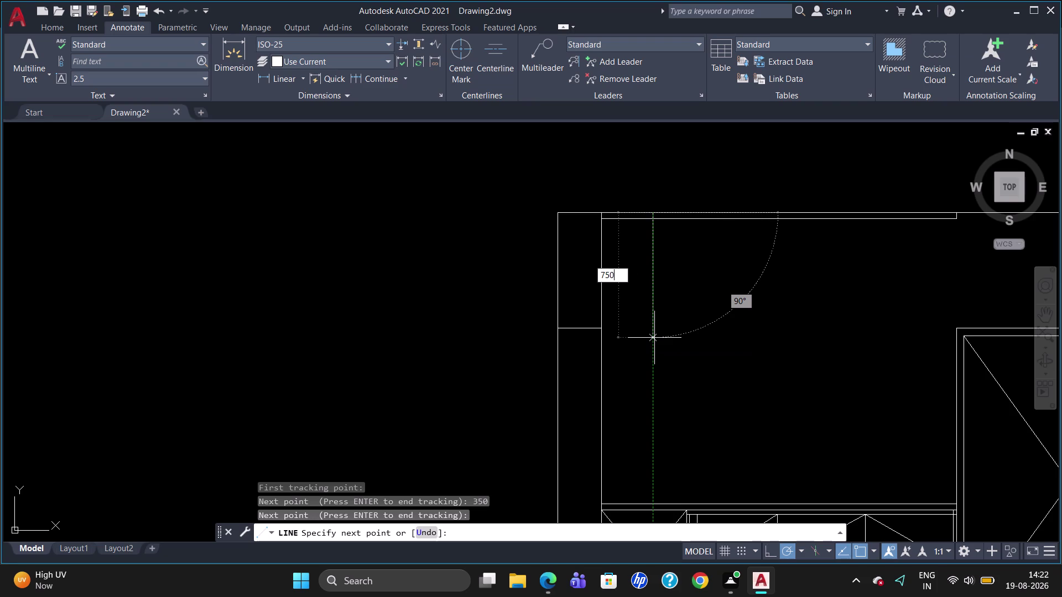
key(Return)
key(Return)
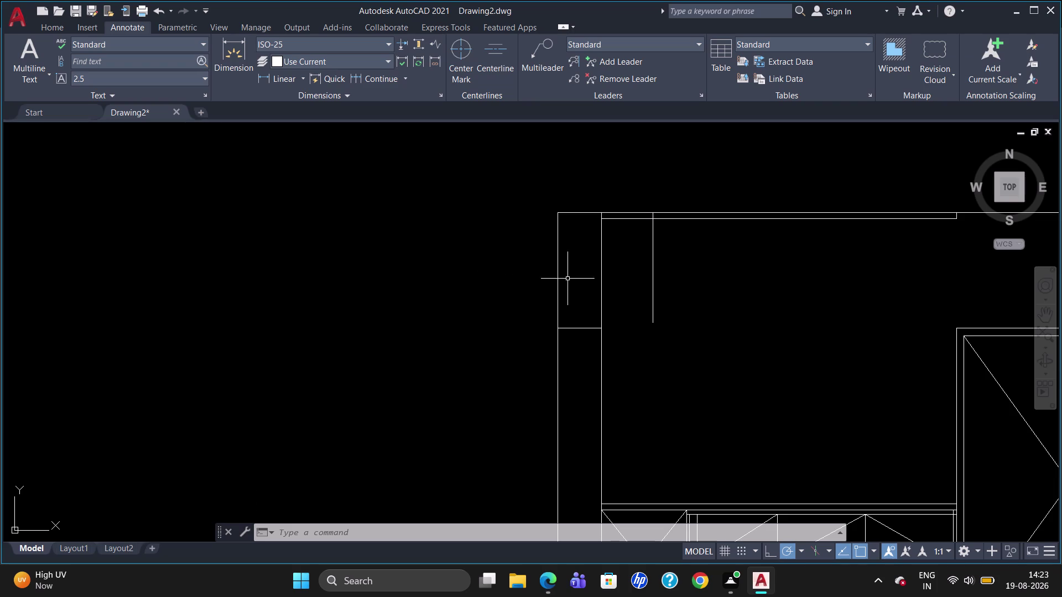
click(654, 261)
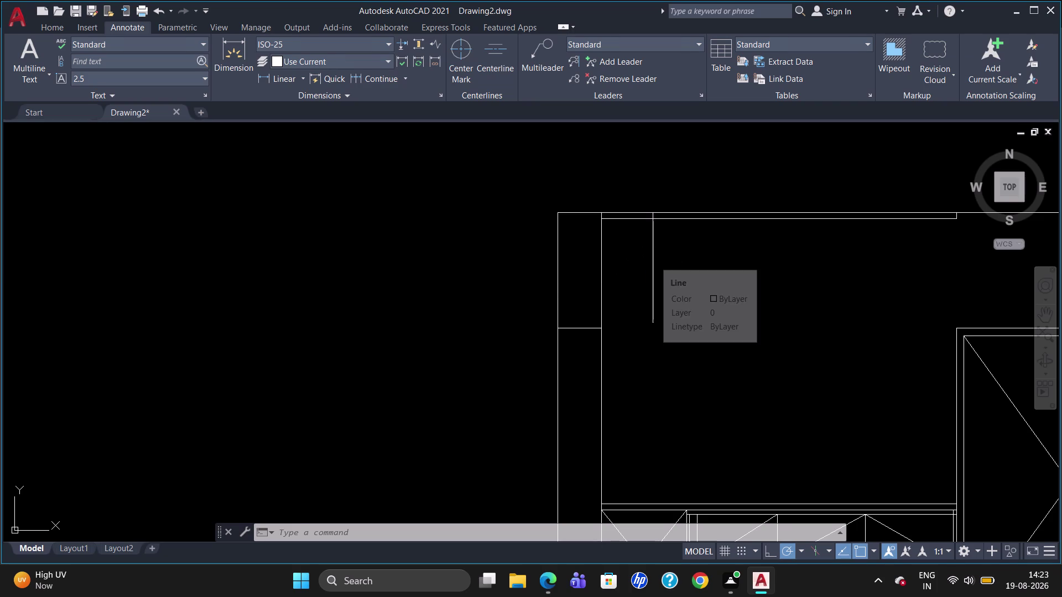
Delete the old vertical line and start a new one tracked 350 from the inner corner.
key(Delete)
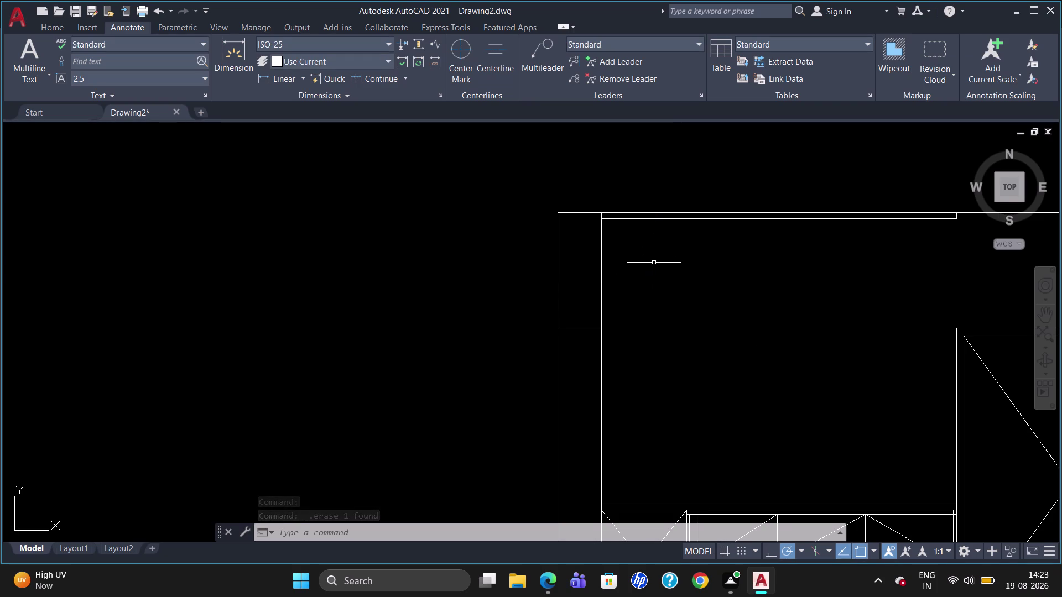
key(l)
key(Return)
text(TK)
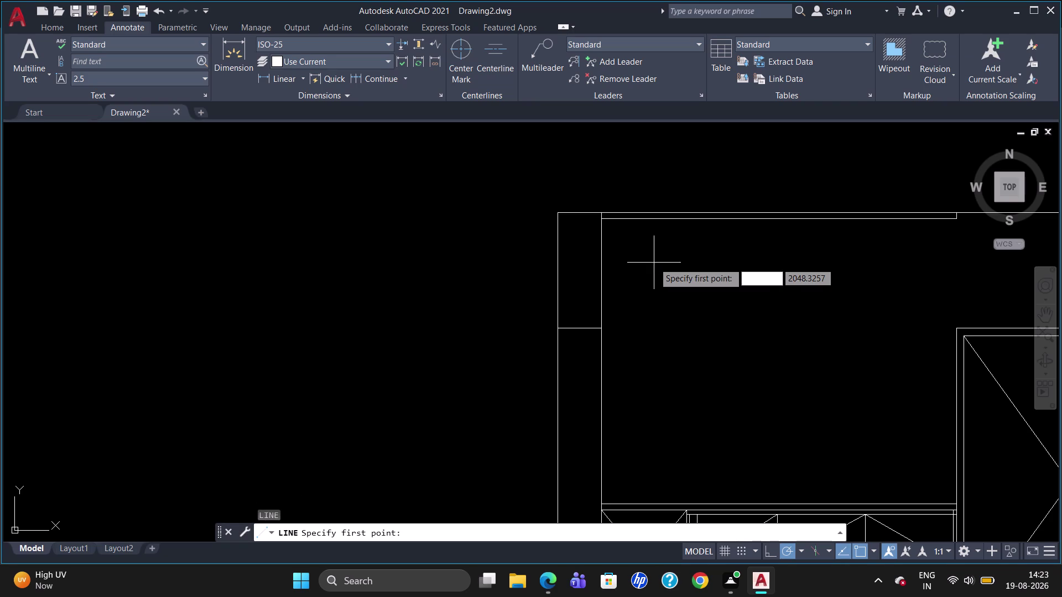
key(Return)
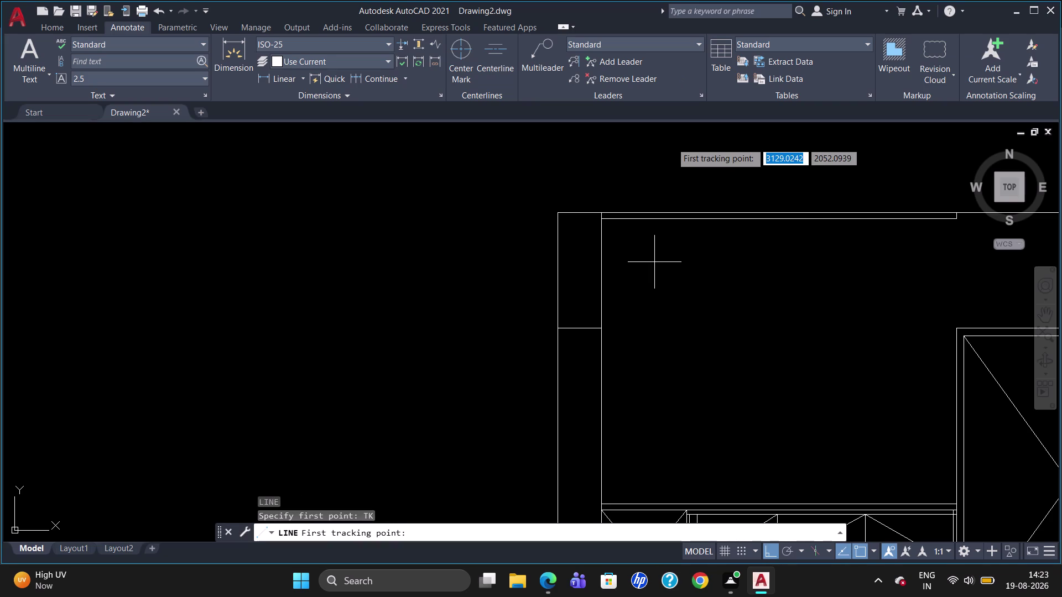
click(603, 220)
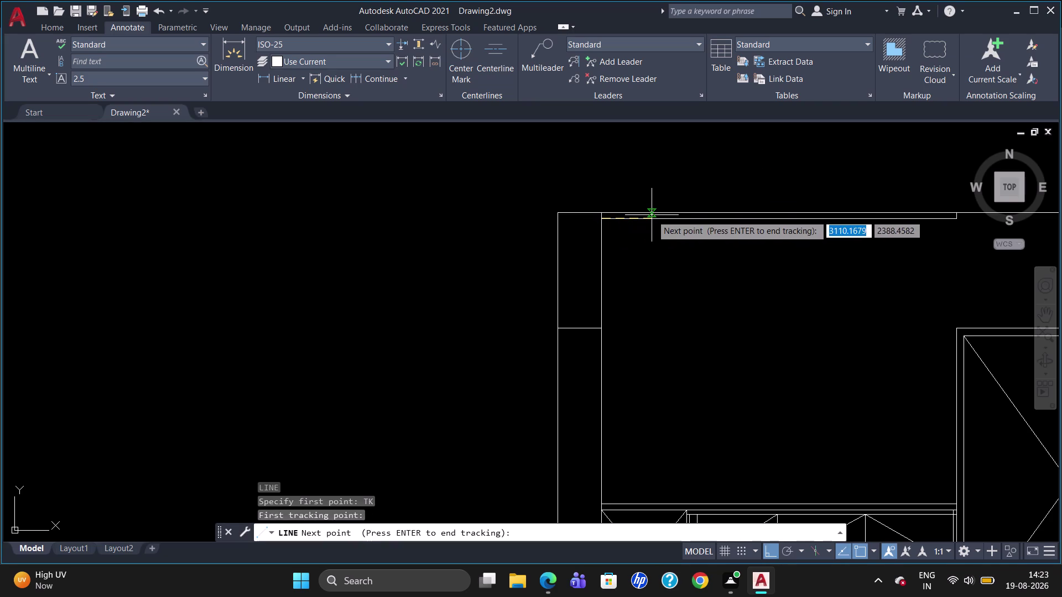
text(350)
key(Return)
key(Return)
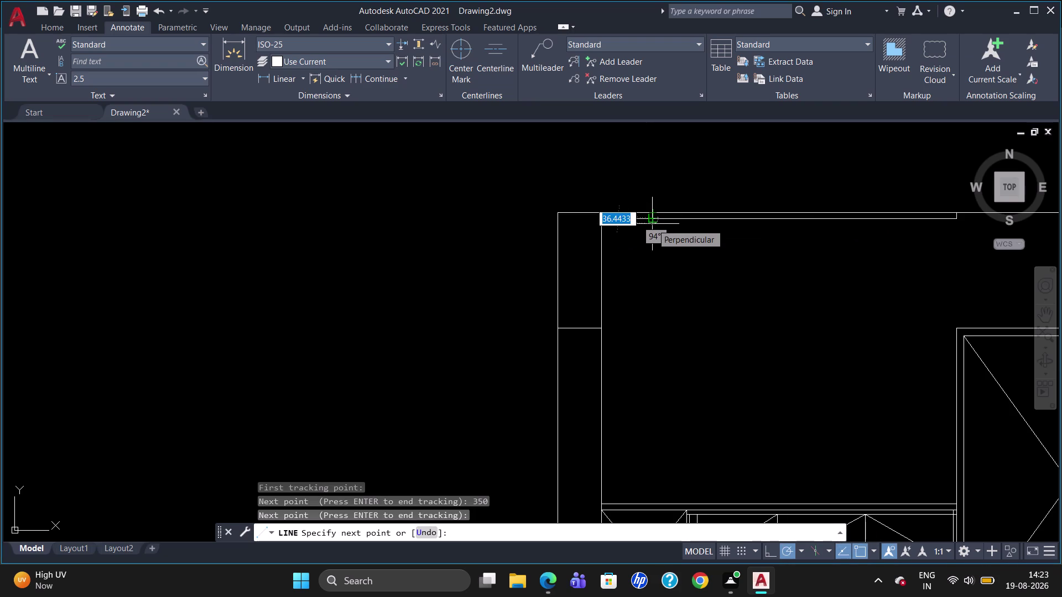
Draw the new line 750 units downward.
scroll(down, 3)
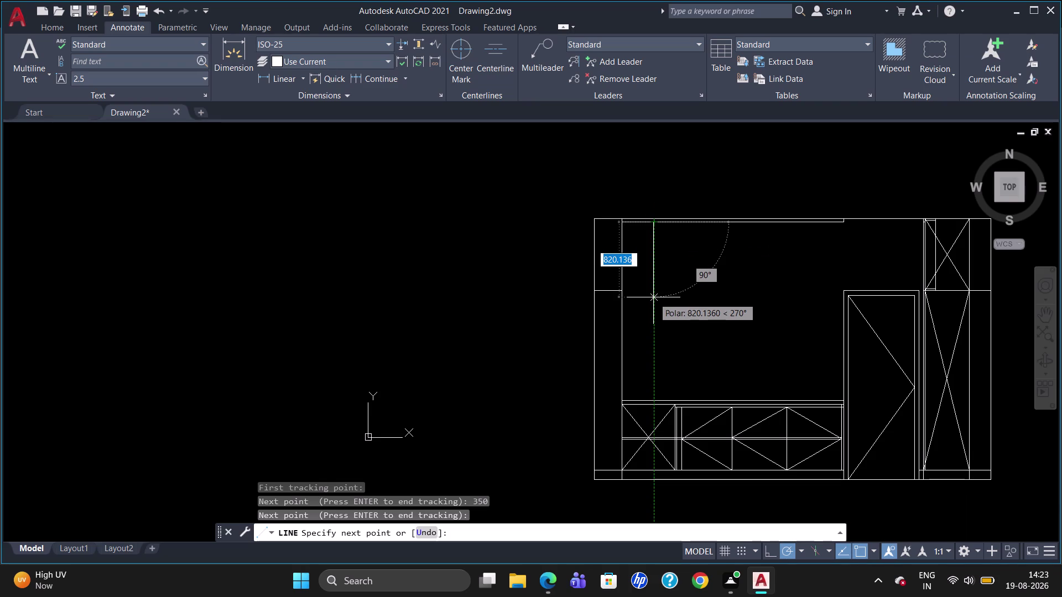
text(750)
key(Return)
key(Return)
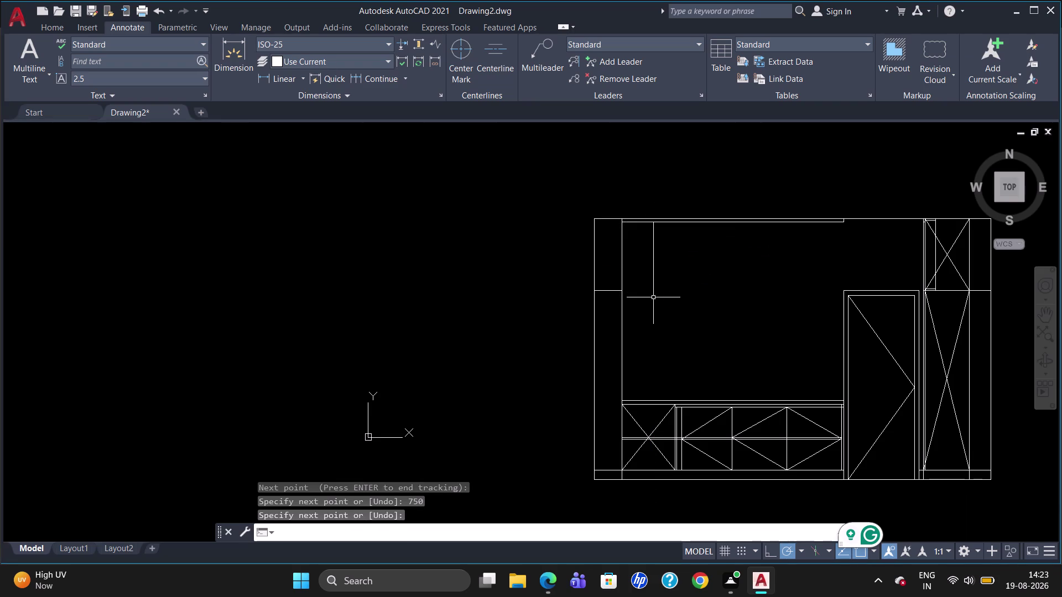
scroll(up, 3)
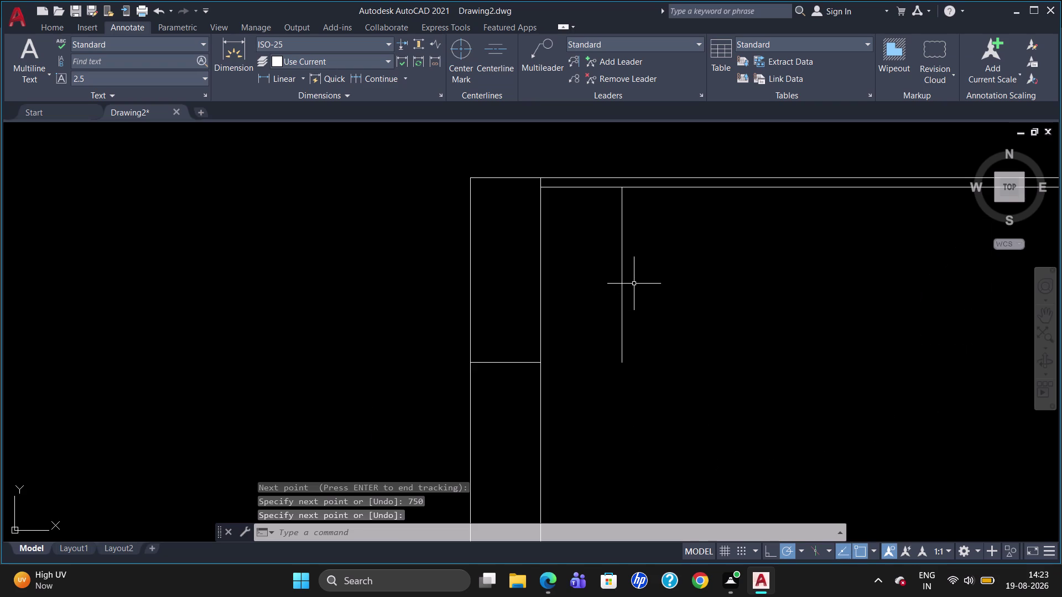
text(DLI)
key(Return)
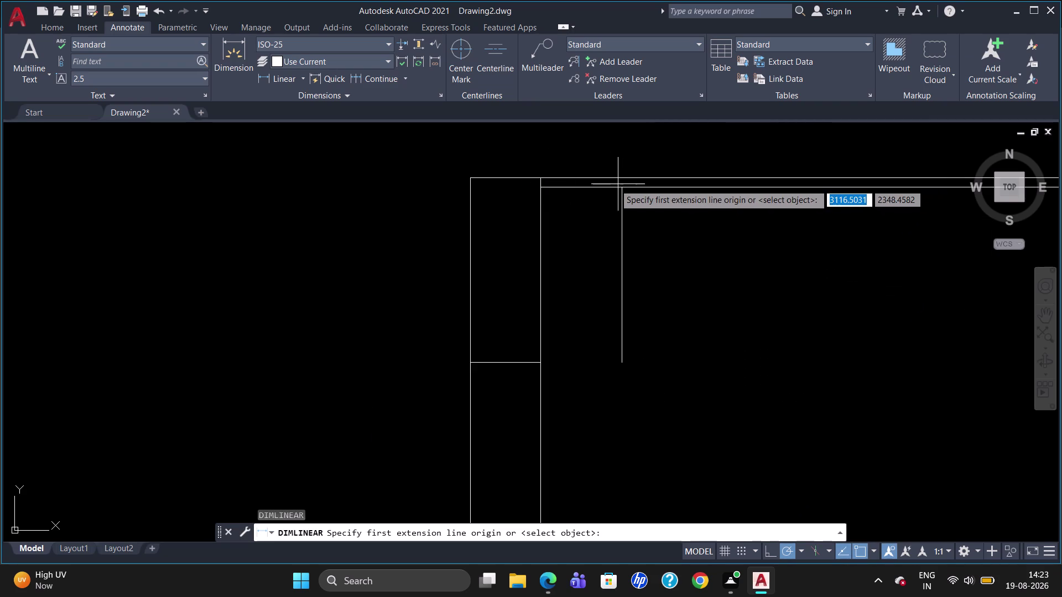
click(622, 176)
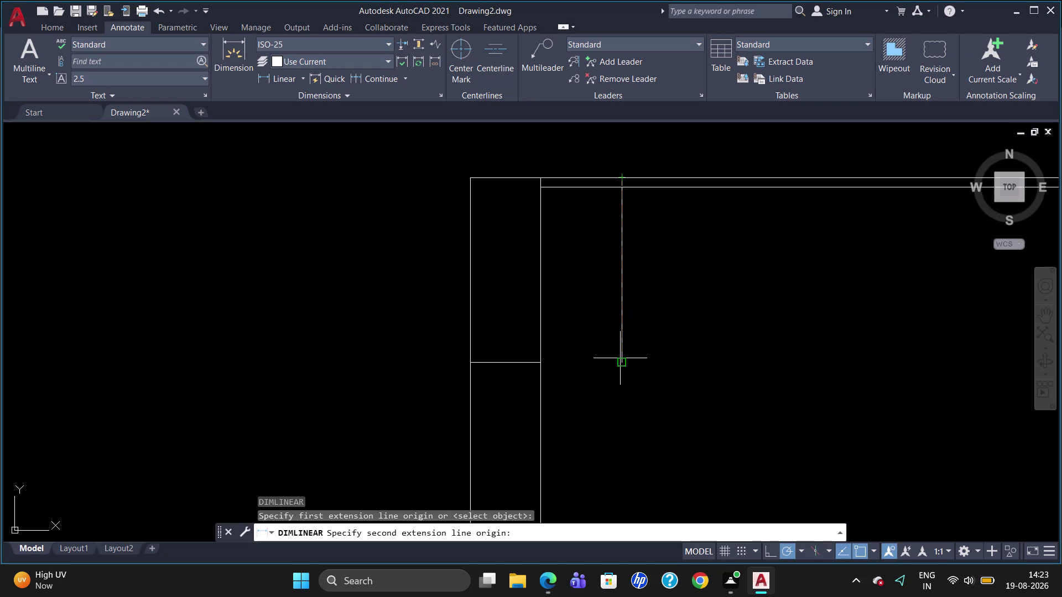
click(621, 368)
click(655, 361)
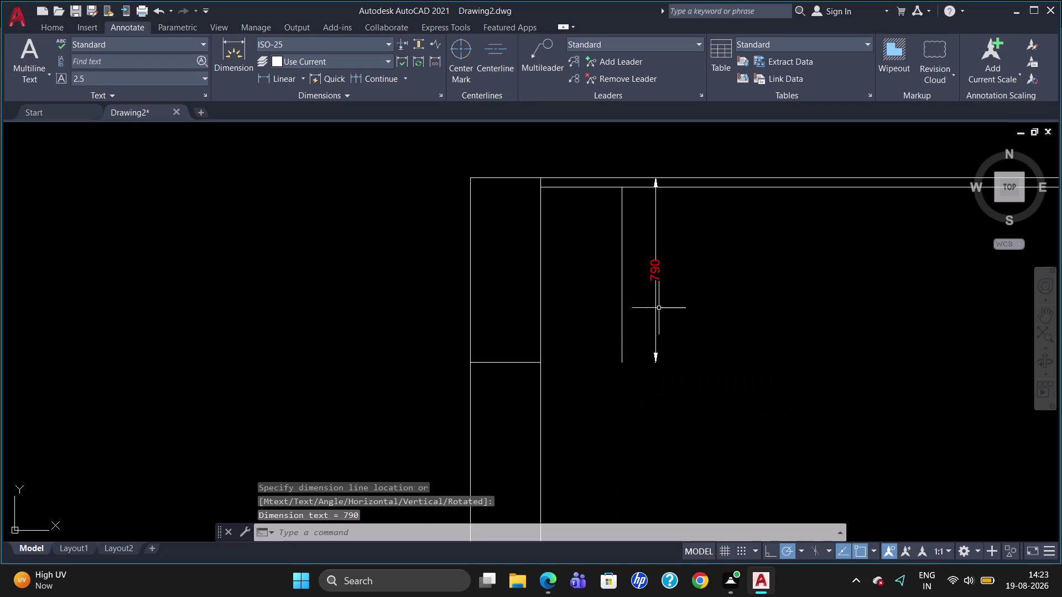
click(655, 296)
key(Delete)
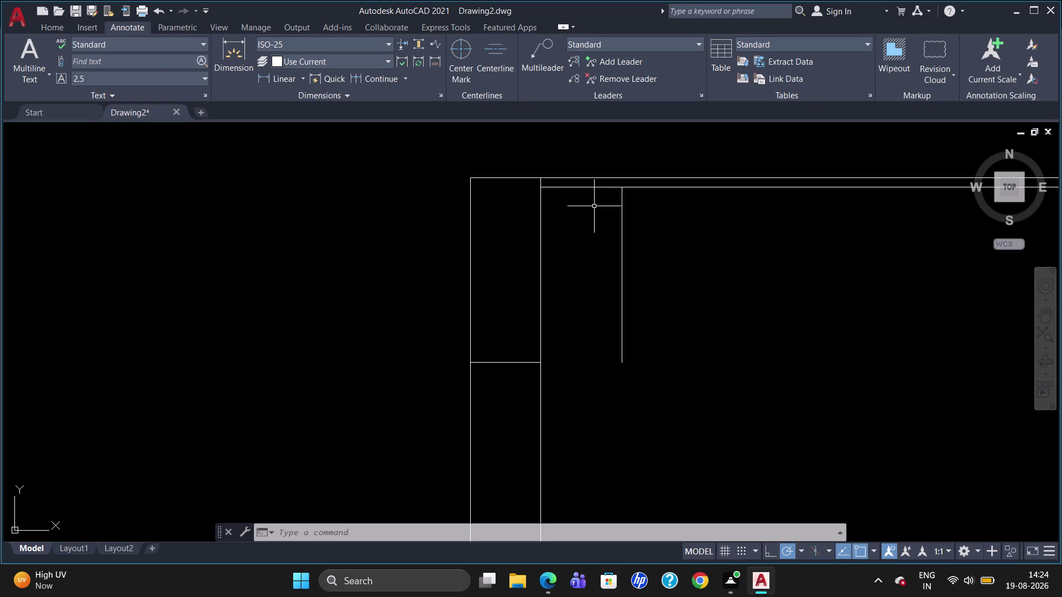
Trim the inner top line back to the vertical side.
key(y)
key(BackSpace)
text(TR)
key(Return)
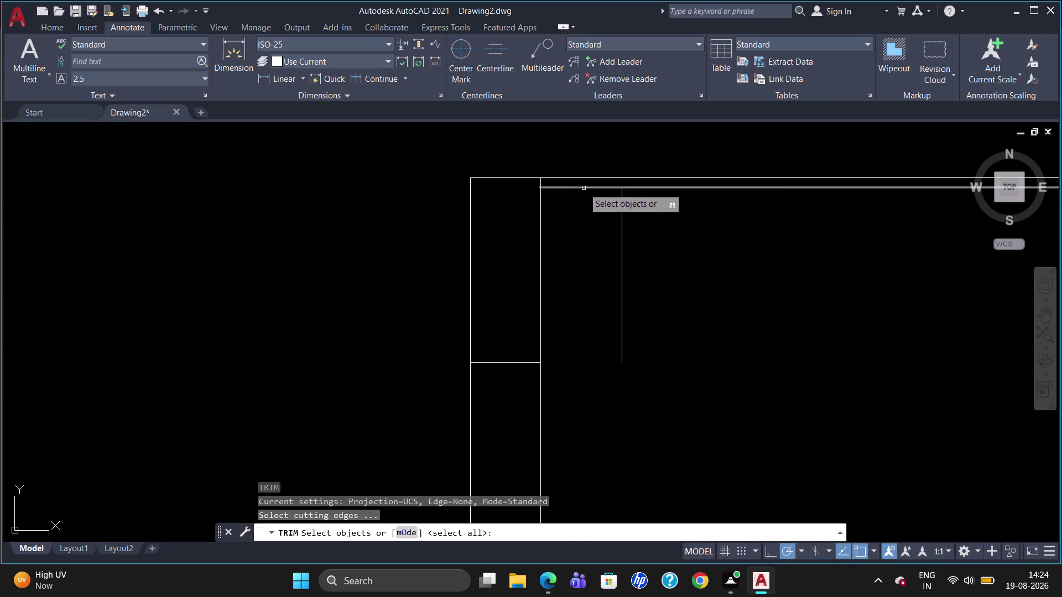
key(Return)
click(584, 188)
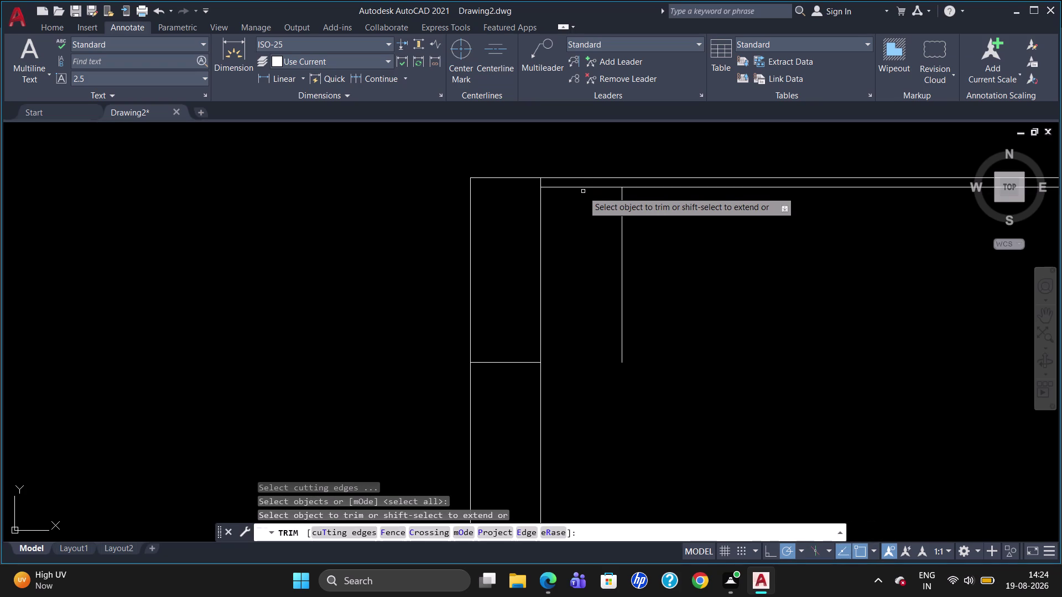
click(584, 188)
key(Escape)
Draw a short line upward from the top corner.
key(l)
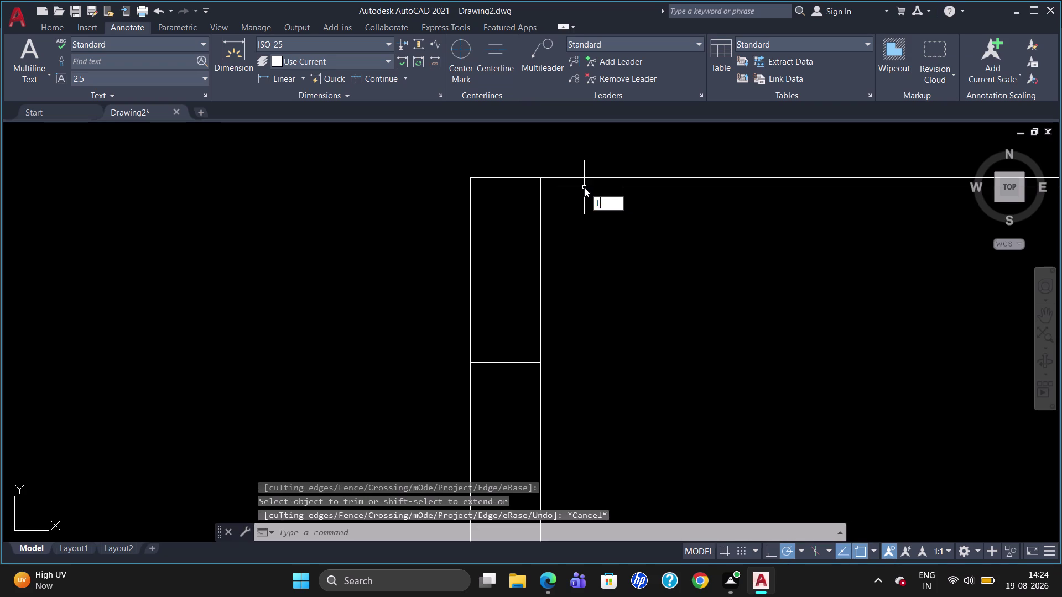
key(Return)
click(619, 190)
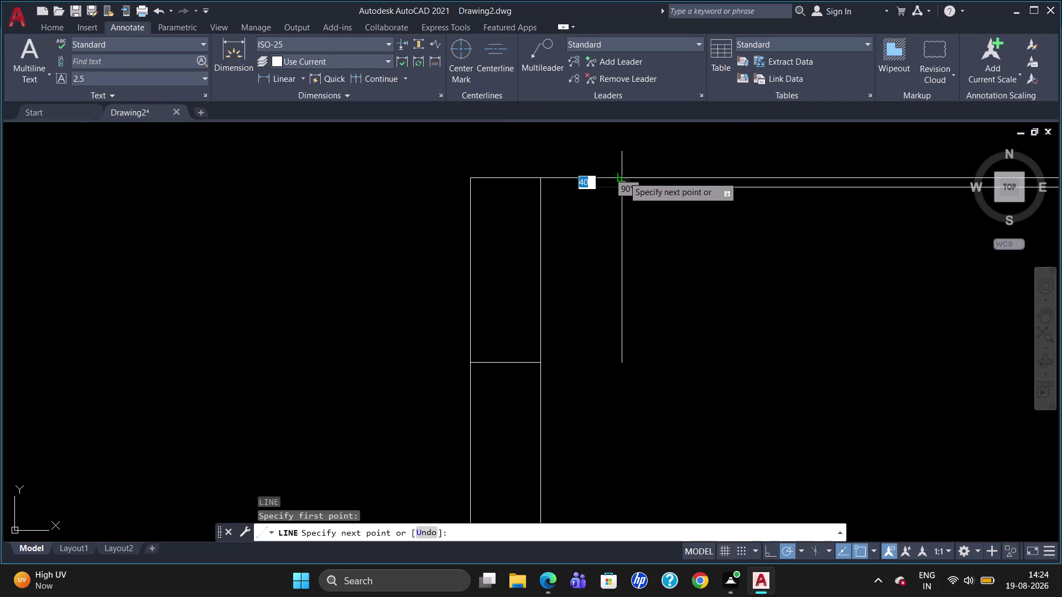
click(623, 175)
key(Escape)
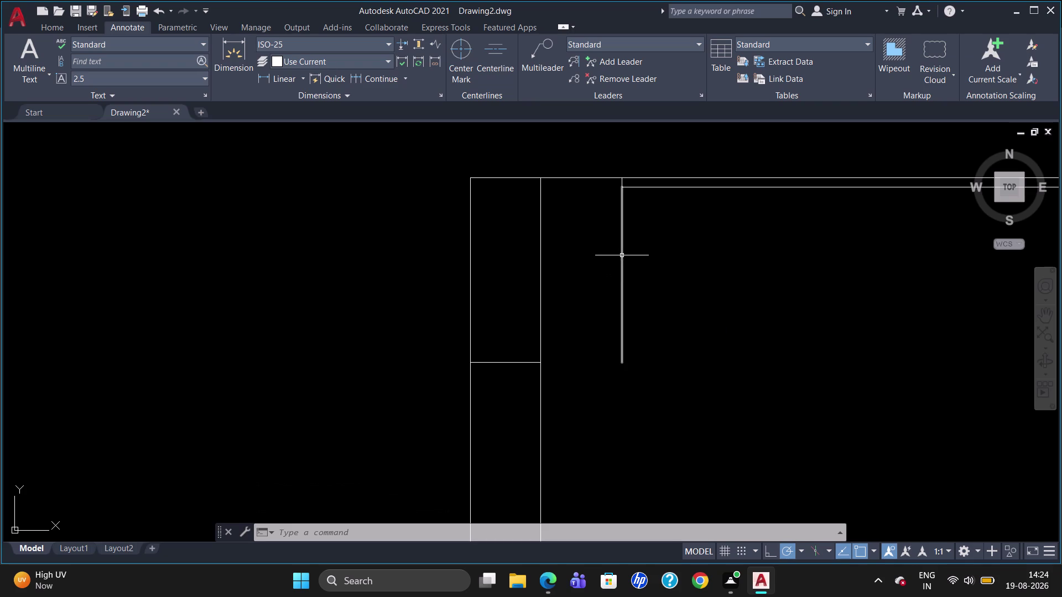
Offset the vertical side line 70 units to the left.
key(o)
key(Return)
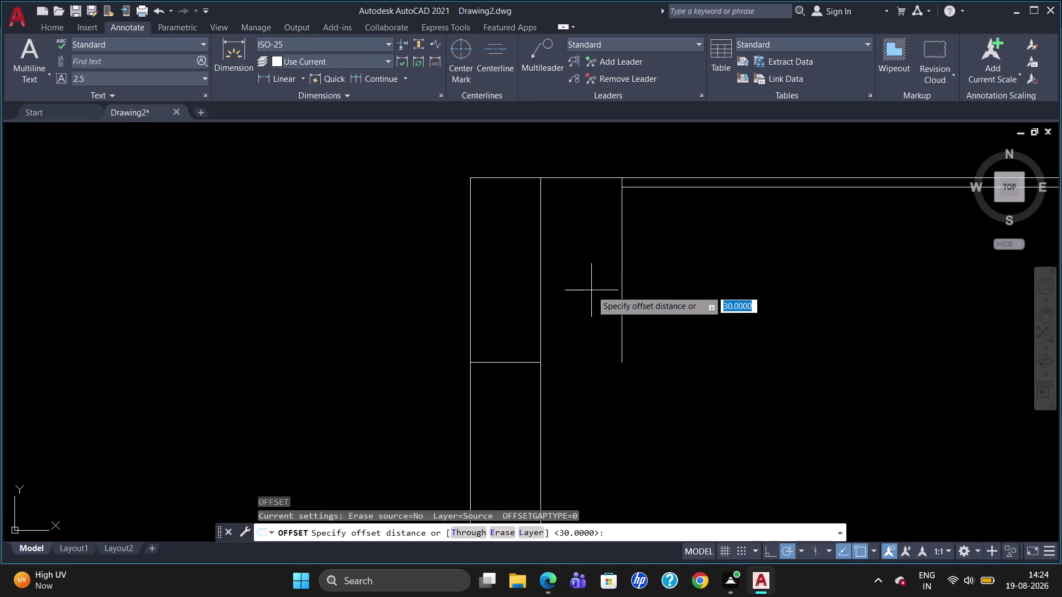
text(70)
key(Return)
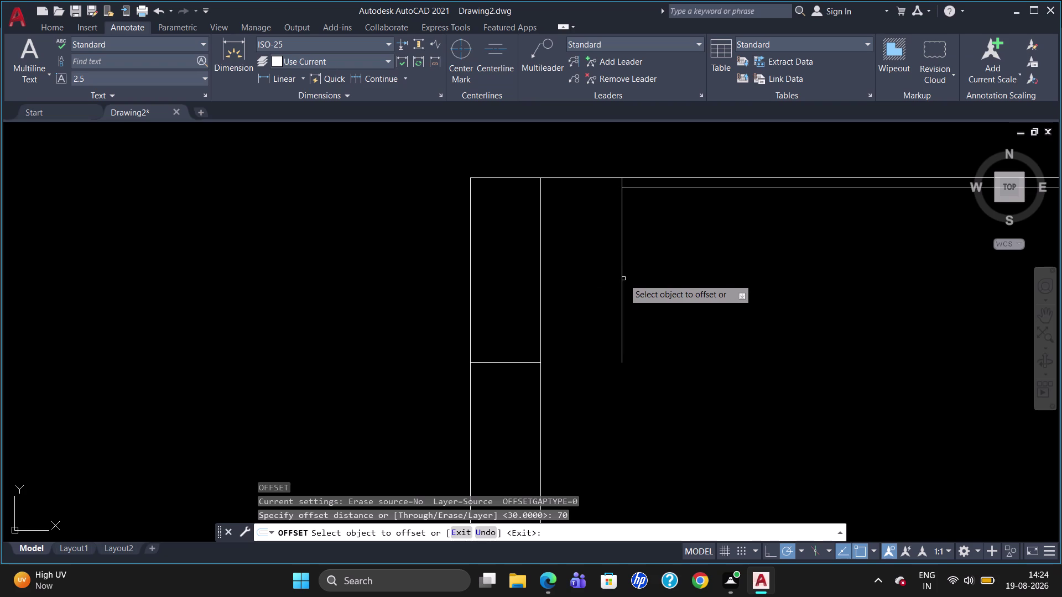
click(622, 278)
click(607, 289)
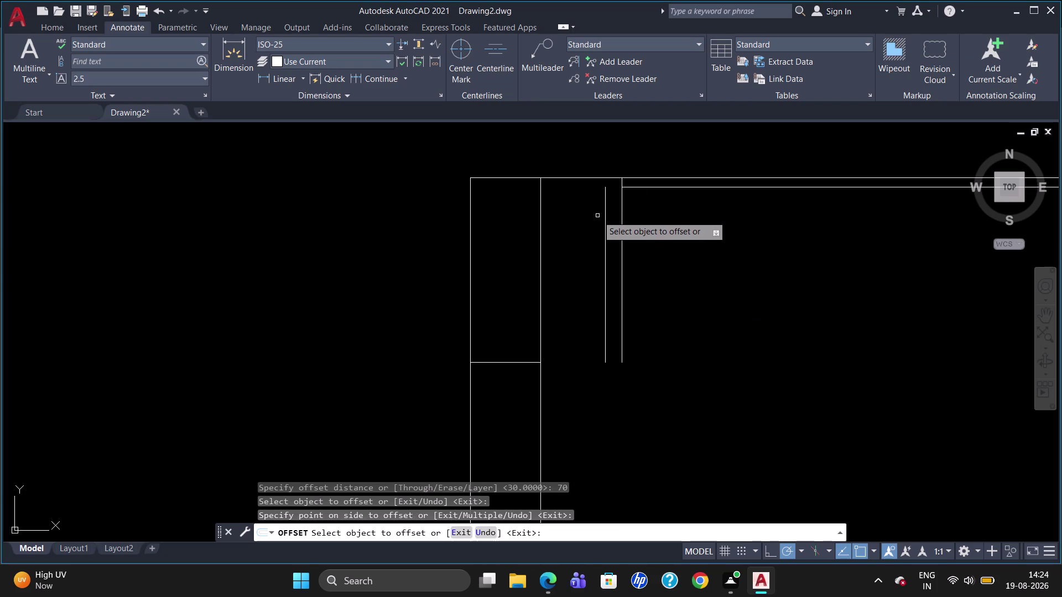
key(l)
key(Return)
key(Escape)
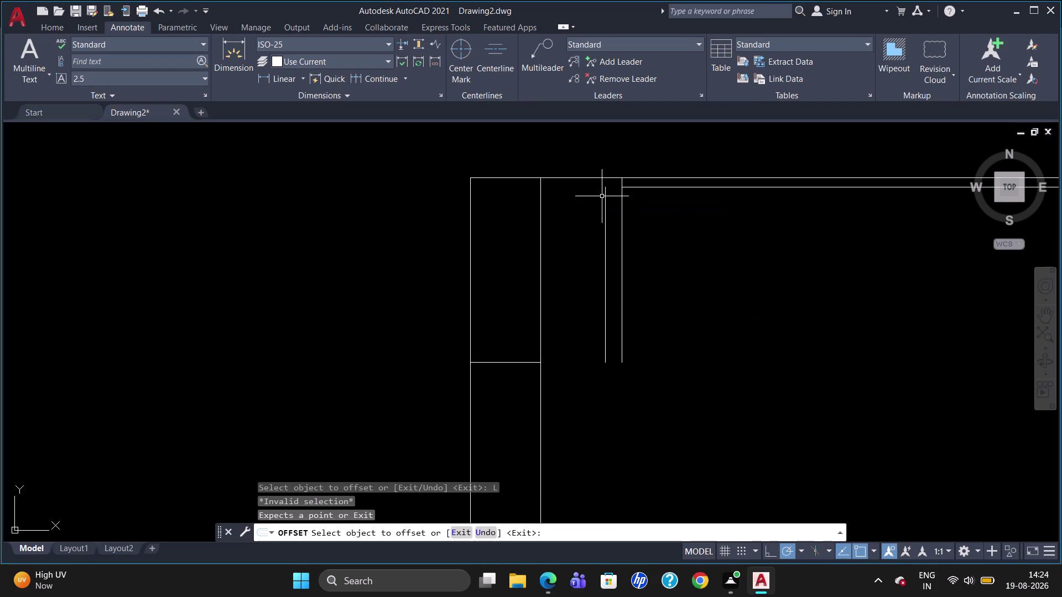
Draw a line from the new vertical line's top up to the top edge.
key(l)
key(Return)
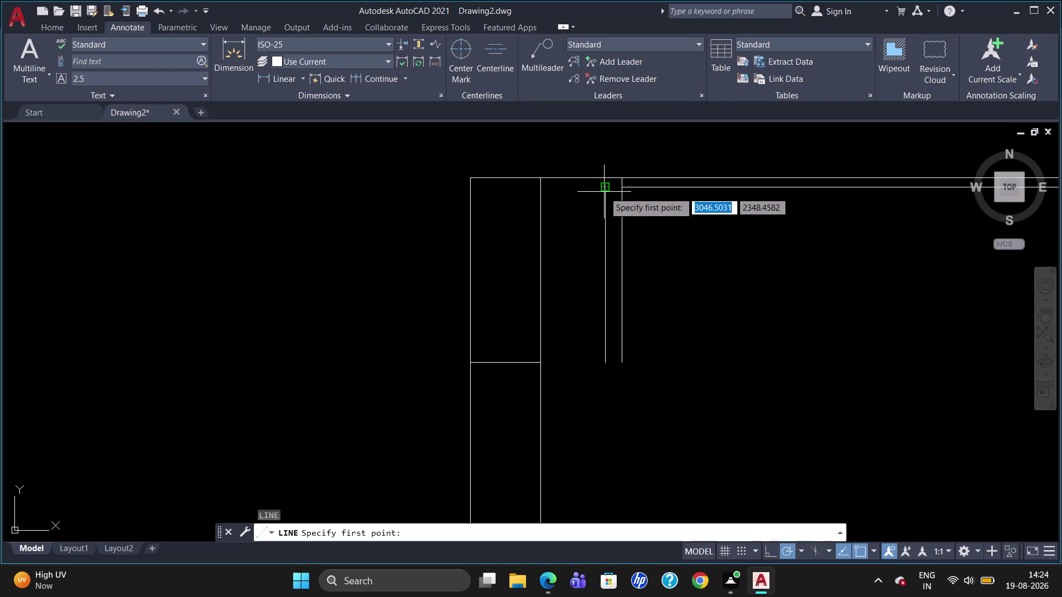
click(604, 192)
click(603, 177)
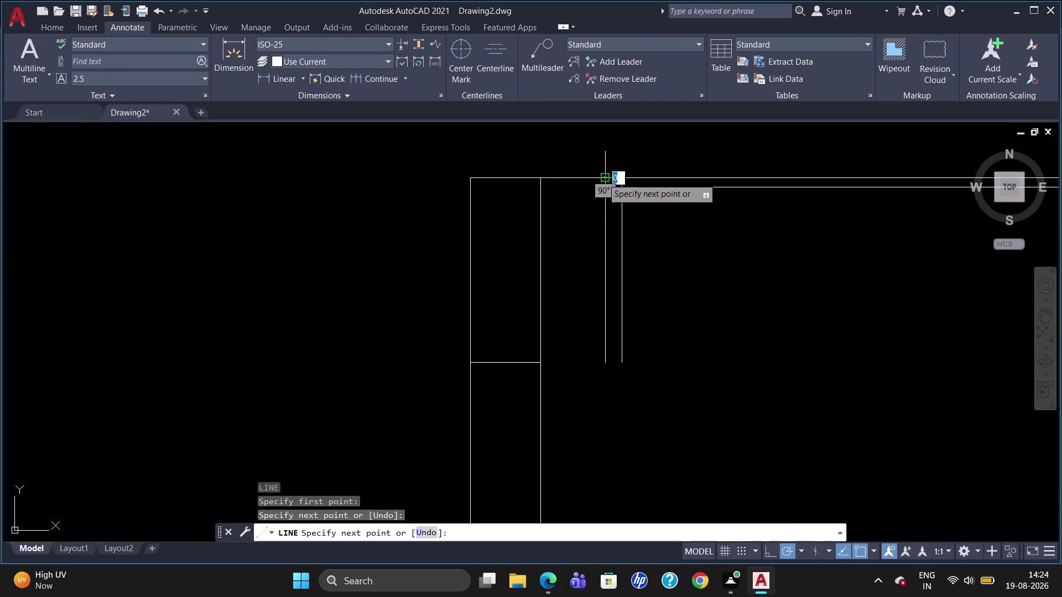
key(Escape)
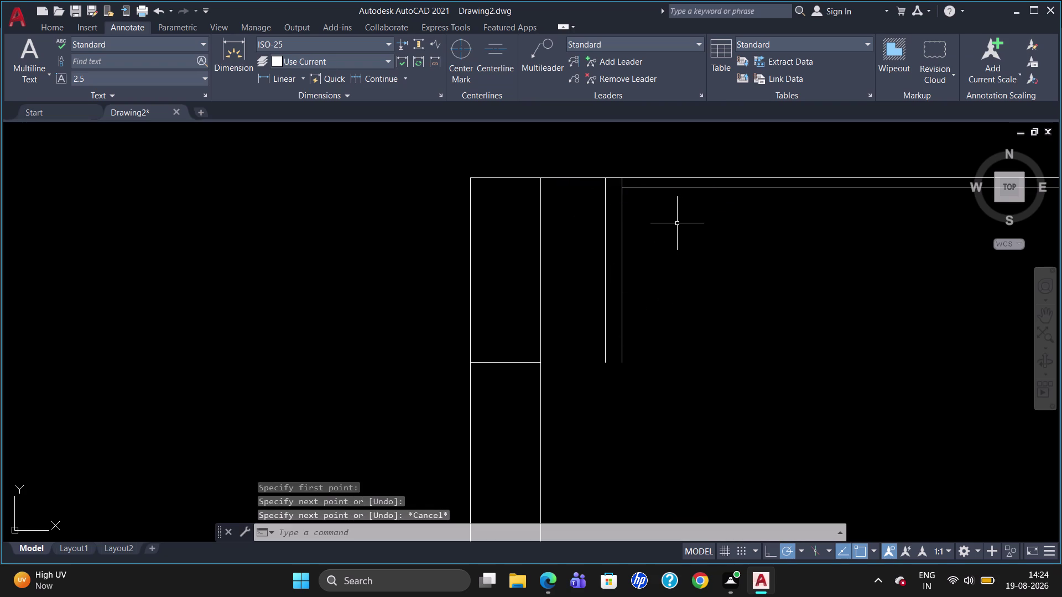
scroll(up, 3)
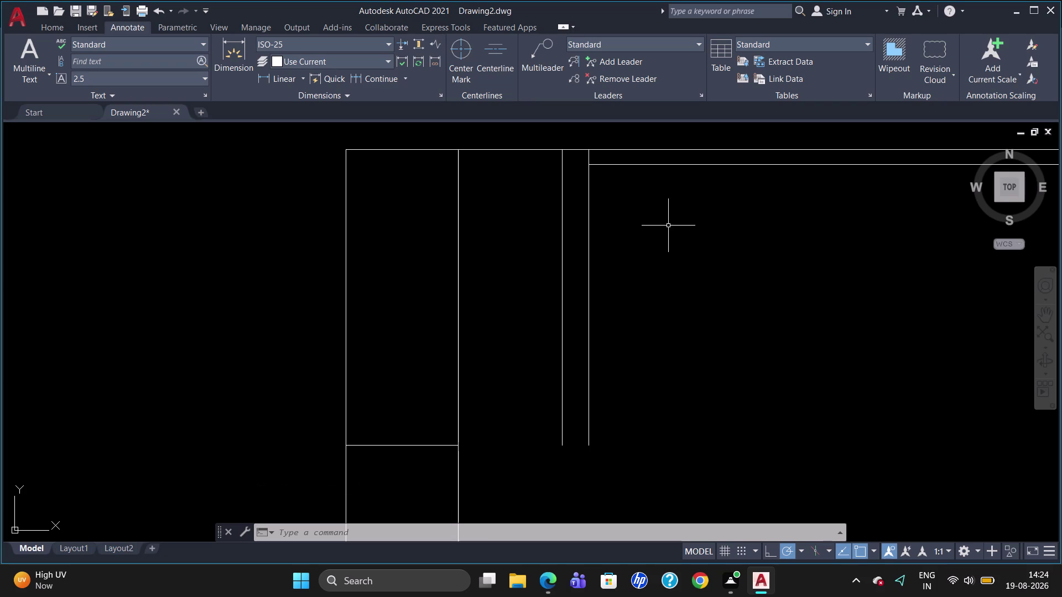
Draw a short horizontal line leftward near the top of the cabinet.
key(l)
key(Return)
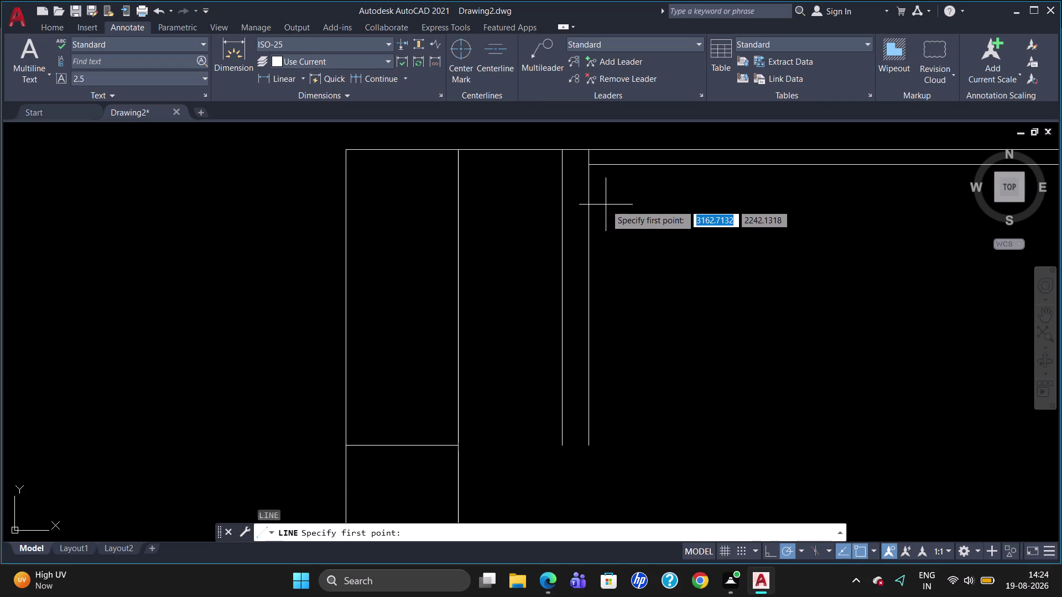
scroll(up, 3)
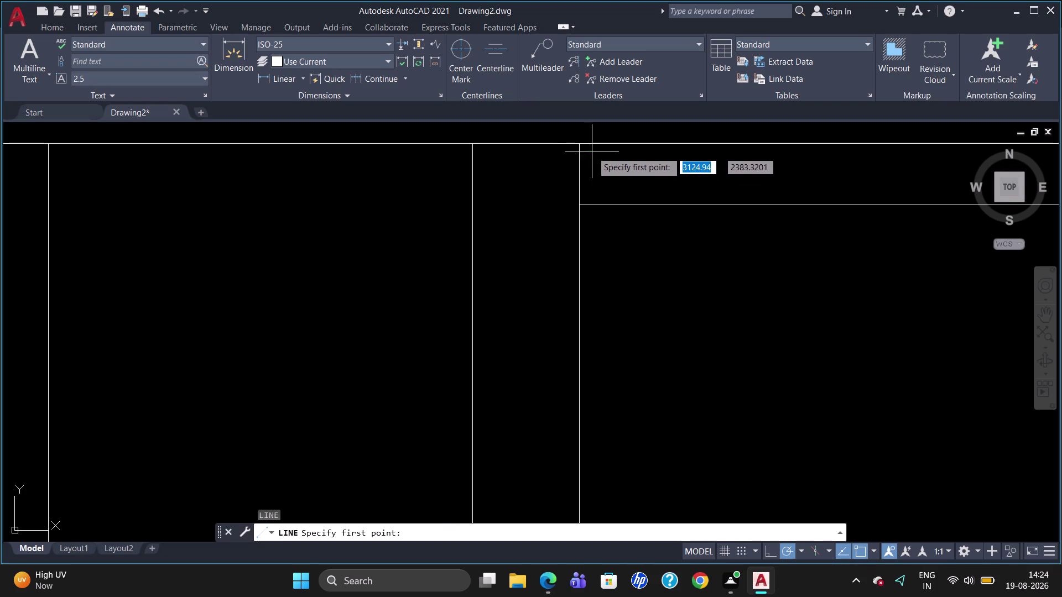
scroll(up, 3)
click(573, 158)
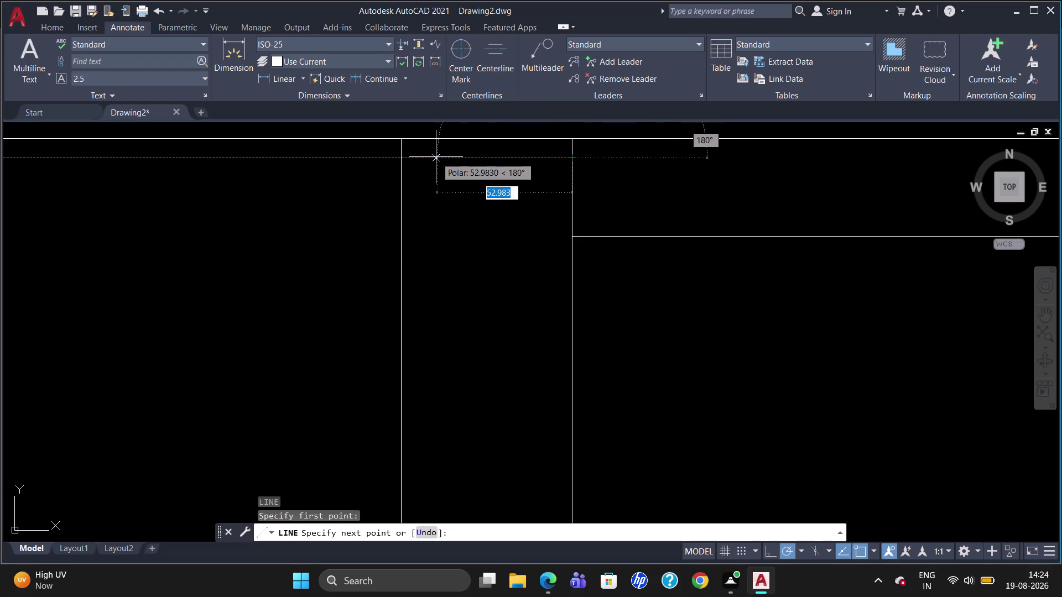
click(402, 159)
key(Escape)
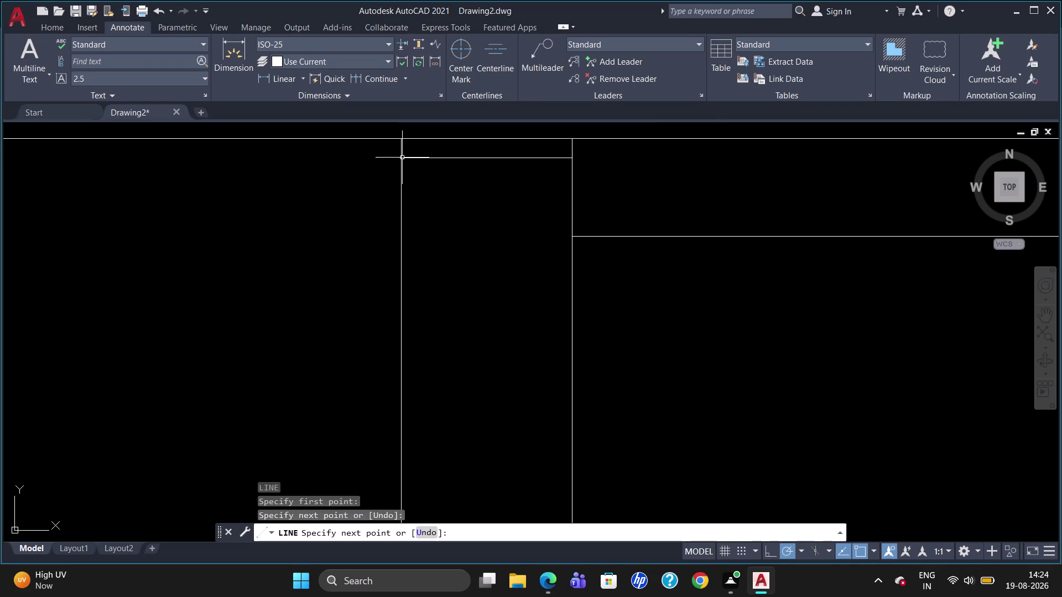
scroll(down, 3)
scroll(down, 3)
scroll(down, 3)
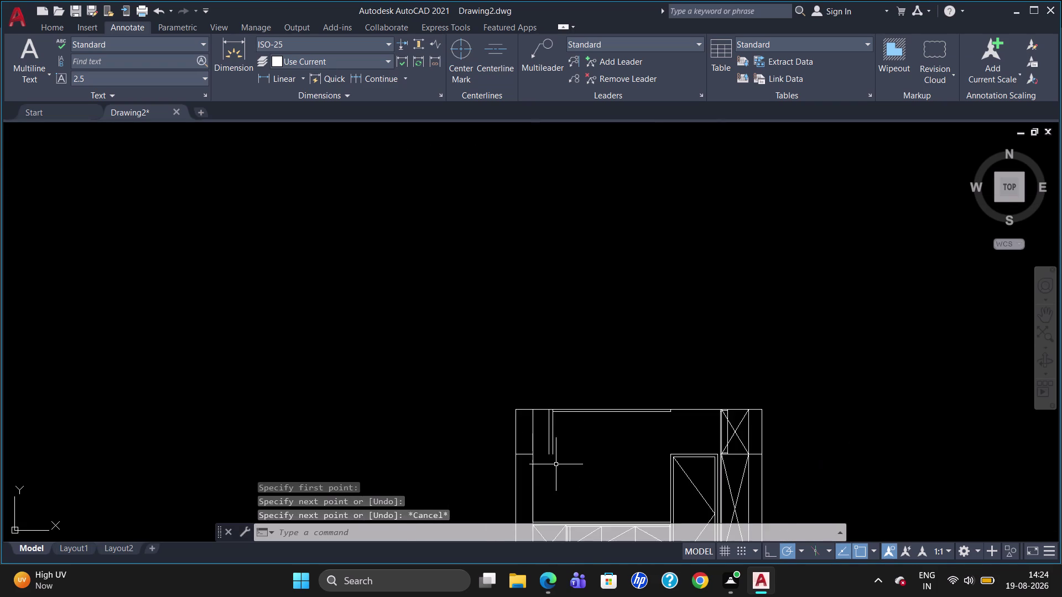
scroll(up, 3)
scroll(up, 3)
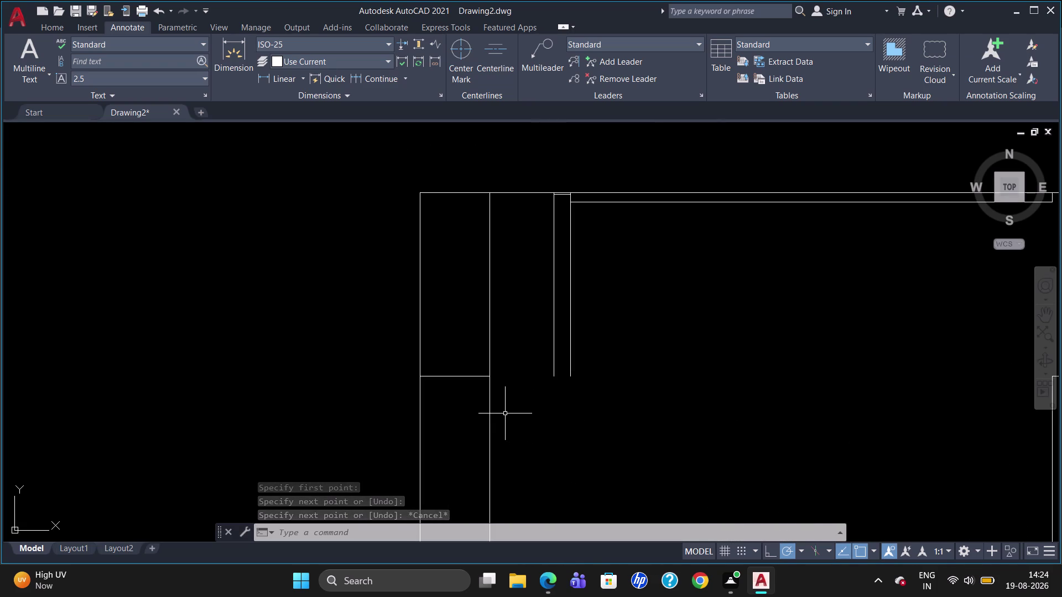
Draw a long horizontal line right from the upper cabinet's lower corner and delete the stray line.
key(l)
key(Return)
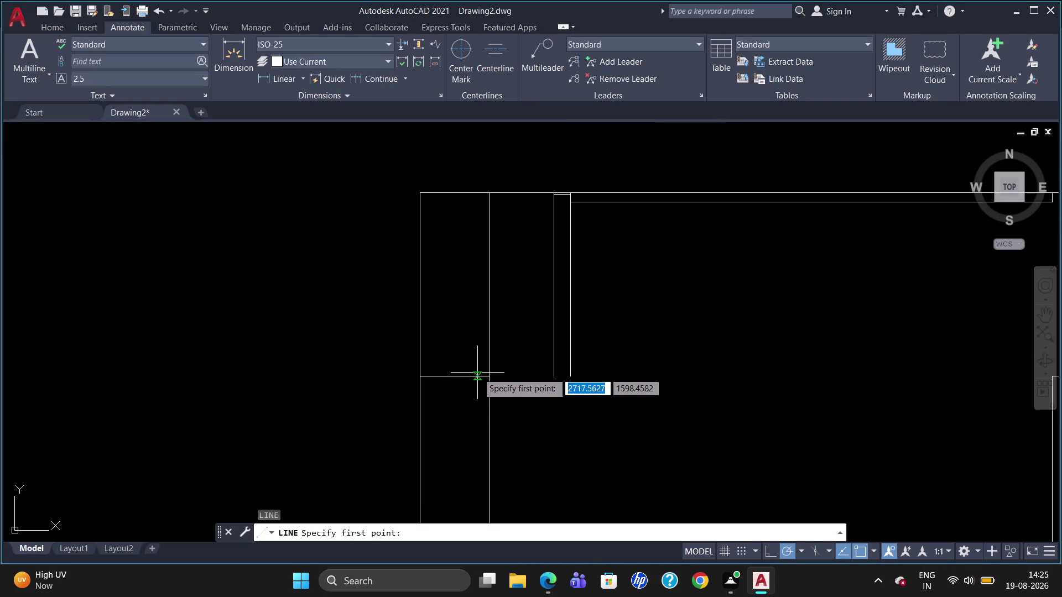
click(491, 378)
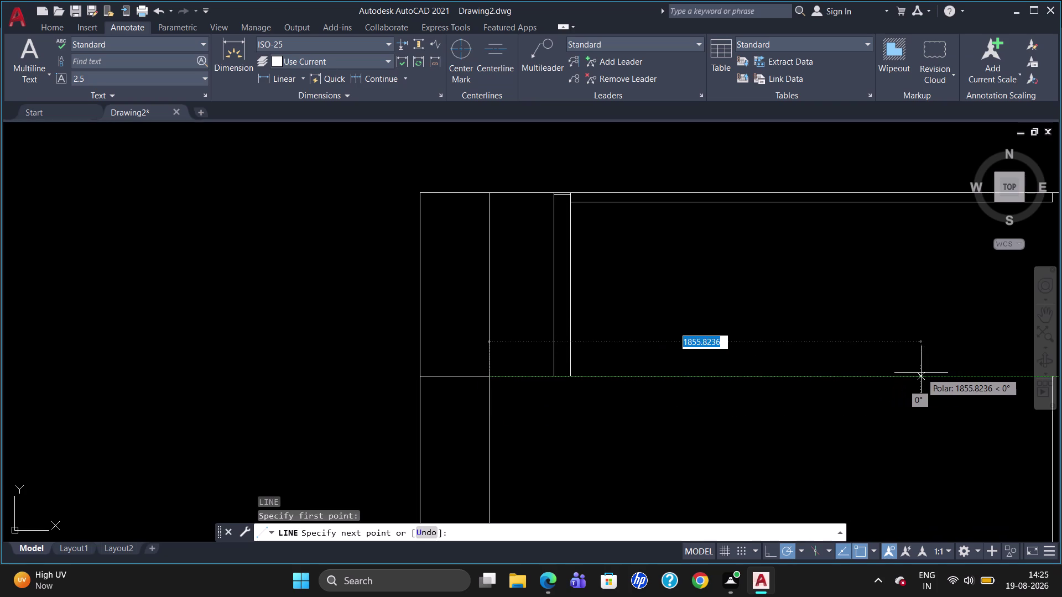
click(961, 370)
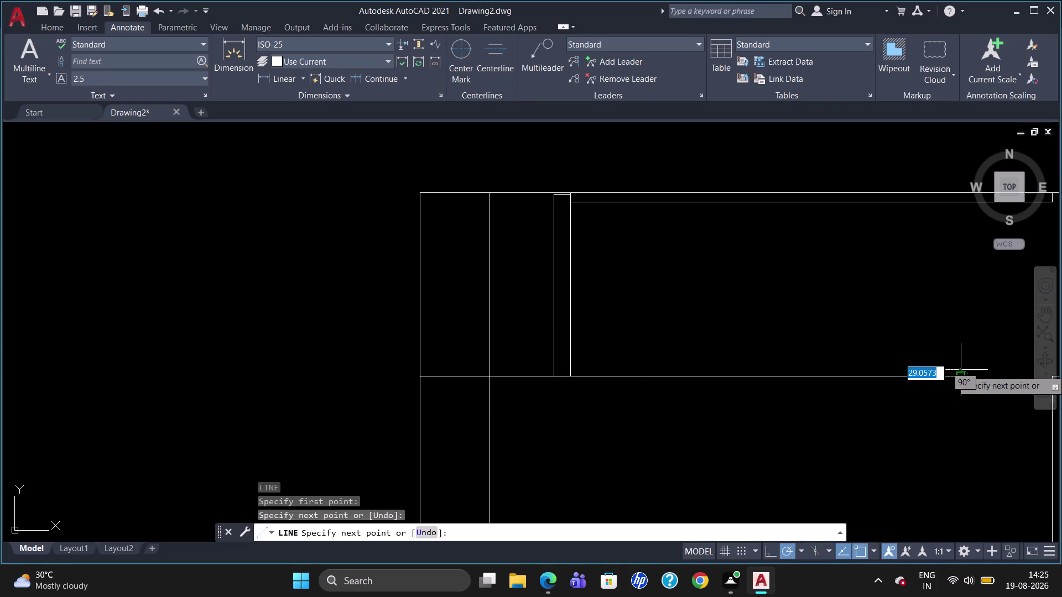
key(Escape)
scroll(up, 3)
scroll(down, 3)
scroll(up, 3)
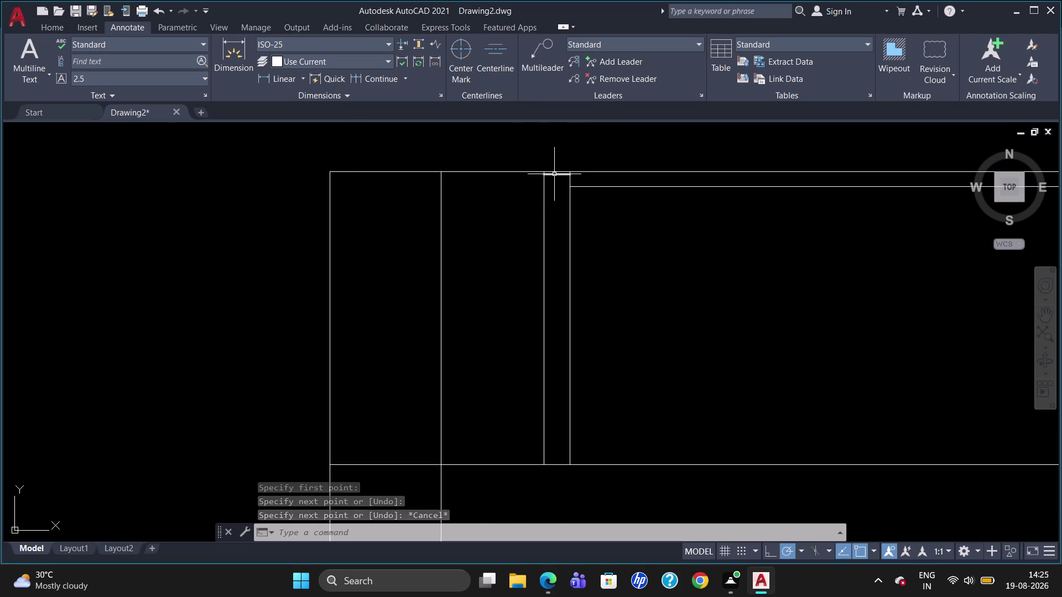
click(554, 173)
key(Delete)
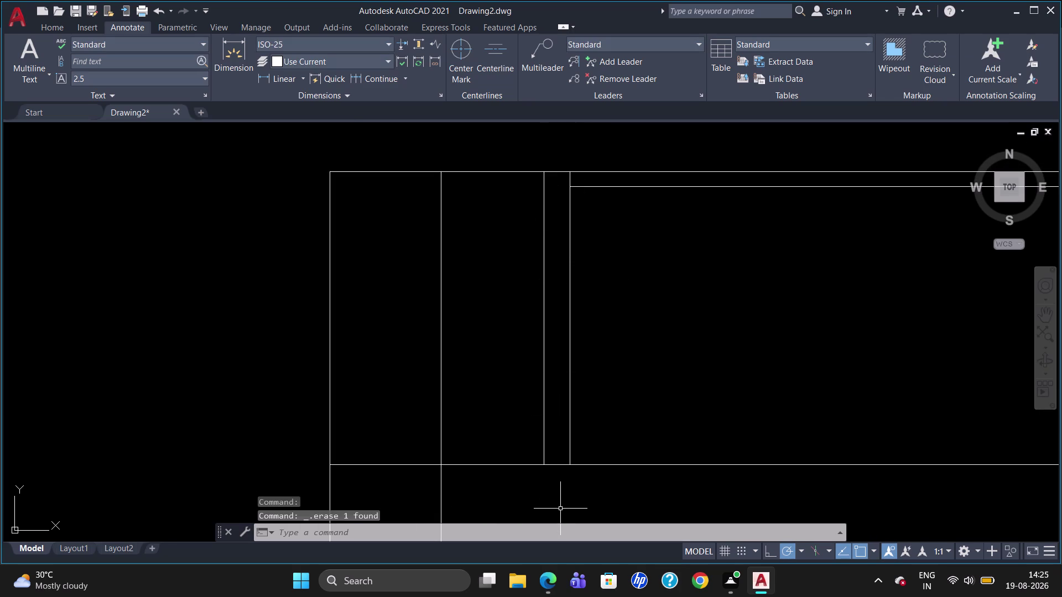
Break the lower horizontal line at the strip's vertical lines.
text(BR)
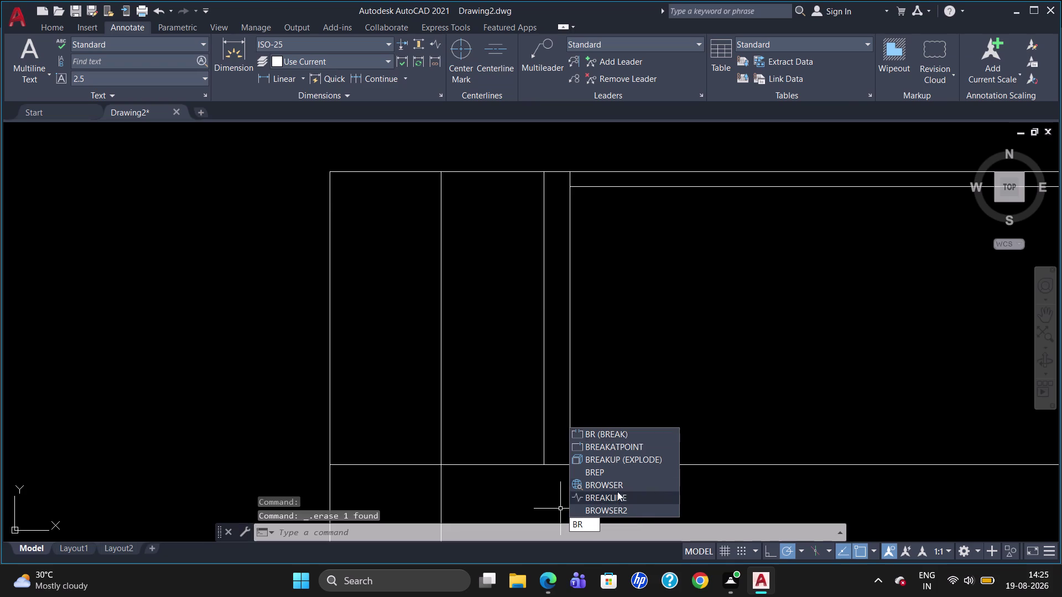
click(618, 450)
click(550, 465)
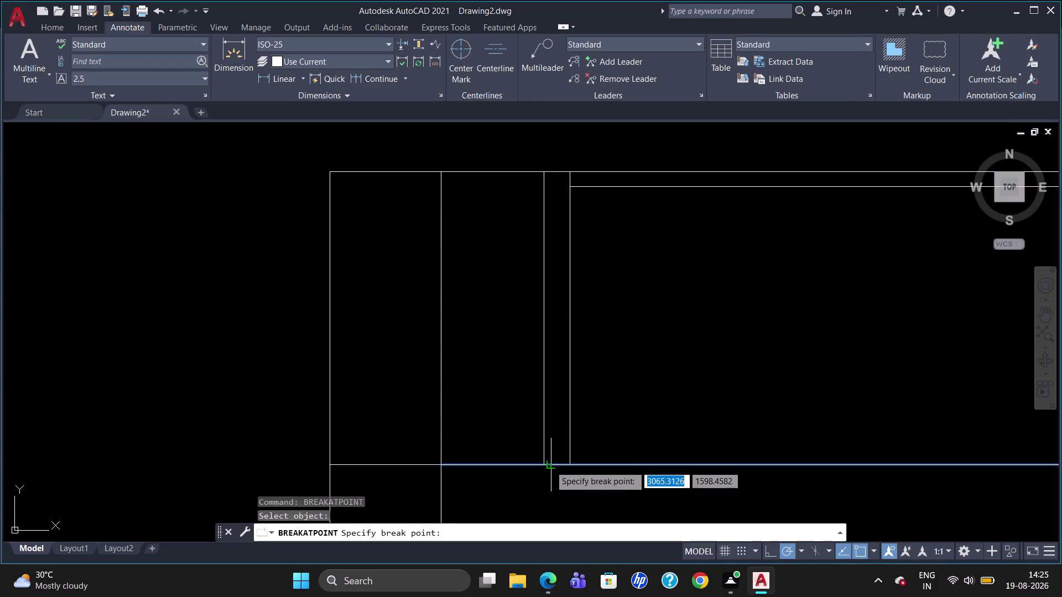
click(544, 464)
click(569, 465)
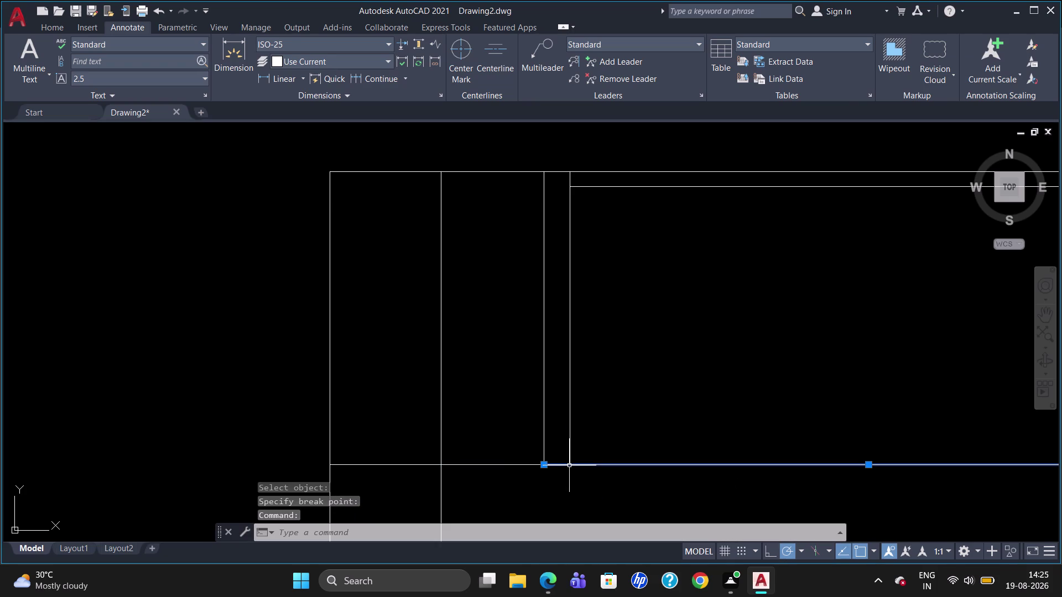
key(Escape)
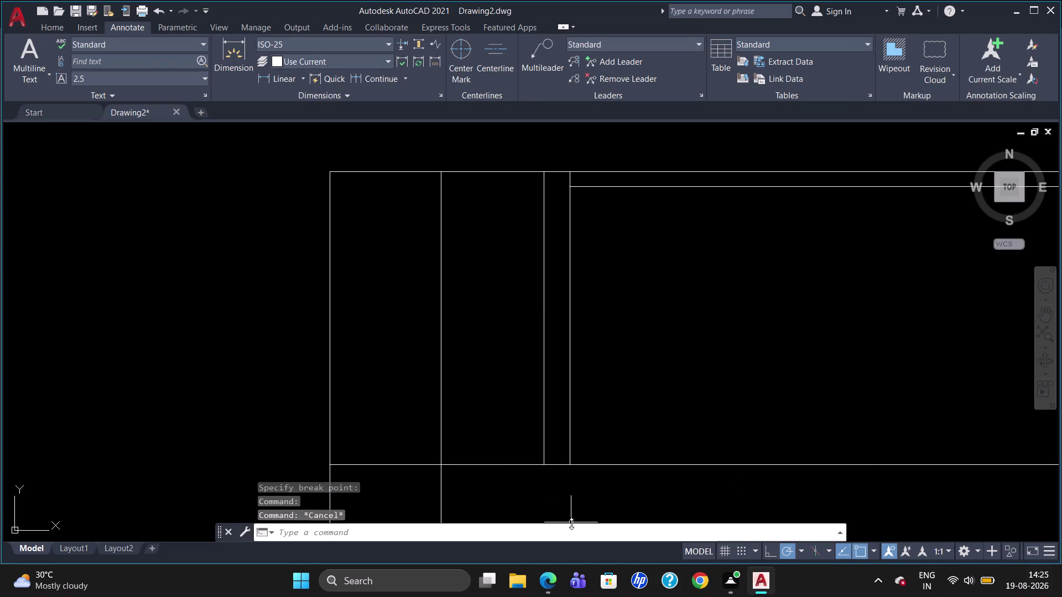
text(BR)
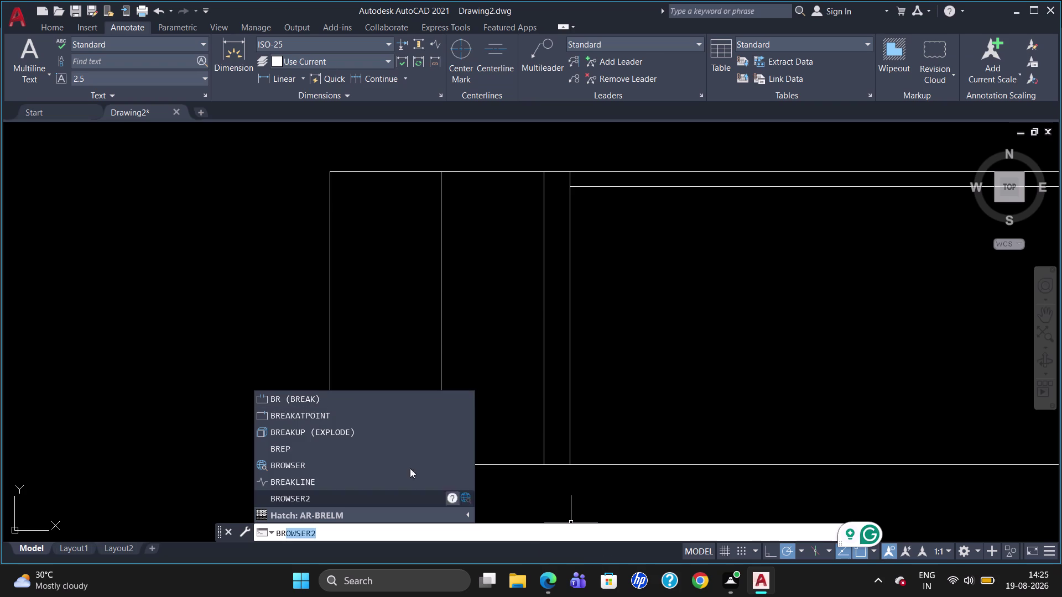
click(334, 416)
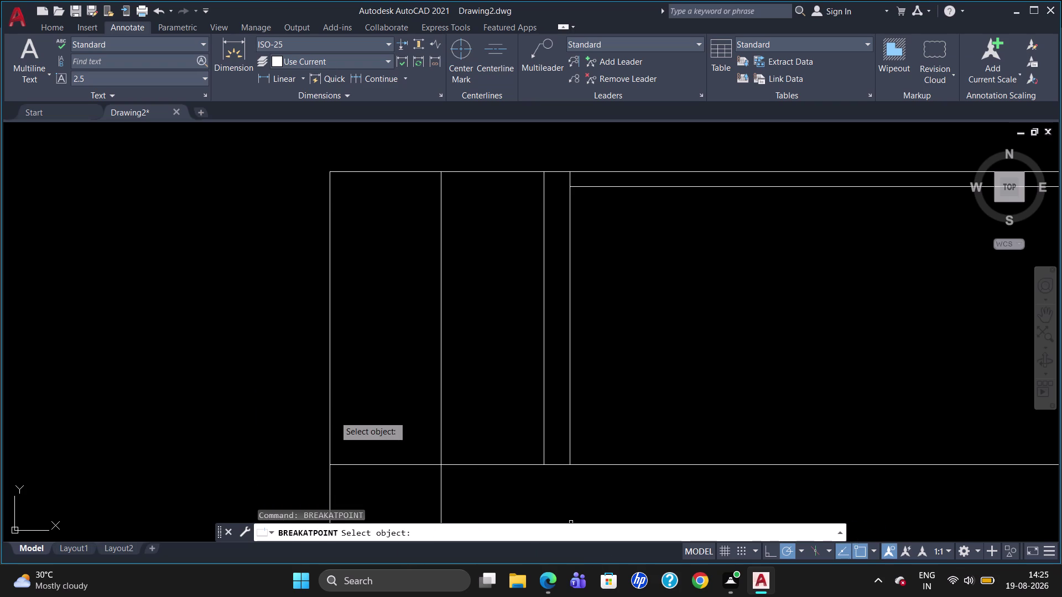
click(563, 465)
click(570, 466)
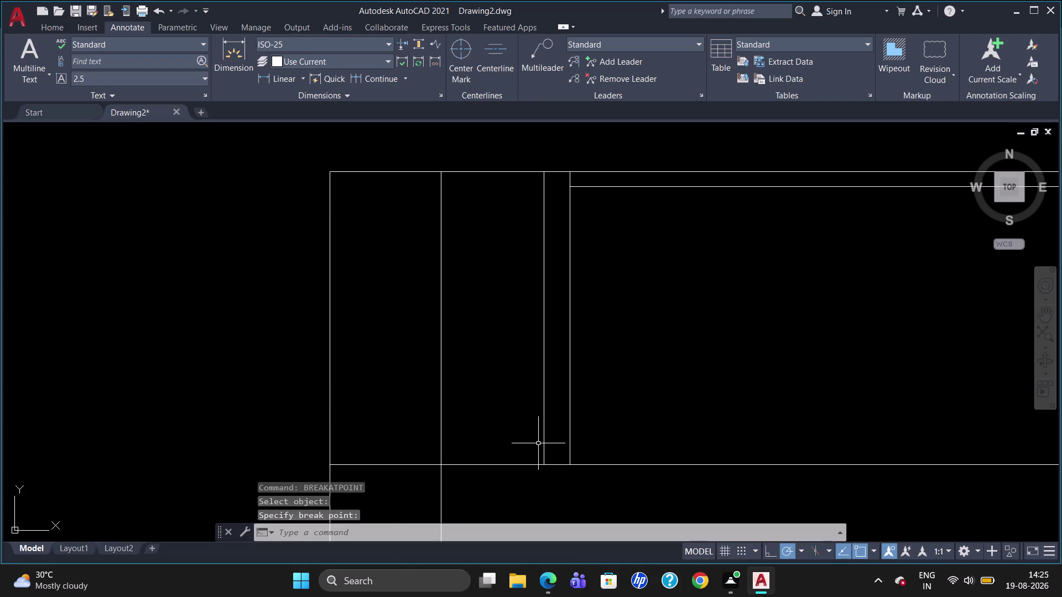
Break the top cabinet line at the strip's left and right edges.
text(BR)
click(573, 489)
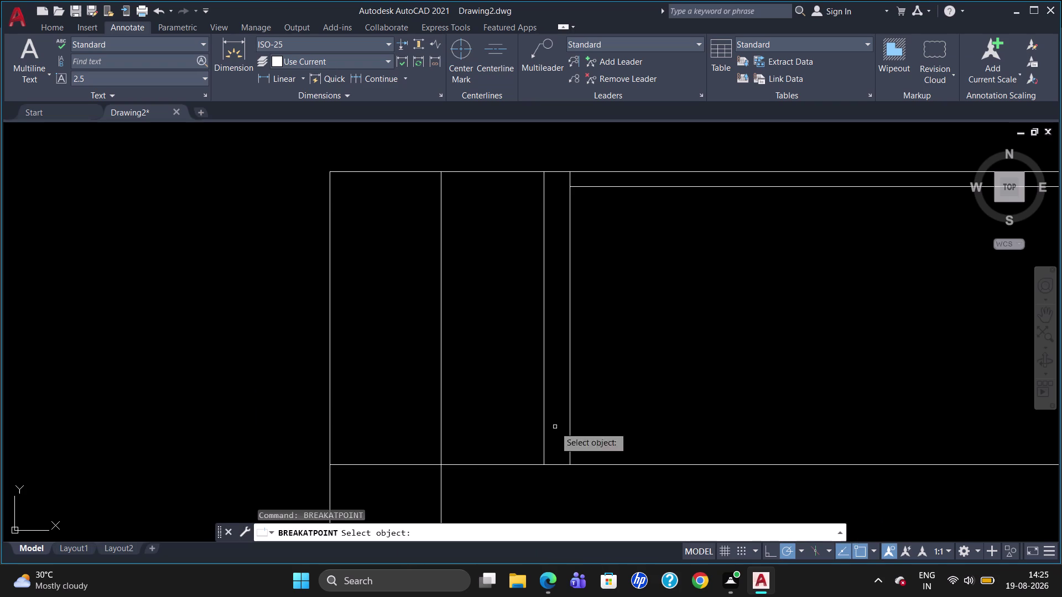
click(560, 172)
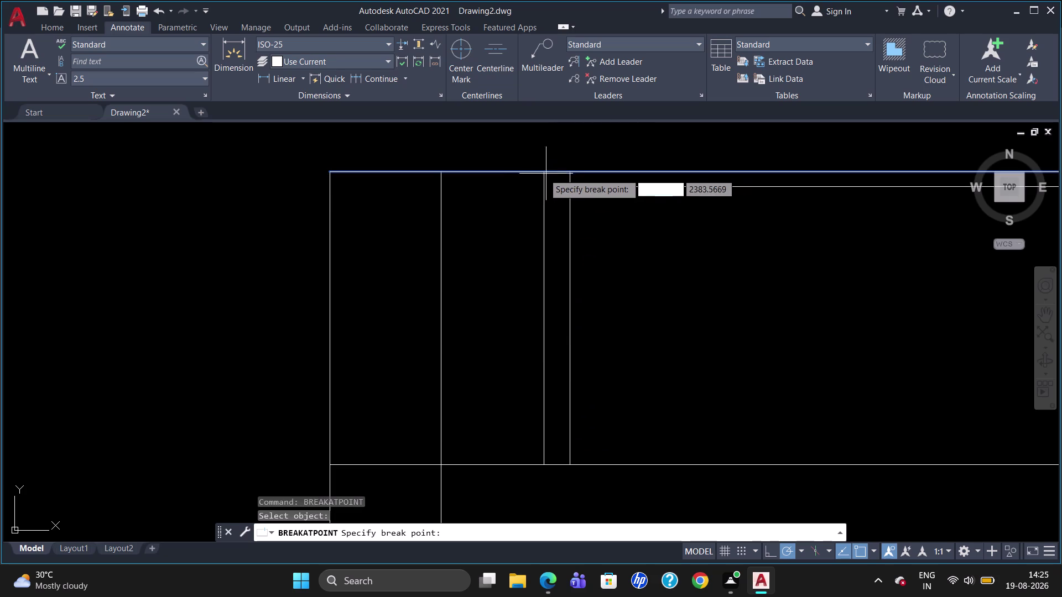
click(541, 173)
text(B)
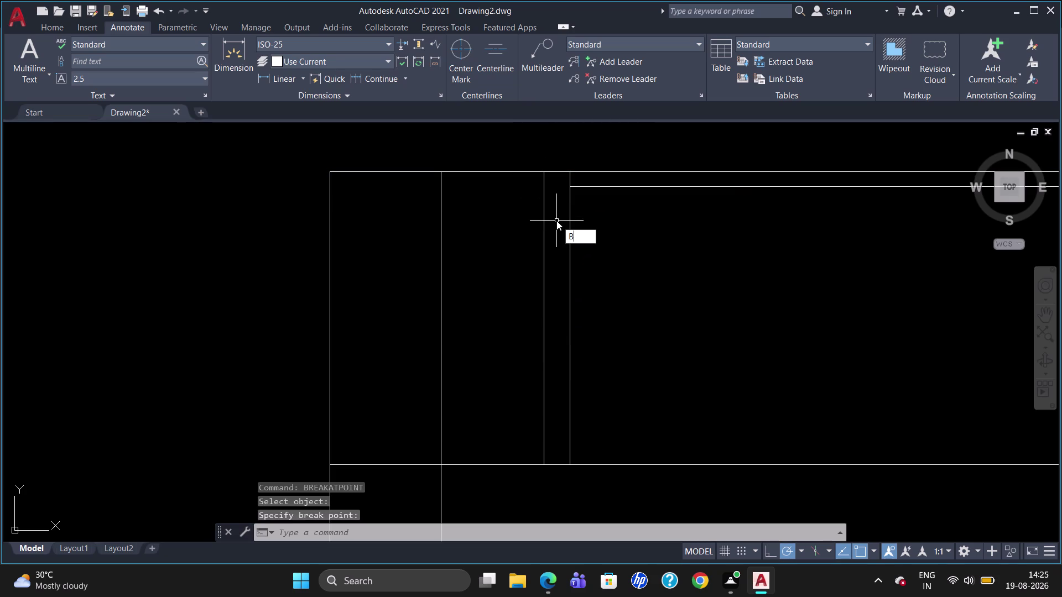
text(R)
click(586, 259)
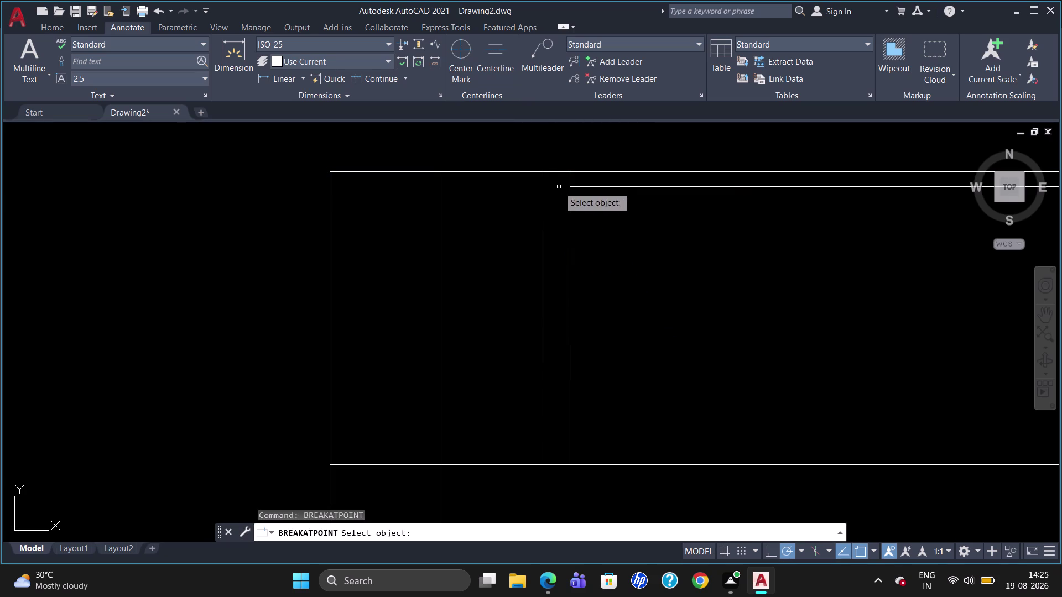
click(563, 172)
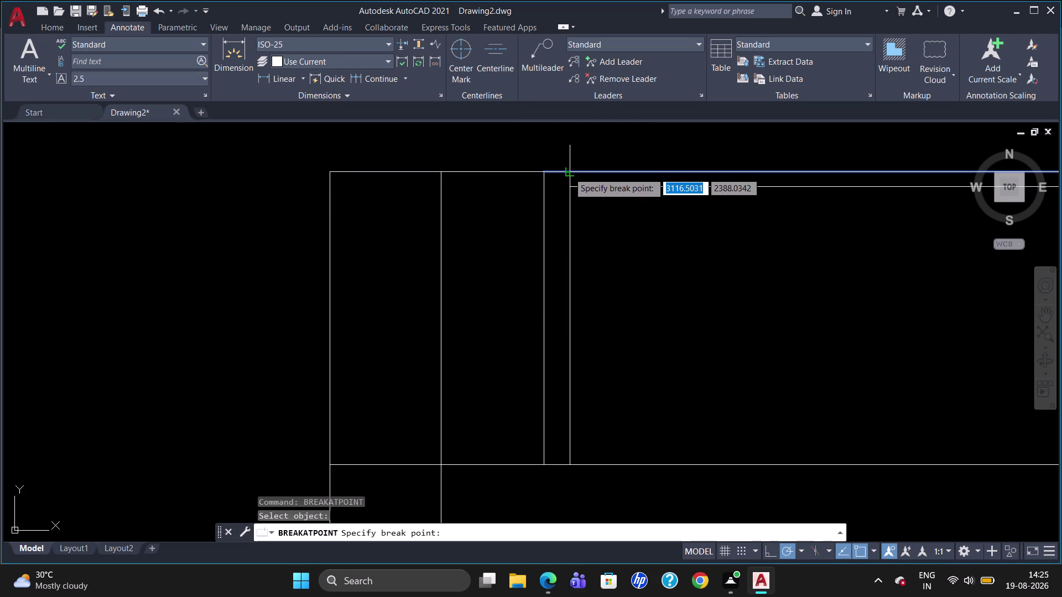
click(569, 172)
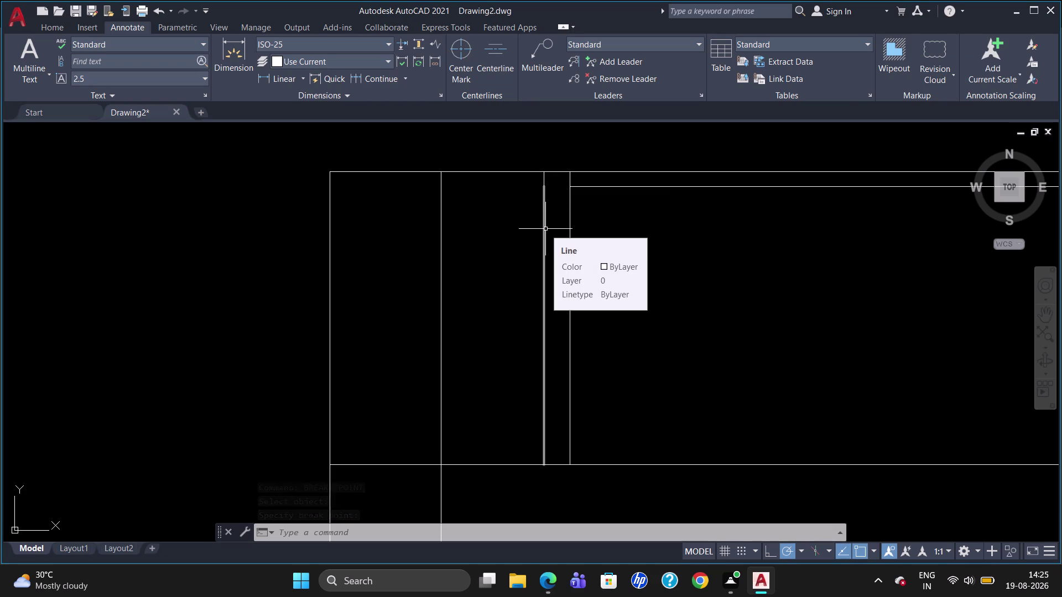
Offset the strip's short top and bottom segments 20 units inward.
key(o)
key(Return)
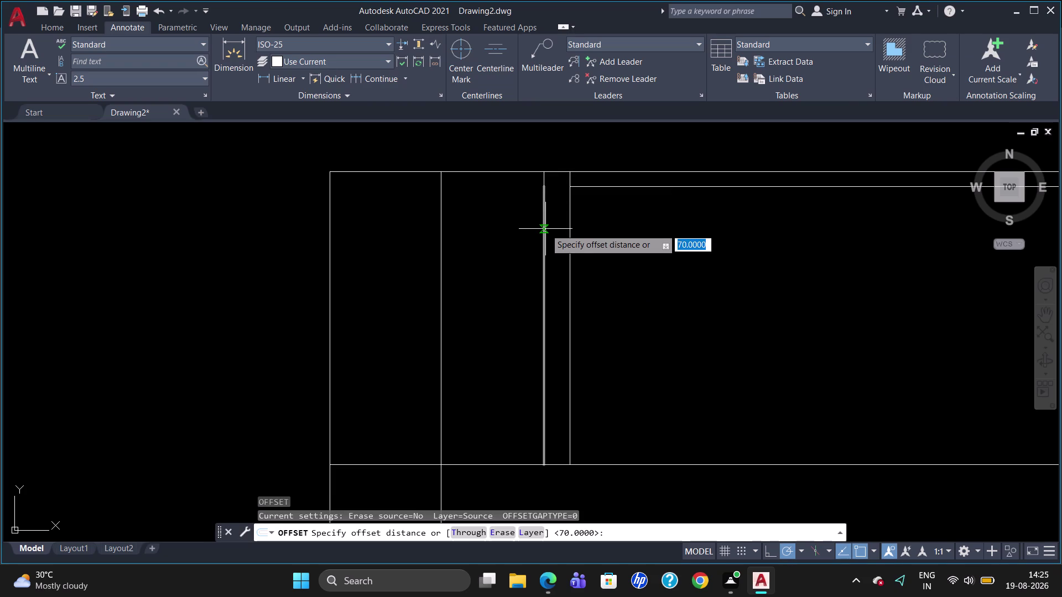
text(20)
key(Return)
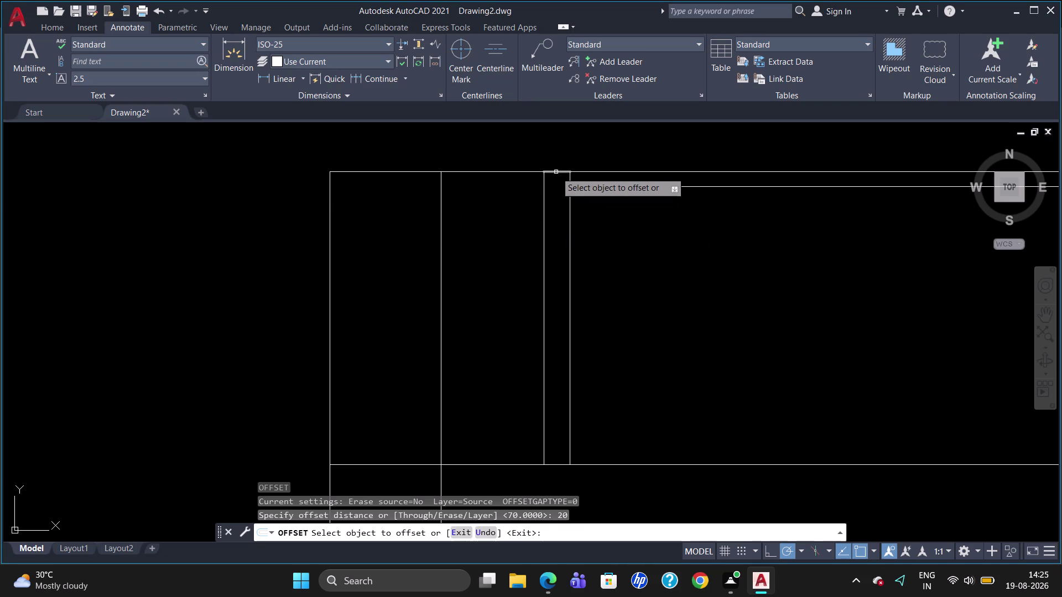
click(556, 173)
click(557, 194)
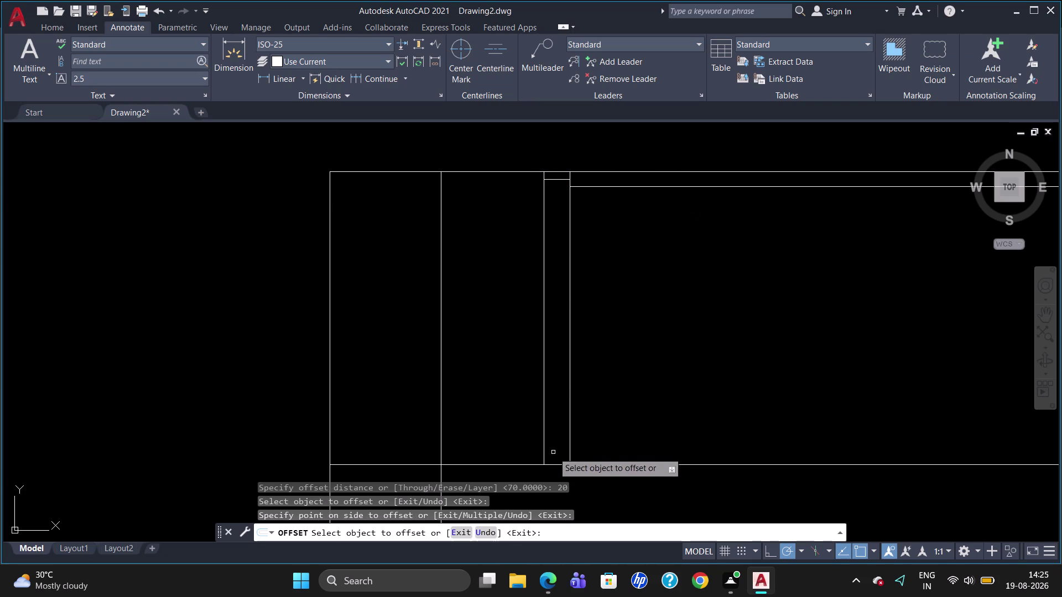
click(558, 463)
click(560, 428)
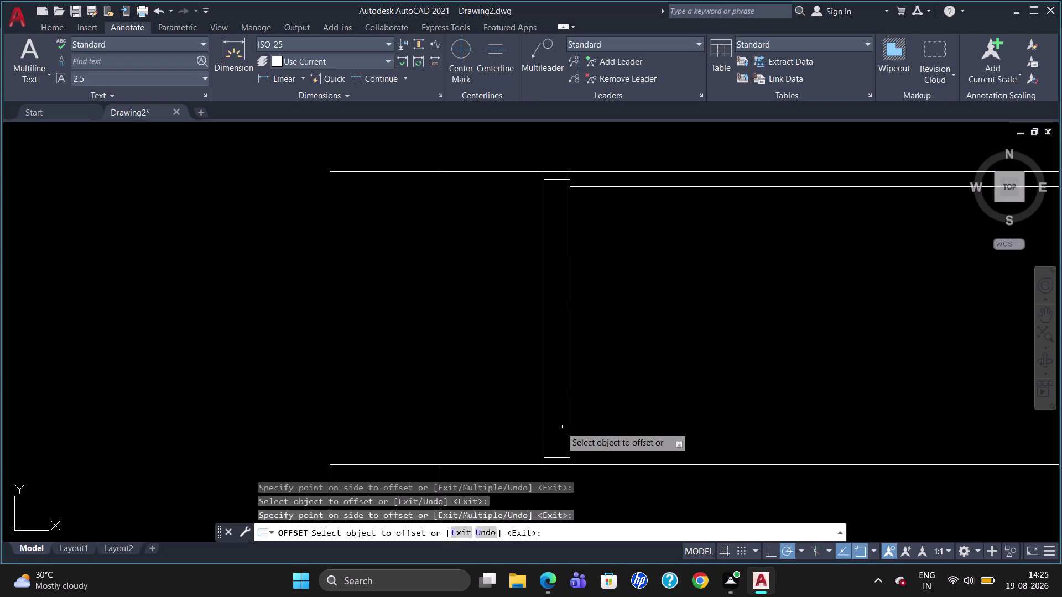
key(Escape)
scroll(down, 3)
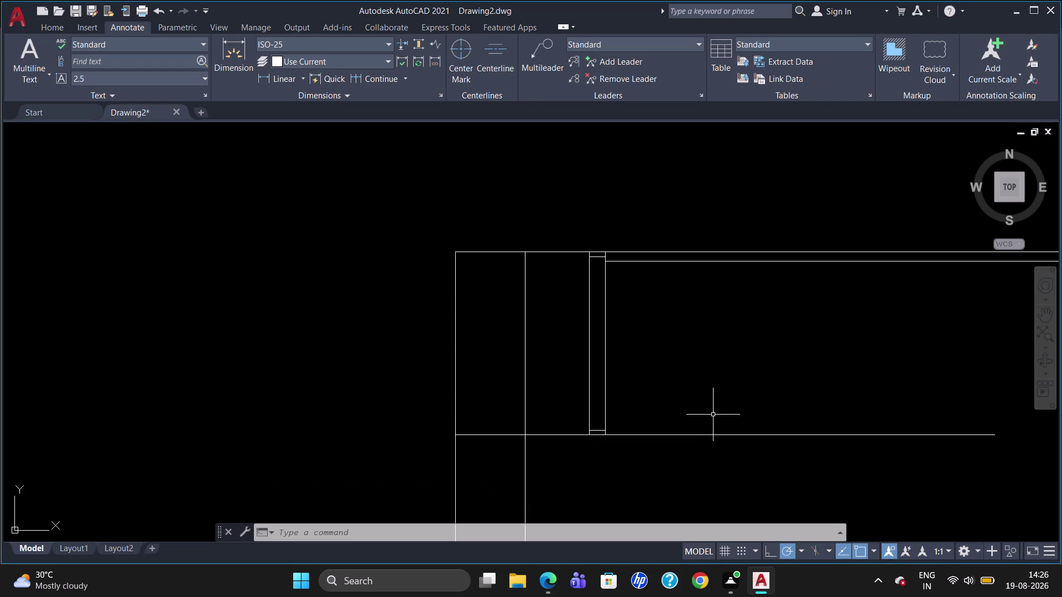
click(604, 333)
key(Escape)
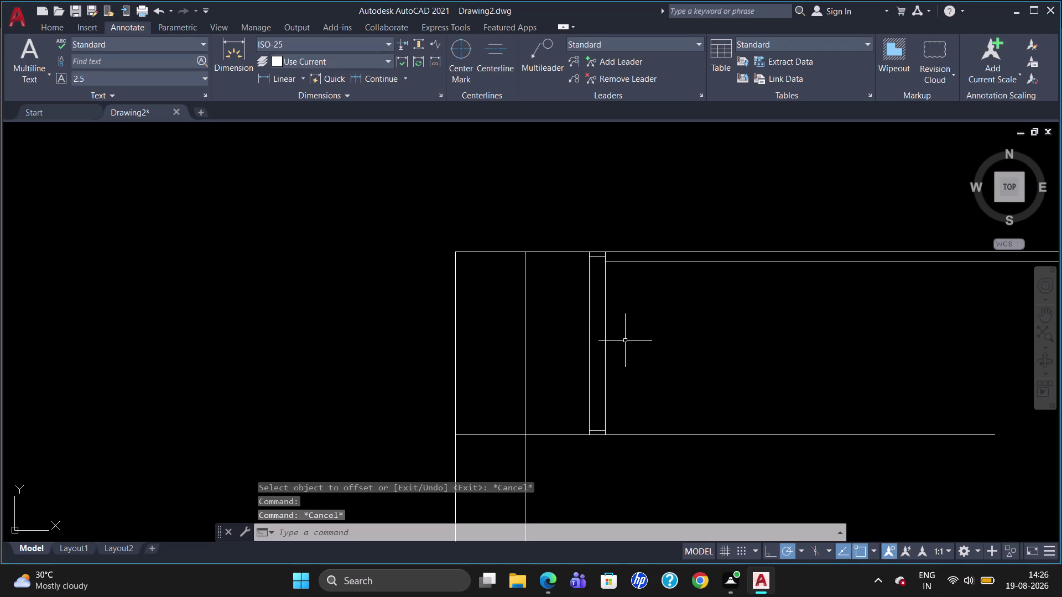
Offset the strip's right vertical line 40 units to the right.
key(o)
key(Return)
text(40)
key(Return)
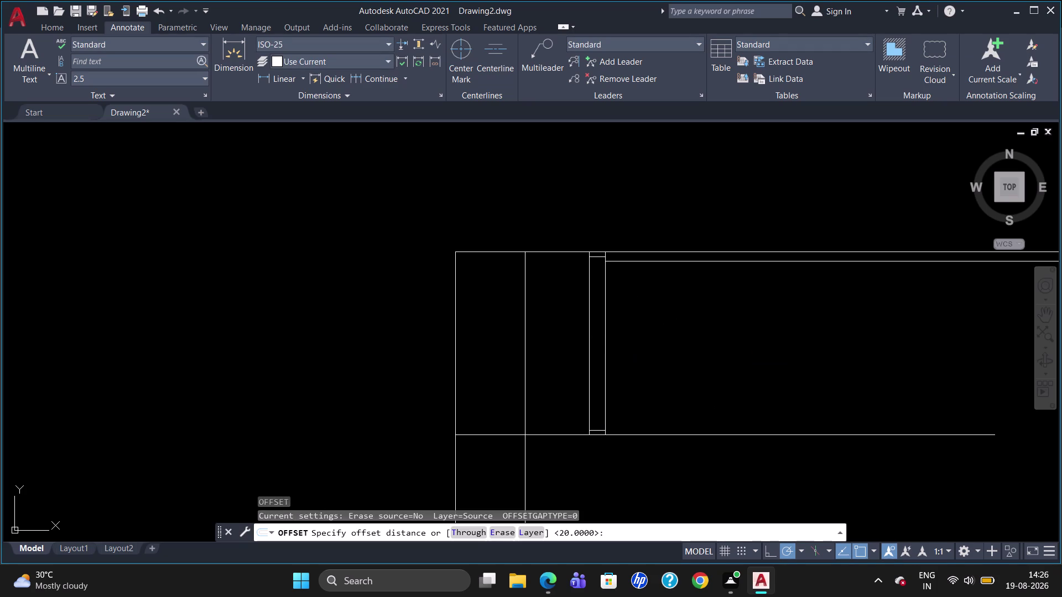
click(607, 336)
click(632, 345)
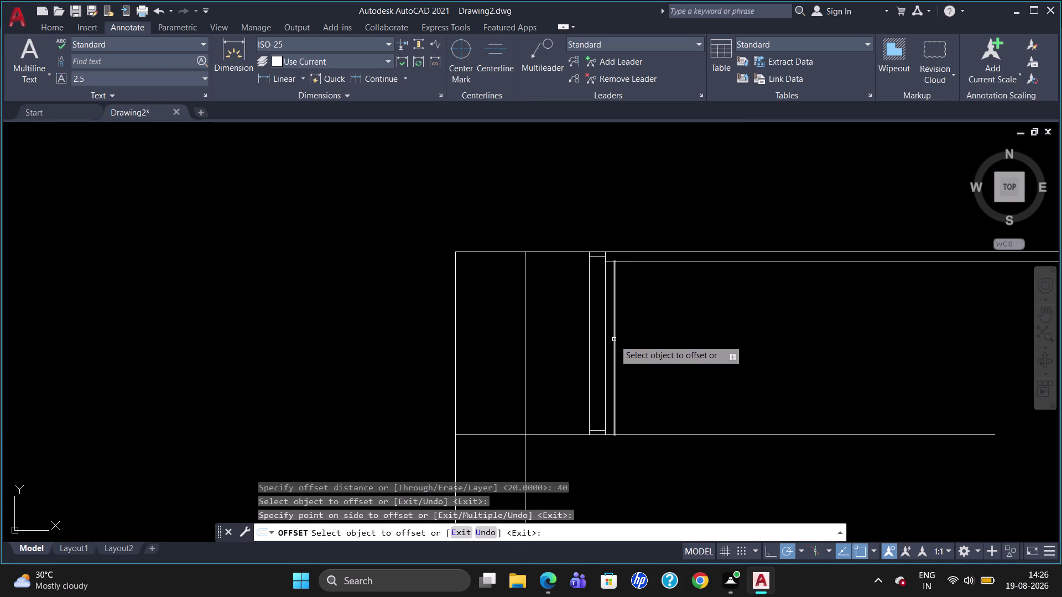
Offset further vertical dividers 340 and 930 units to the right.
click(614, 339)
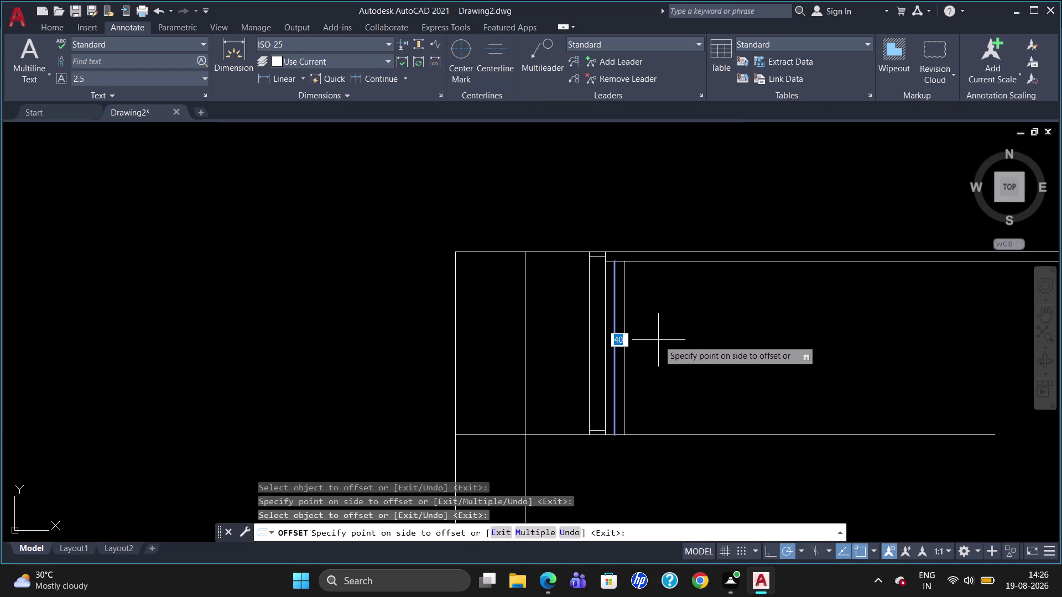
text(34)
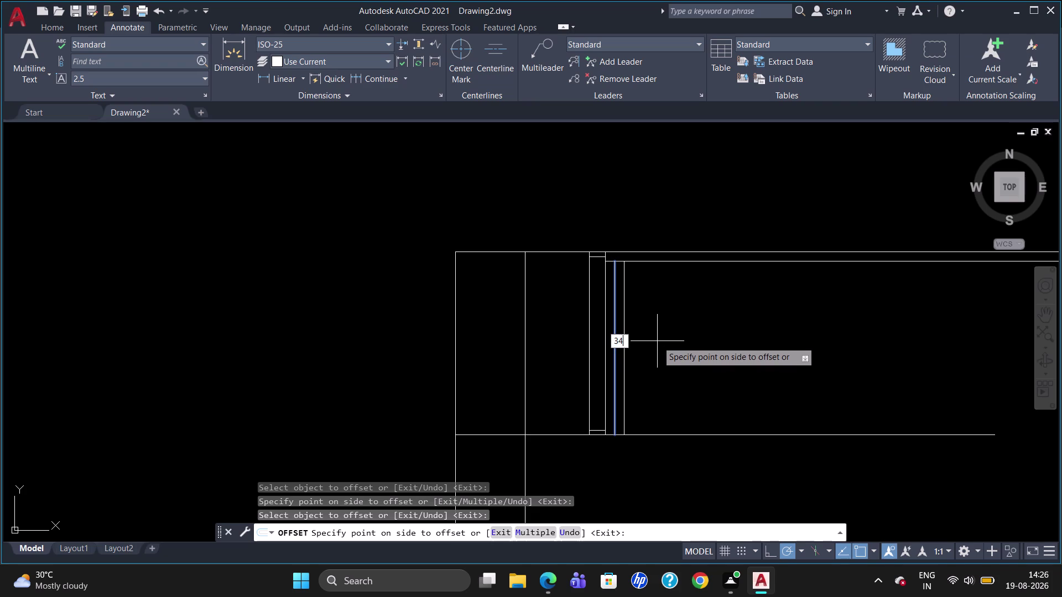
key(0)
key(Return)
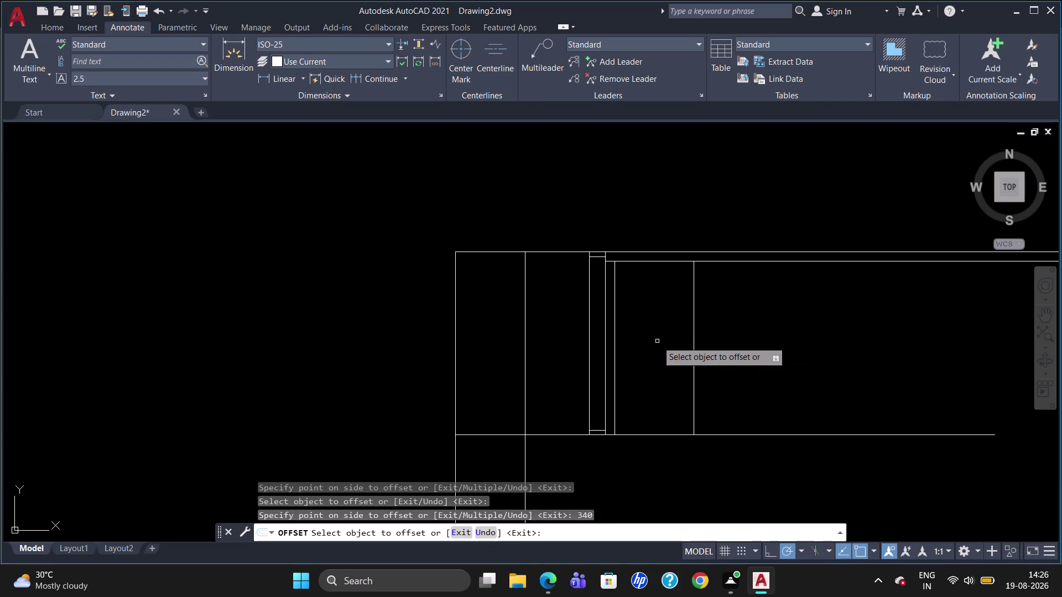
click(694, 357)
key(9)
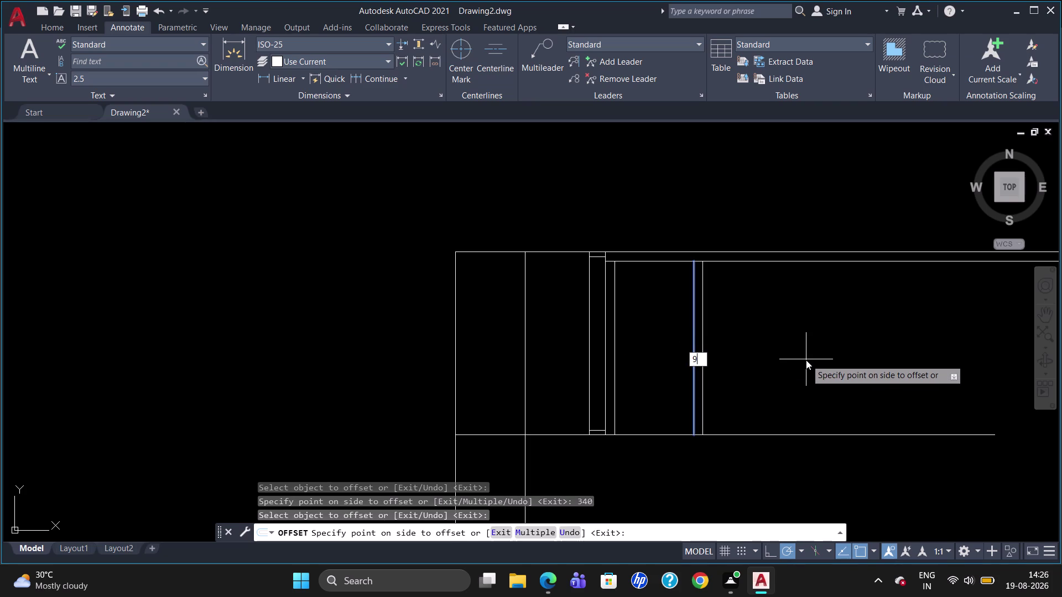
key(3)
key(0)
key(Return)
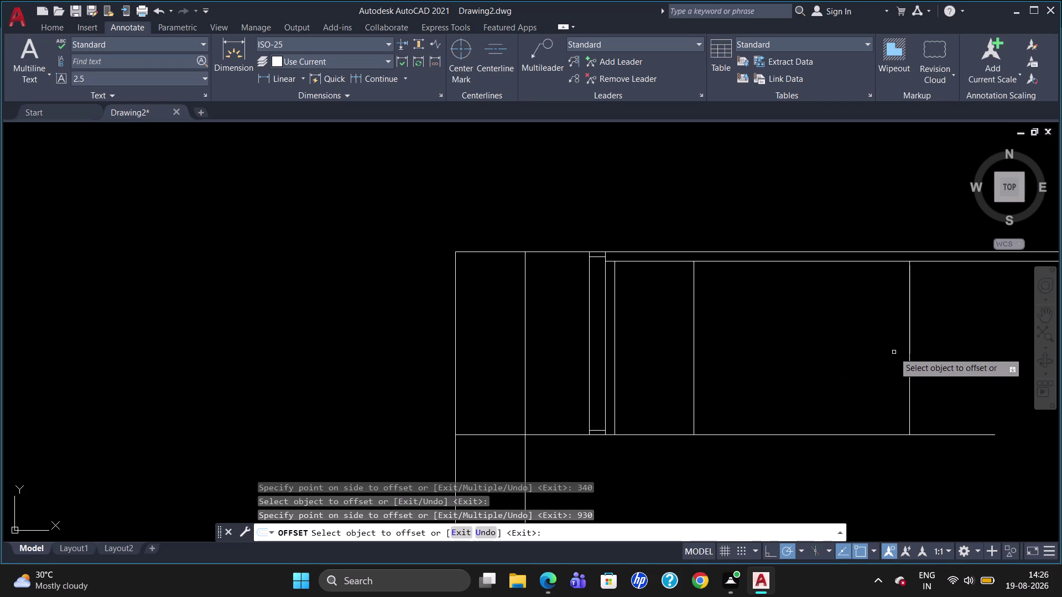
scroll(down, 3)
scroll(up, 3)
scroll(down, 3)
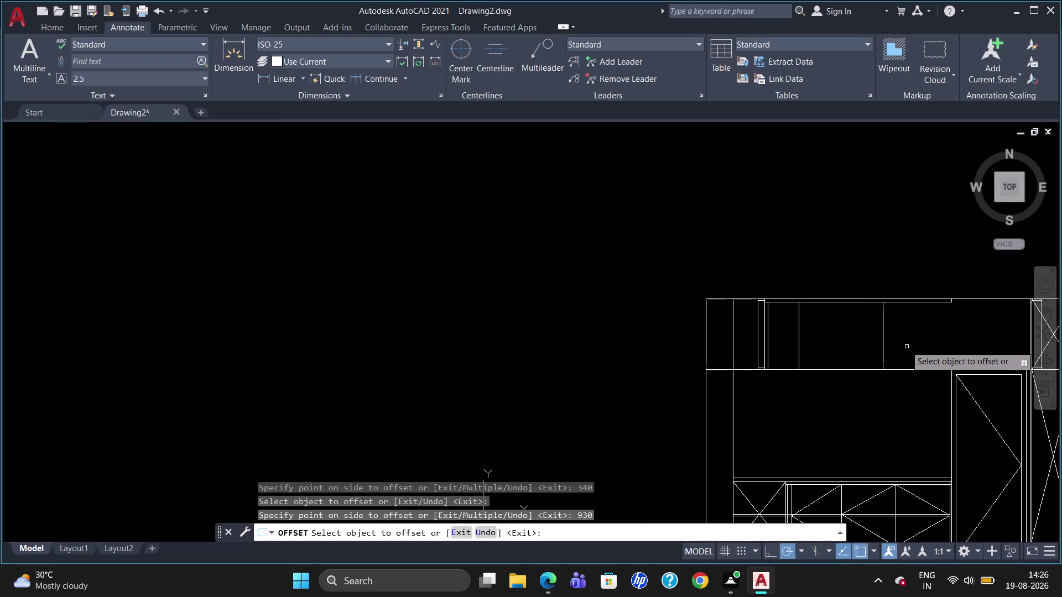
click(883, 339)
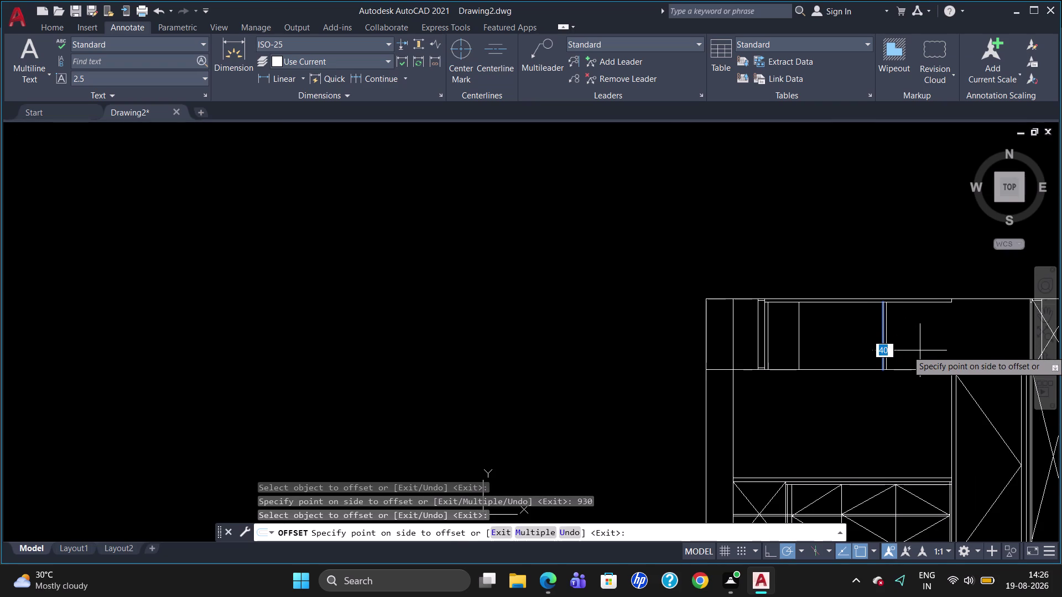
Offset a vertical line 740 units right to close the upper cabinet band.
key(7)
text(40)
key(Return)
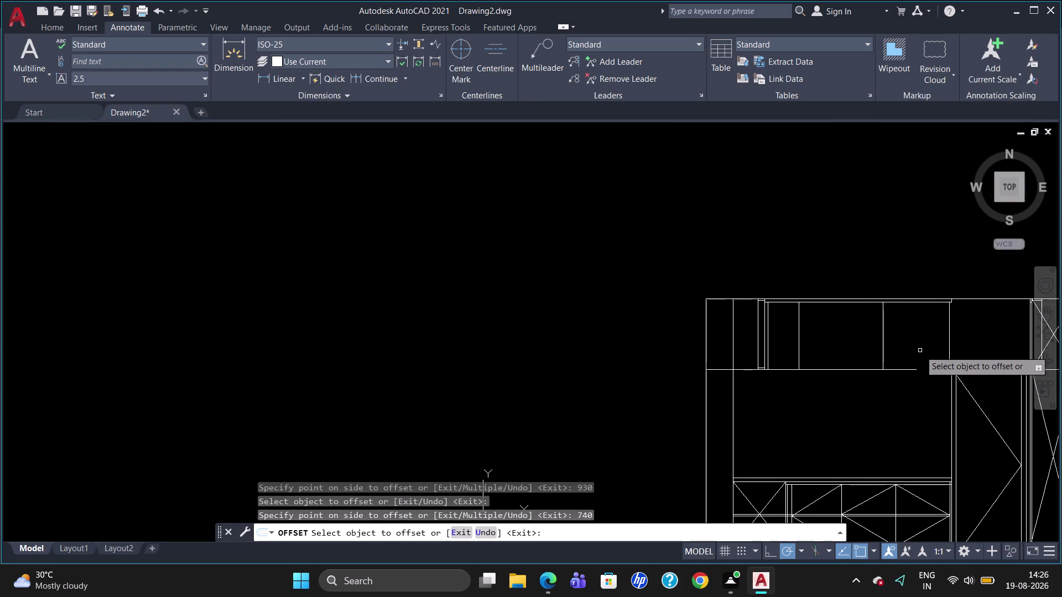
key(Escape)
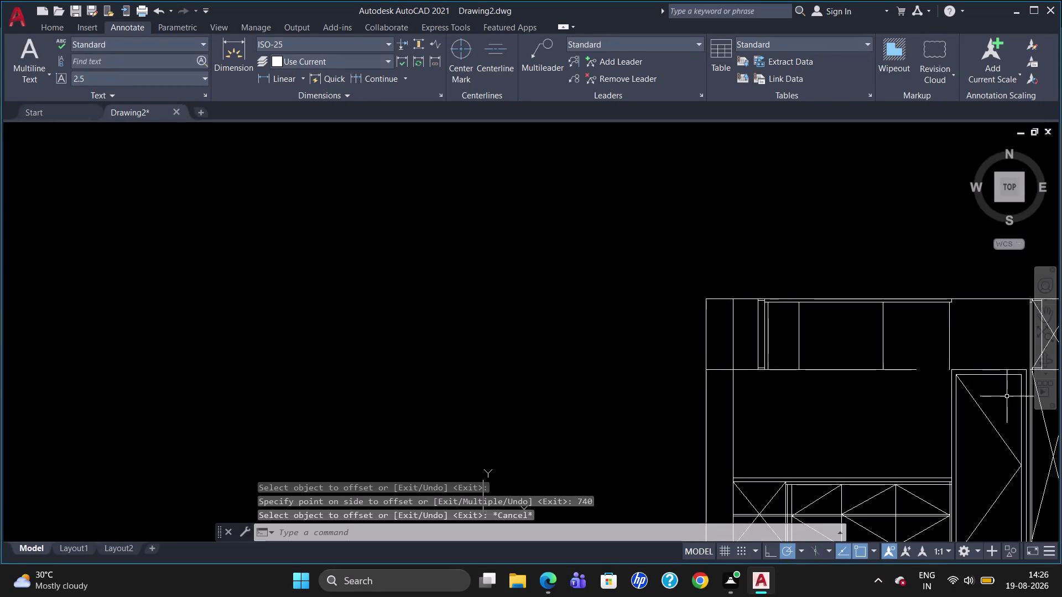
Draw a line from the bottom edge's end to the cabinet's right side.
scroll(up, 3)
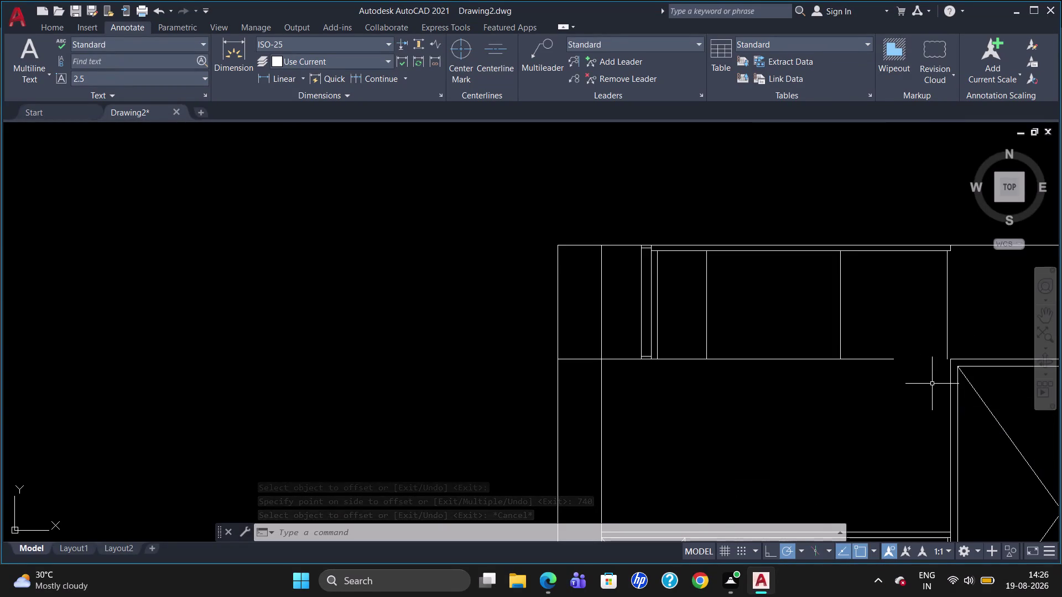
key(l)
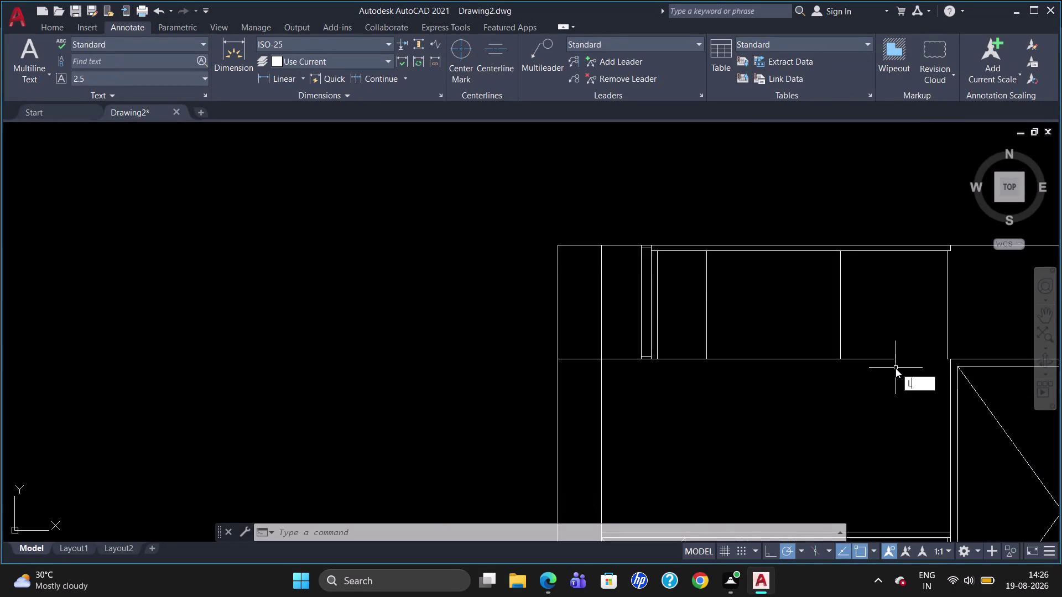
key(Return)
click(895, 360)
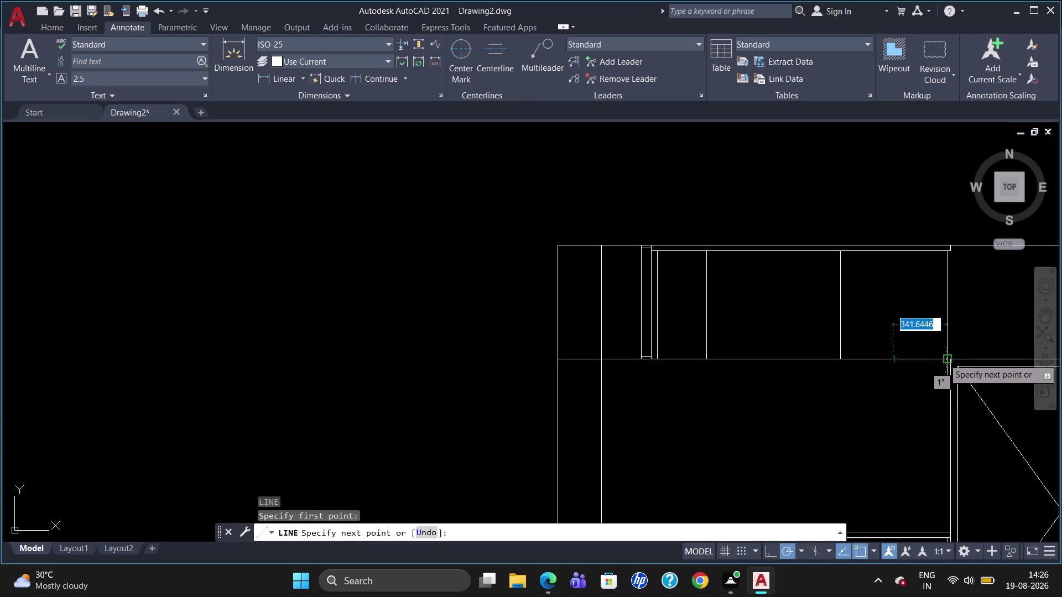
click(945, 358)
key(Escape)
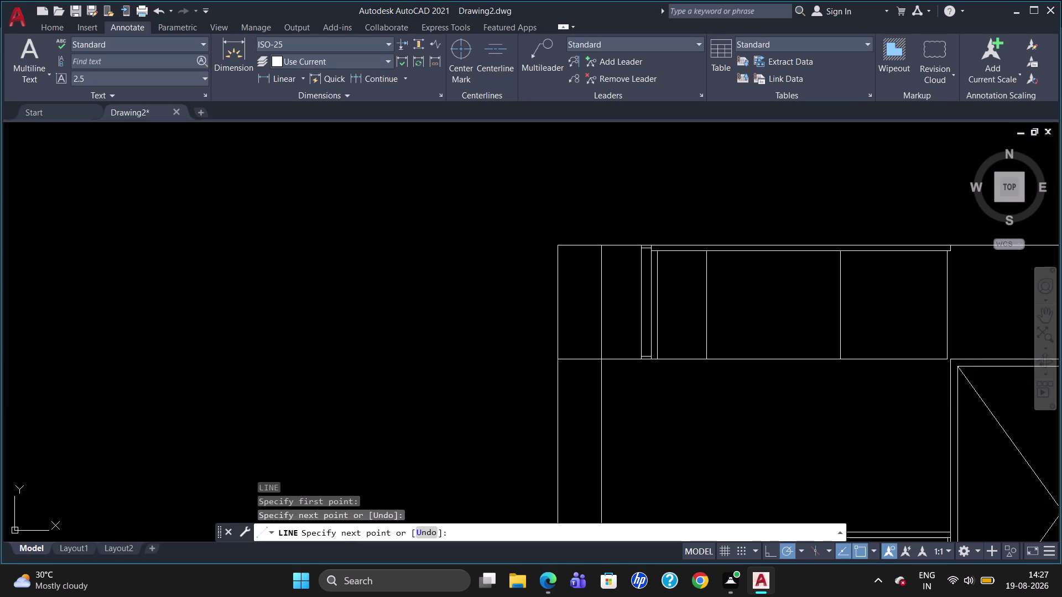
scroll(down, 3)
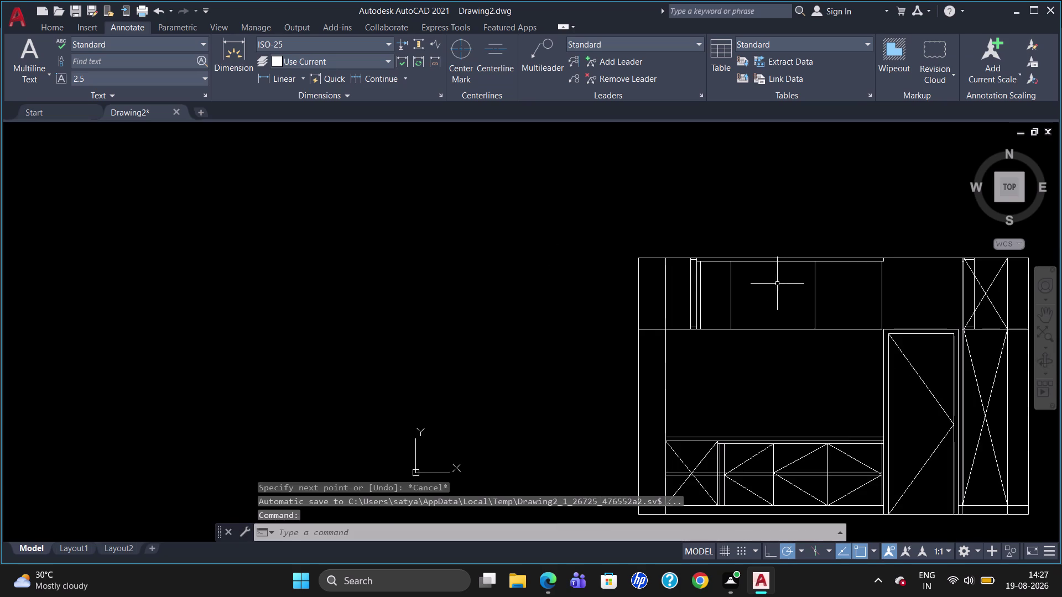
scroll(up, 3)
scroll(down, 3)
scroll(up, 3)
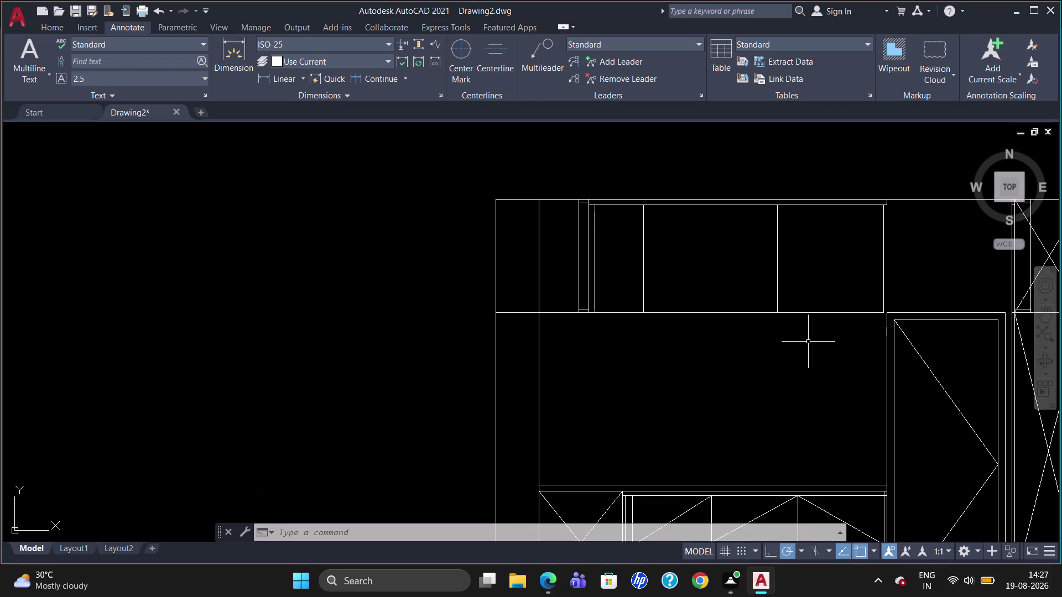
Draw a horizontal line starting 600 units below the cabinet corner using tracking.
key(l)
key(Return)
text(TK)
key(Return)
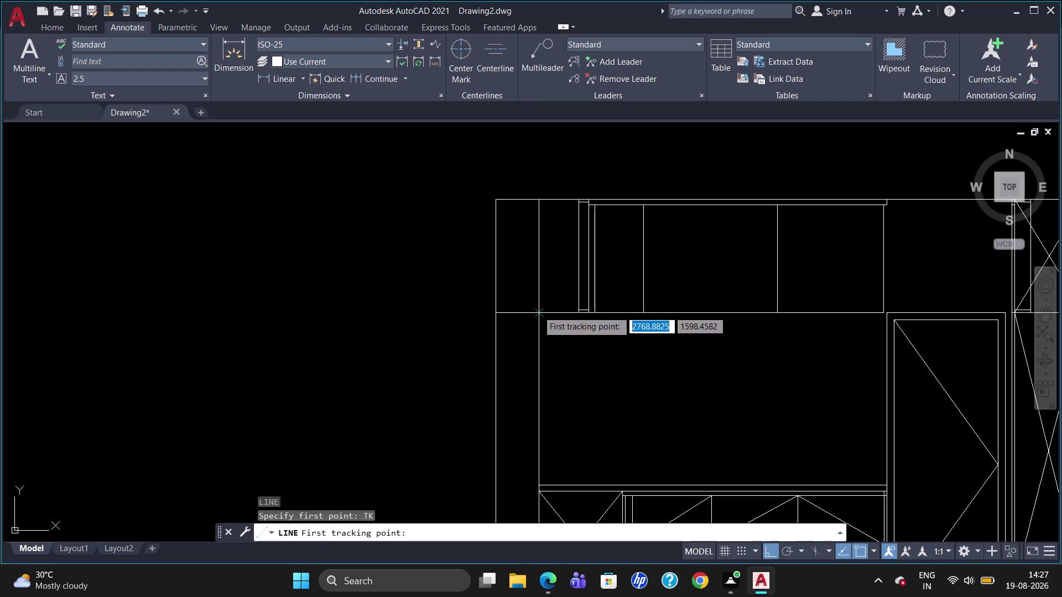
drag(539, 312, 539, 317)
text(6)
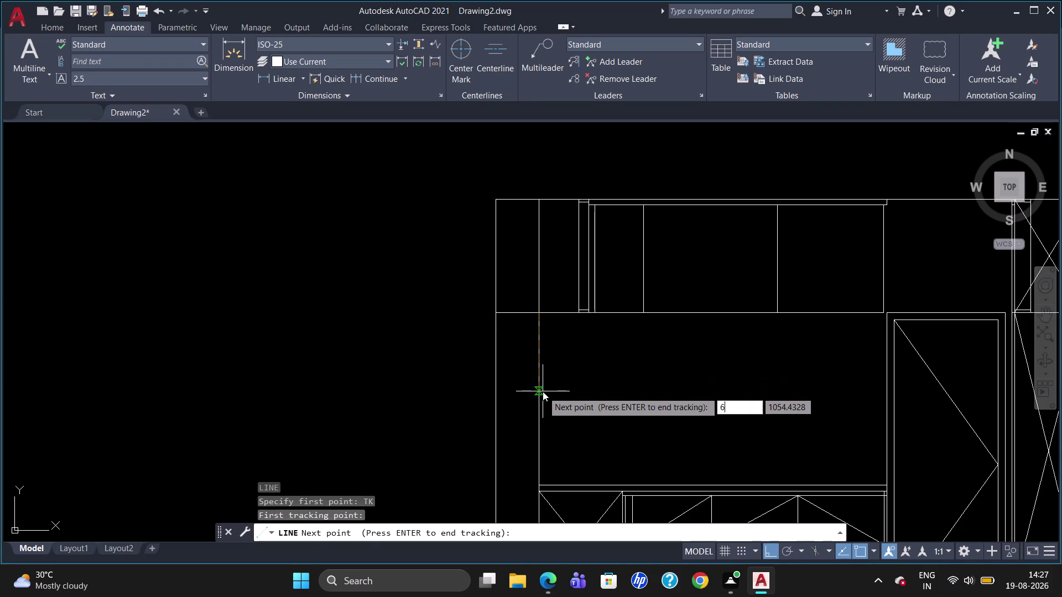
text(00)
key(Return)
key(Return)
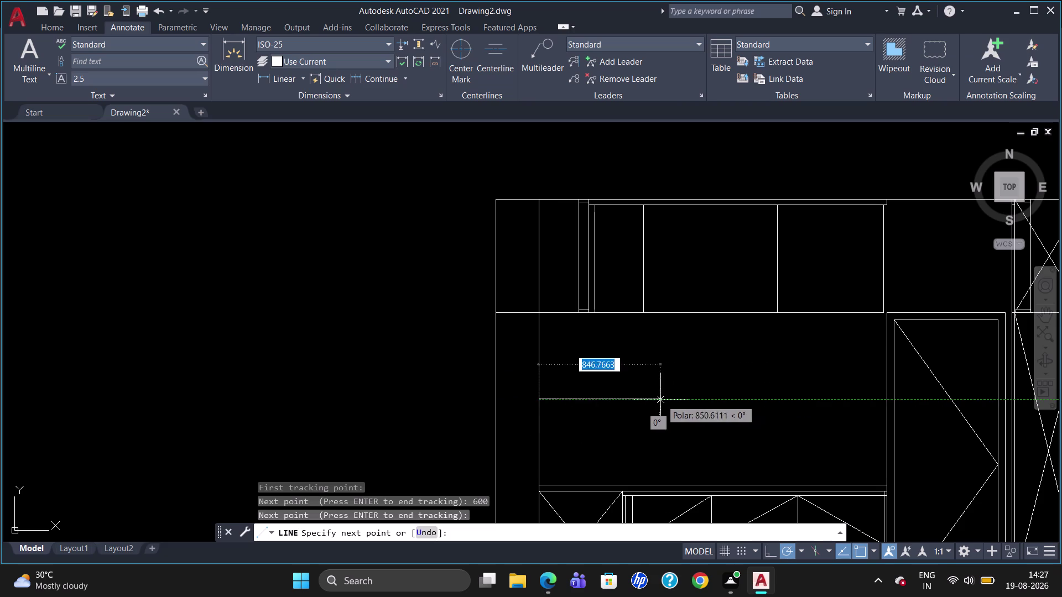
click(646, 396)
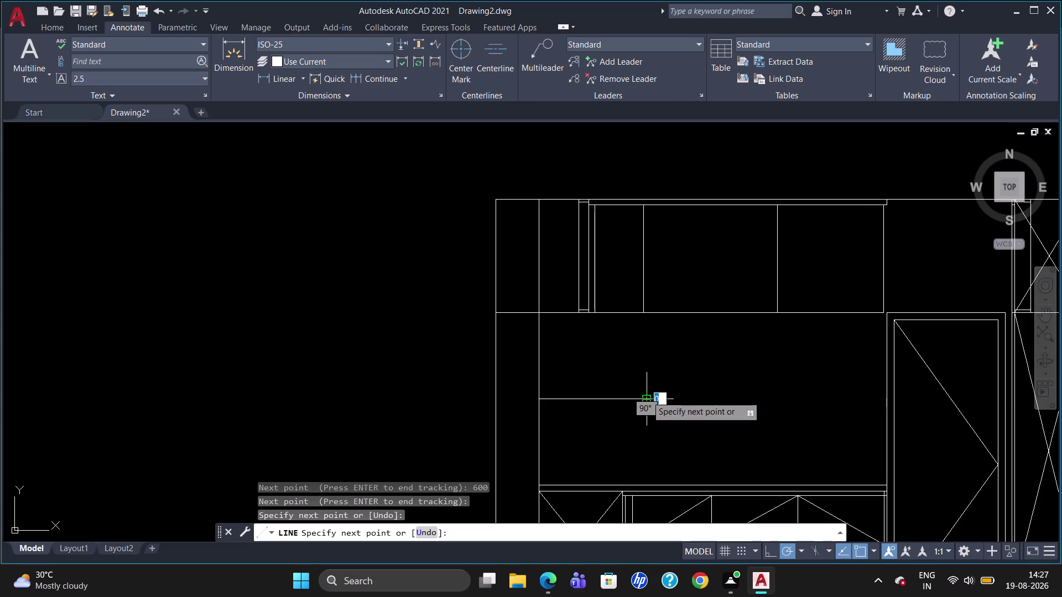
key(Escape)
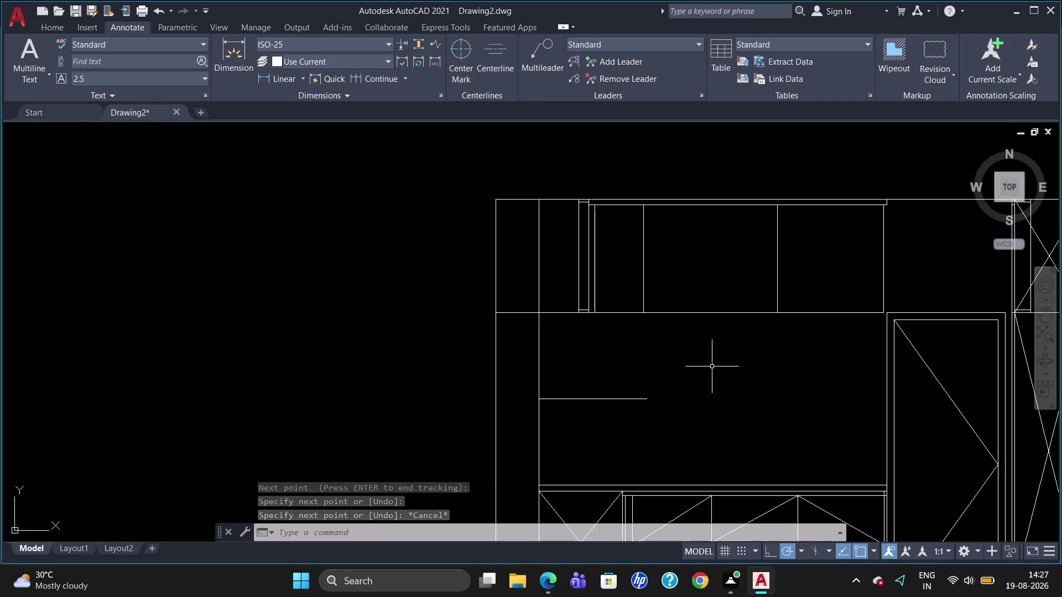
Draw a vertical line from the upper cabinet's bottom edge to the short horizontal line.
key(l)
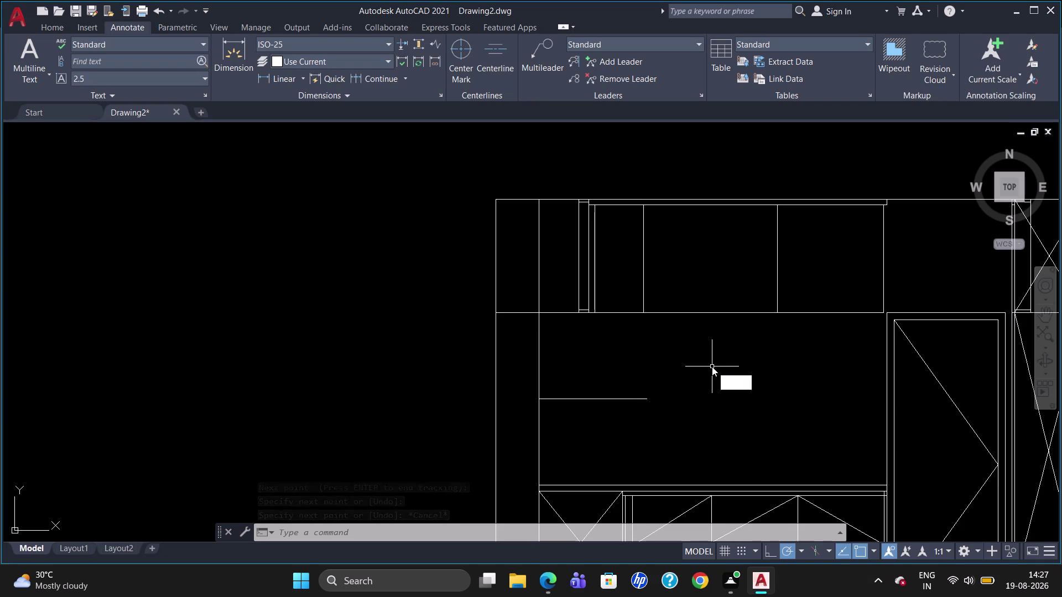
key(Return)
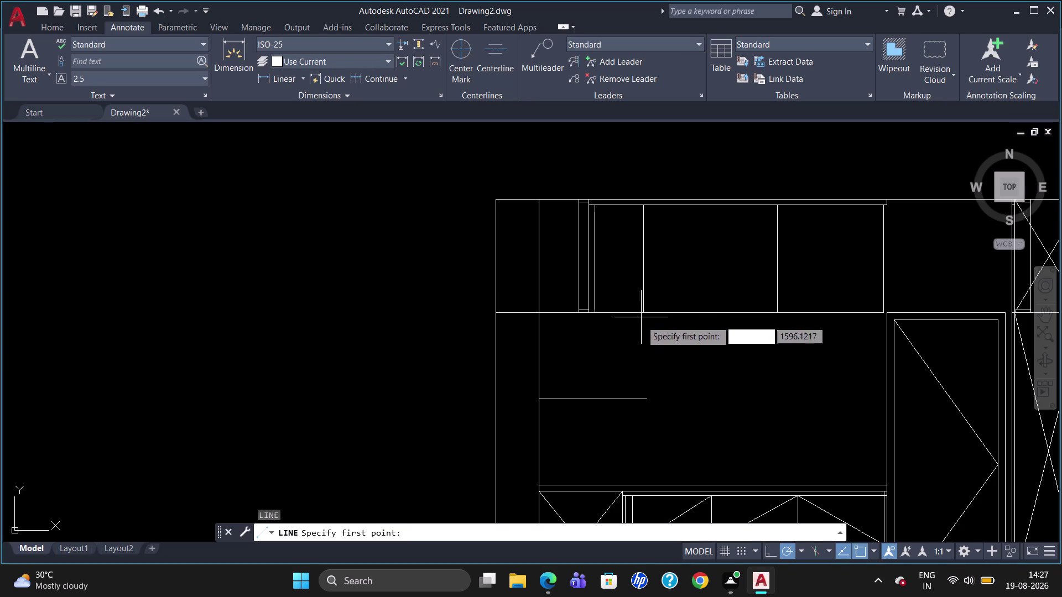
drag(640, 308, 645, 327)
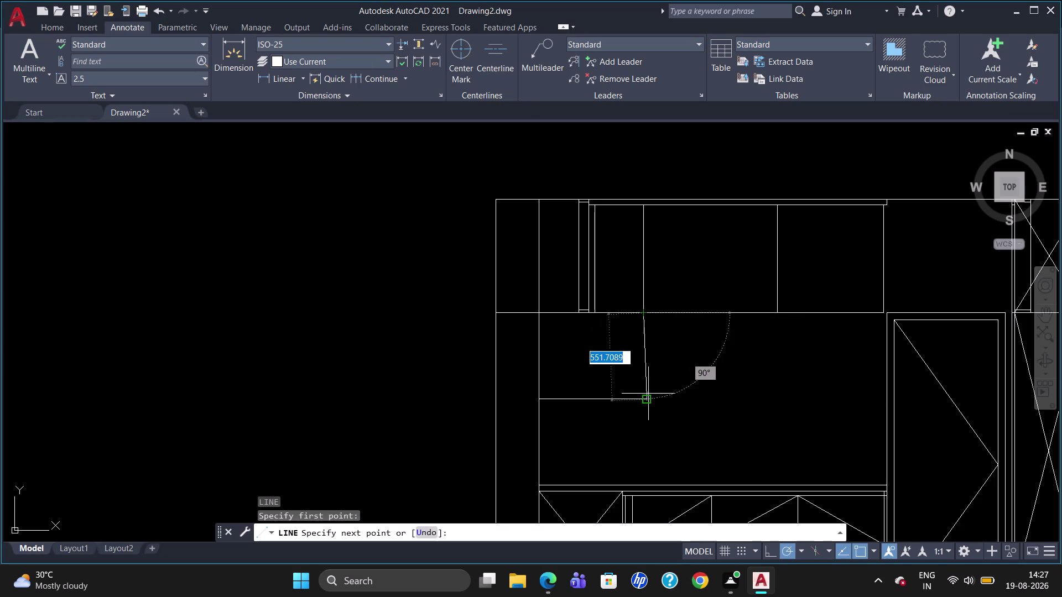
click(642, 414)
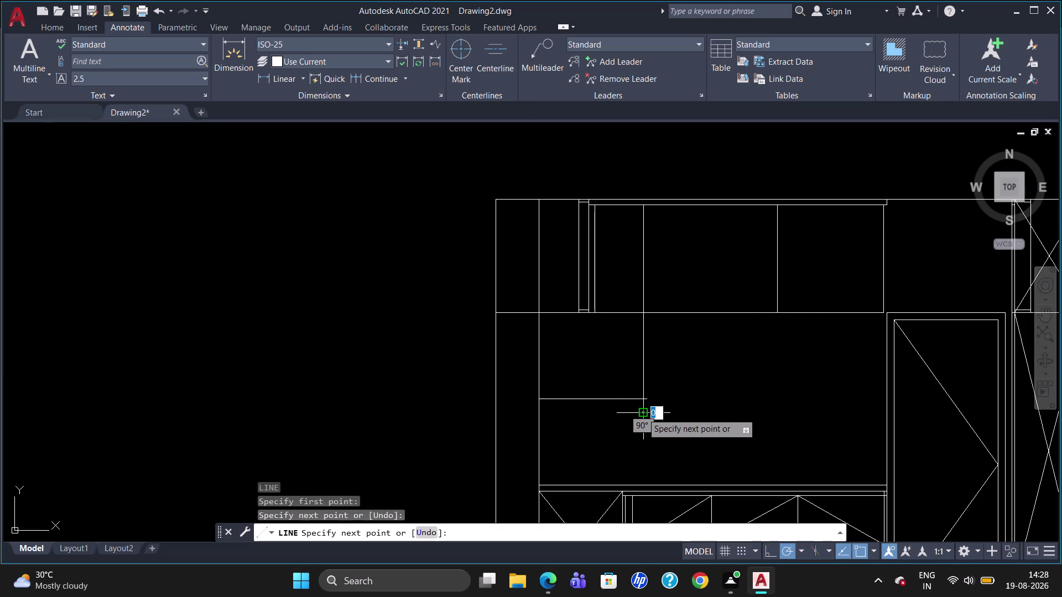
key(Escape)
Trim the overhanging line end at the corner.
text(TR)
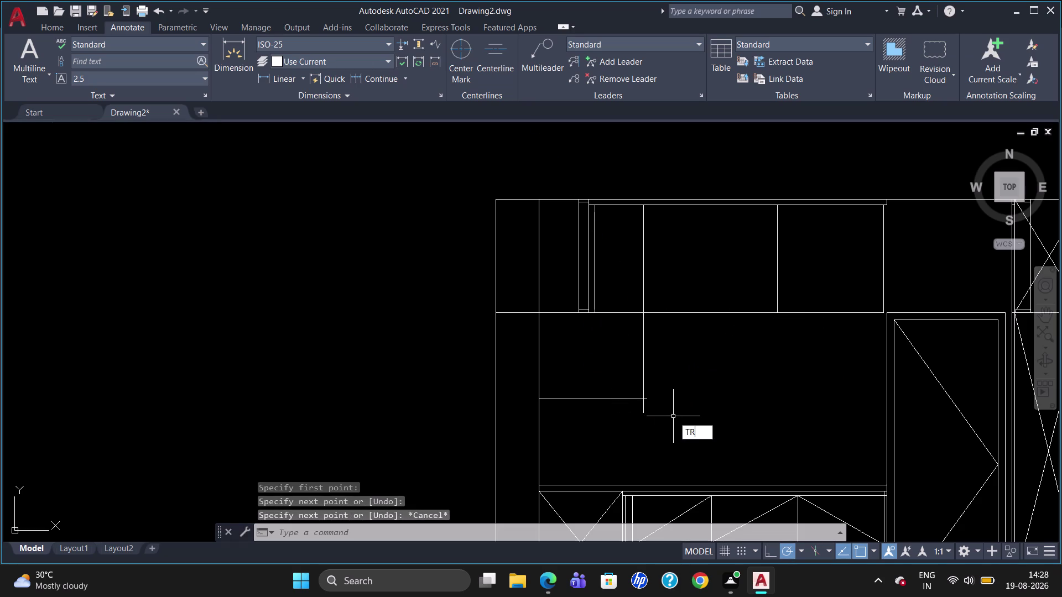
key(Return)
key(Return)
click(643, 409)
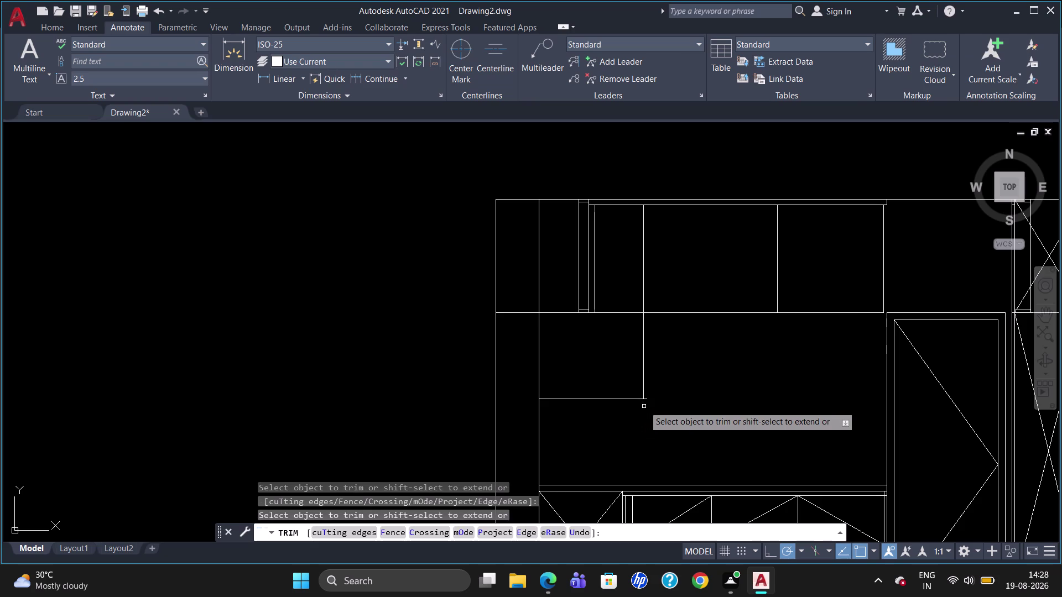
click(647, 397)
click(646, 401)
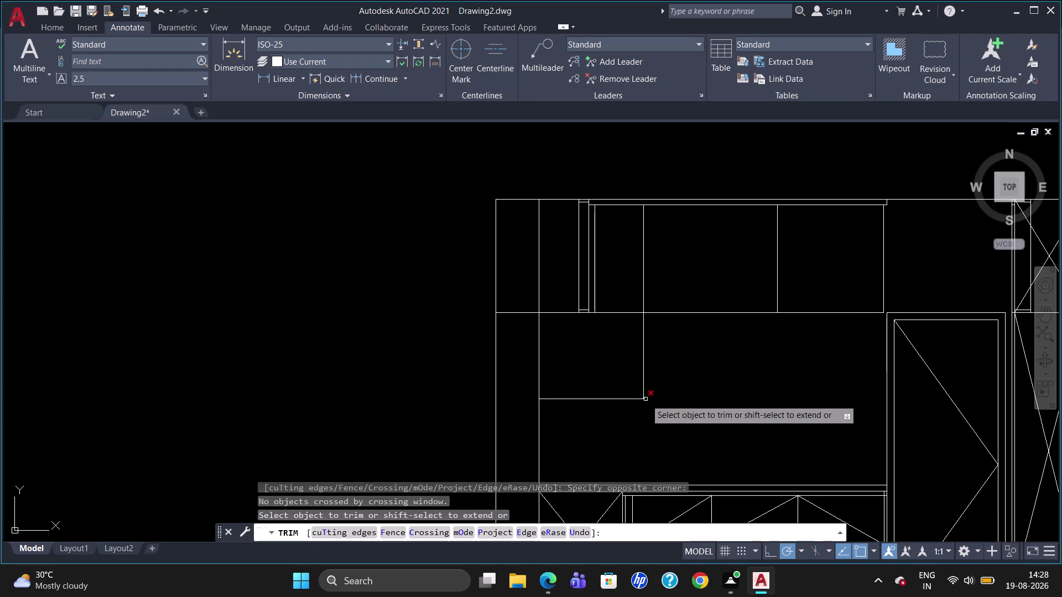
click(646, 400)
key(Escape)
scroll(up, 3)
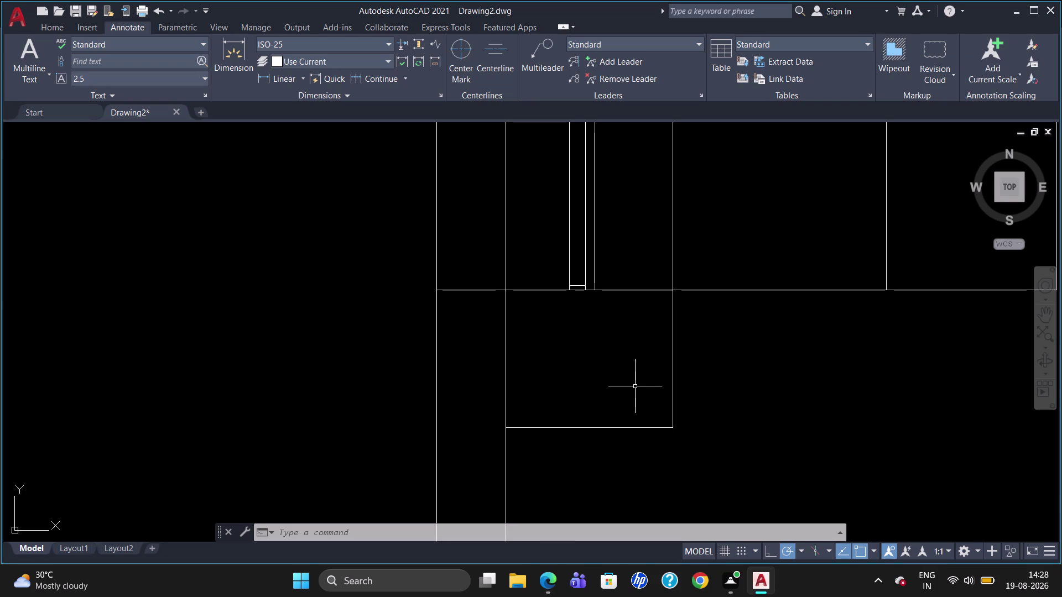
Delete the filler strip's left vertical line along with its short top and bottom lines.
scroll(down, 3)
scroll(up, 3)
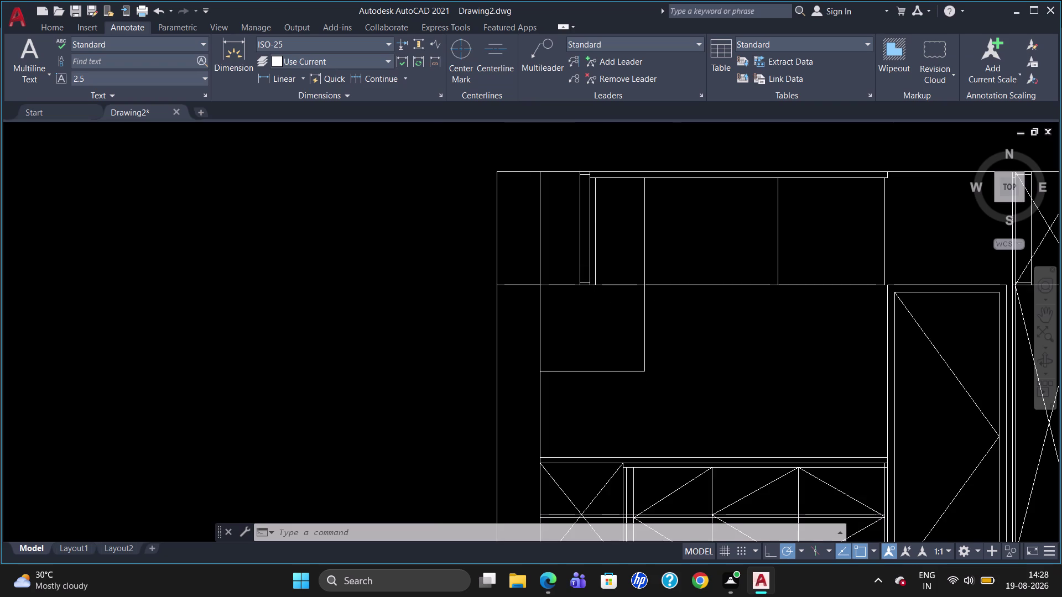
scroll(up, 3)
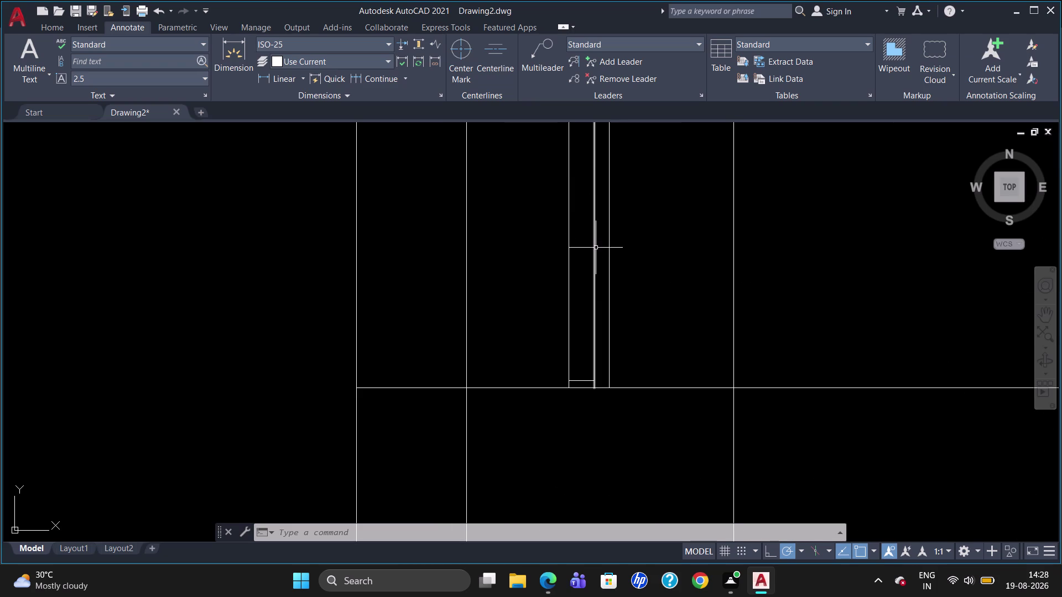
scroll(down, 3)
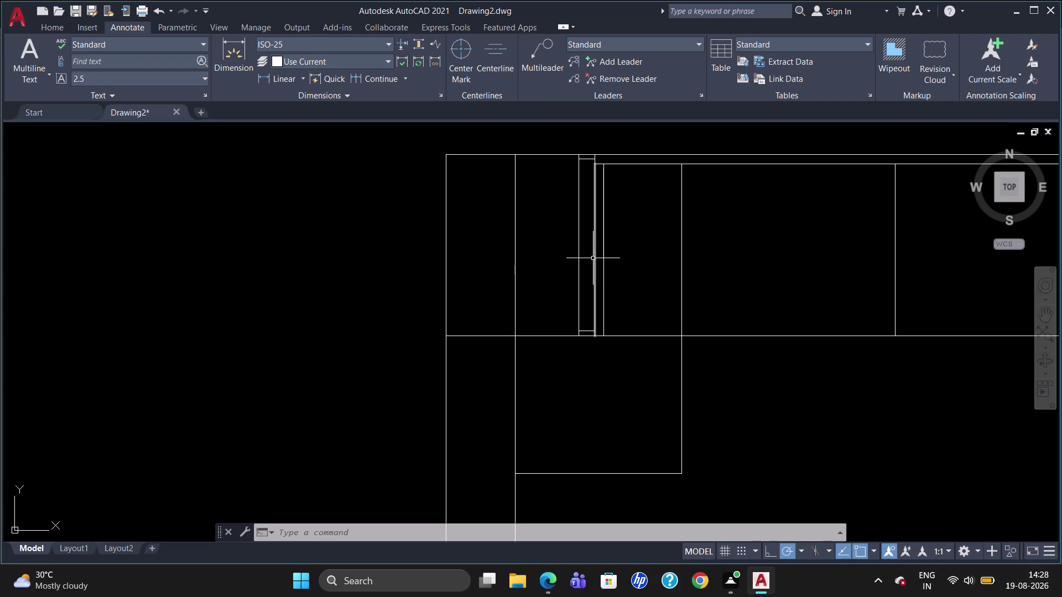
click(577, 263)
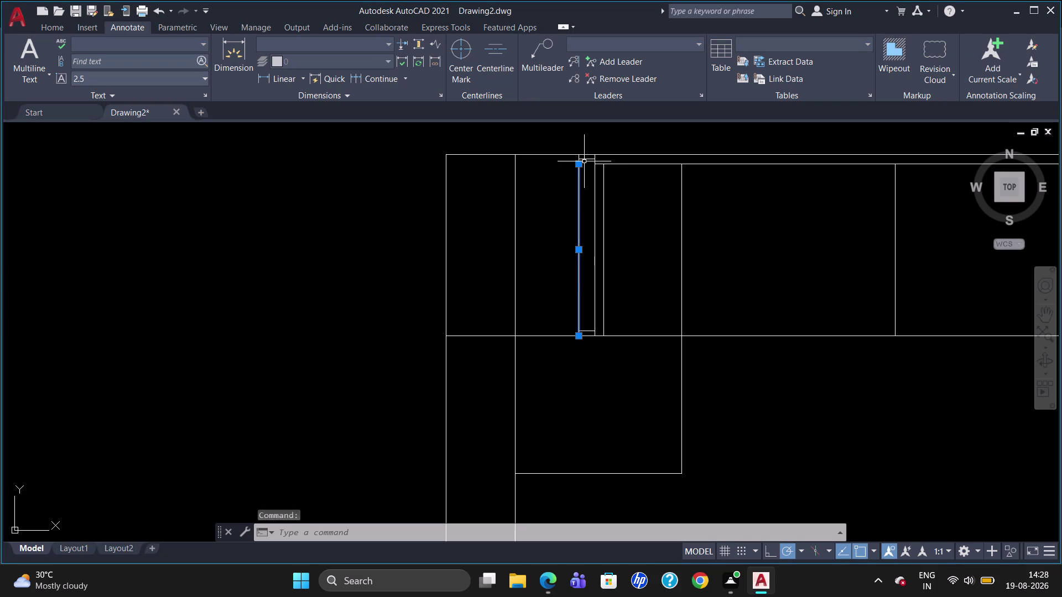
click(584, 160)
scroll(up, 3)
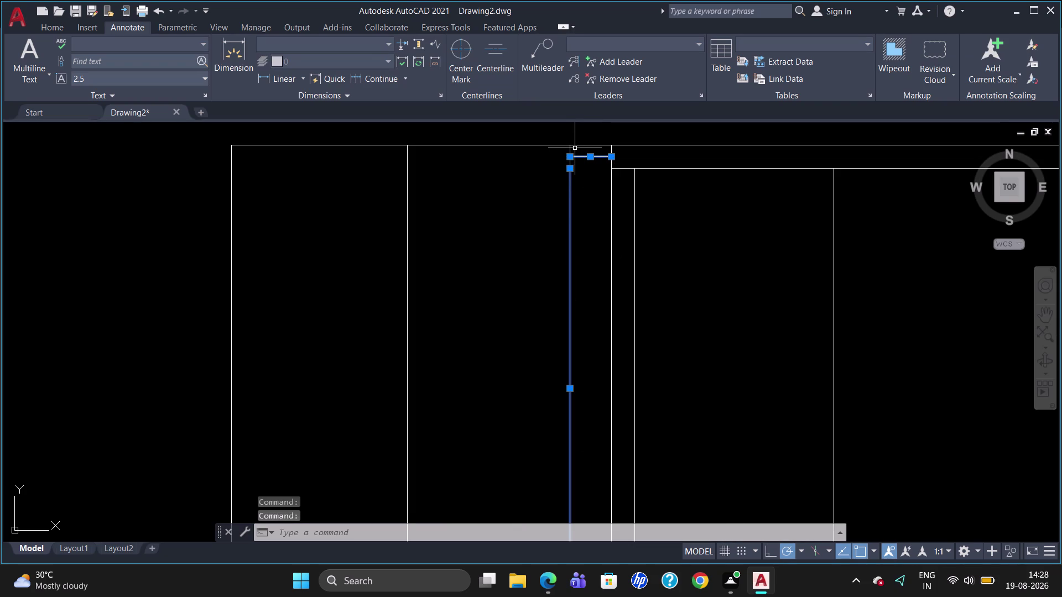
click(572, 150)
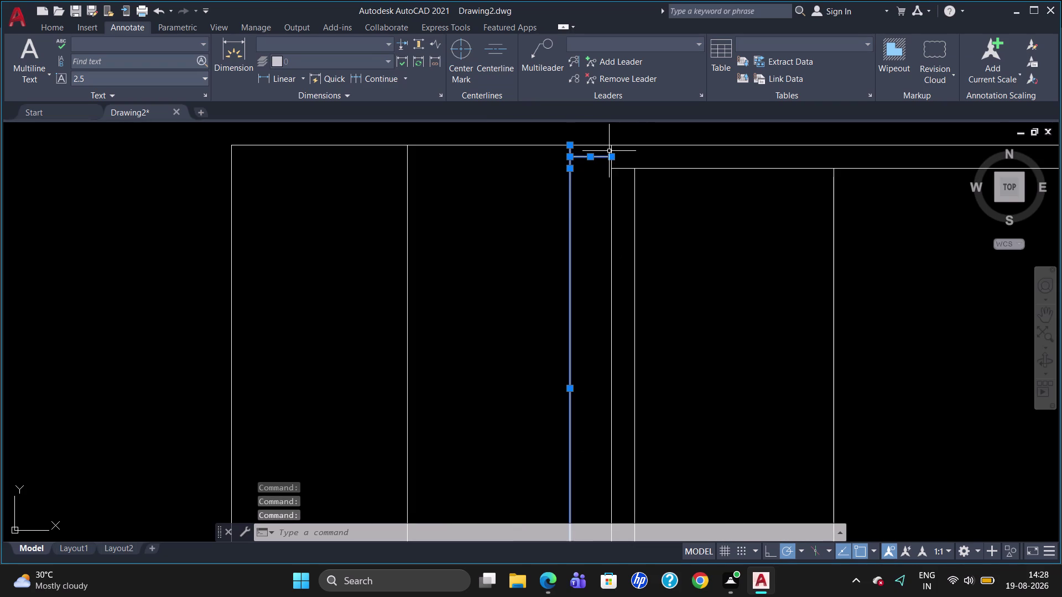
click(610, 150)
scroll(down, 3)
scroll(up, 3)
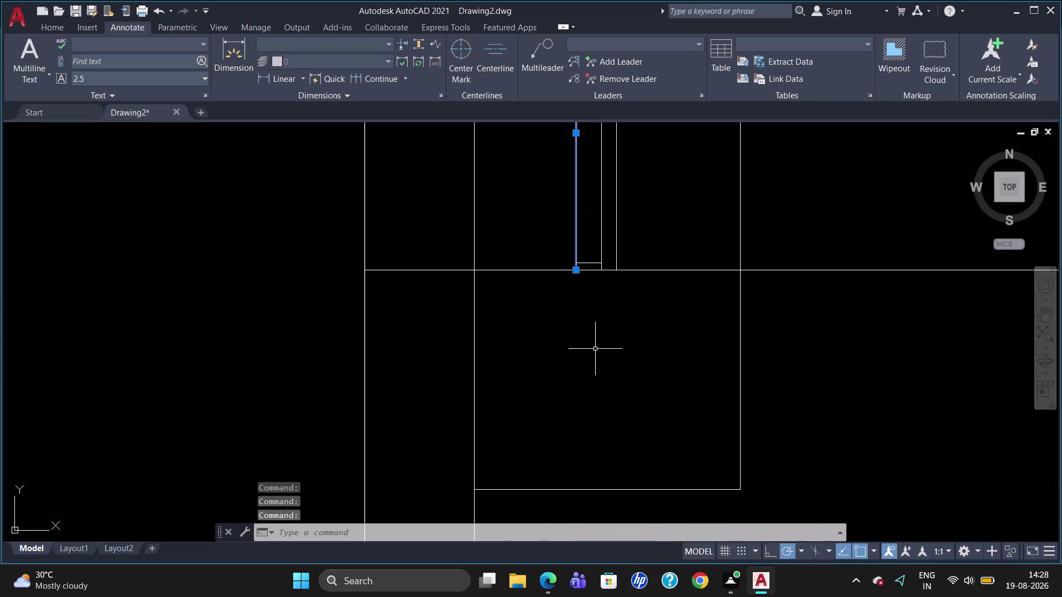
click(587, 264)
key(Delete)
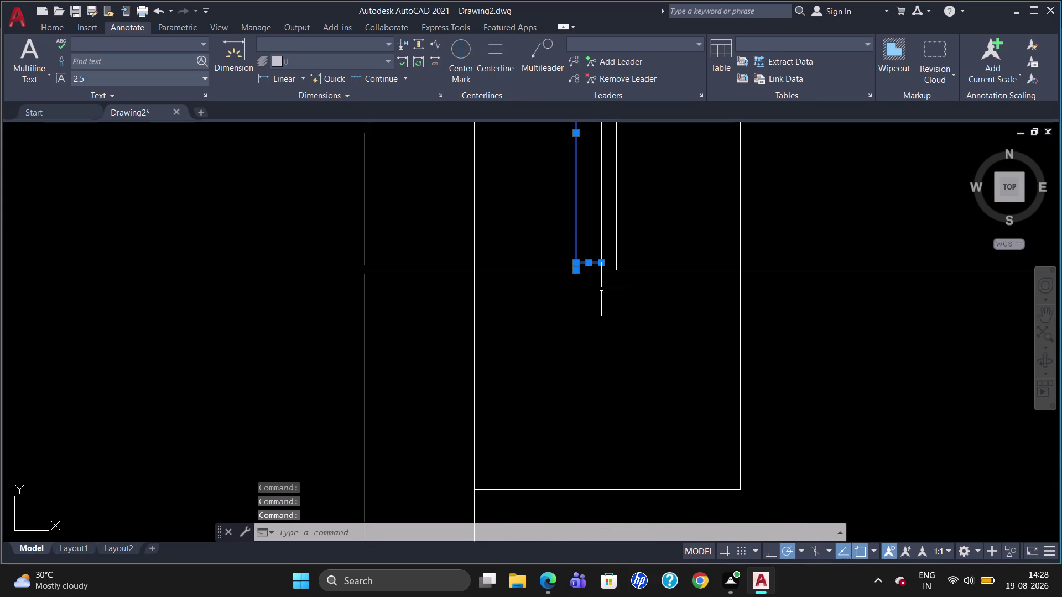
scroll(down, 3)
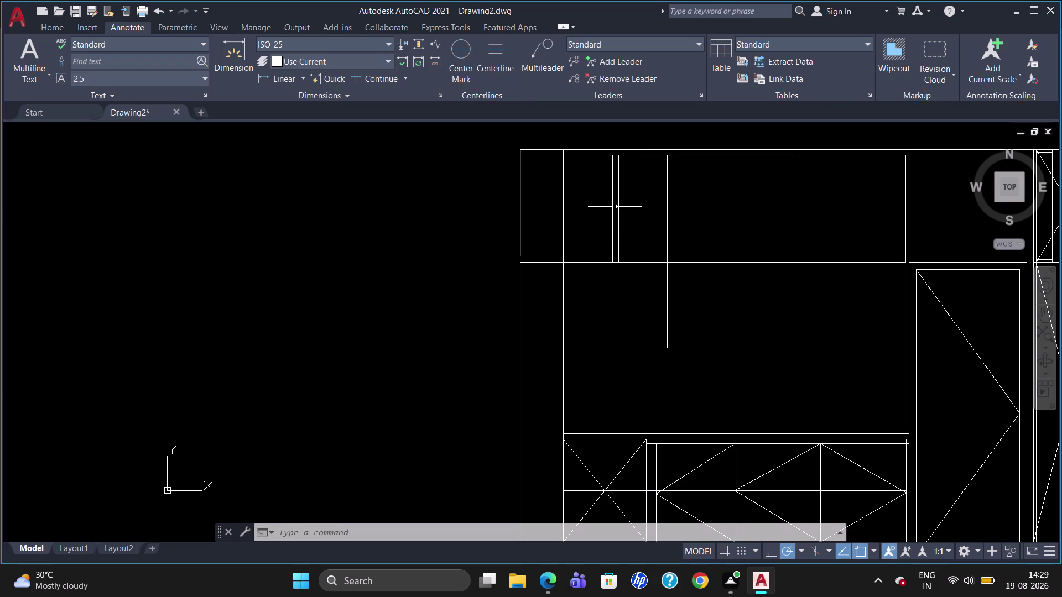
Offset the upper cabinet's side line 20 units left, then offset that copy again using 70.
key(o)
key(Return)
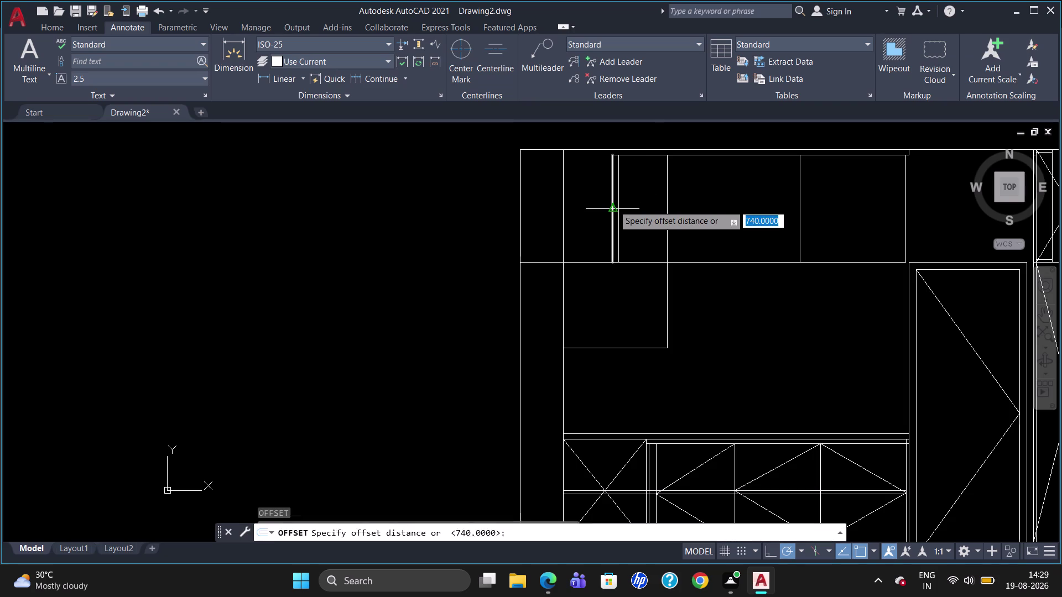
text(20)
key(Return)
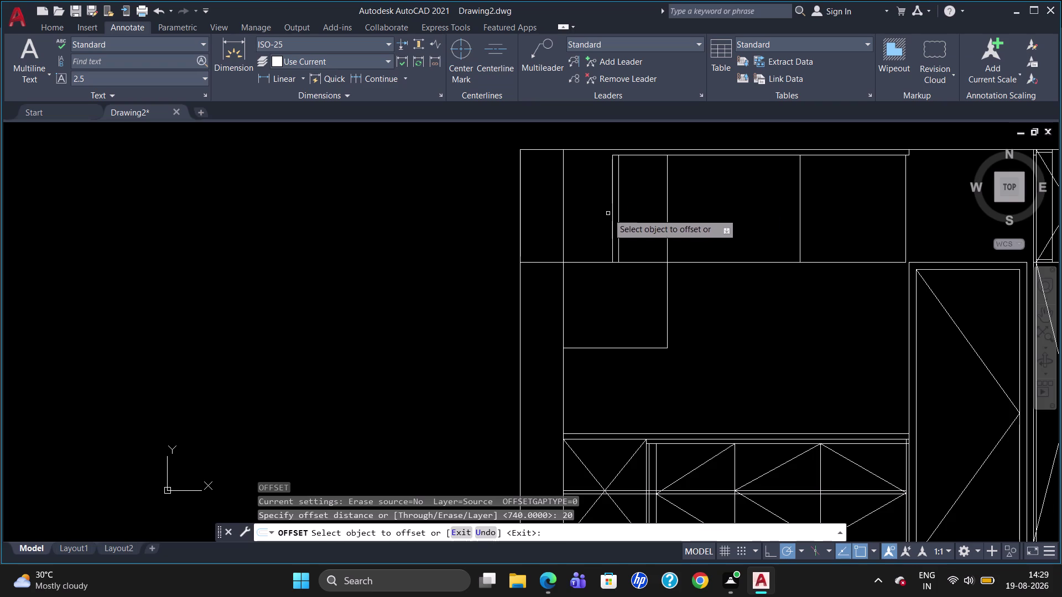
click(612, 212)
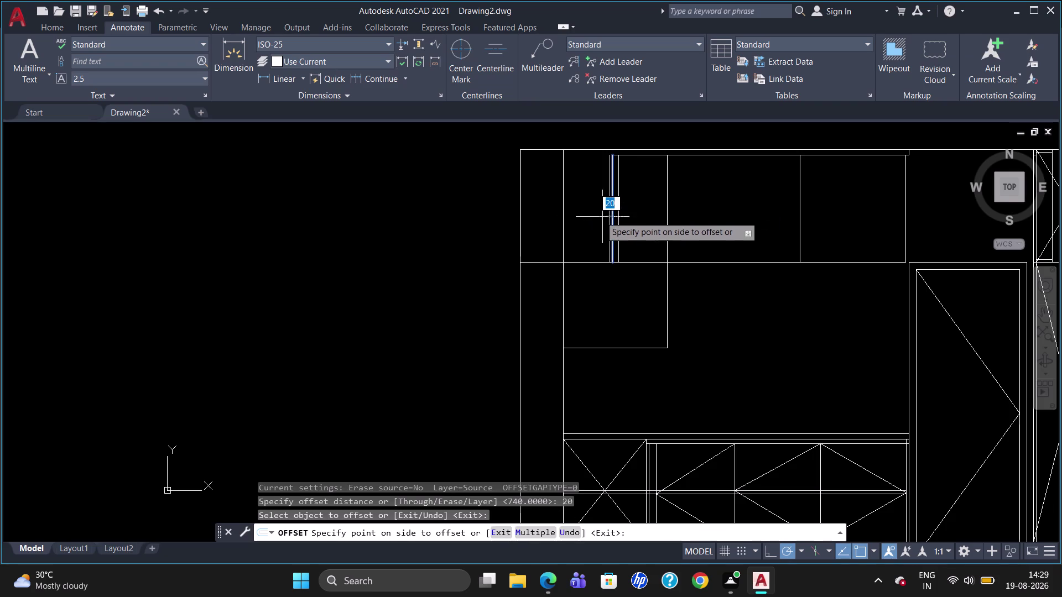
click(601, 219)
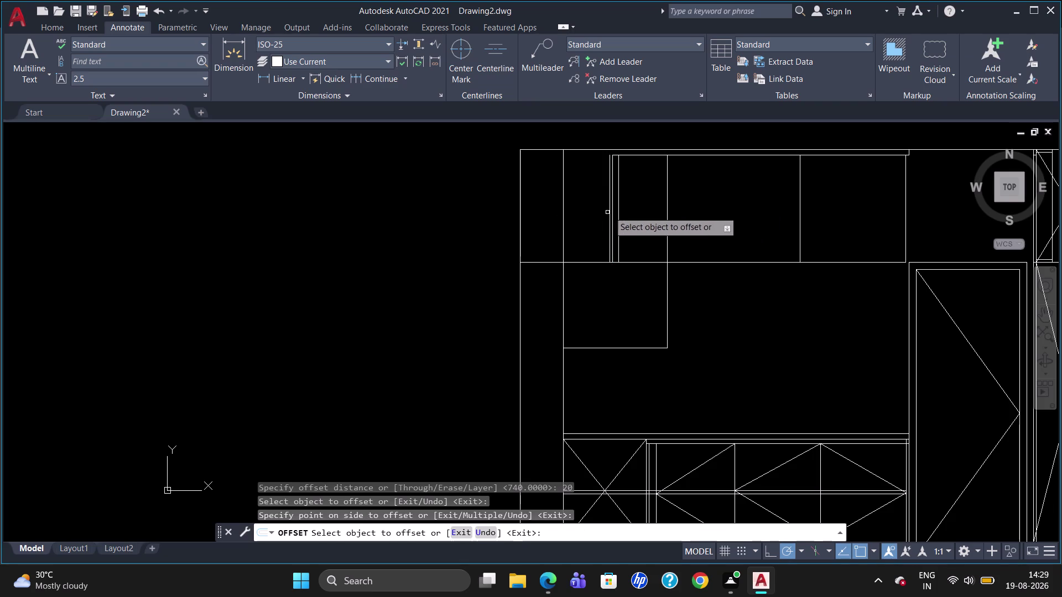
scroll(up, 3)
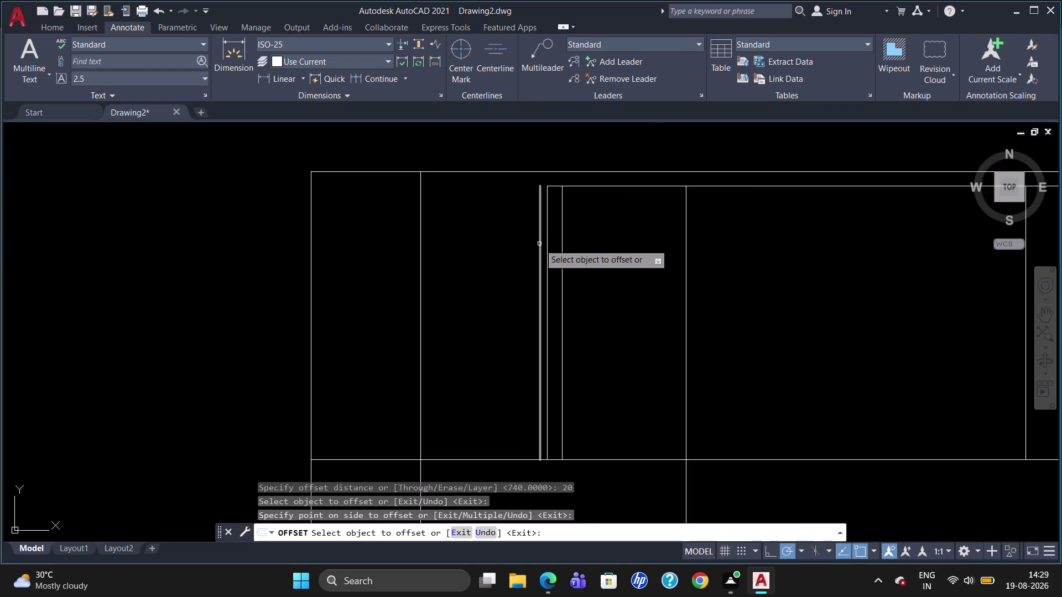
click(539, 244)
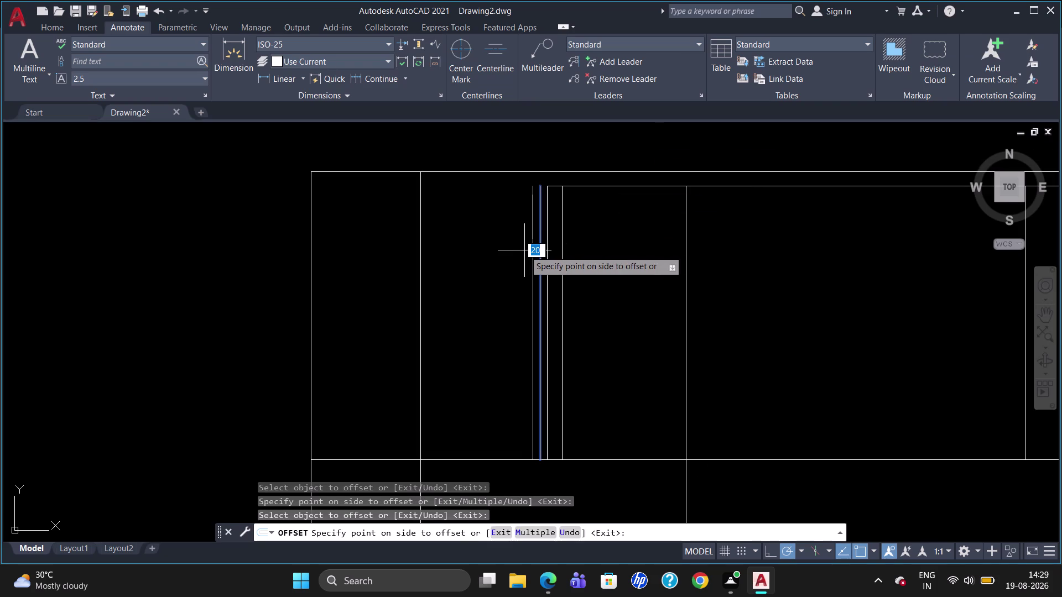
text(70)
key(Return)
key(Escape)
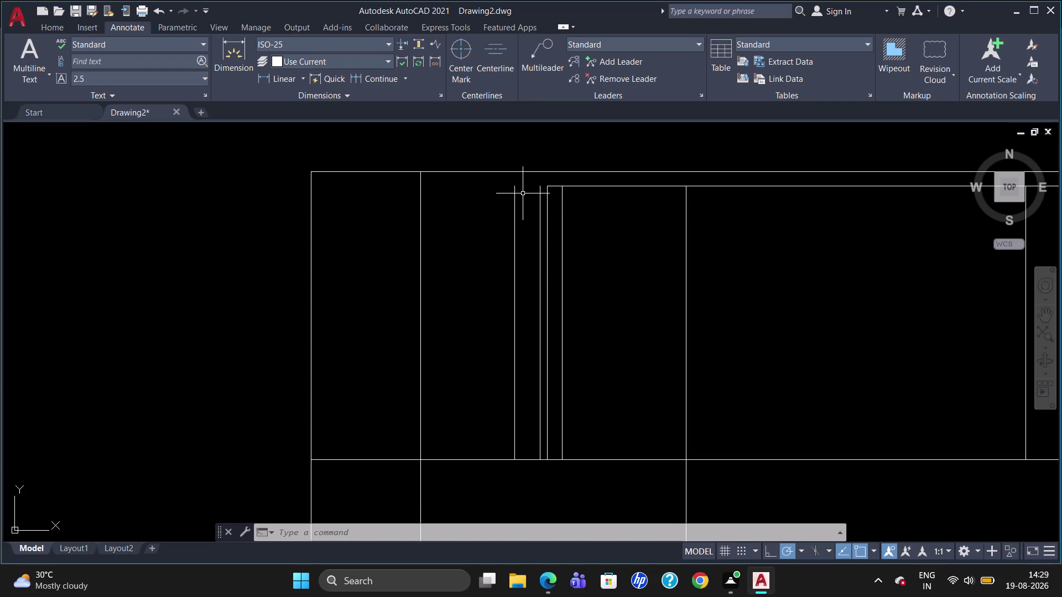
Extend the two new vertical lines up to the cabinet's top edge.
text(E)
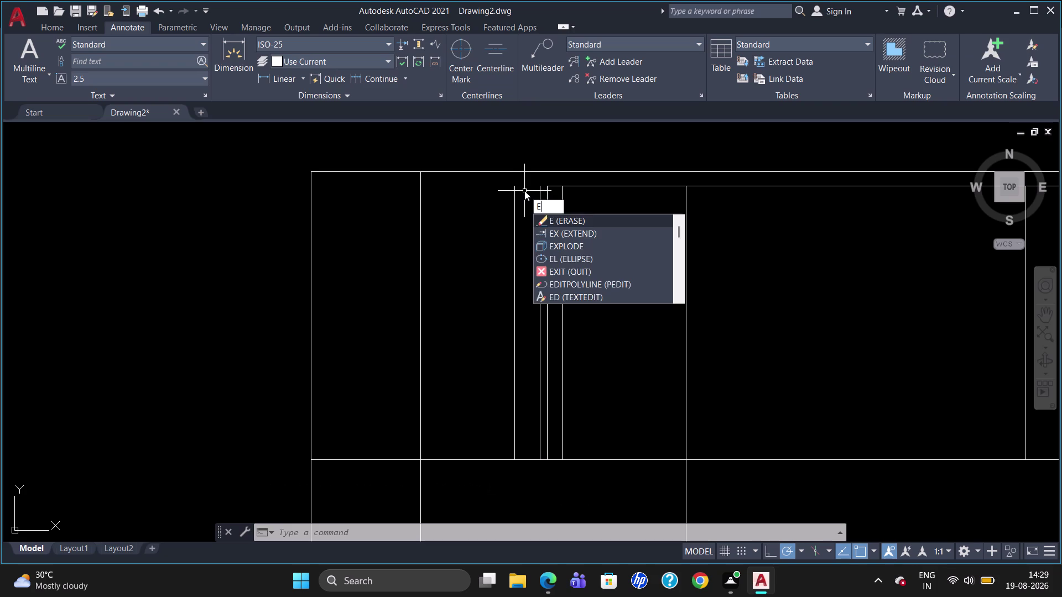
text(X)
key(Return)
click(532, 170)
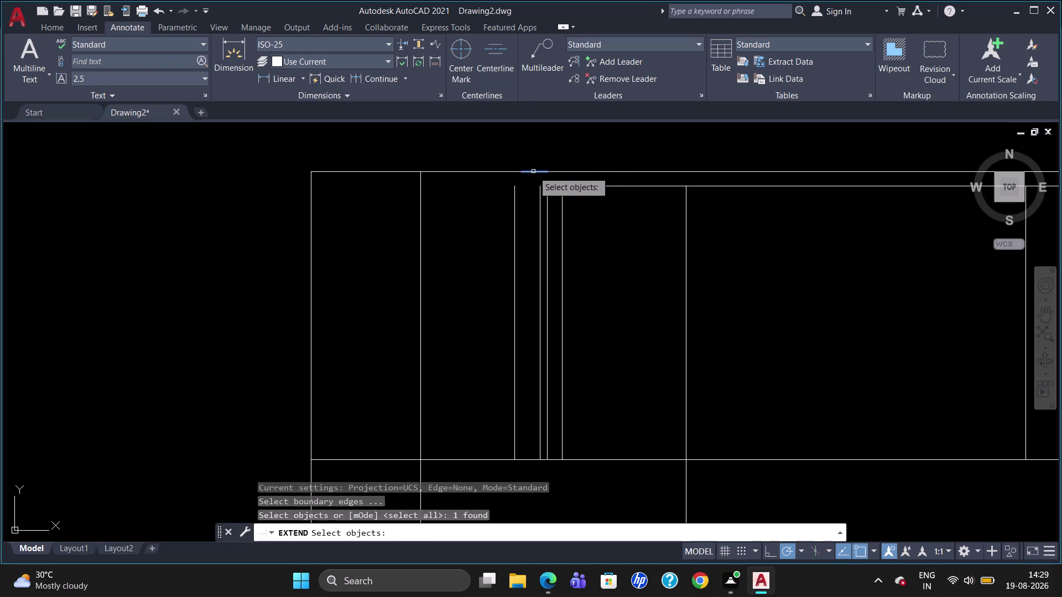
click(511, 172)
key(Return)
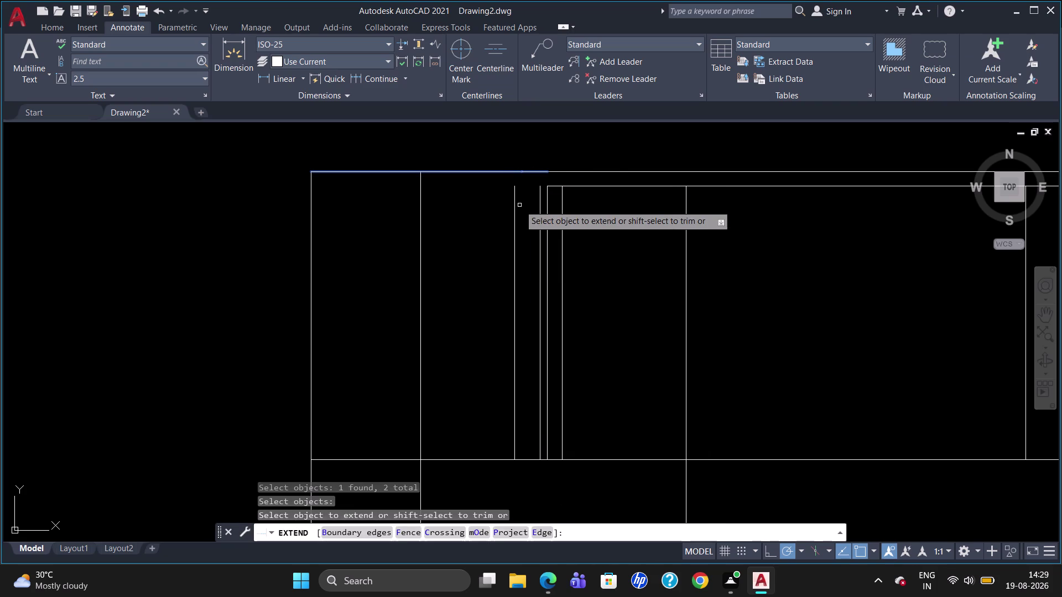
click(515, 208)
click(538, 214)
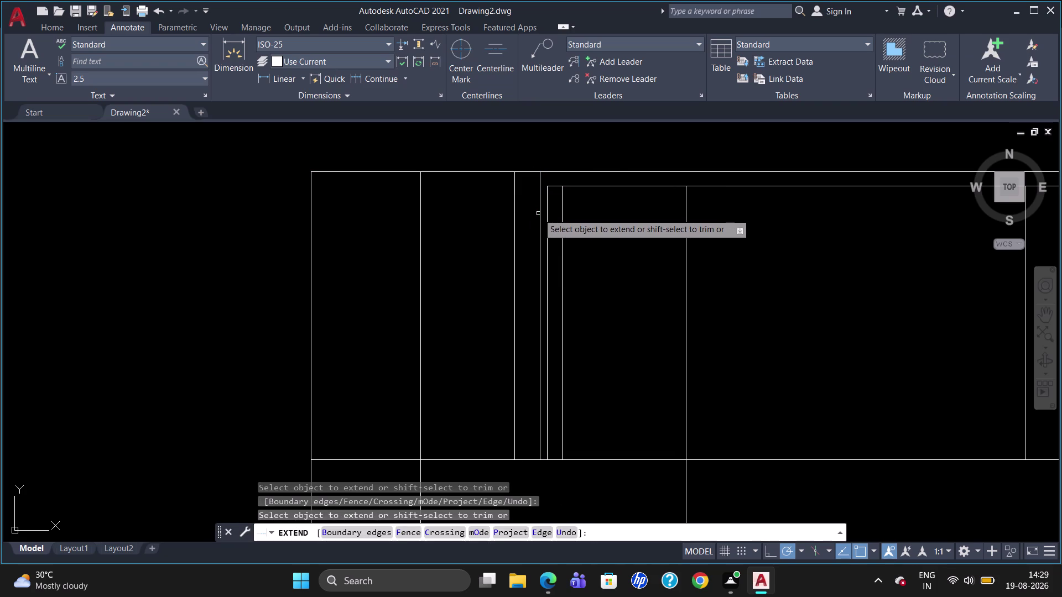
key(Escape)
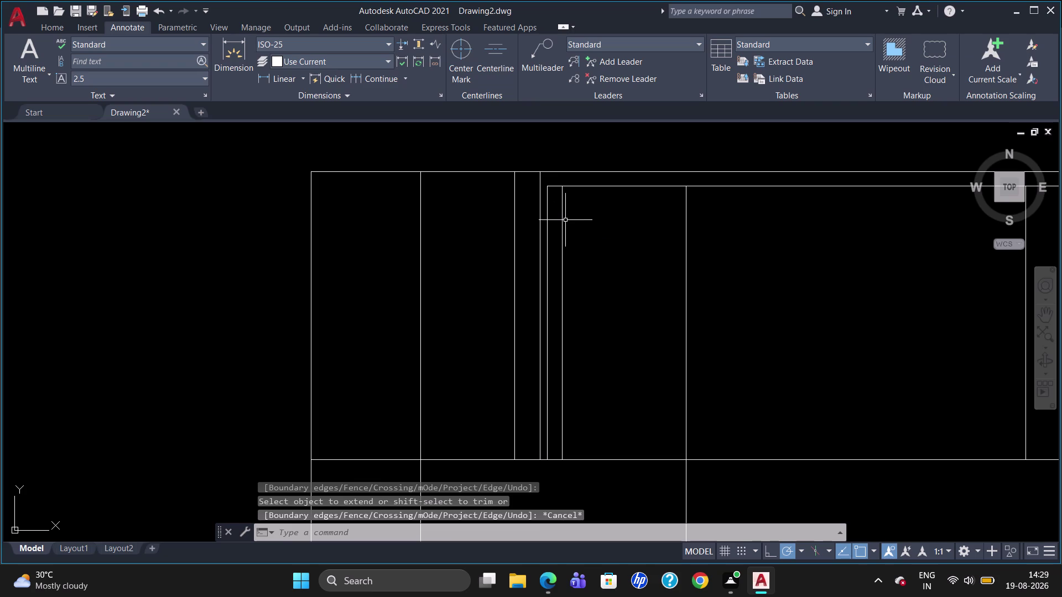
Extend the inner top horizontal line to the vertical divider line.
key(l)
key(Return)
key(Escape)
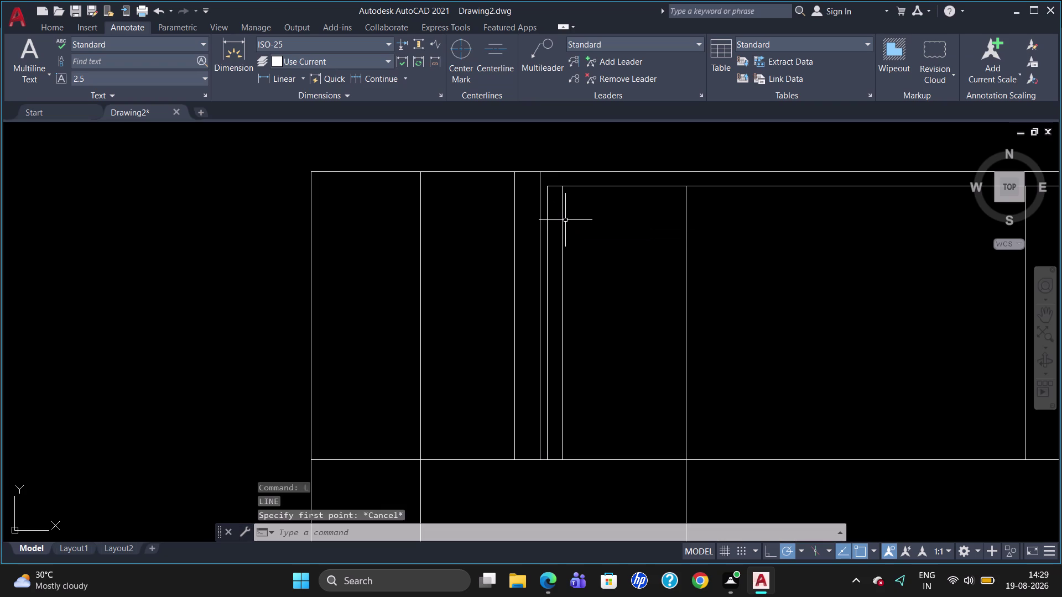
text(EX)
key(Return)
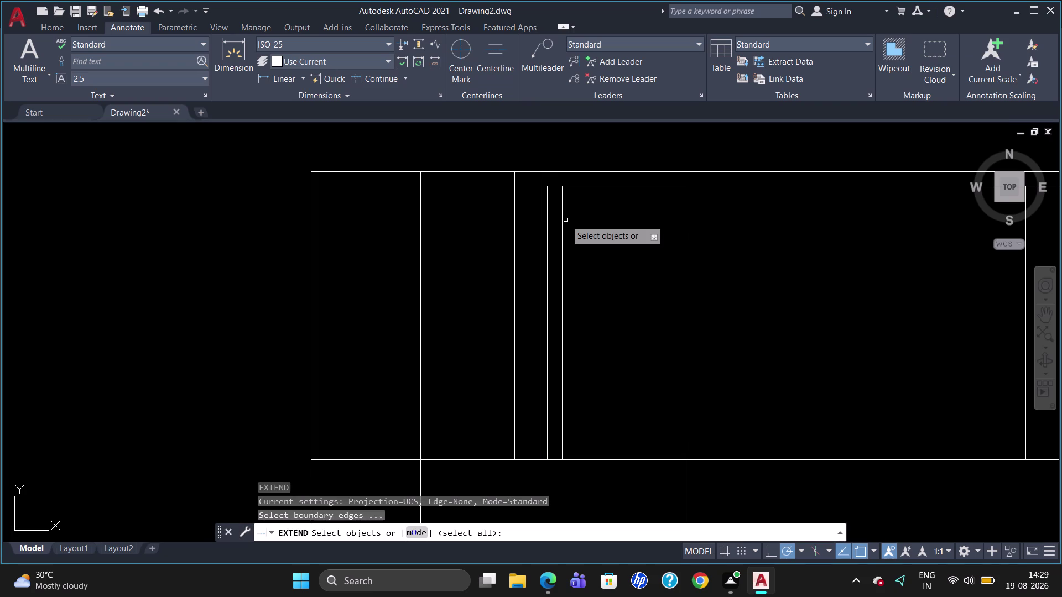
click(540, 189)
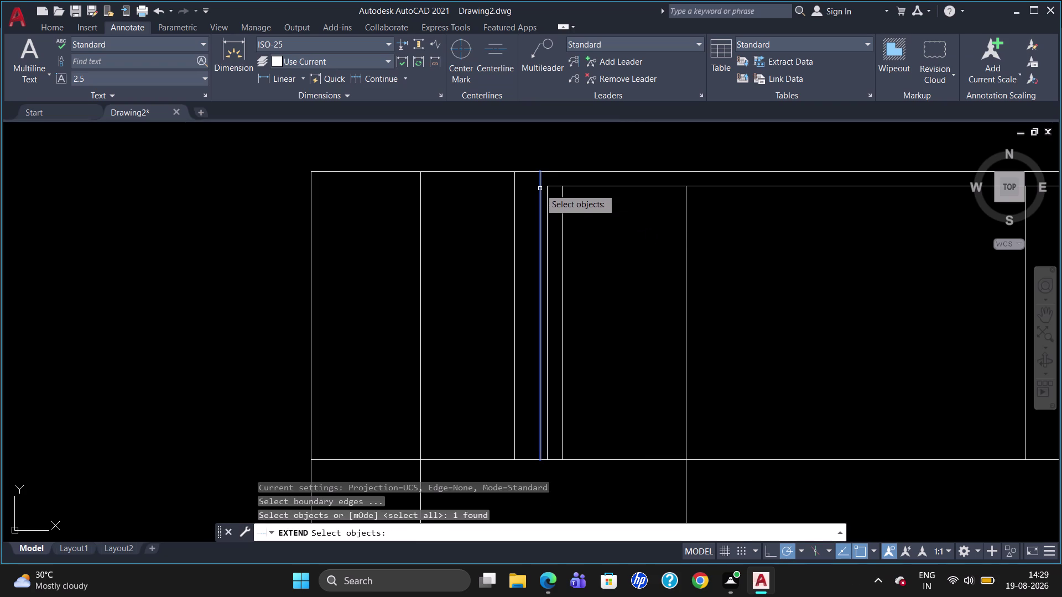
key(Return)
click(551, 187)
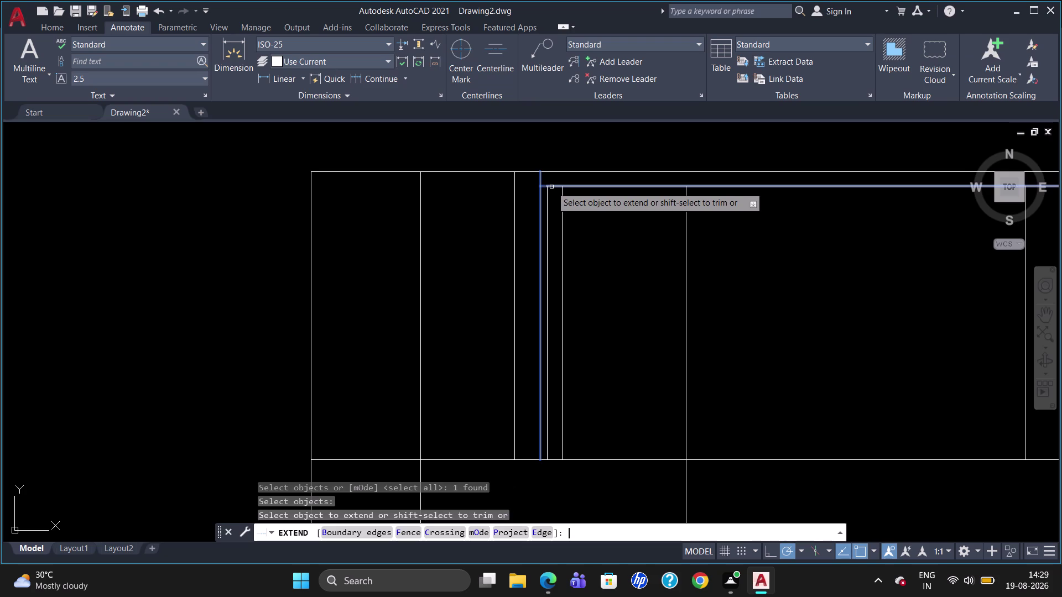
key(Escape)
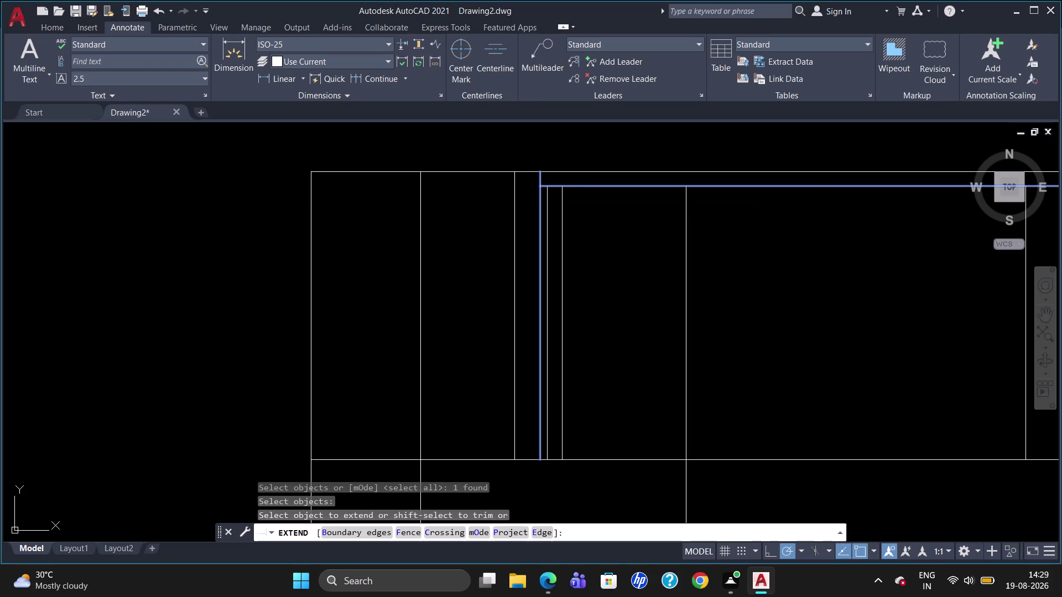
key(l)
key(Return)
Draw a short horizontal cap 20 units in from the strip's top, ending at its left edge.
text(T)
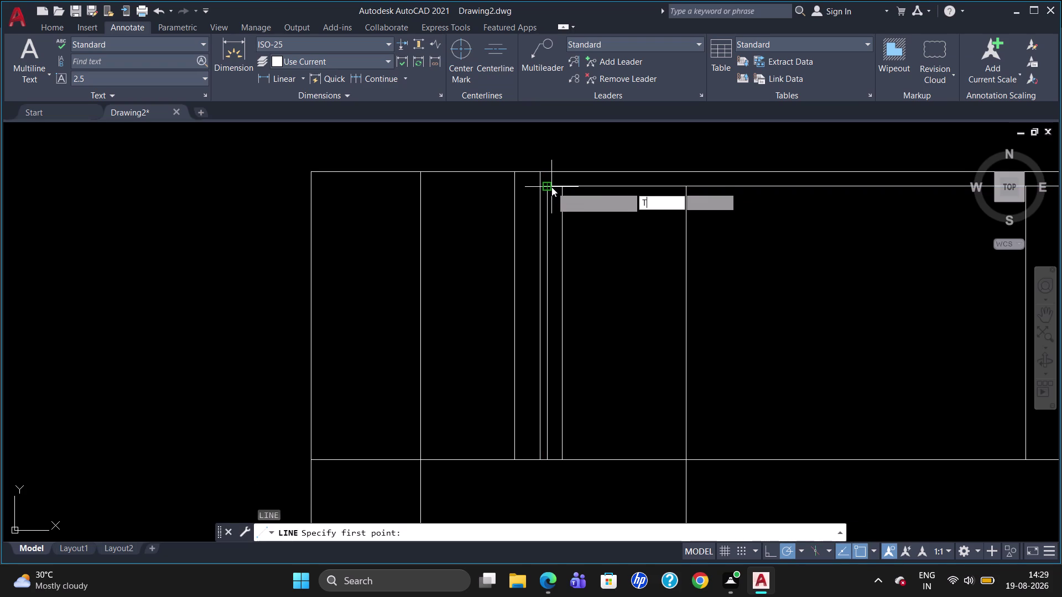
text(K)
key(Return)
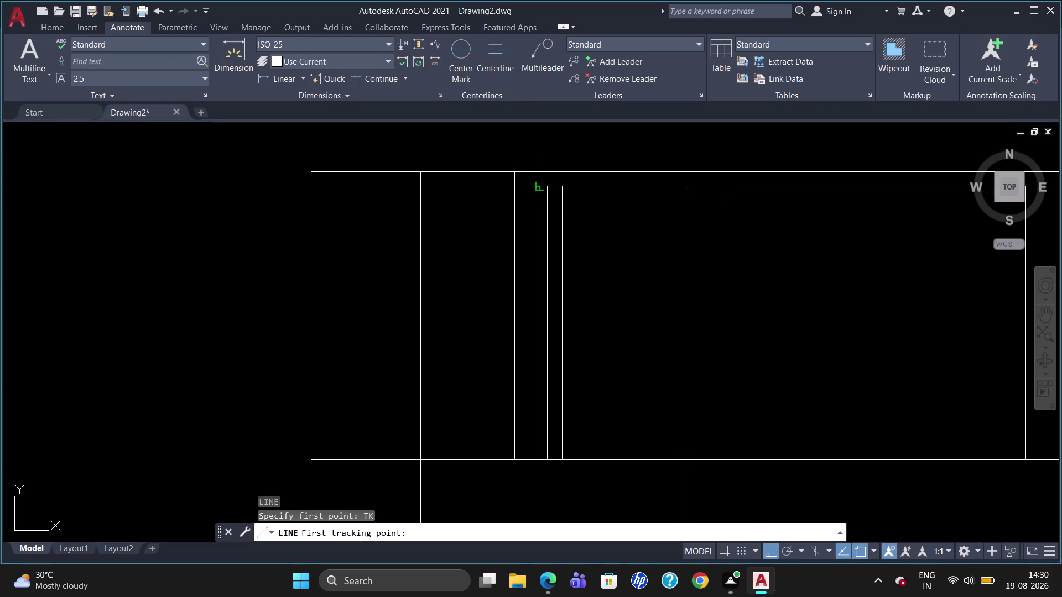
text(20)
key(Return)
key(Return)
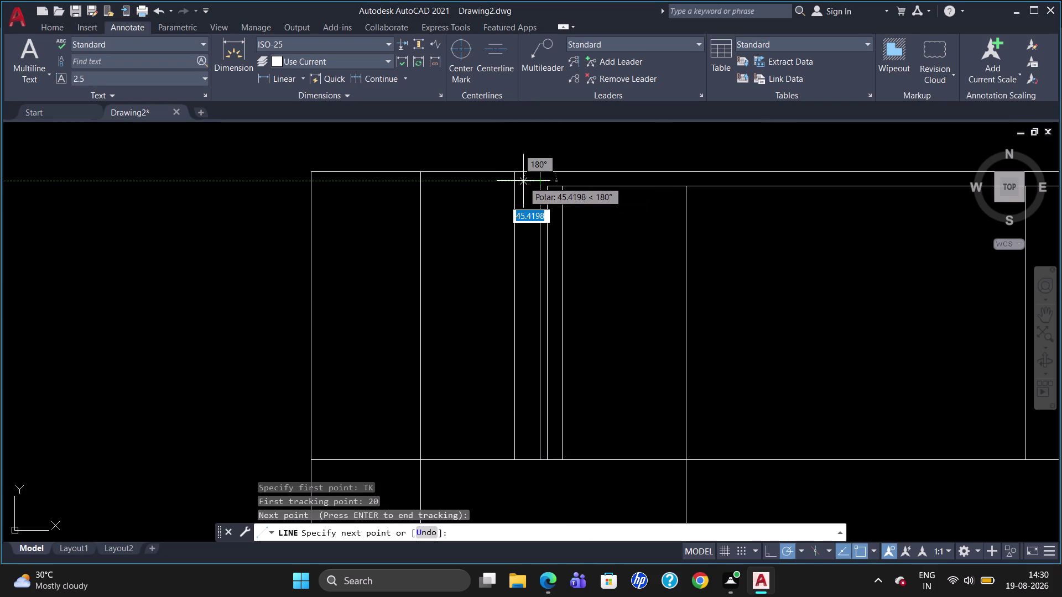
click(514, 182)
key(Escape)
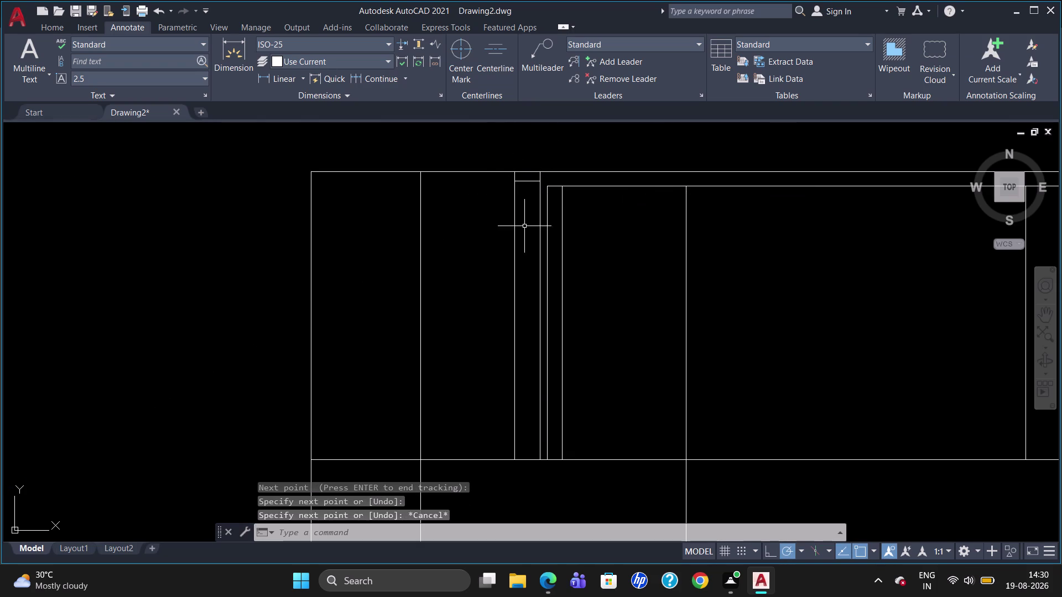
Draw the matching bottom cap 20 units up from the strip's bottom corner.
key(l)
key(Return)
text(T)
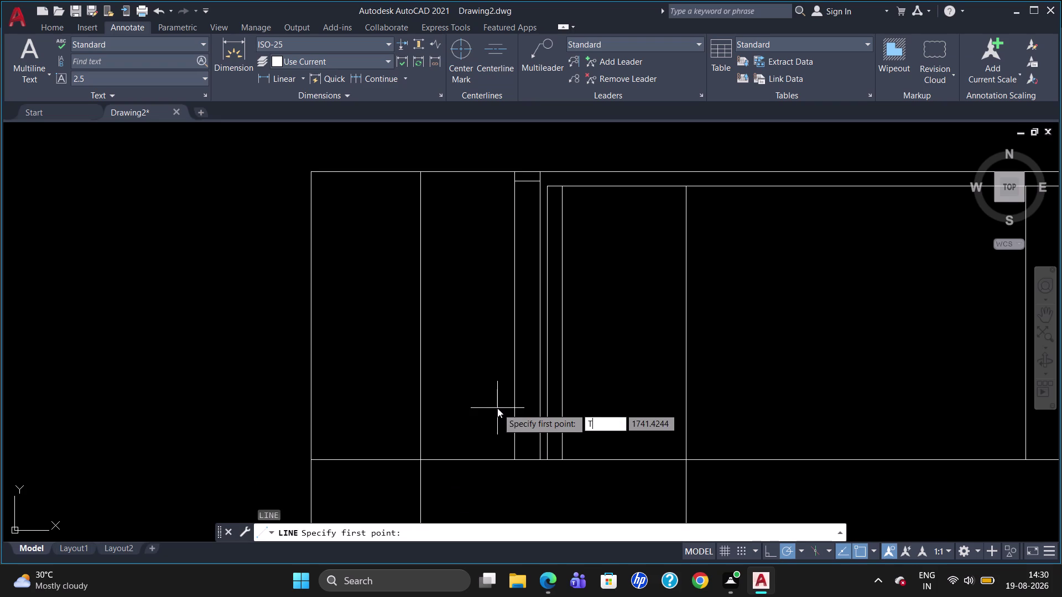
text(K)
key(Return)
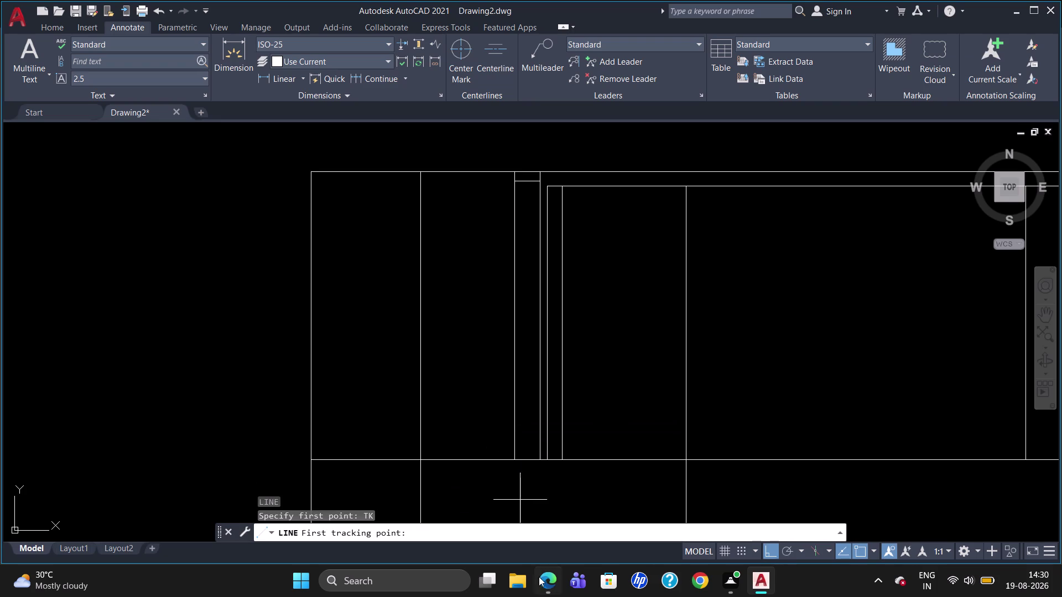
click(540, 458)
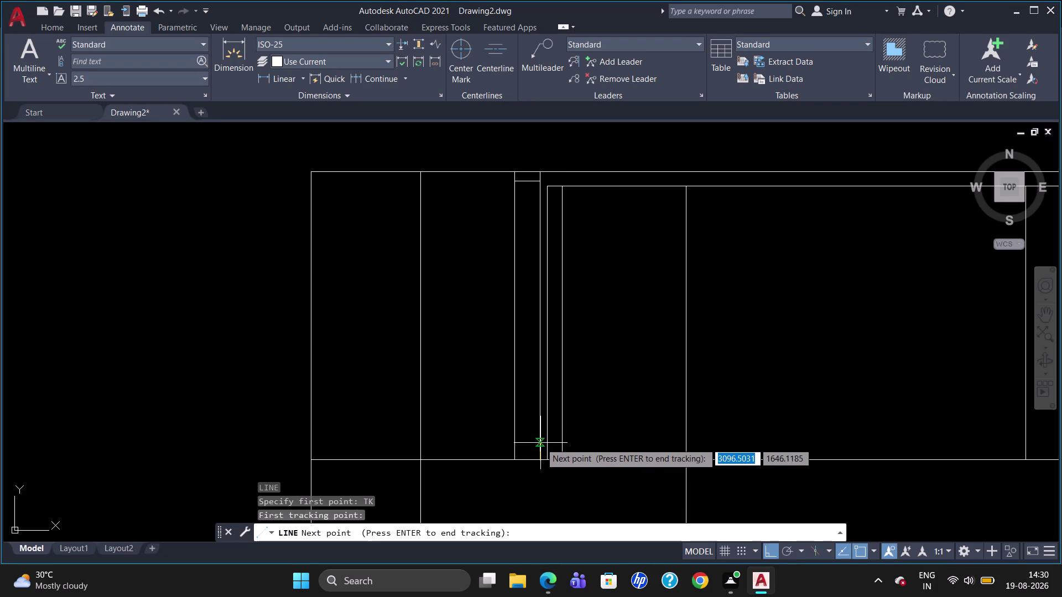
text(20)
key(Return)
key(Return)
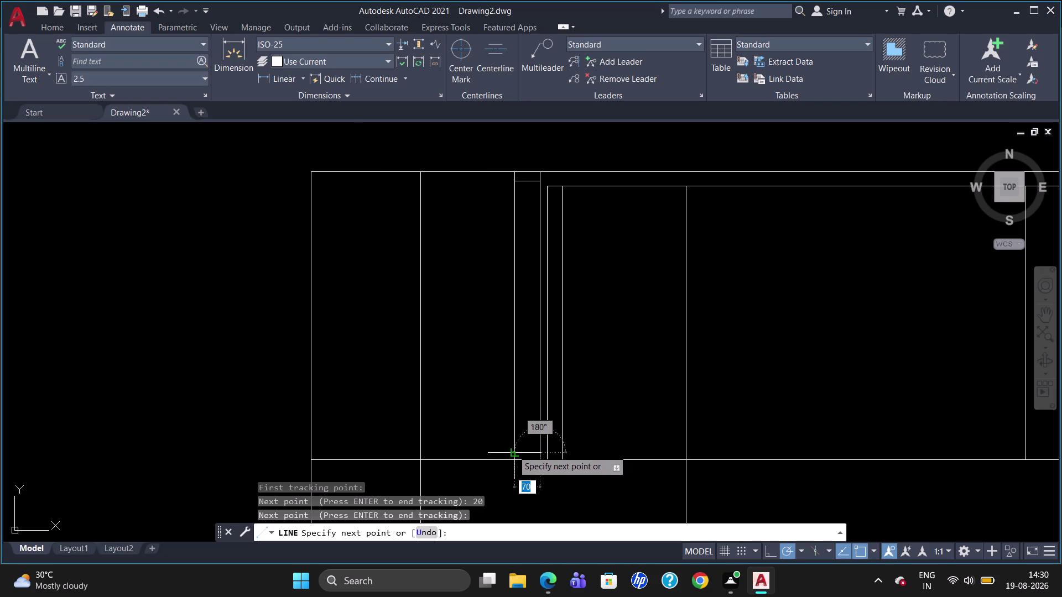
click(513, 450)
key(Escape)
scroll(down, 3)
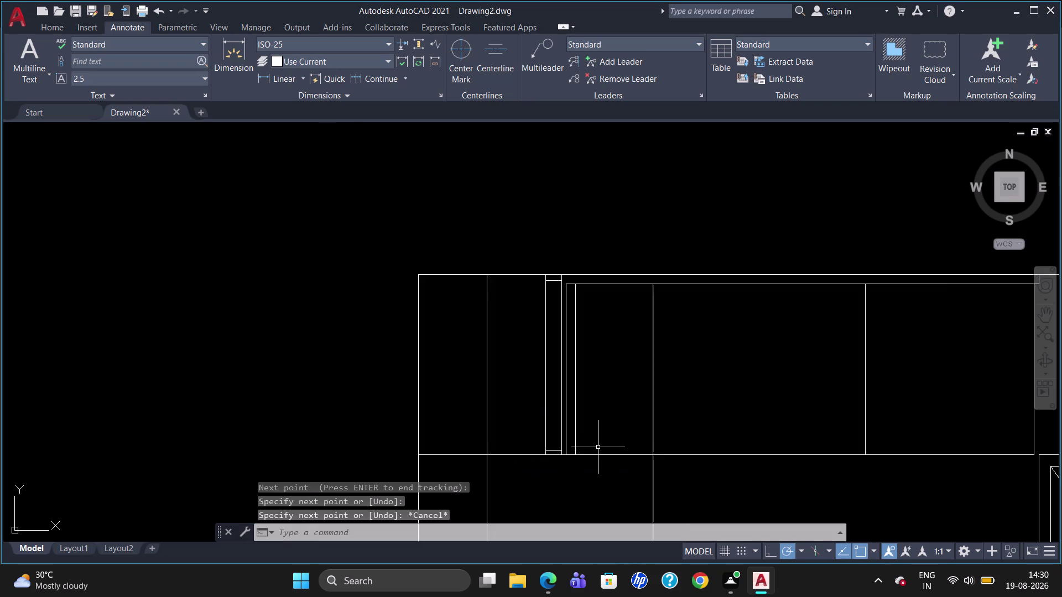
Zoom out to the box below the top strip and start EXTEND with EX.
scroll(up, 3)
scroll(down, 3)
scroll(up, 3)
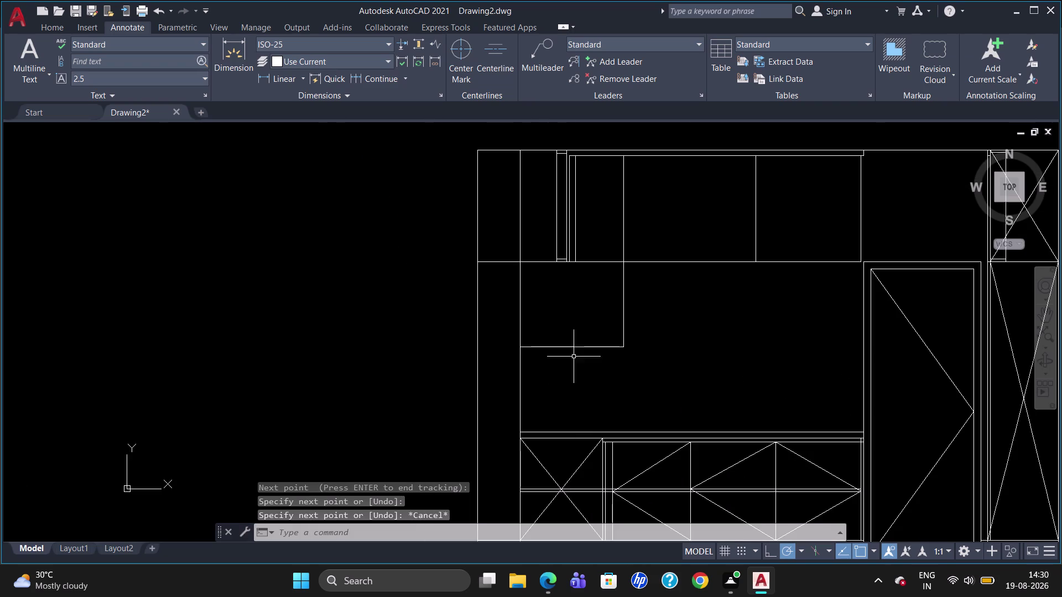
scroll(up, 3)
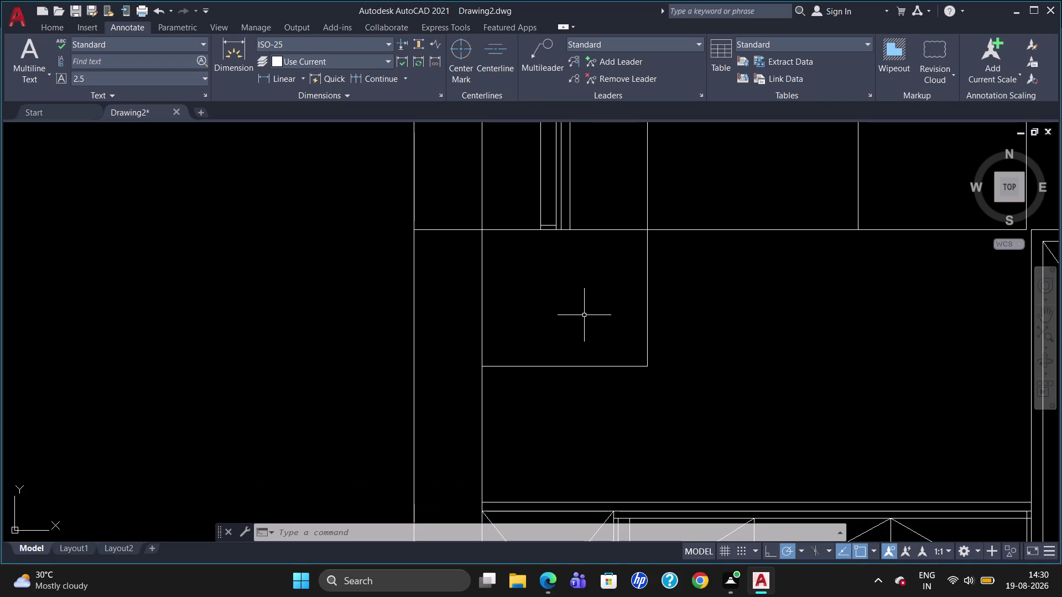
text(E)
text(X)
key(Return)
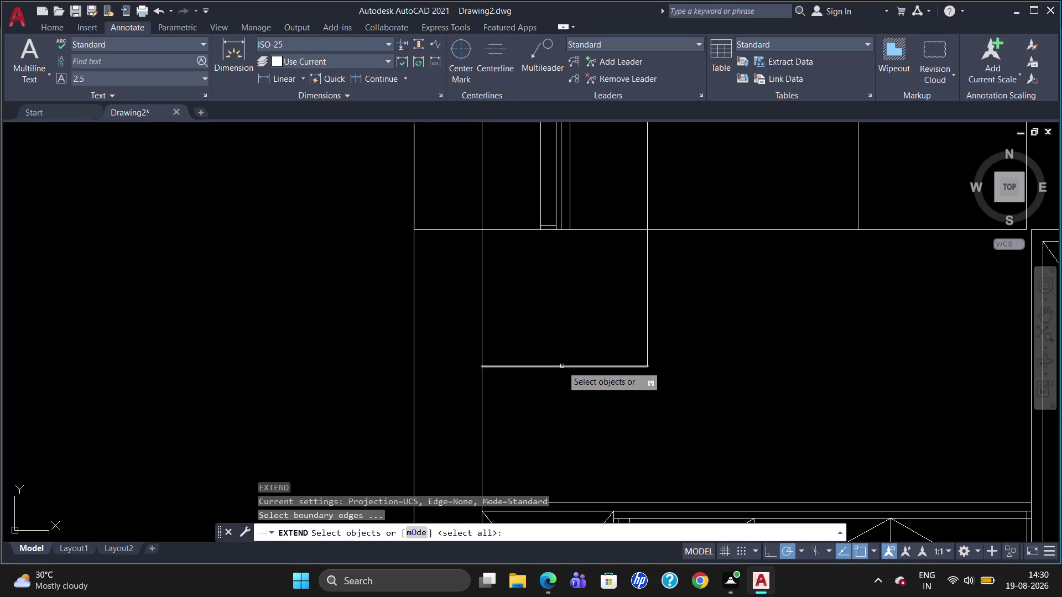
Pick the box's bottom edge as boundary, then cancel and restart EXTEND.
click(562, 366)
key(Return)
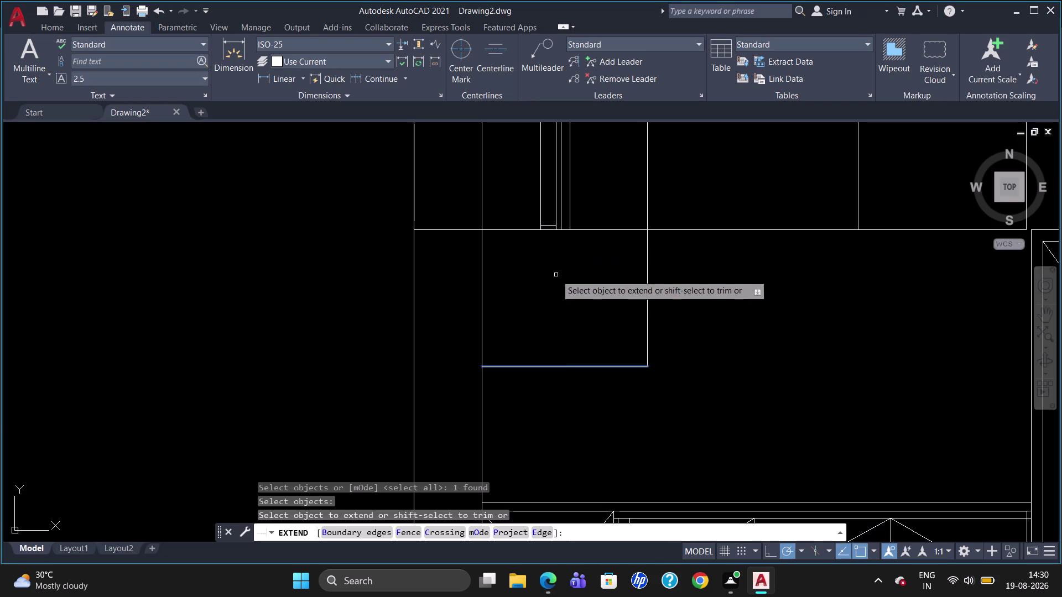
key(Return)
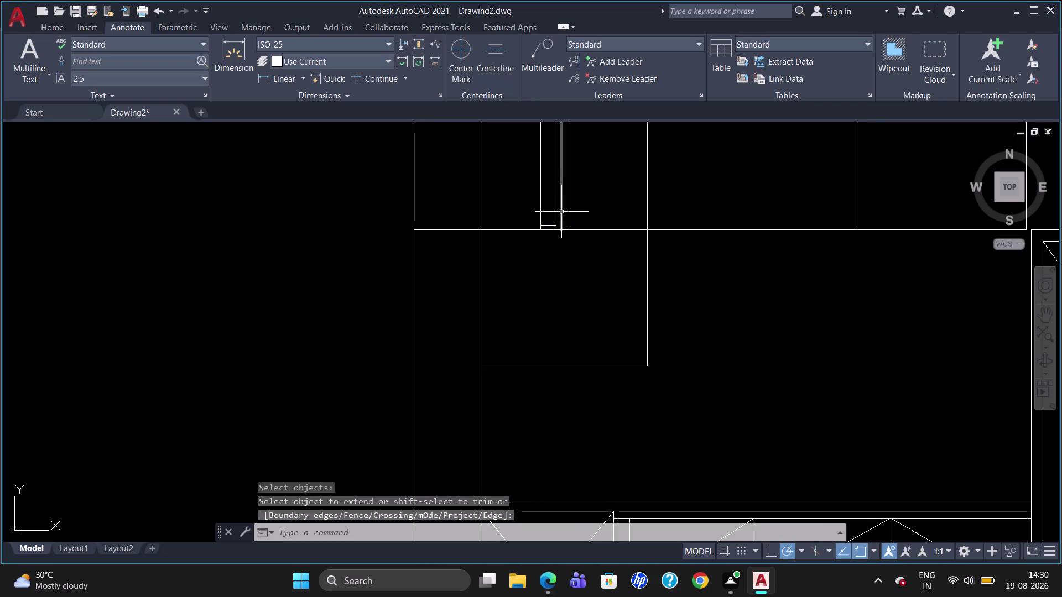
text(EX)
key(Return)
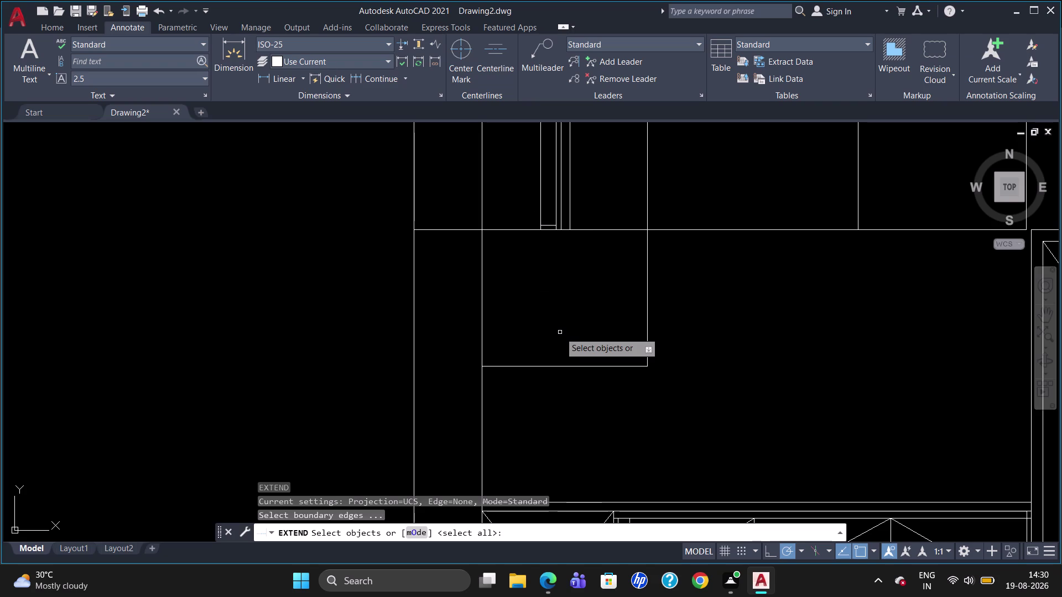
Extend the strip's vertical lines down to the box's bottom edge boundary.
click(565, 364)
click(567, 366)
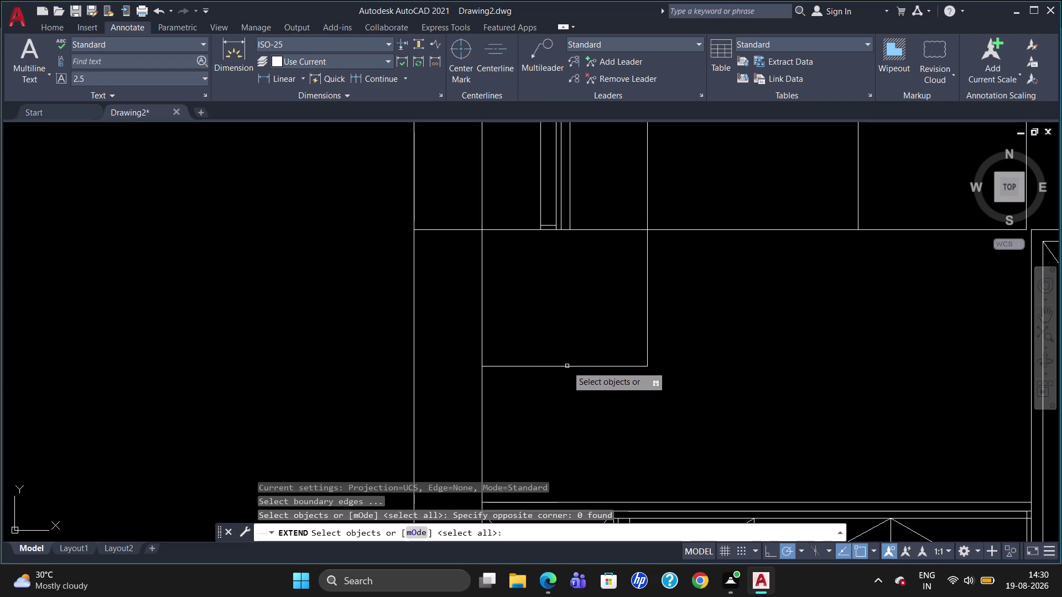
click(567, 366)
click(562, 365)
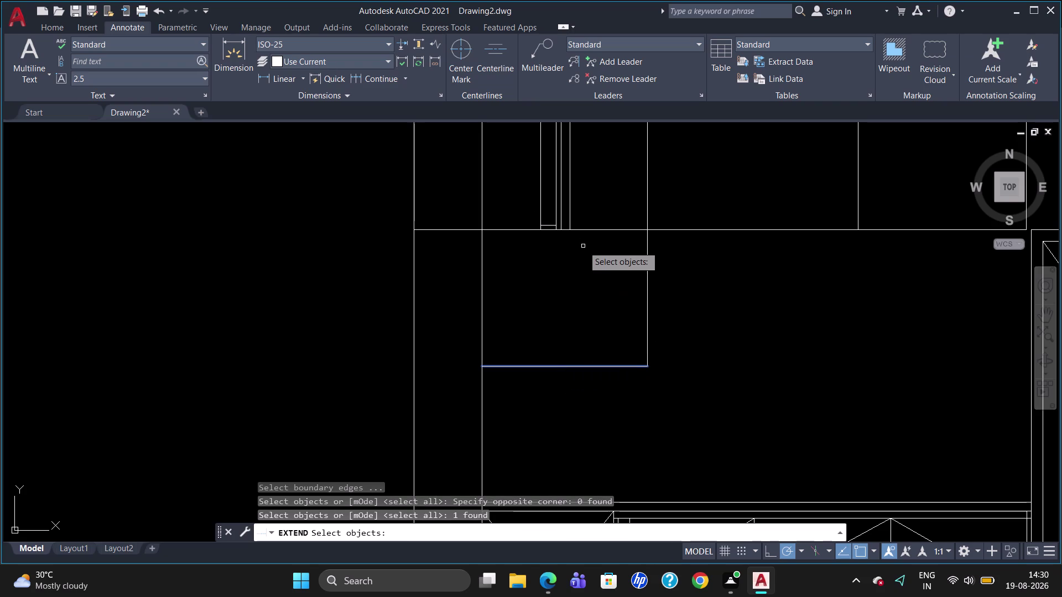
click(560, 225)
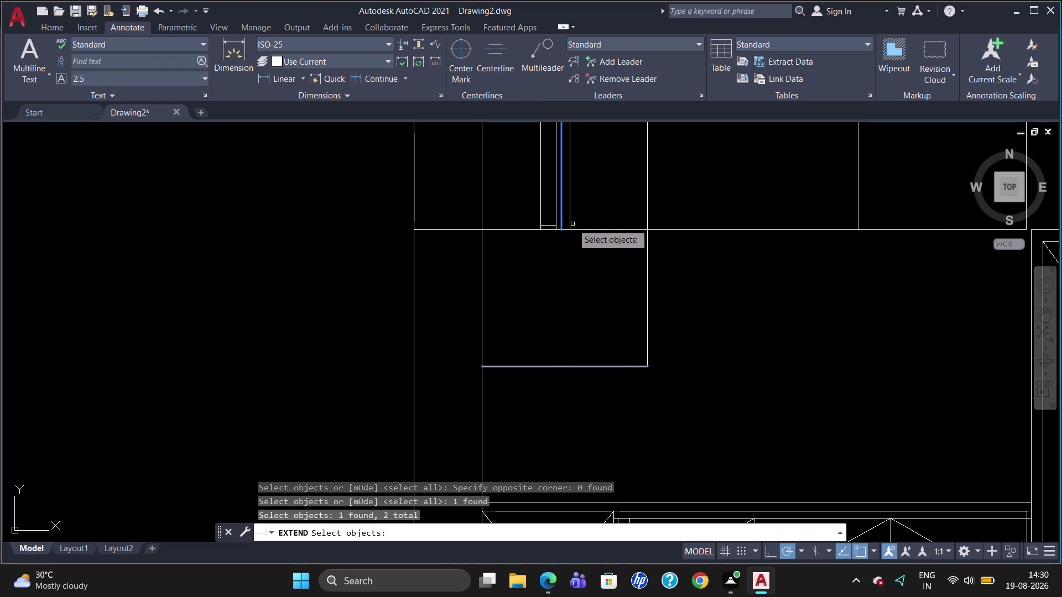
key(Return)
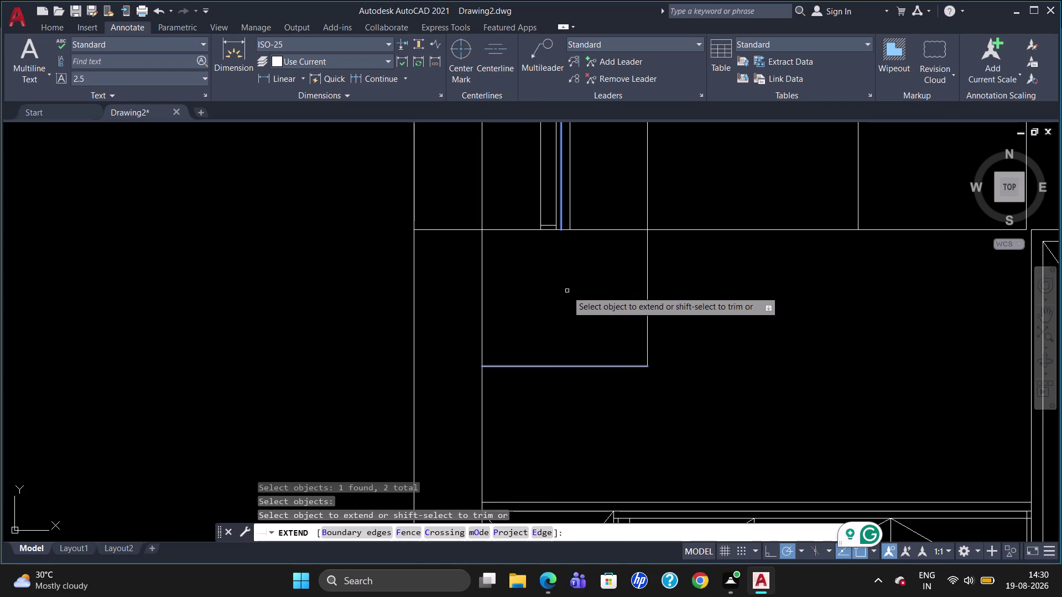
click(562, 212)
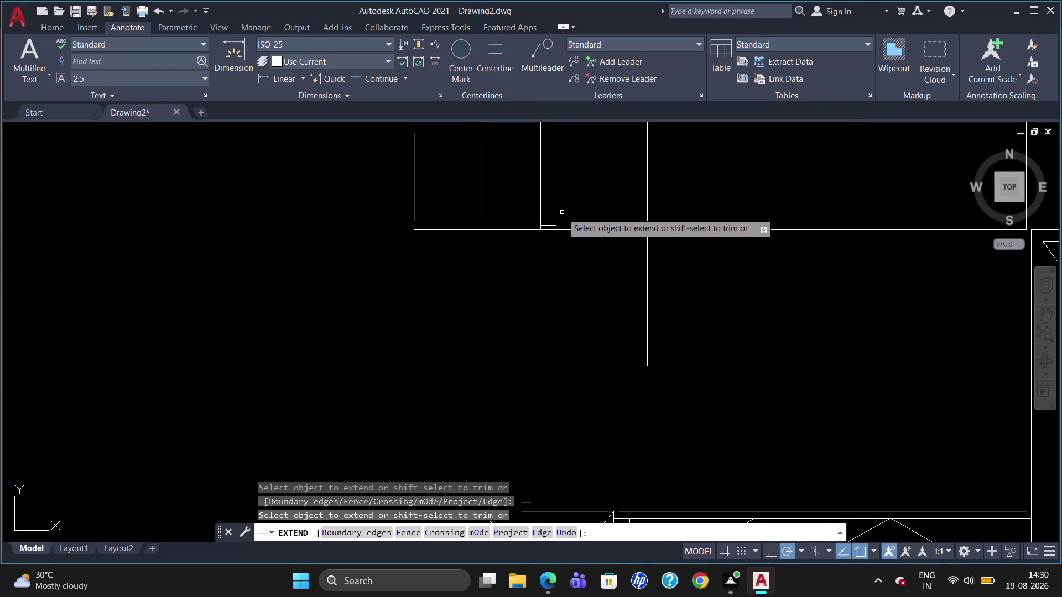
click(570, 215)
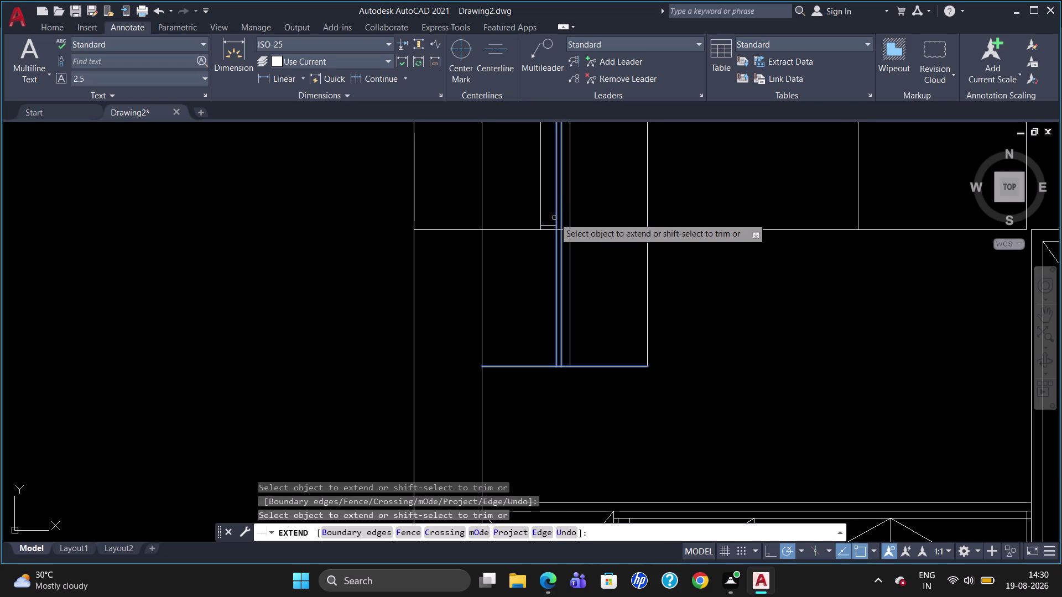
click(554, 218)
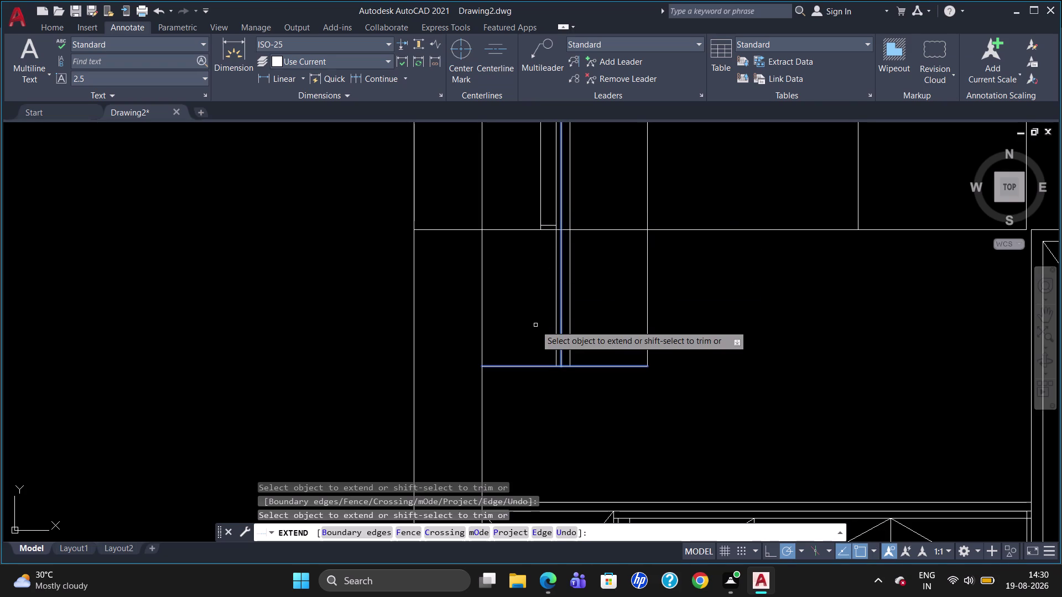
key(Escape)
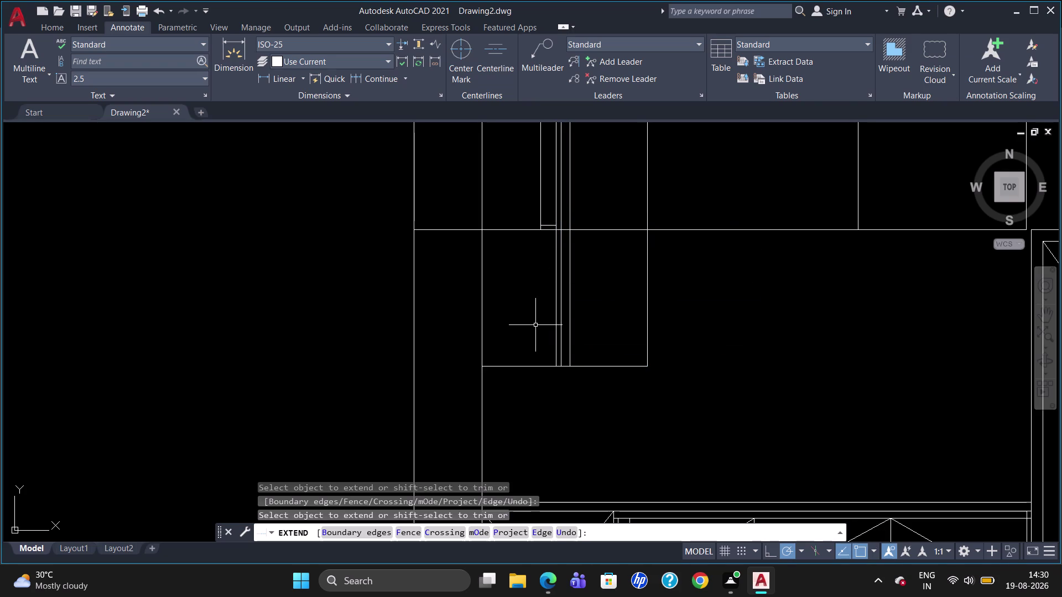
scroll(down, 3)
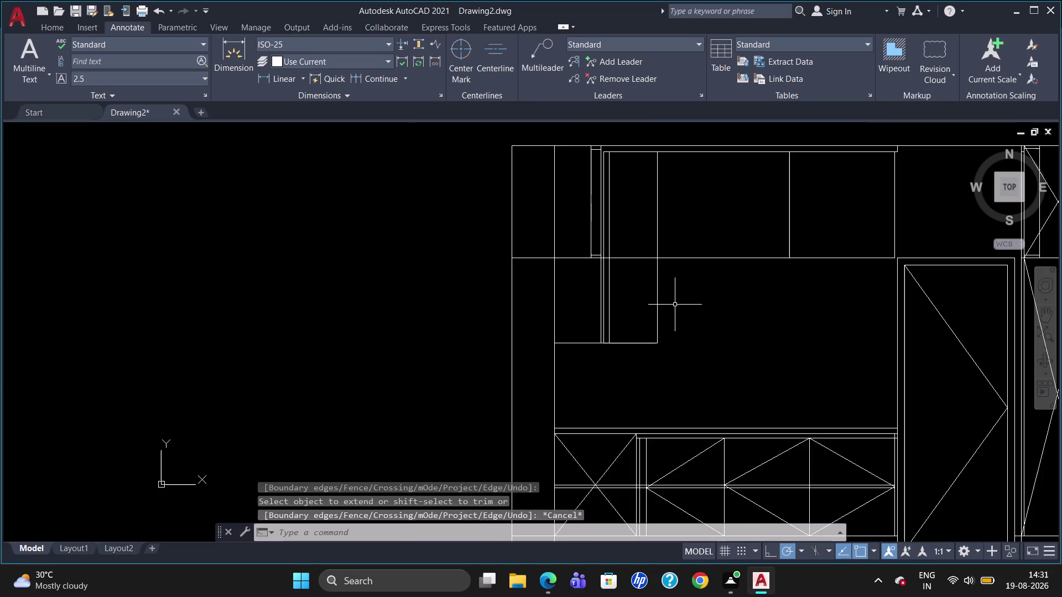
scroll(up, 3)
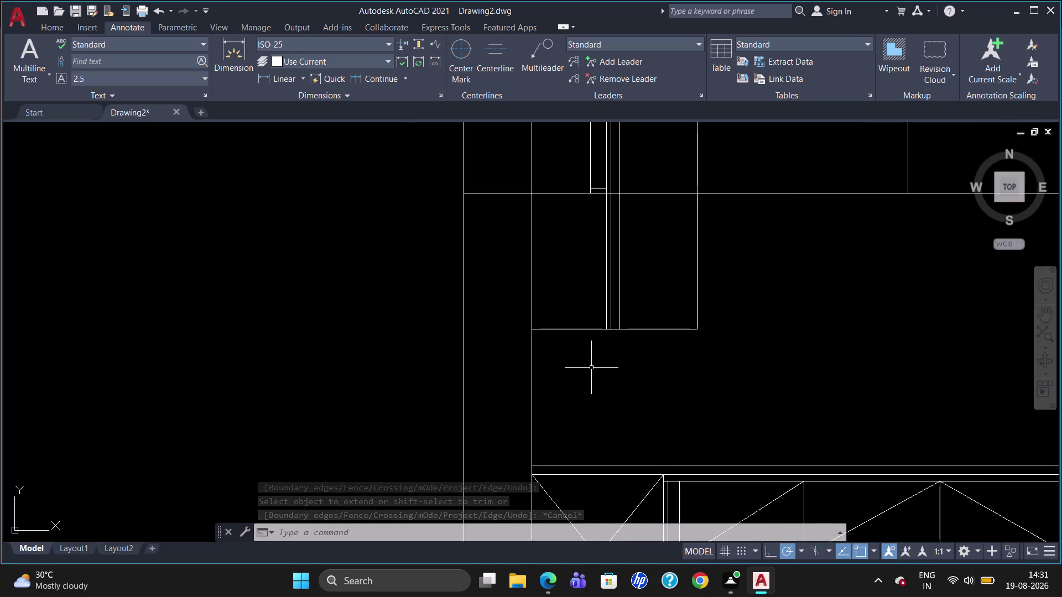
key(d)
key(l)
key(i)
key(Return)
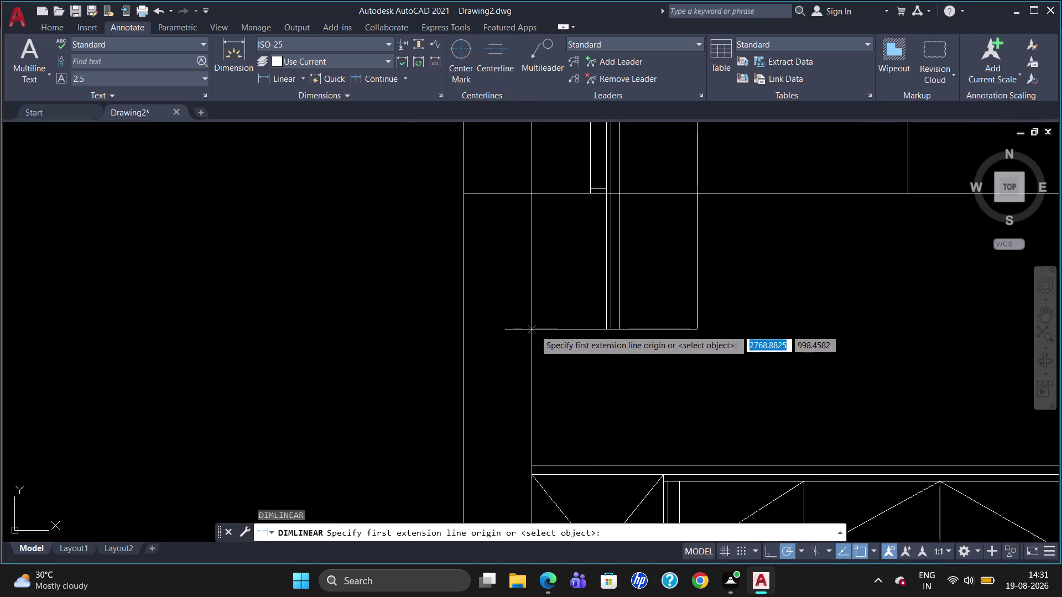
click(534, 329)
click(610, 331)
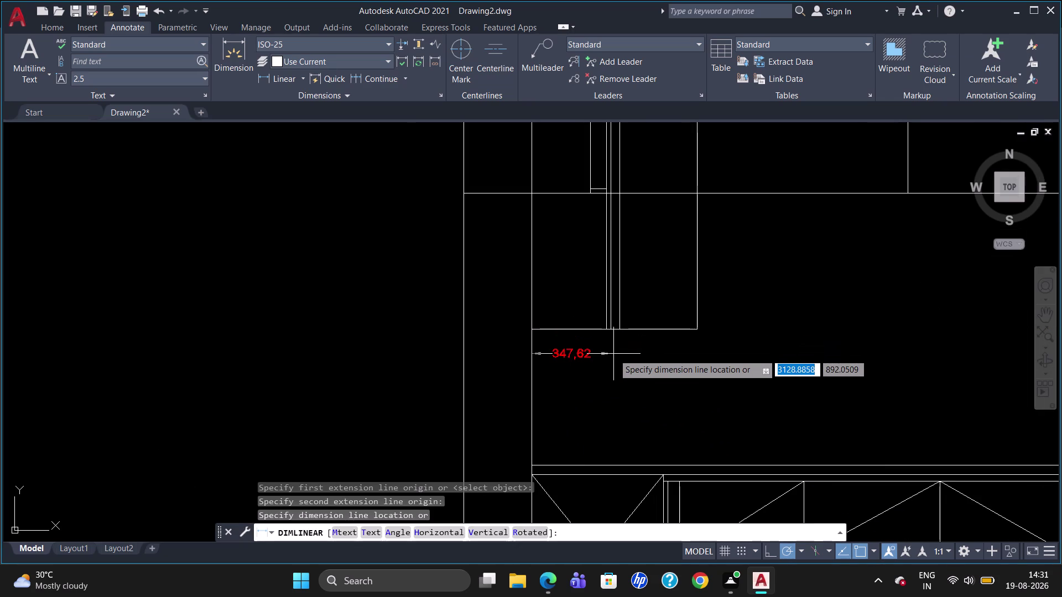
key(Escape)
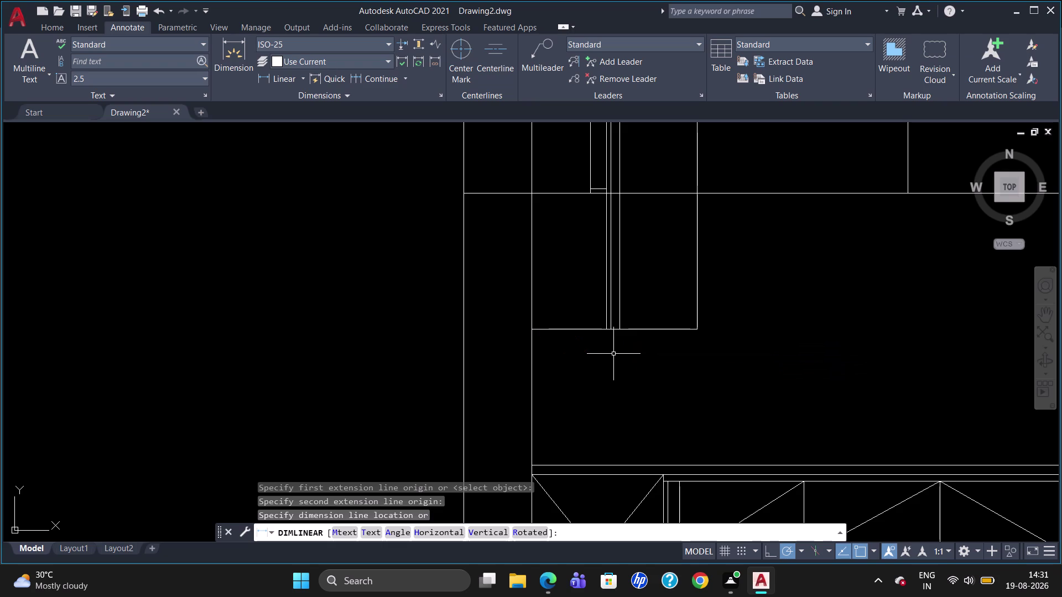
scroll(up, 3)
text(D)
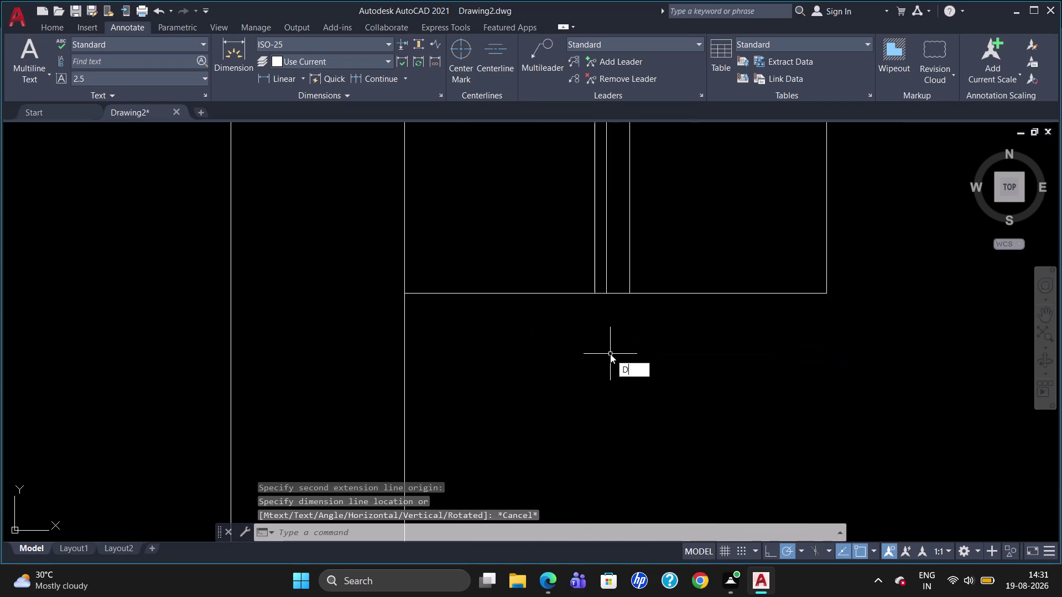
text(LI)
key(Return)
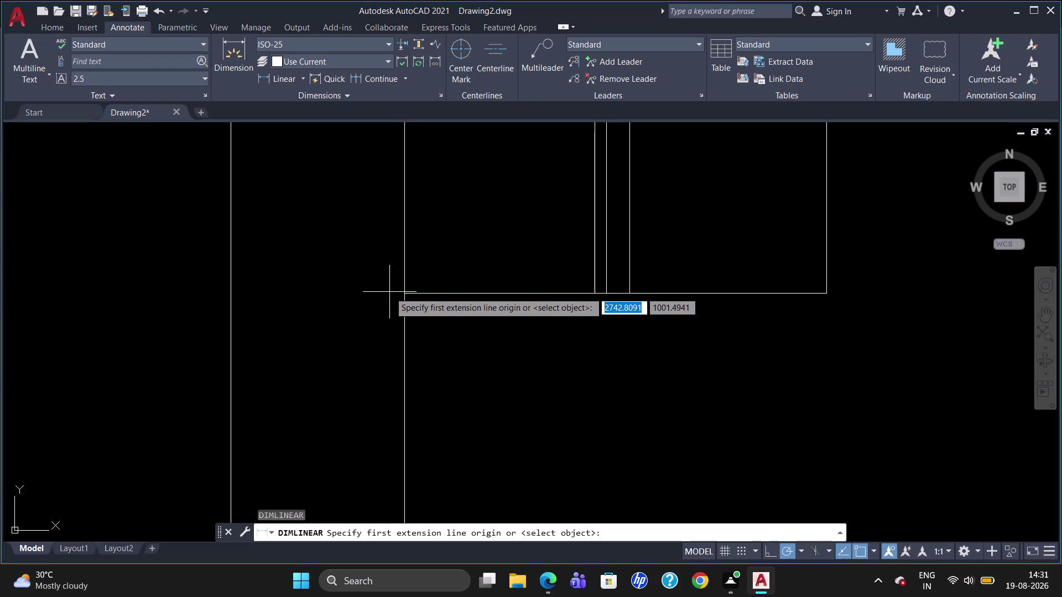
click(408, 297)
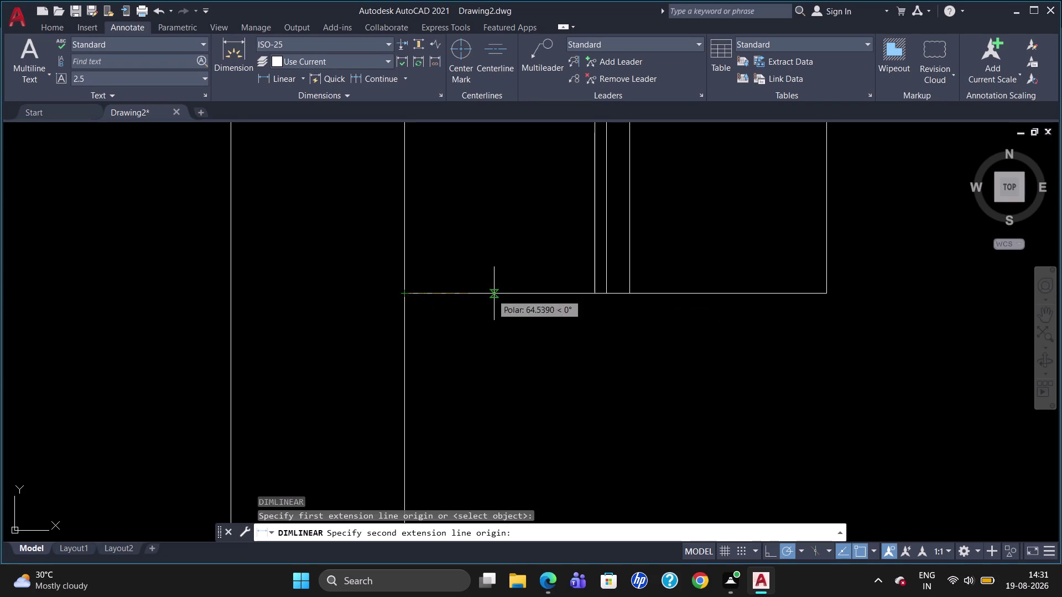
drag(608, 294, 608, 296)
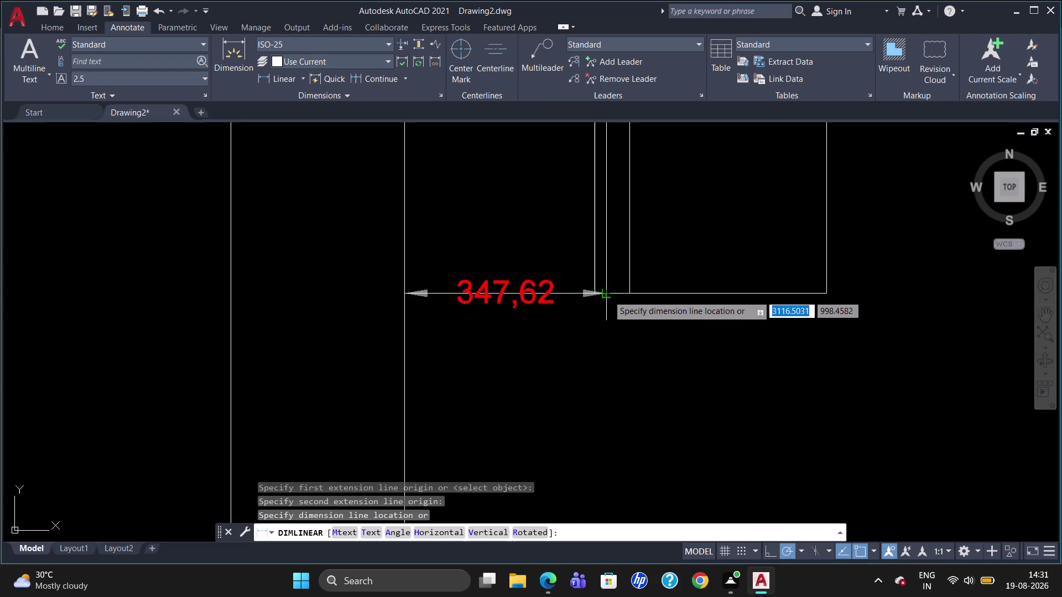
drag(607, 296, 606, 318)
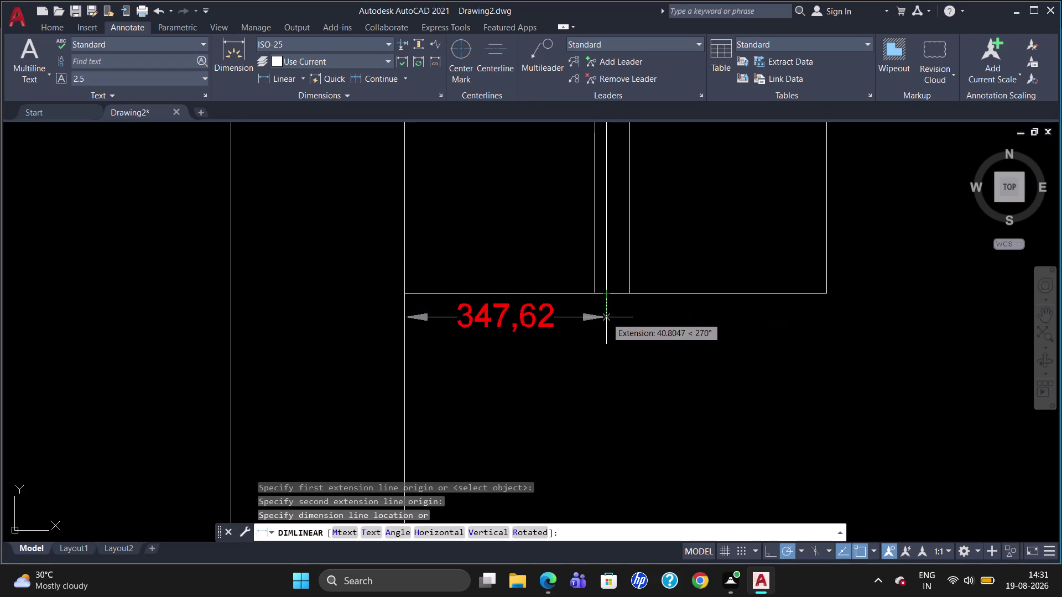
key(Escape)
scroll(down, 3)
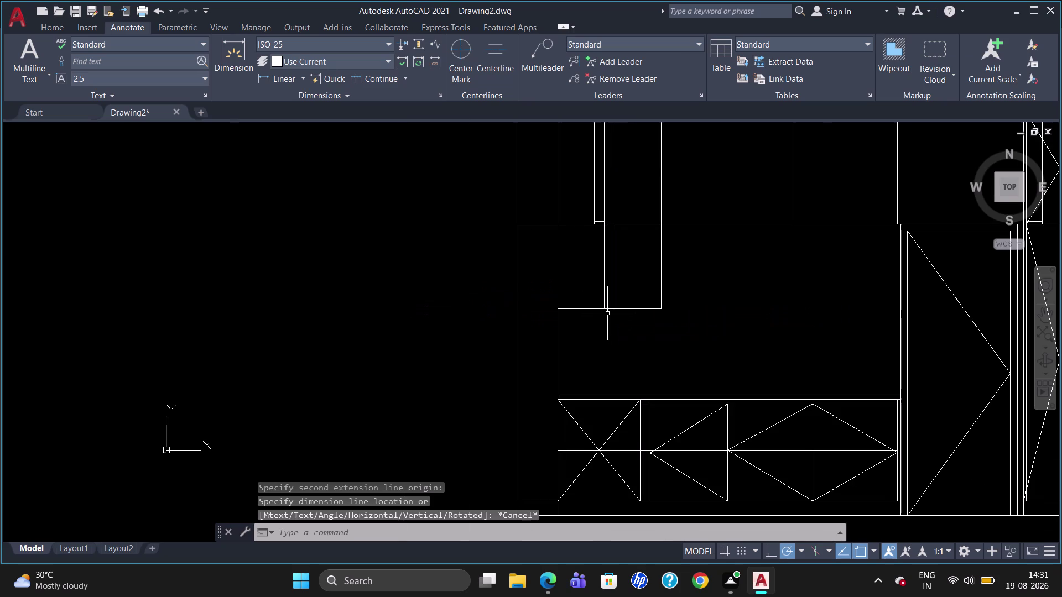
scroll(up, 3)
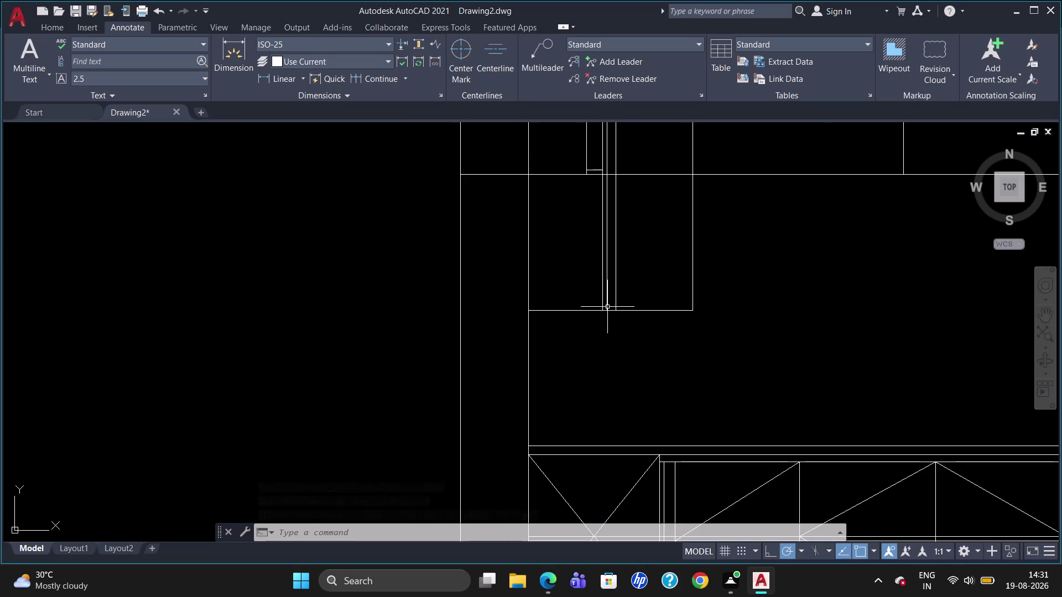
scroll(down, 3)
scroll(up, 3)
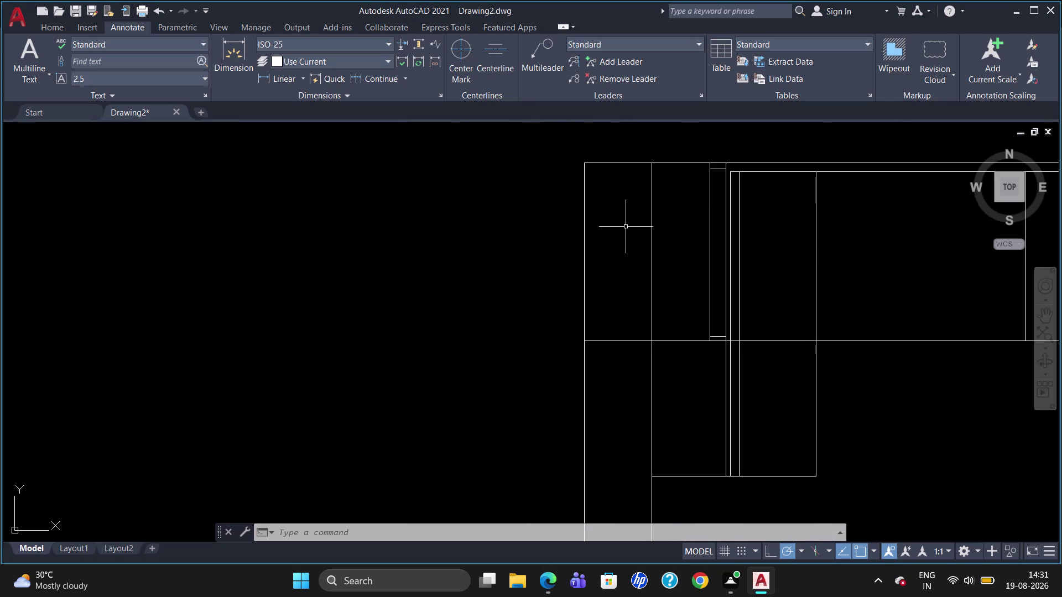
scroll(up, 3)
scroll(down, 3)
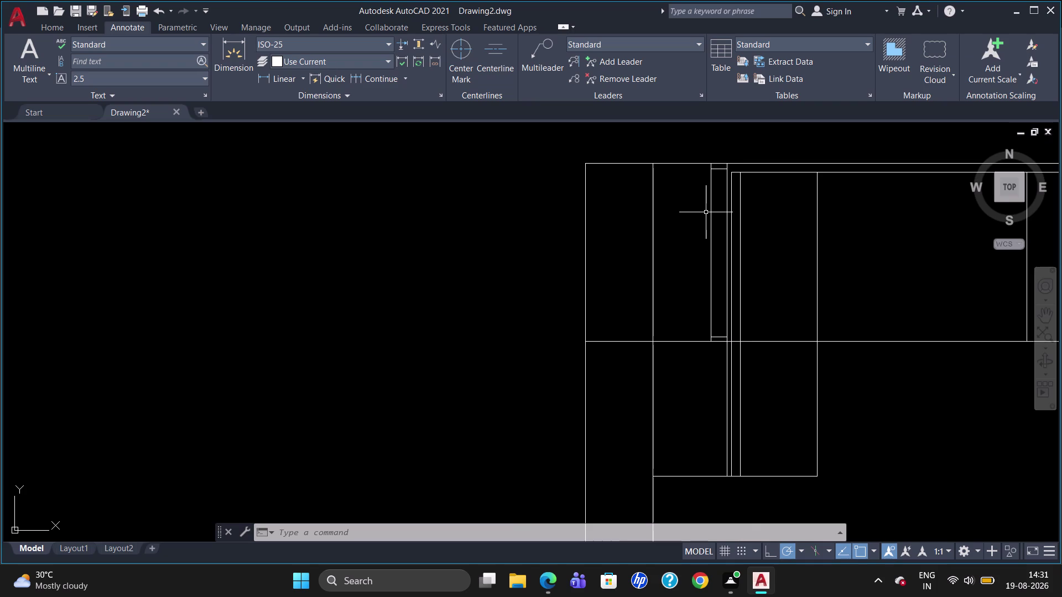
scroll(up, 3)
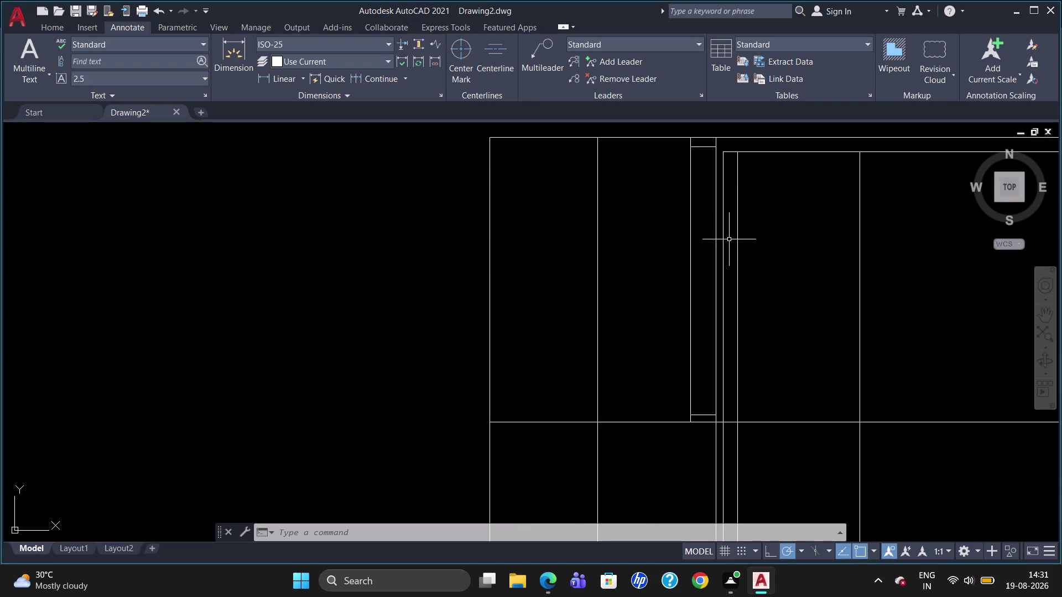
text(DLI)
key(Return)
click(723, 158)
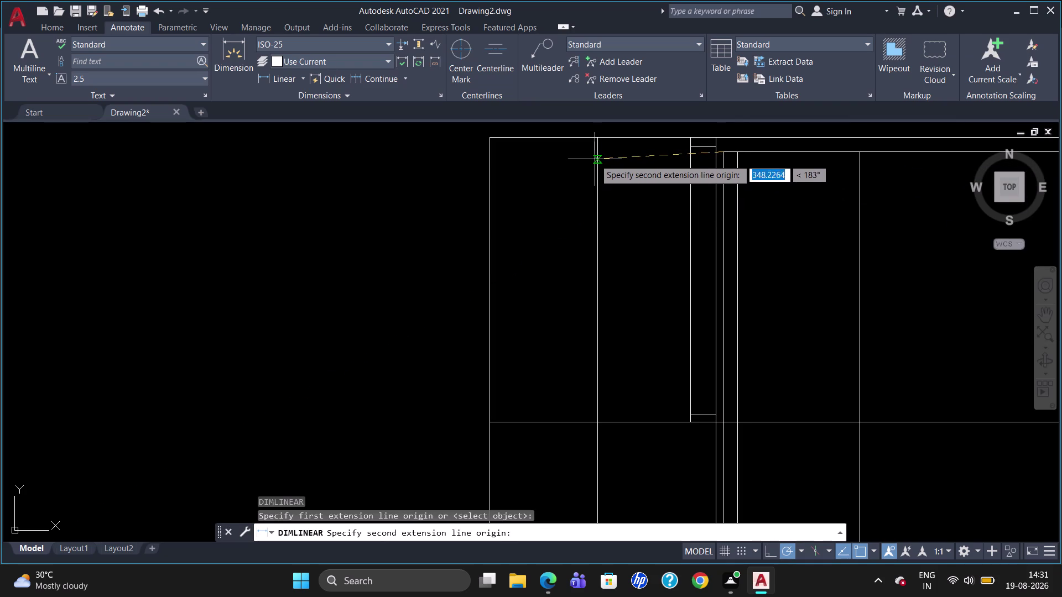
click(598, 155)
click(599, 171)
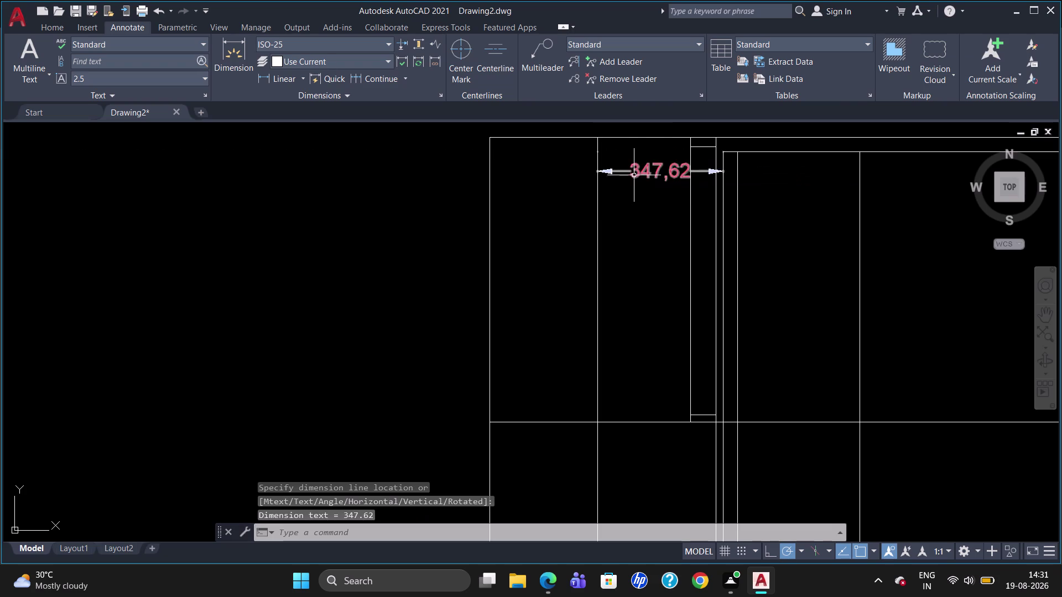
click(634, 173)
key(Delete)
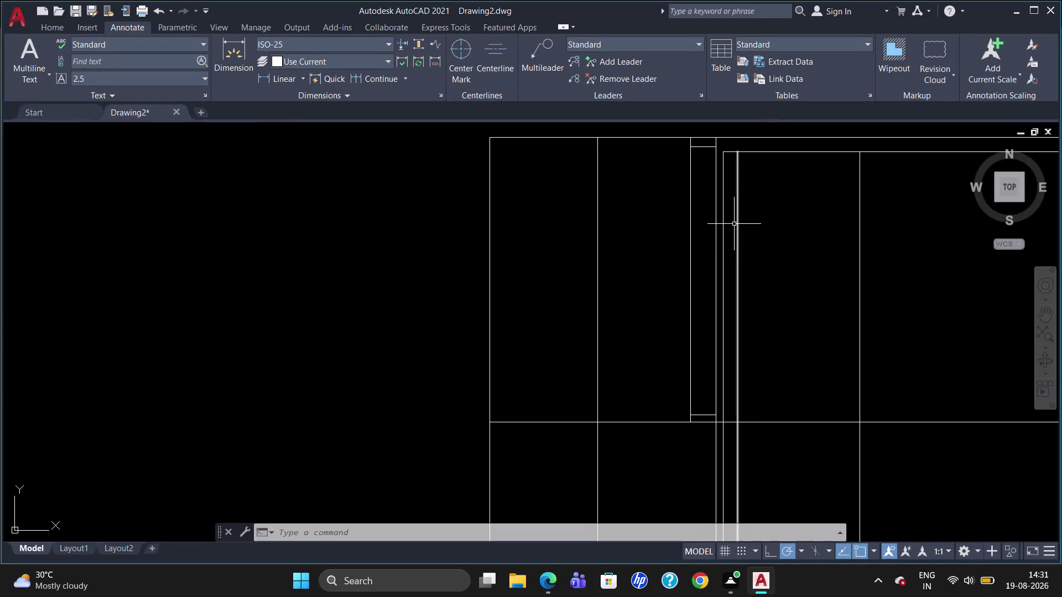
scroll(down, 3)
scroll(up, 3)
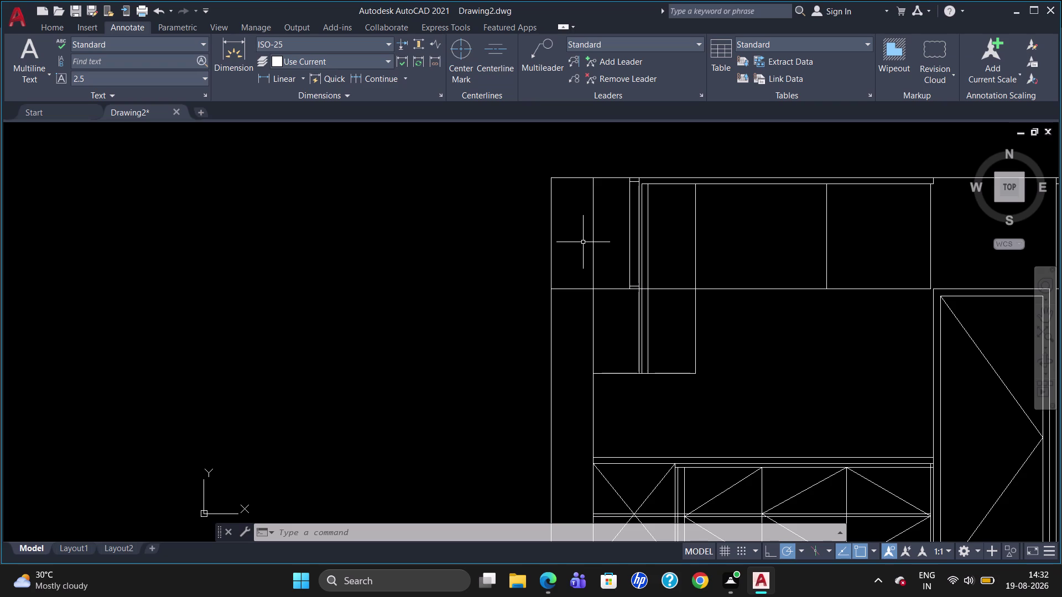
Try drawing a short line across the top of the narrow vertical panel.
key(l)
key(Return)
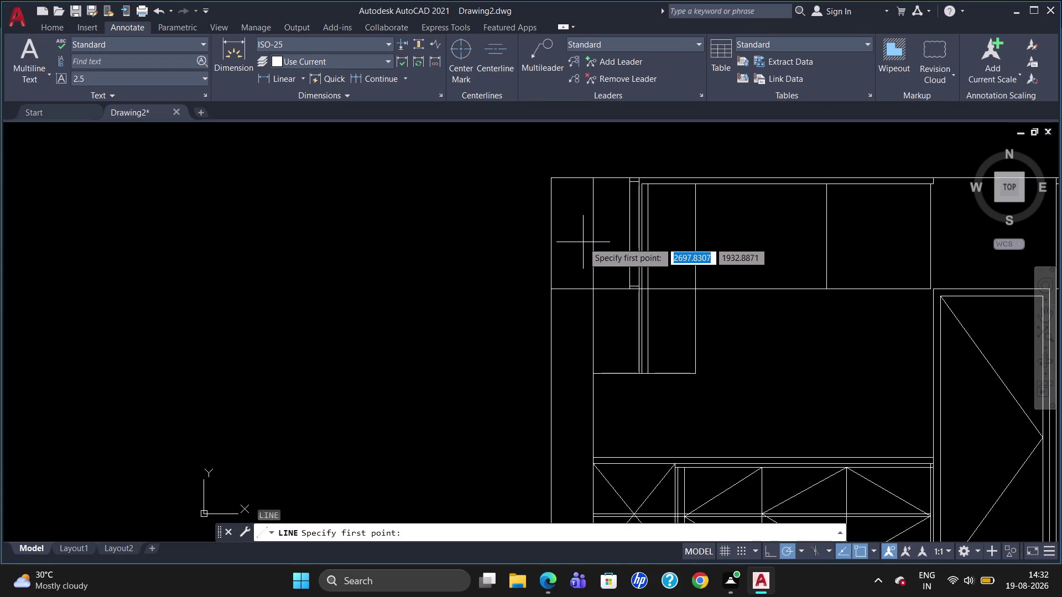
scroll(up, 3)
click(611, 211)
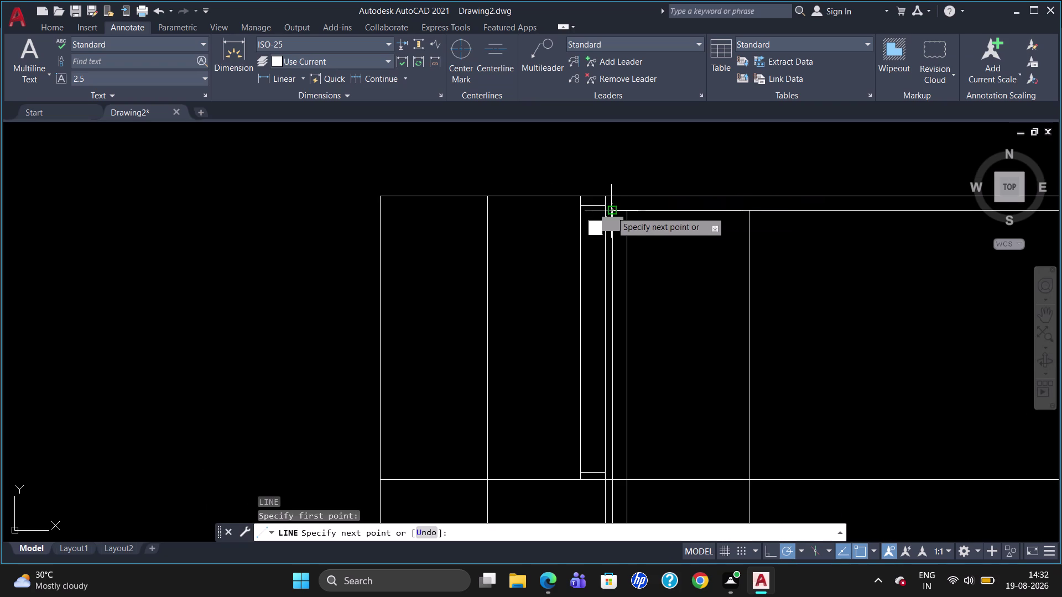
click(600, 212)
key(Escape)
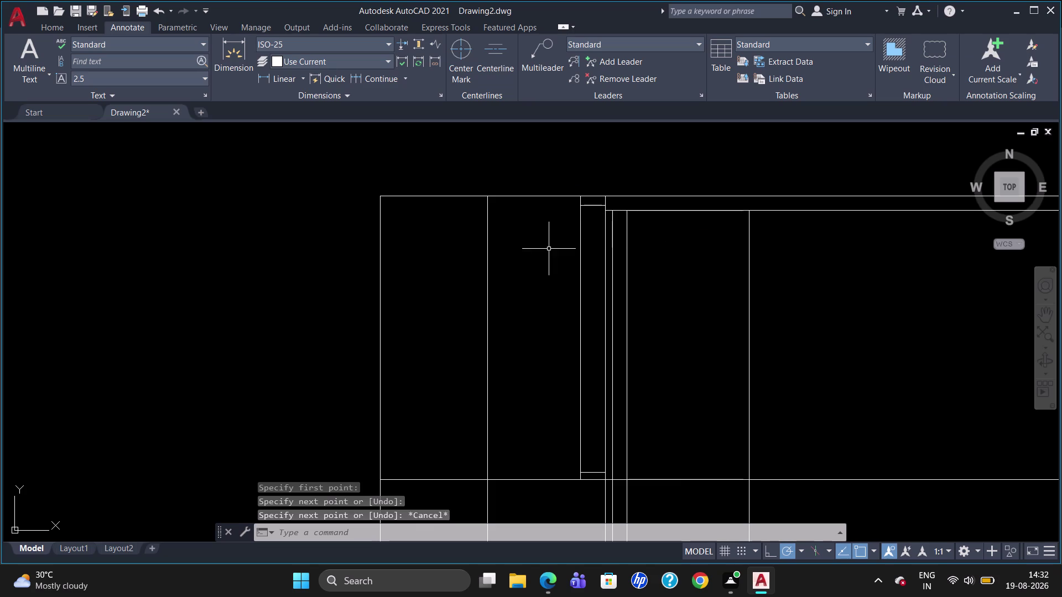
Add linear dimensions of 40 for the narrow strip and 340 for the next panel.
text(D)
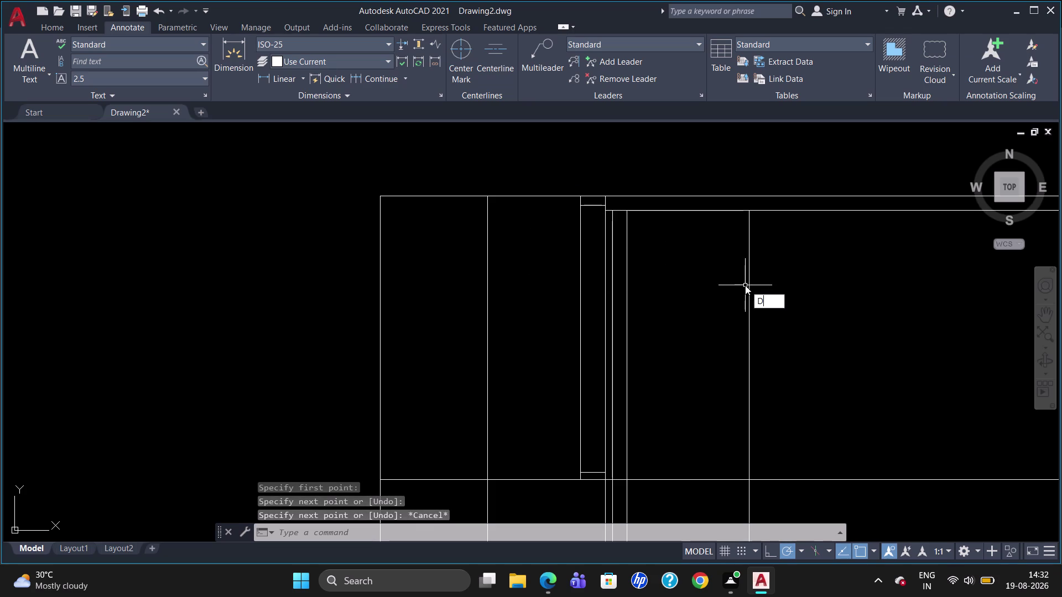
text(LI)
key(Return)
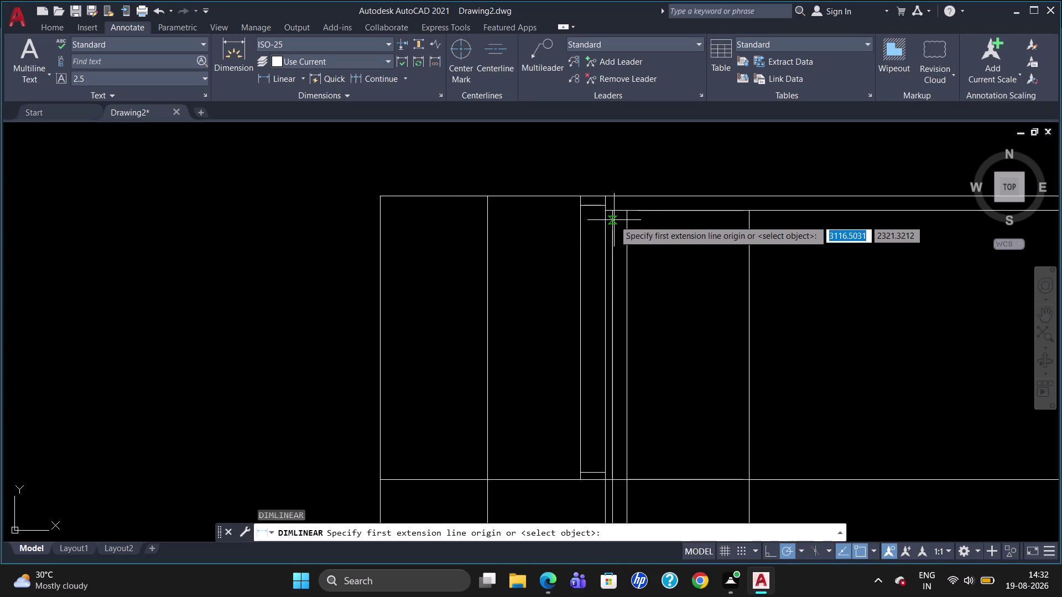
click(612, 210)
click(630, 210)
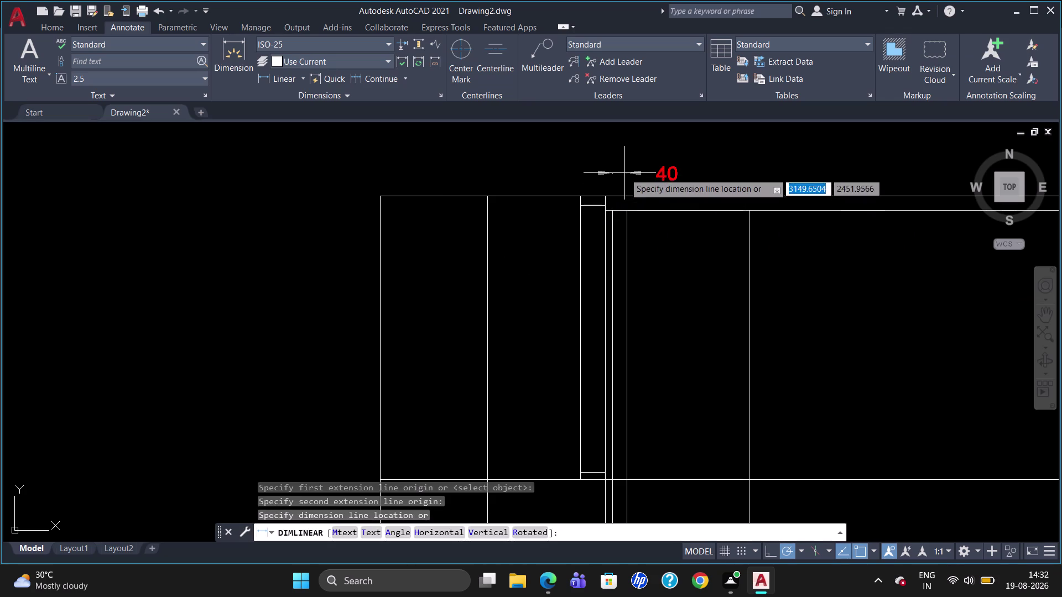
click(624, 173)
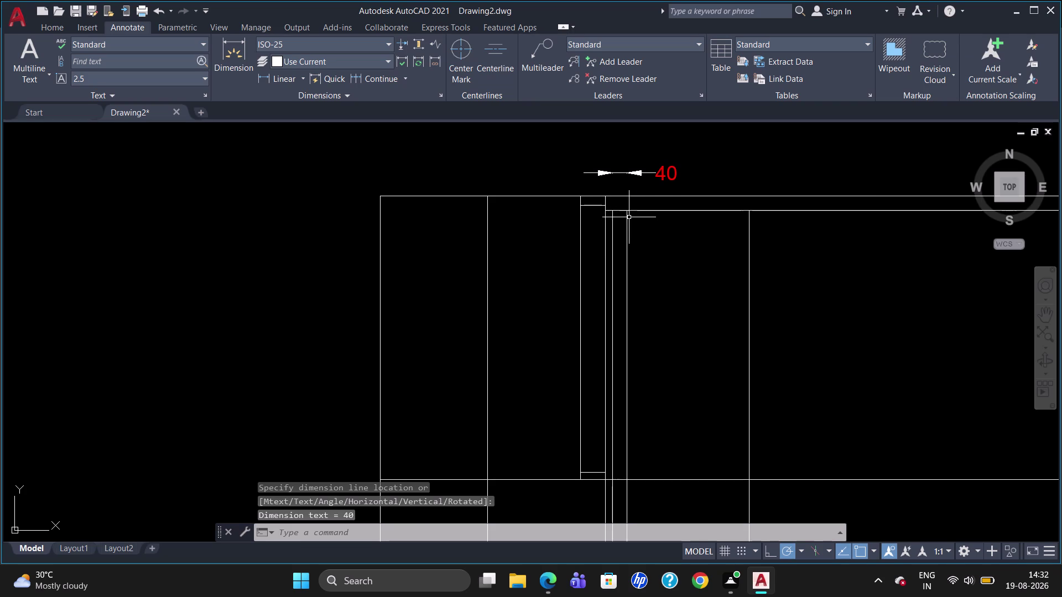
key(space)
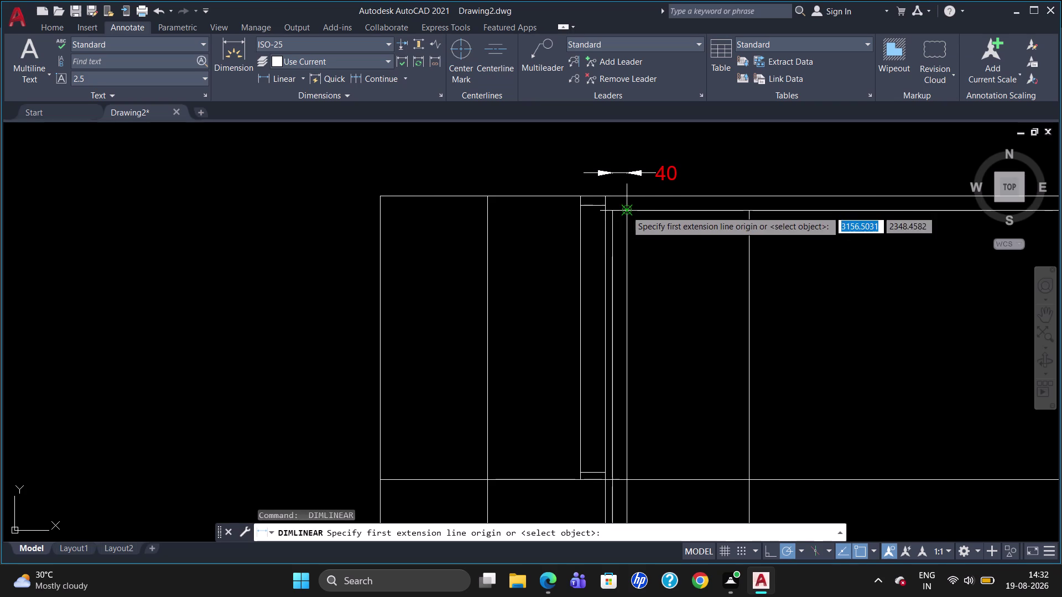
click(626, 210)
click(744, 214)
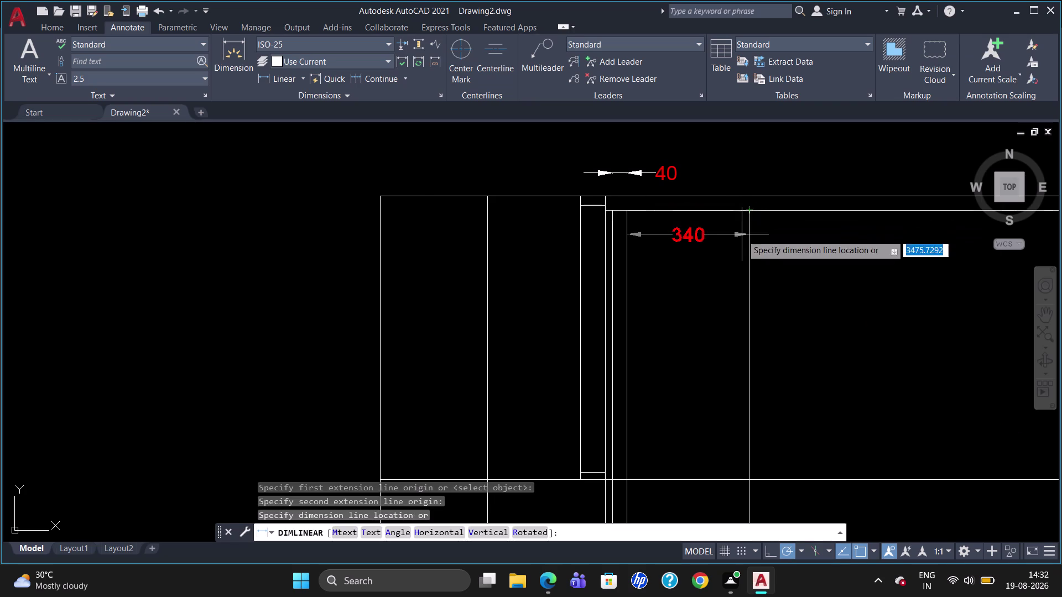
click(741, 235)
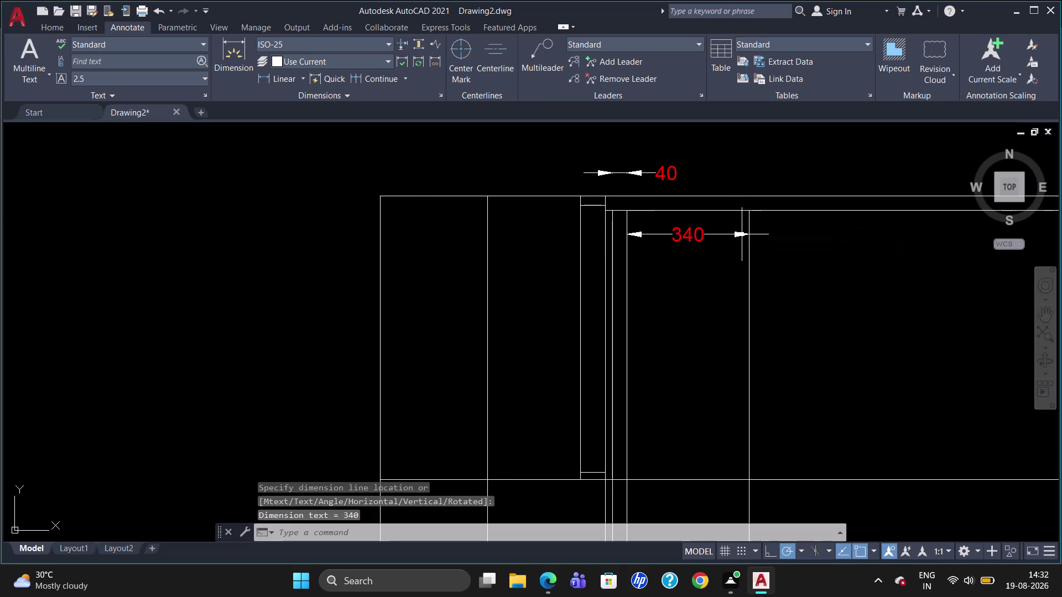
Dimension the wide panel as 950.77, then delete that dimension.
scroll(down, 3)
scroll(up, 3)
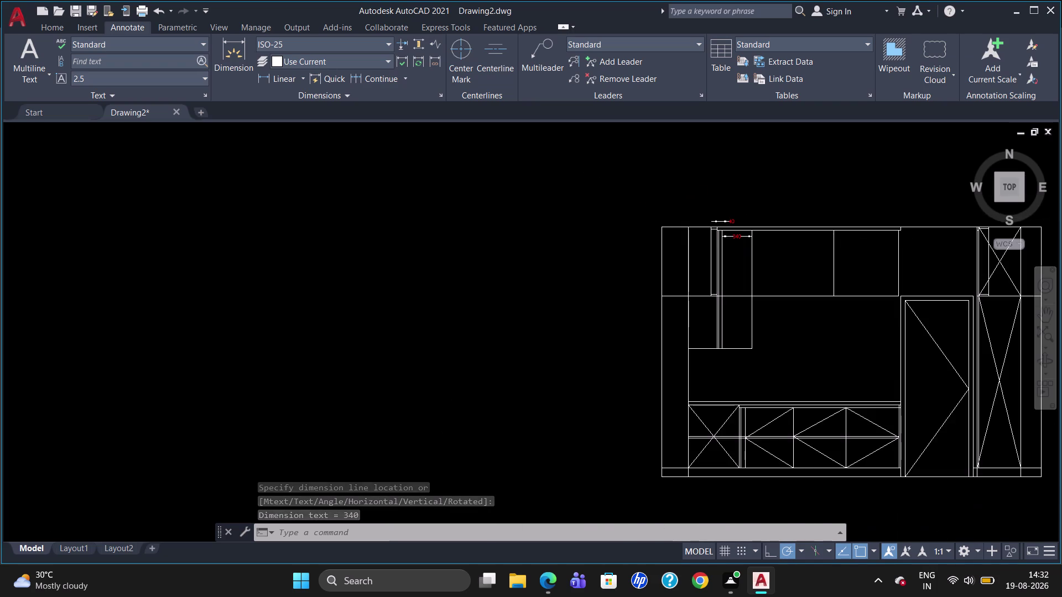
key(space)
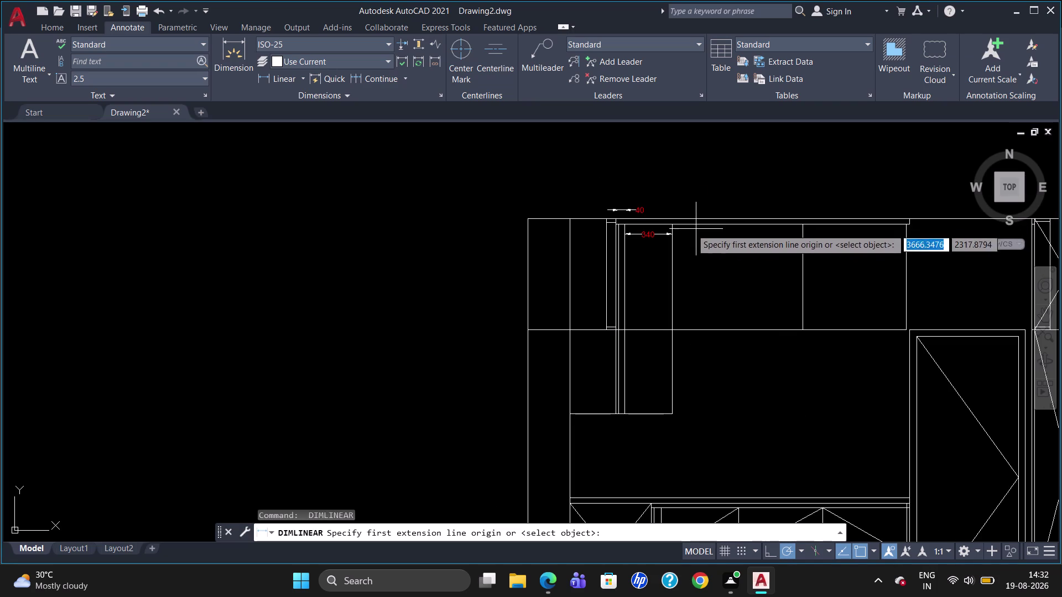
click(669, 225)
click(802, 223)
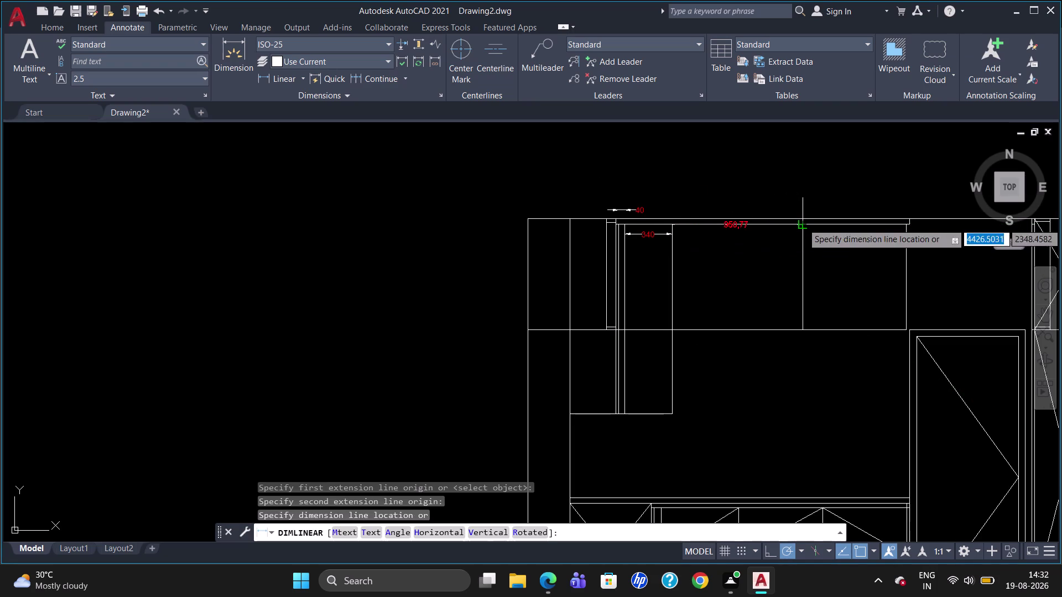
click(800, 234)
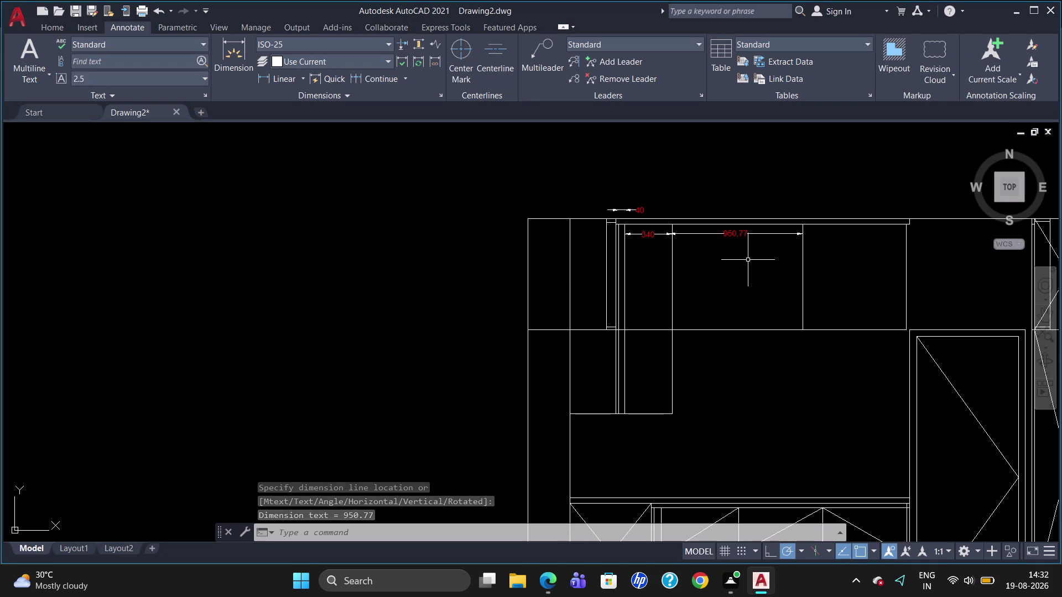
click(728, 231)
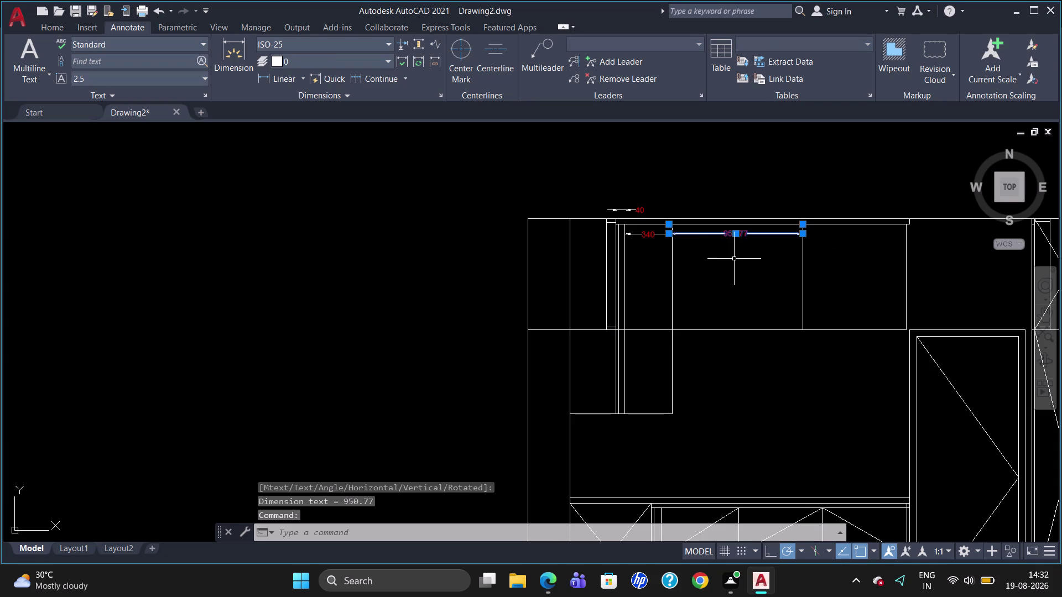
key(Delete)
scroll(up, 3)
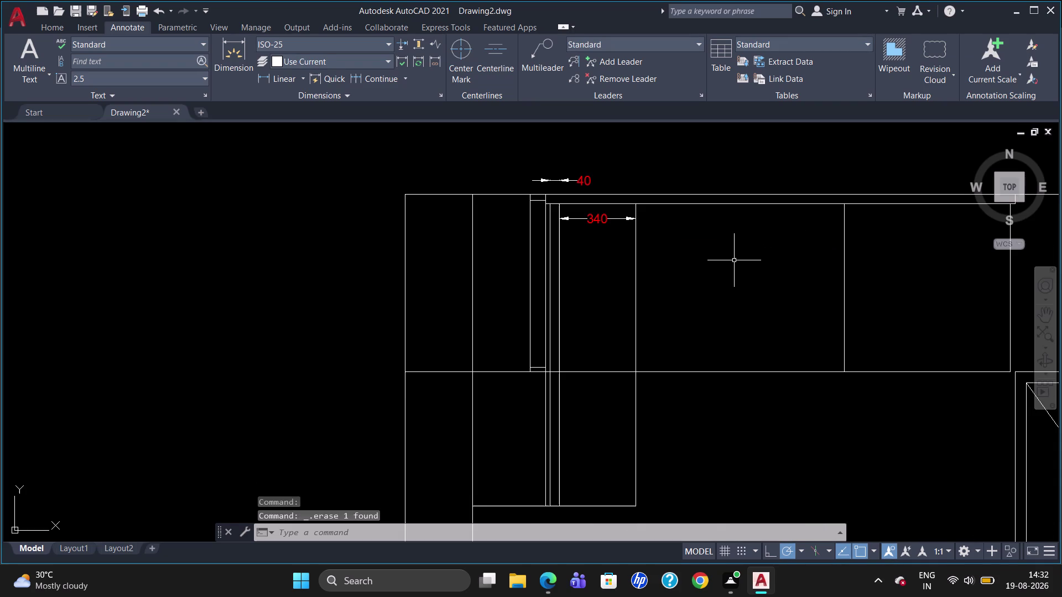
Add a 930 linear dimension beside the 340 dimension.
text(DLI)
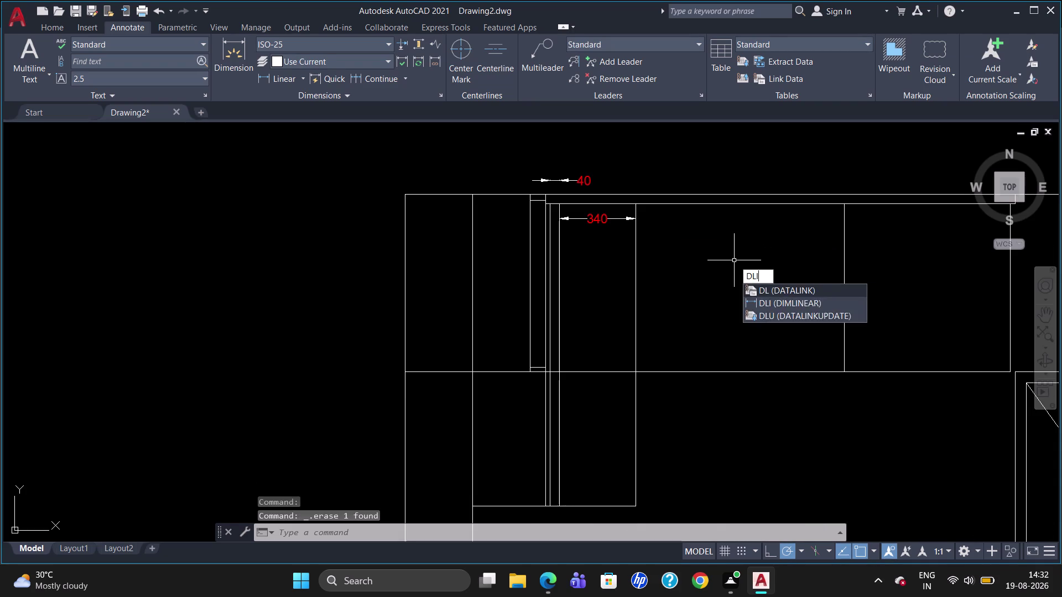
key(Return)
click(638, 204)
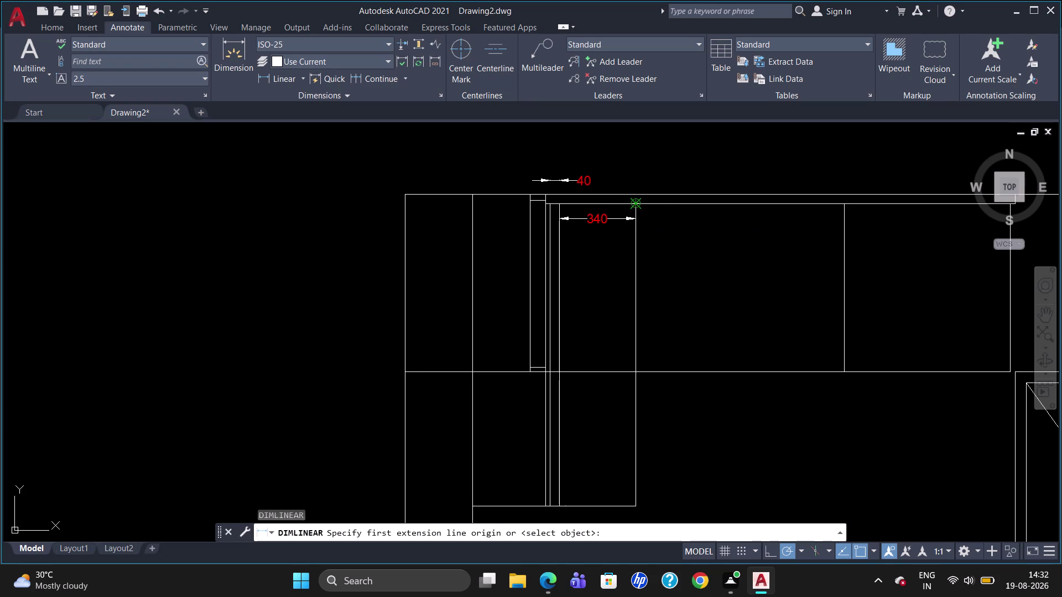
click(840, 207)
click(842, 231)
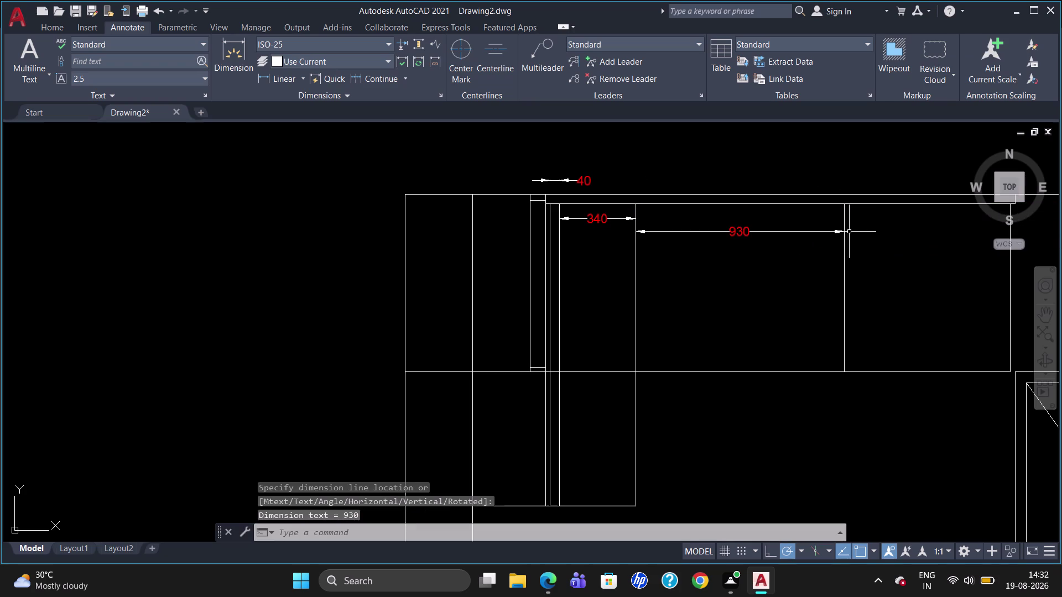
scroll(down, 3)
scroll(up, 3)
scroll(down, 3)
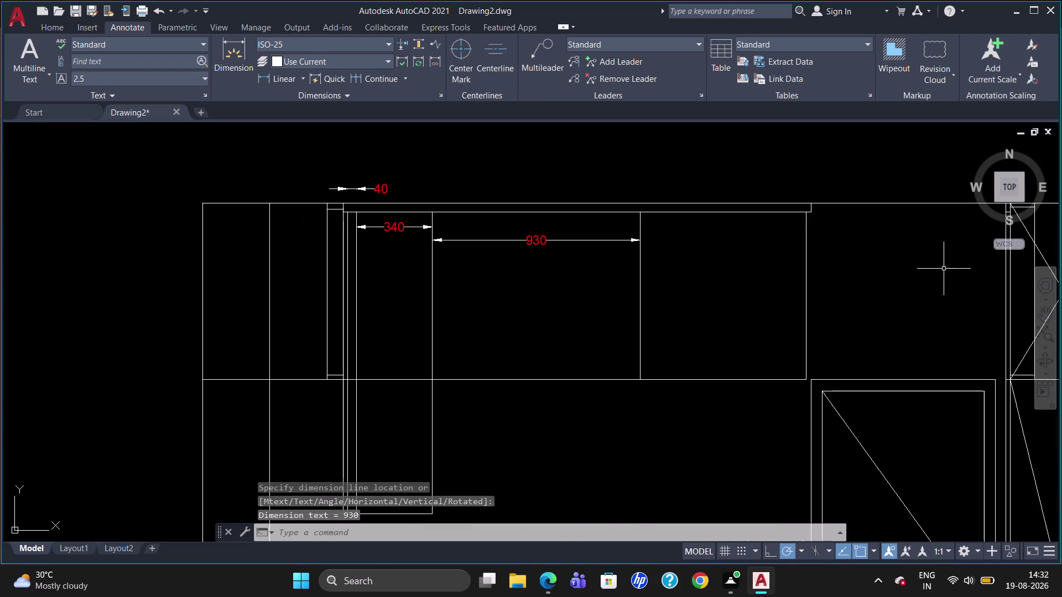
Dimension the right cabinet's 740 width, level with the other dimensions.
text(DLI)
key(Return)
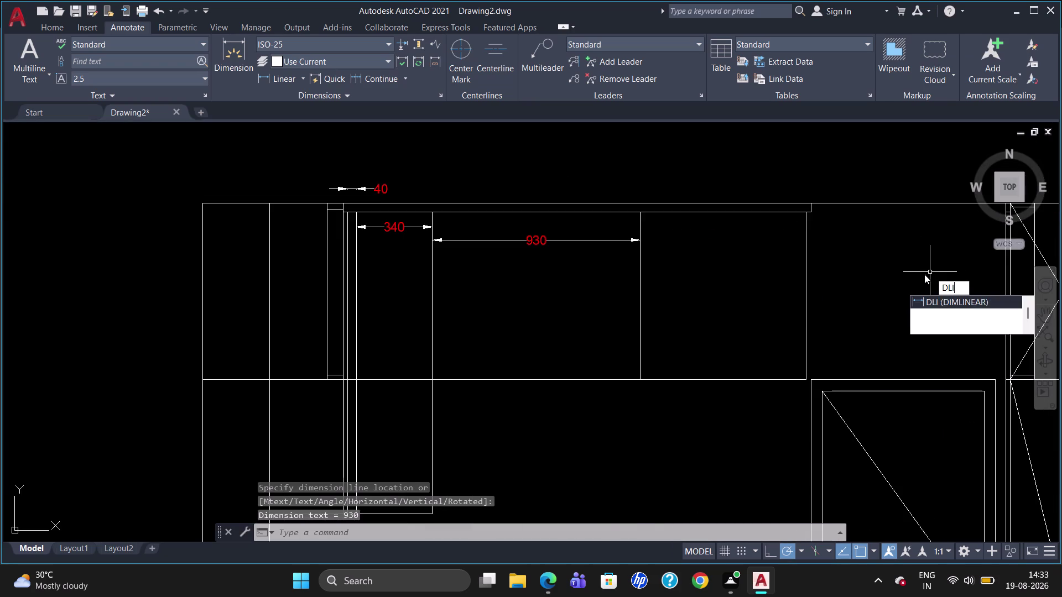
click(638, 212)
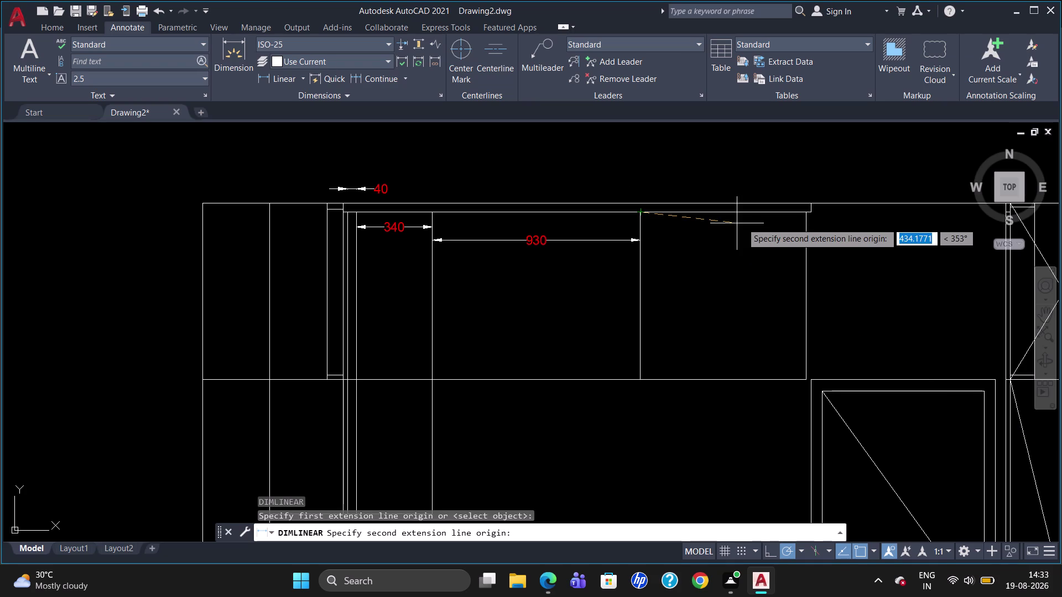
drag(805, 213, 806, 221)
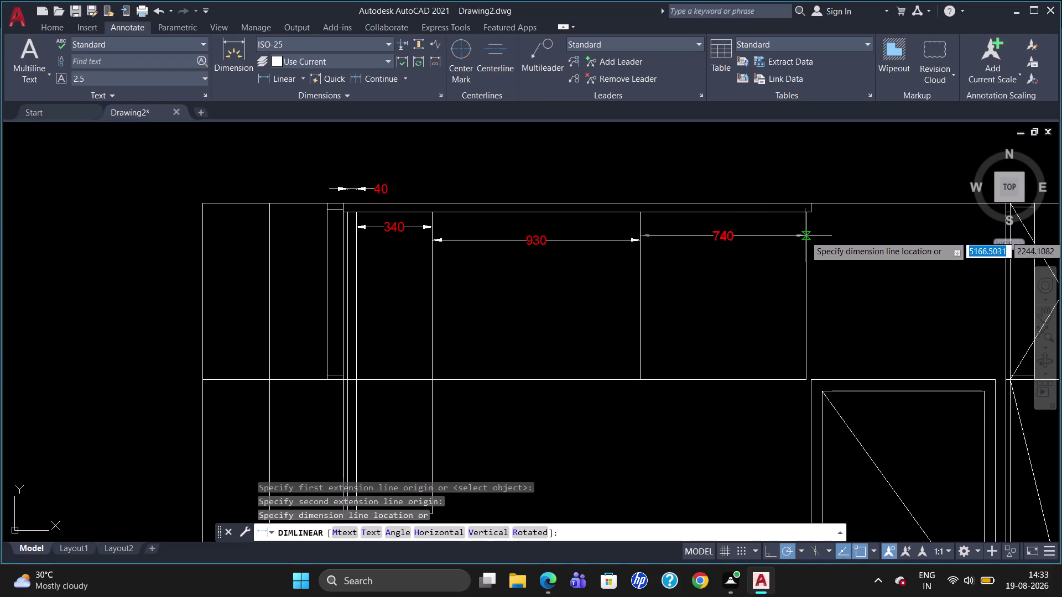
click(805, 235)
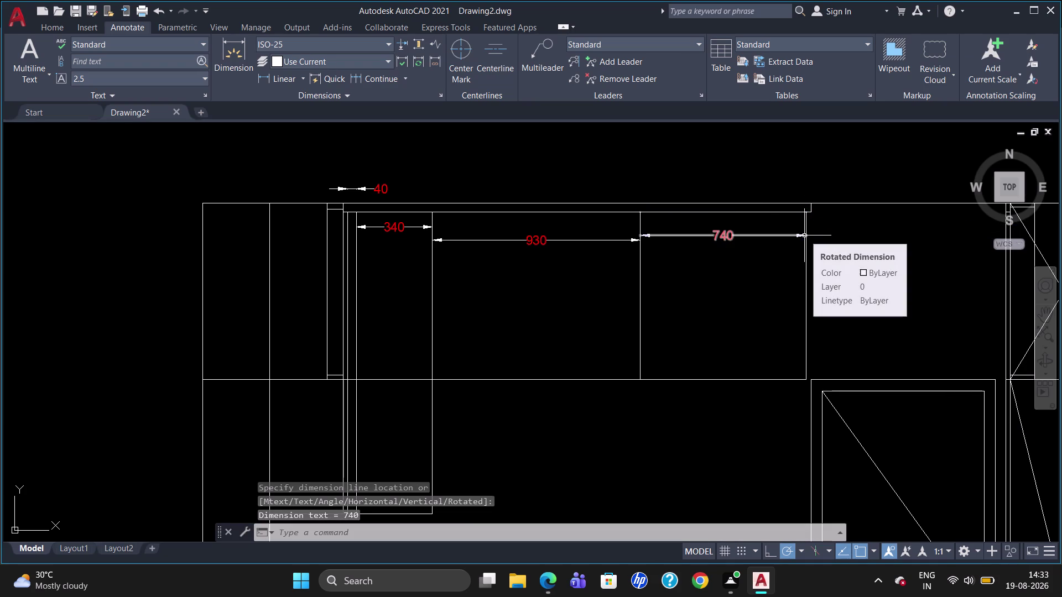
Select the 740, 930, 340 and 40 dimensions.
click(750, 235)
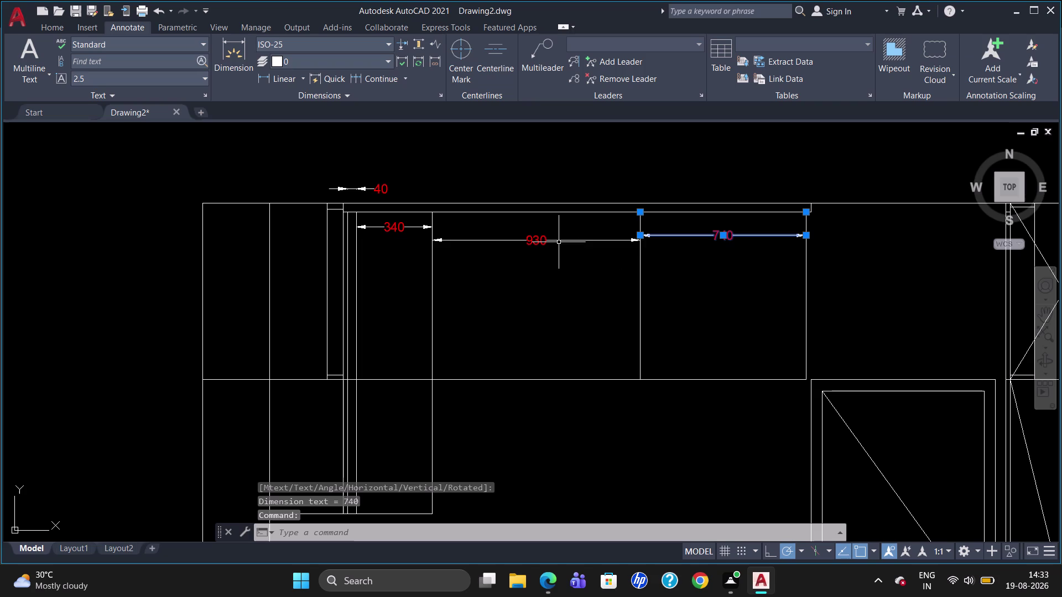
click(559, 242)
click(373, 226)
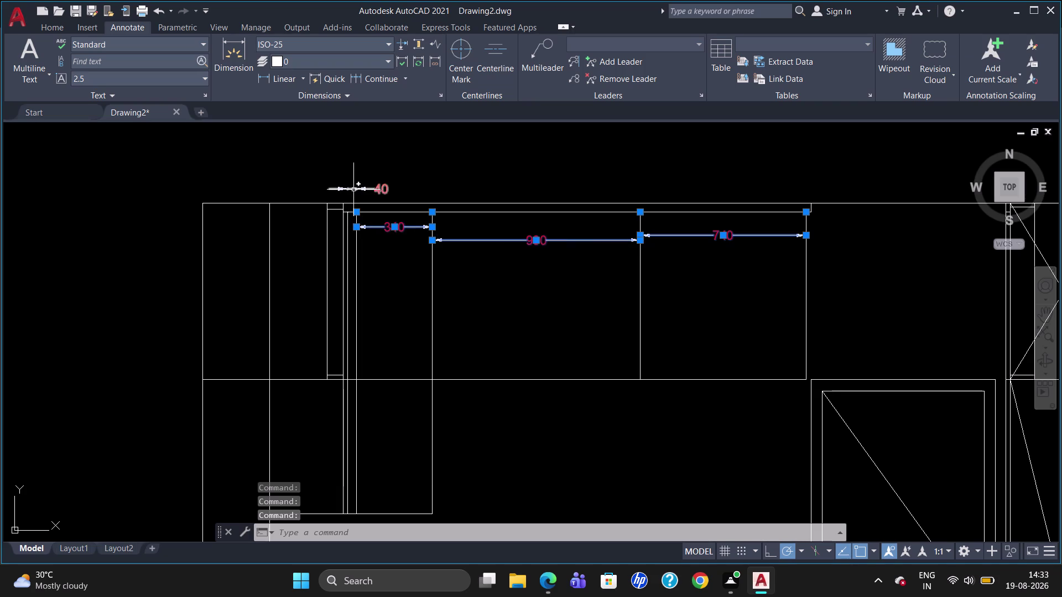
click(354, 189)
Delete the four selected dimensions and zoom back to the cabinet elevation.
key(Delete)
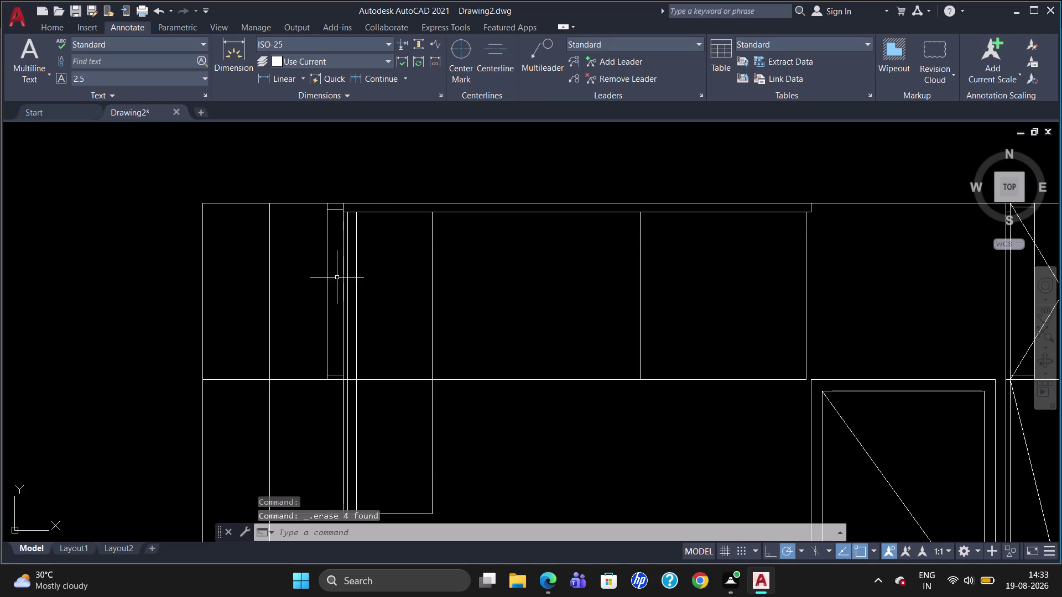
scroll(up, 3)
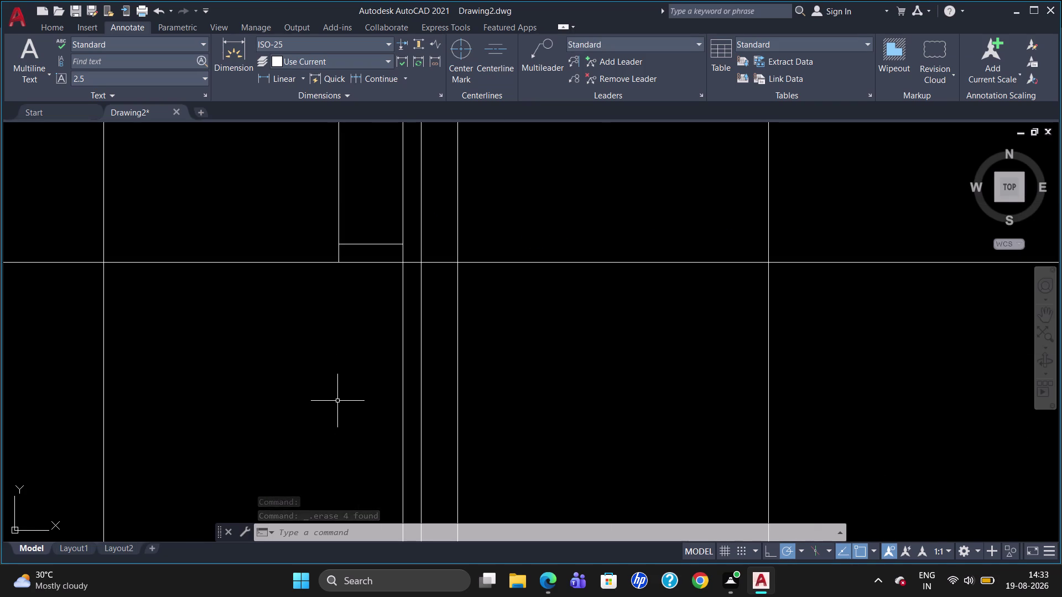
scroll(down, 3)
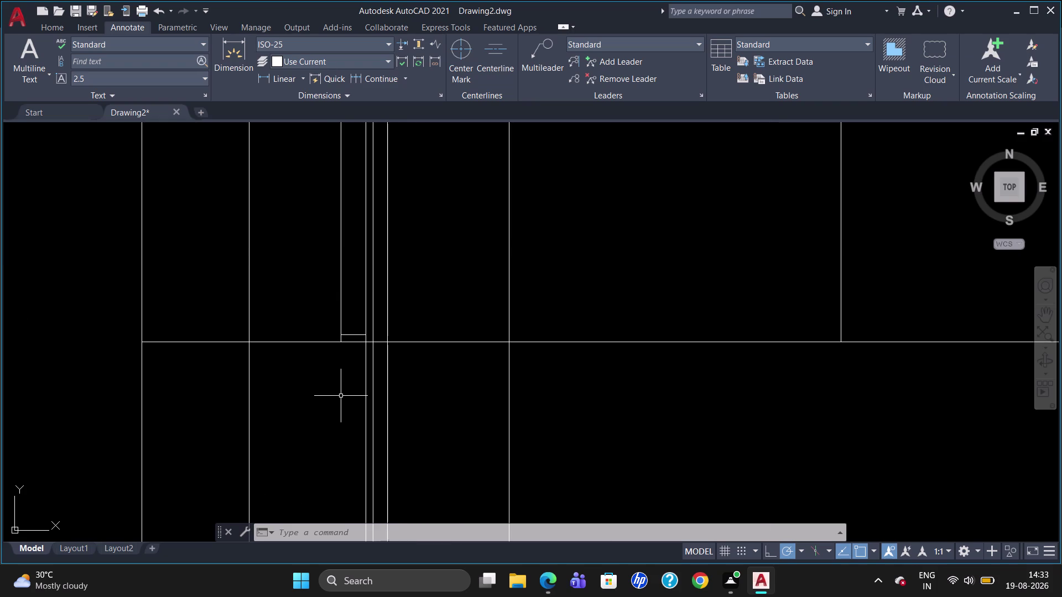
scroll(down, 3)
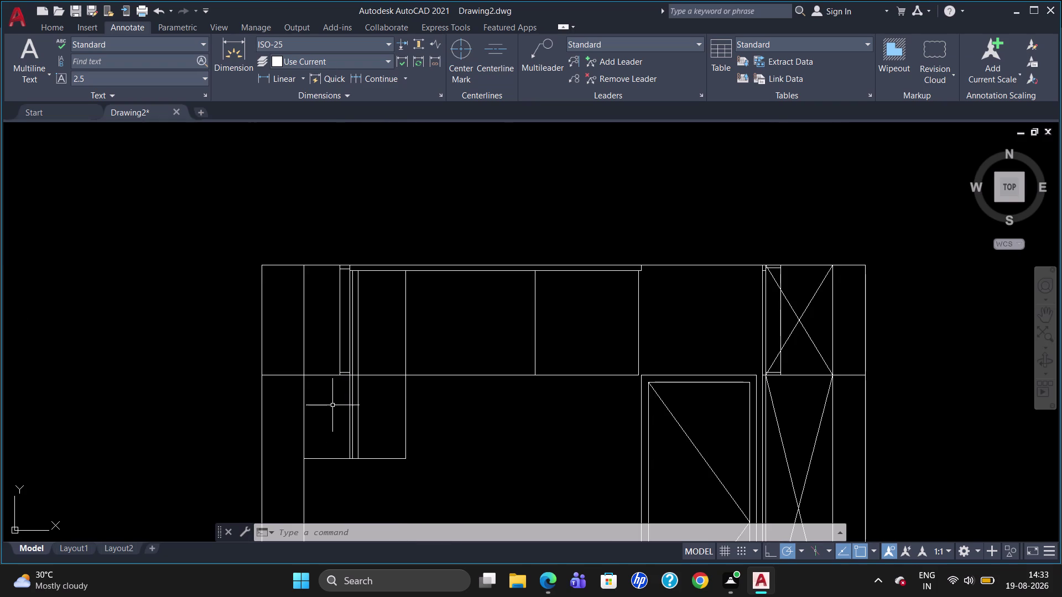
scroll(up, 3)
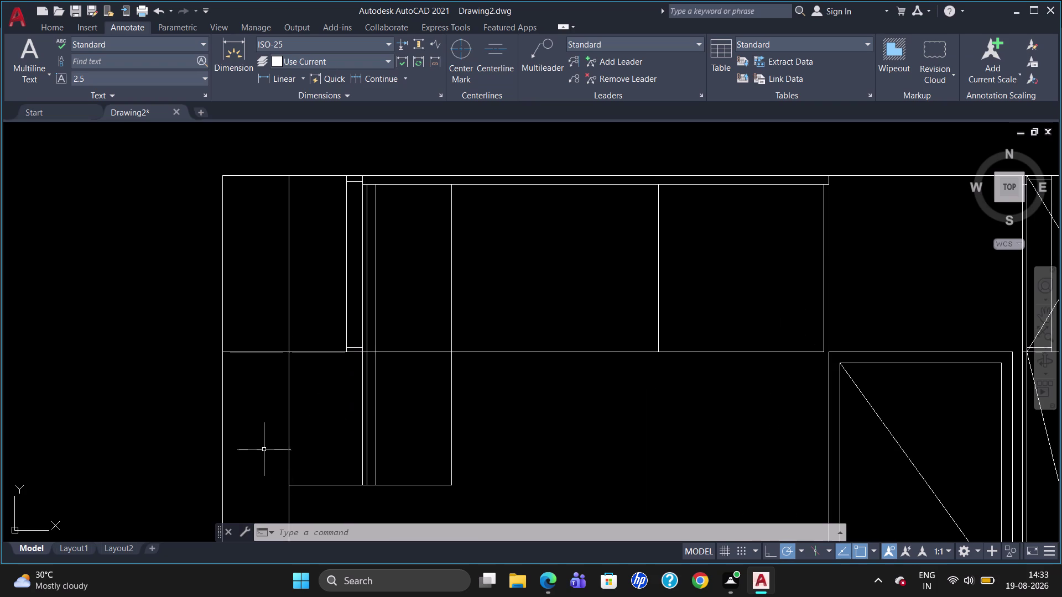
Draw the first diagonal from the cabinet's bottom-left to top-right corner.
key(l)
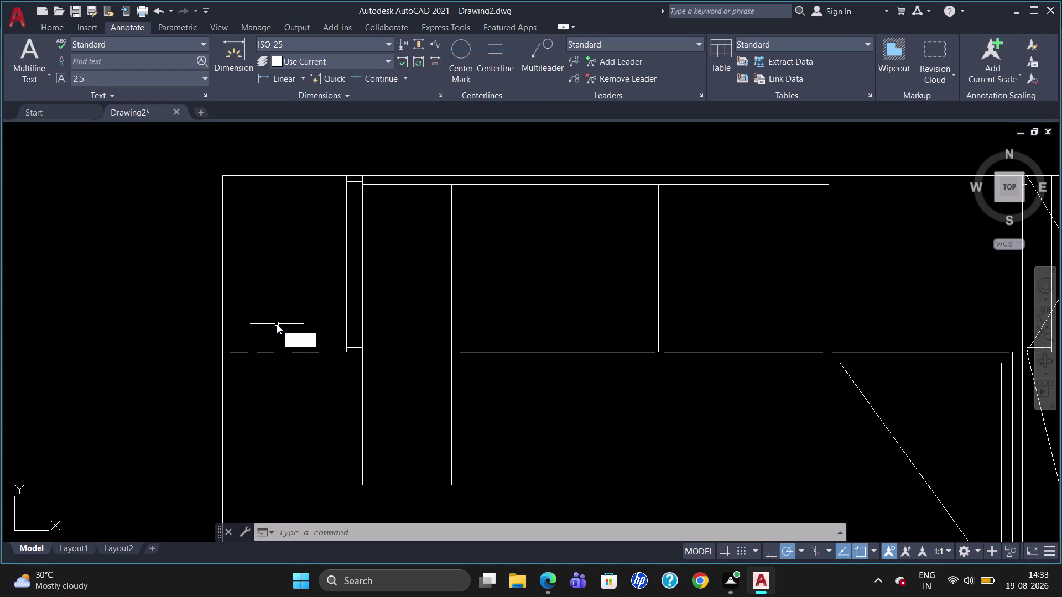
key(Return)
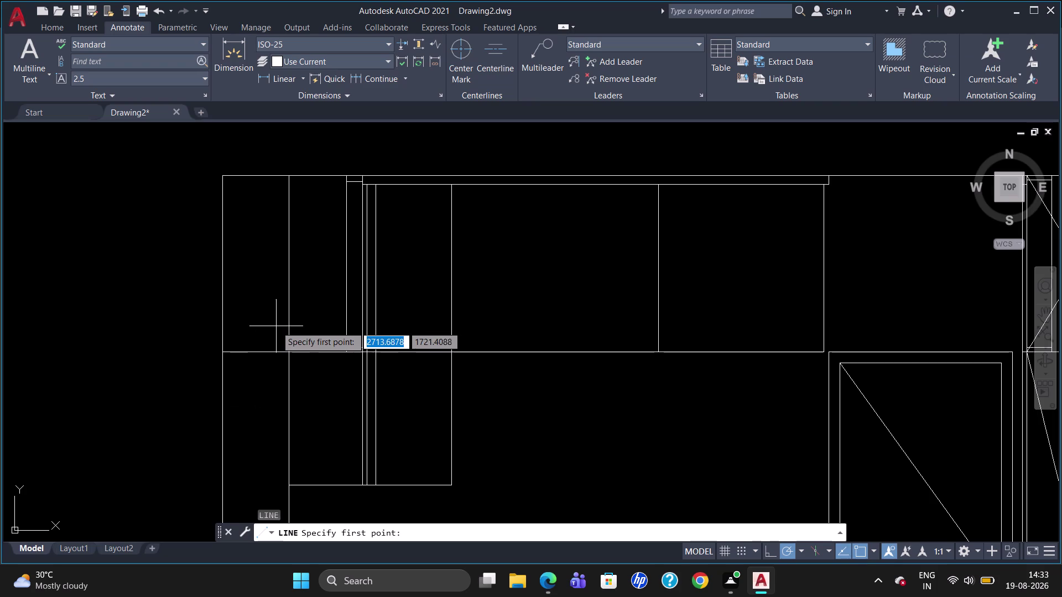
click(286, 352)
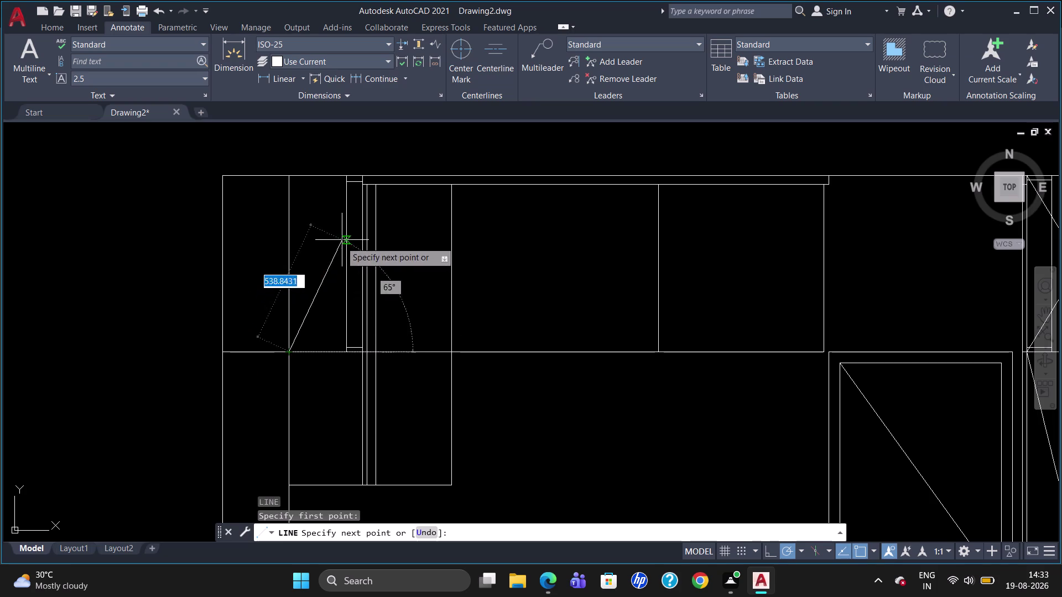
click(362, 176)
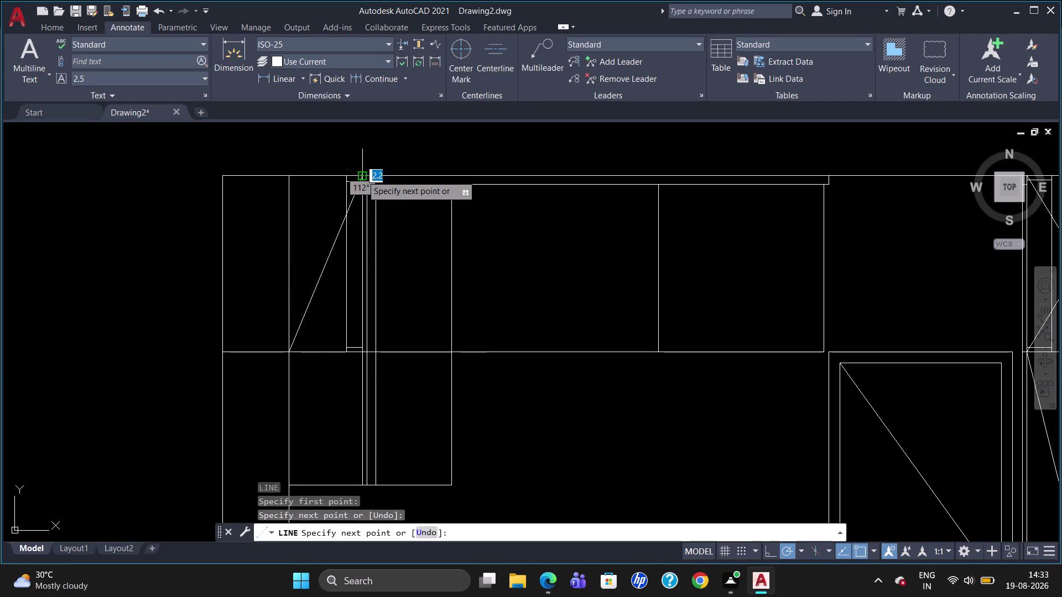
key(Escape)
key(space)
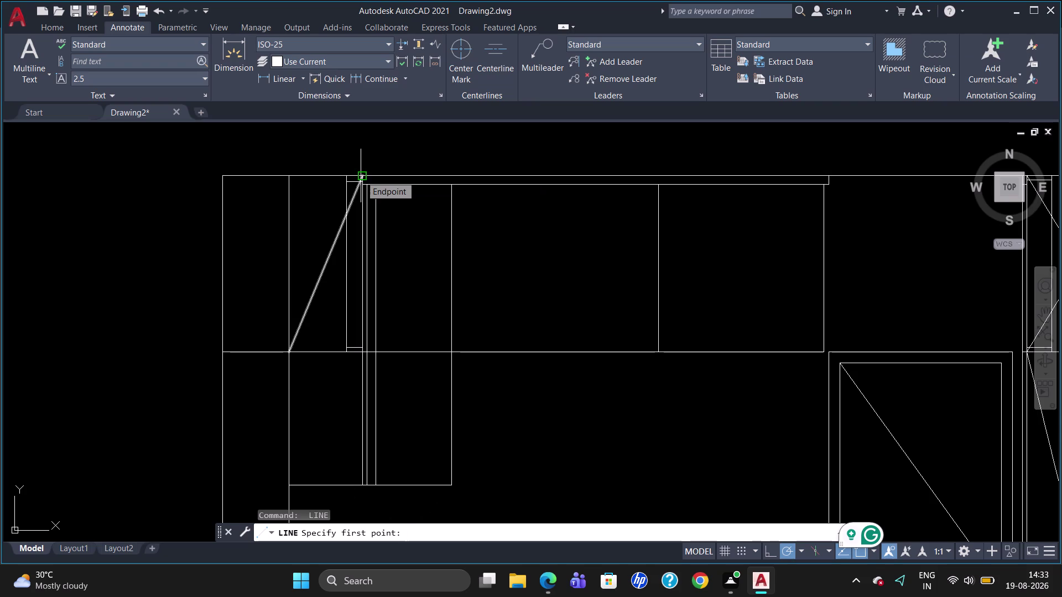
key(Escape)
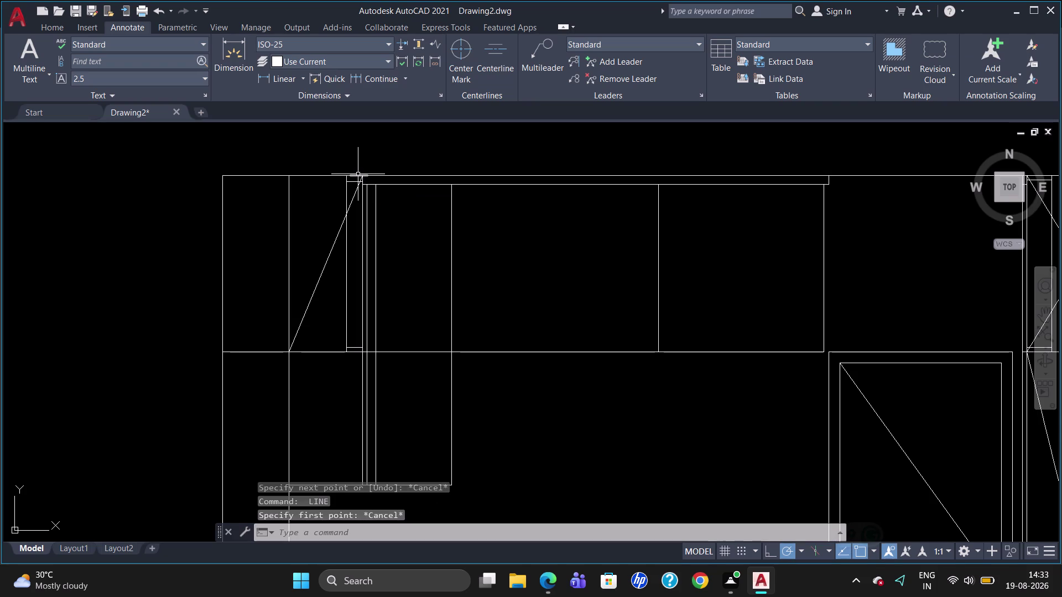
Draw the second diagonal from top-left to bottom-right, completing the X.
key(l)
key(Return)
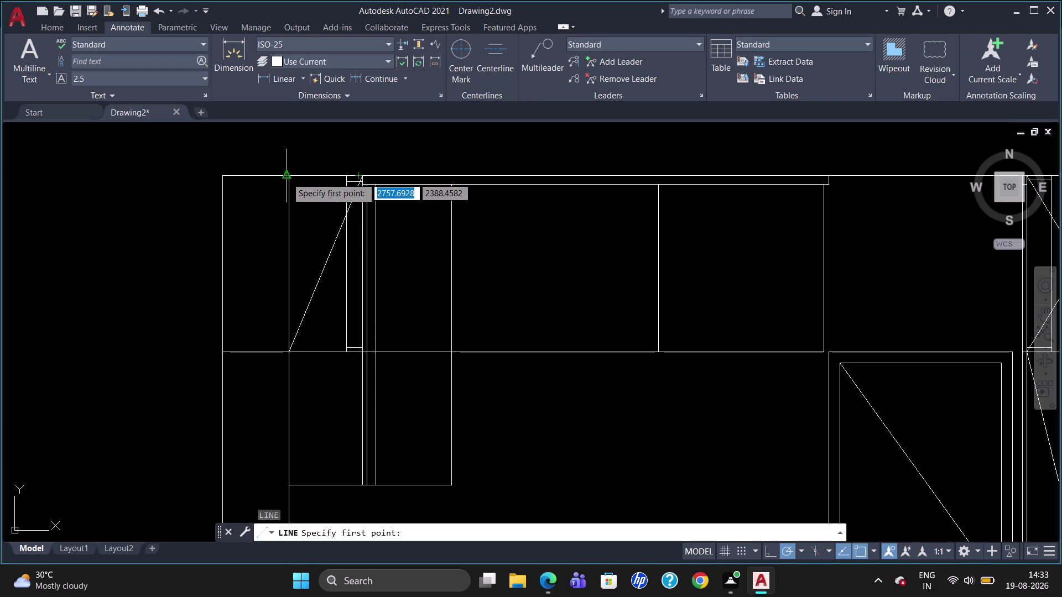
click(290, 175)
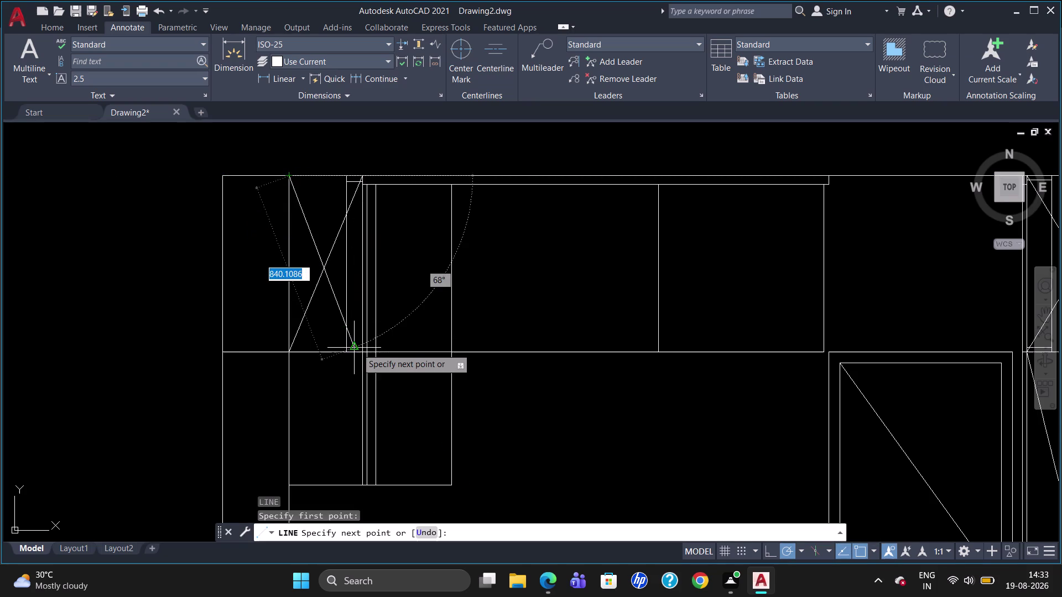
scroll(up, 3)
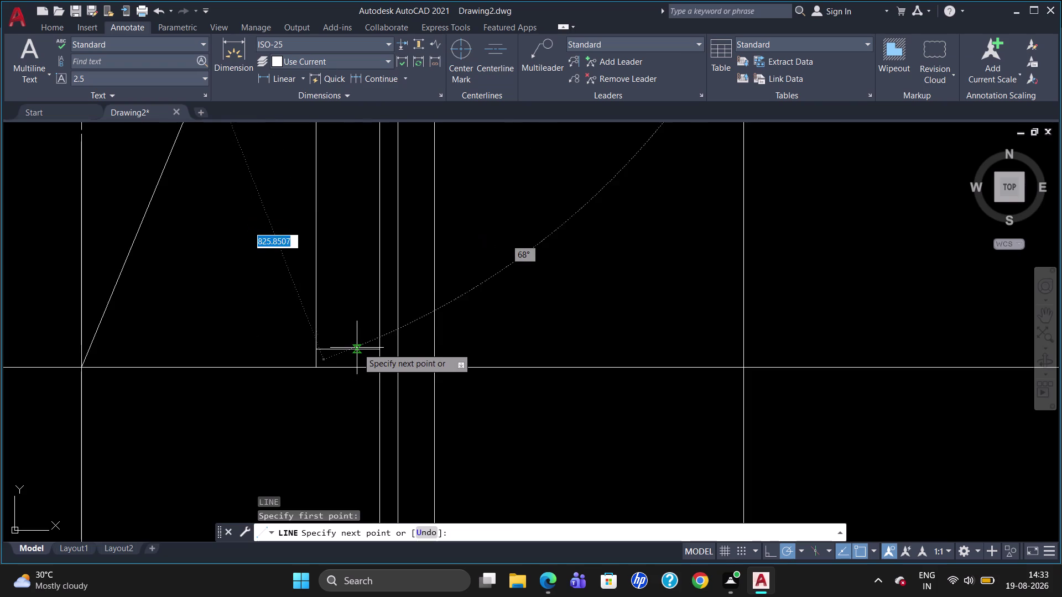
click(377, 366)
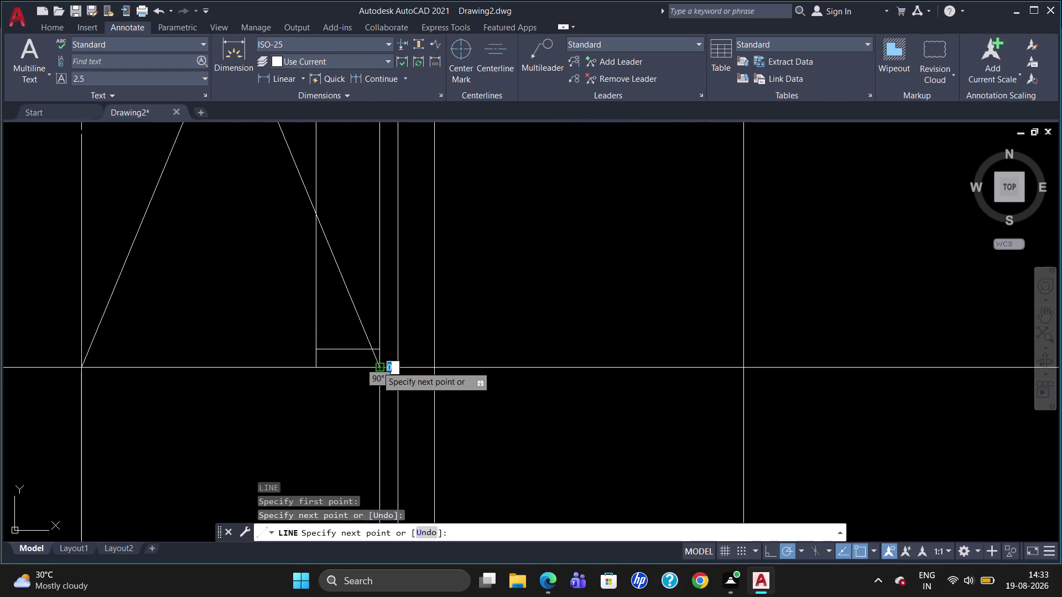
key(Escape)
scroll(down, 3)
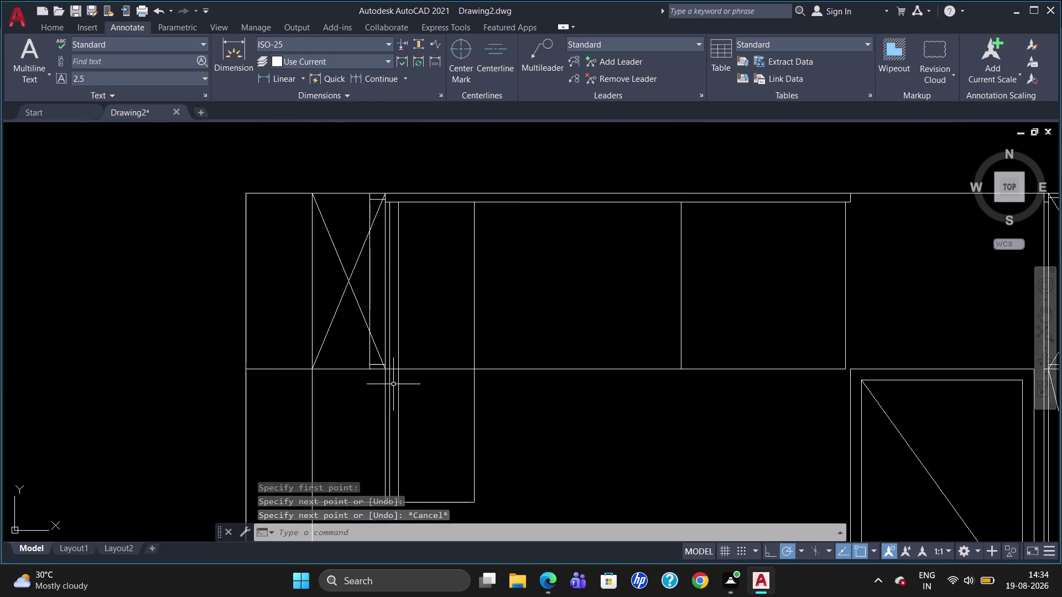
scroll(down, 3)
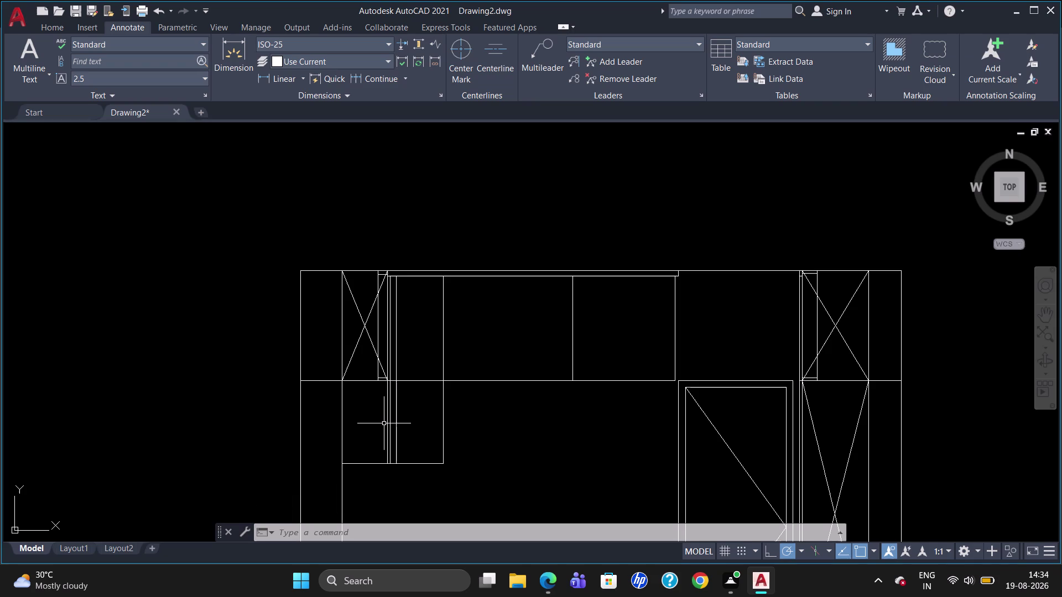
Draw lines from the right corners meeting at the left edge's midpoint, found with M2P.
key(l)
key(Return)
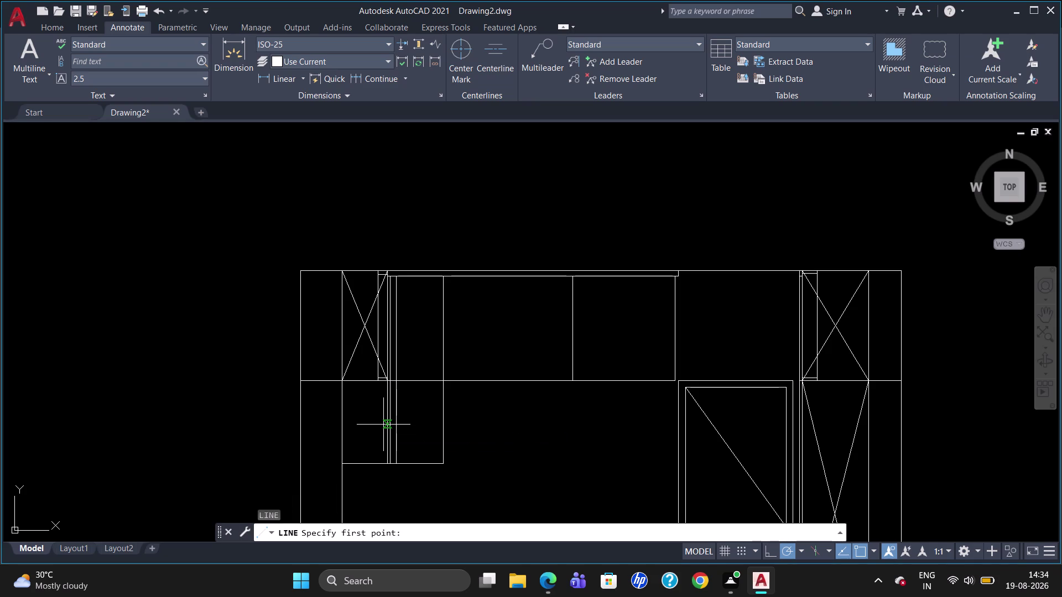
click(442, 380)
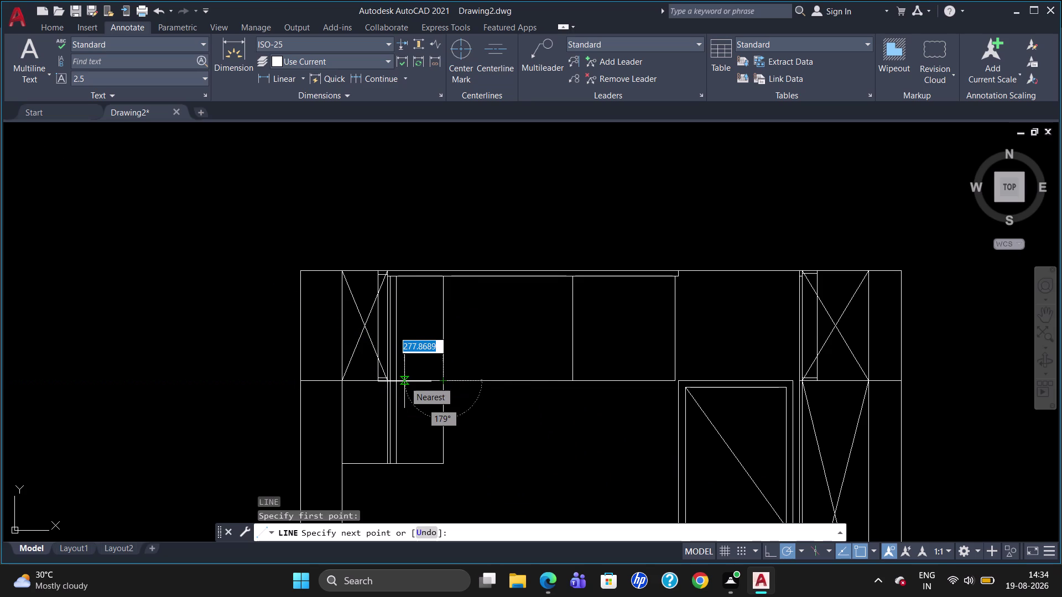
key(m)
text(2P)
key(Return)
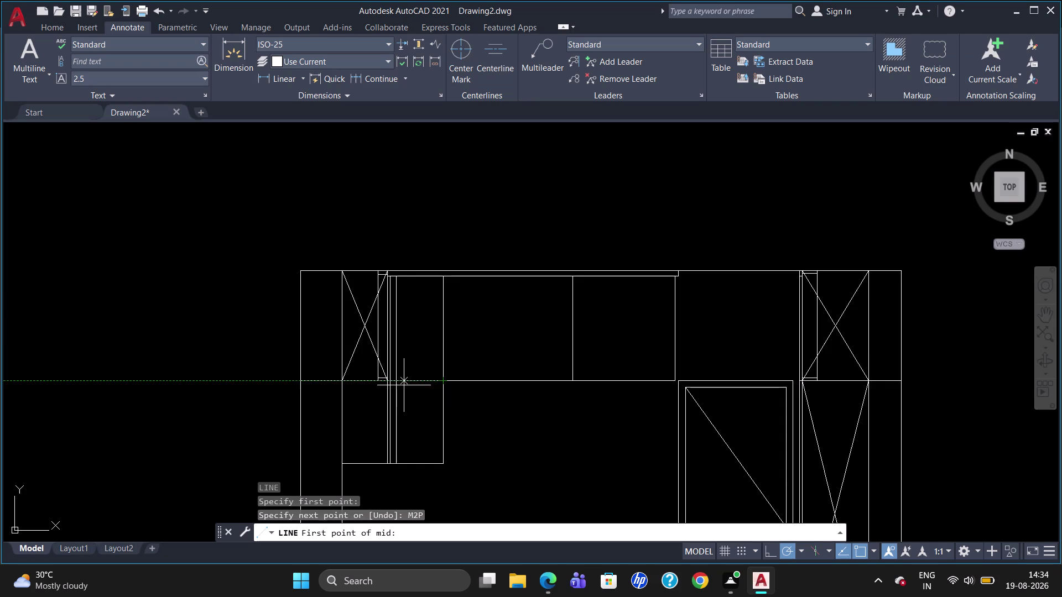
click(397, 381)
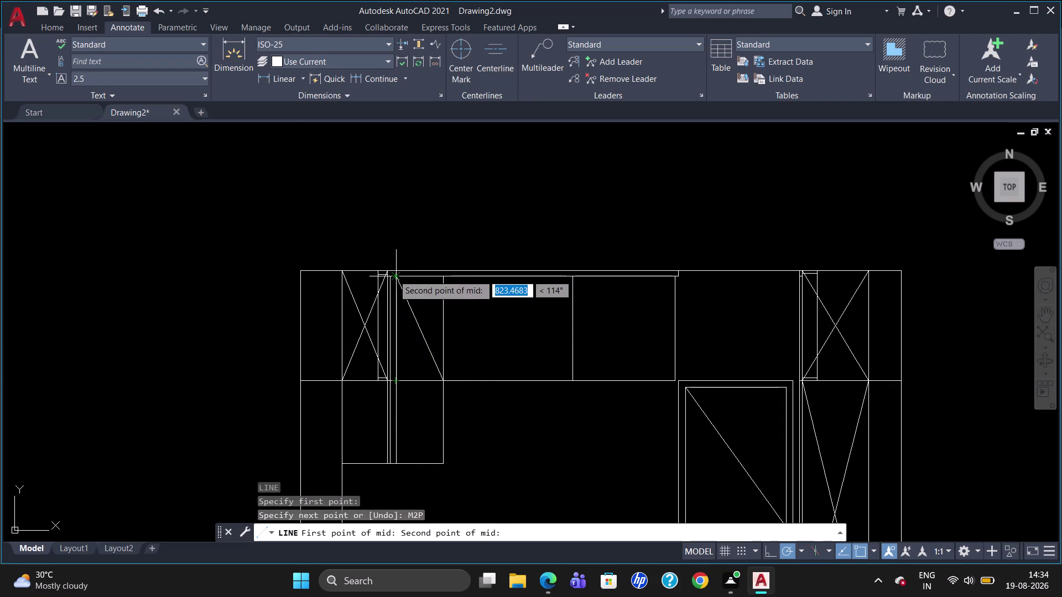
click(392, 274)
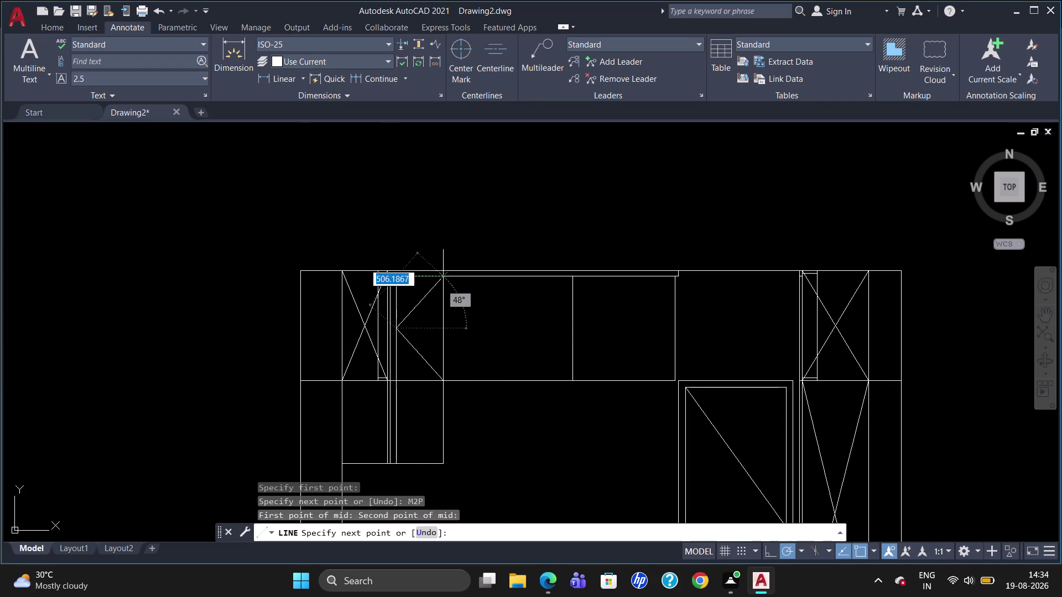
click(442, 275)
key(Escape)
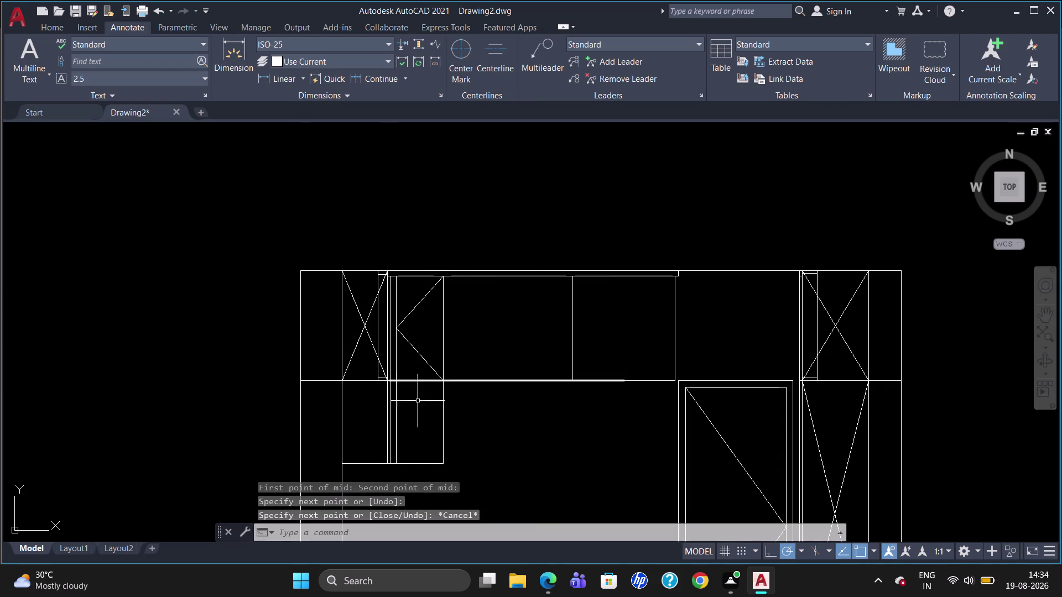
Draw a horizontal line from the box's right-edge midpoint (via M2P) across the lower-left box.
key(l)
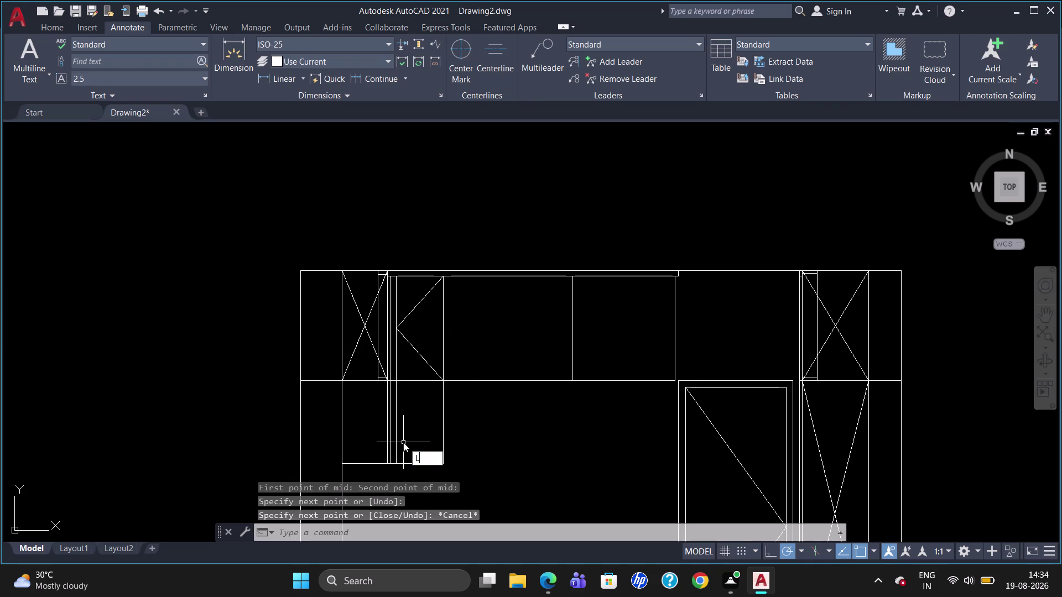
key(Return)
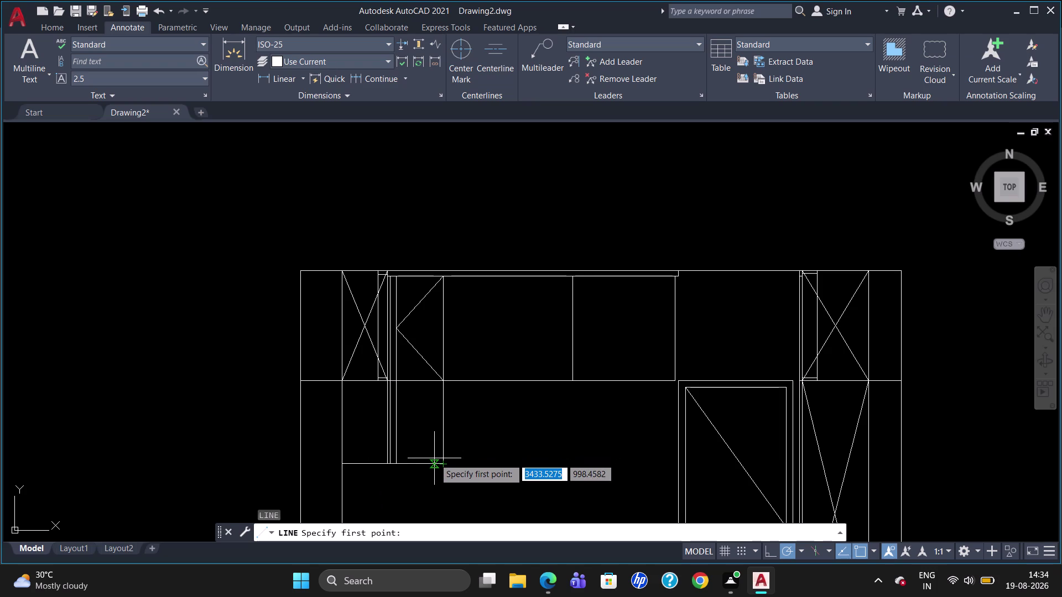
key(m)
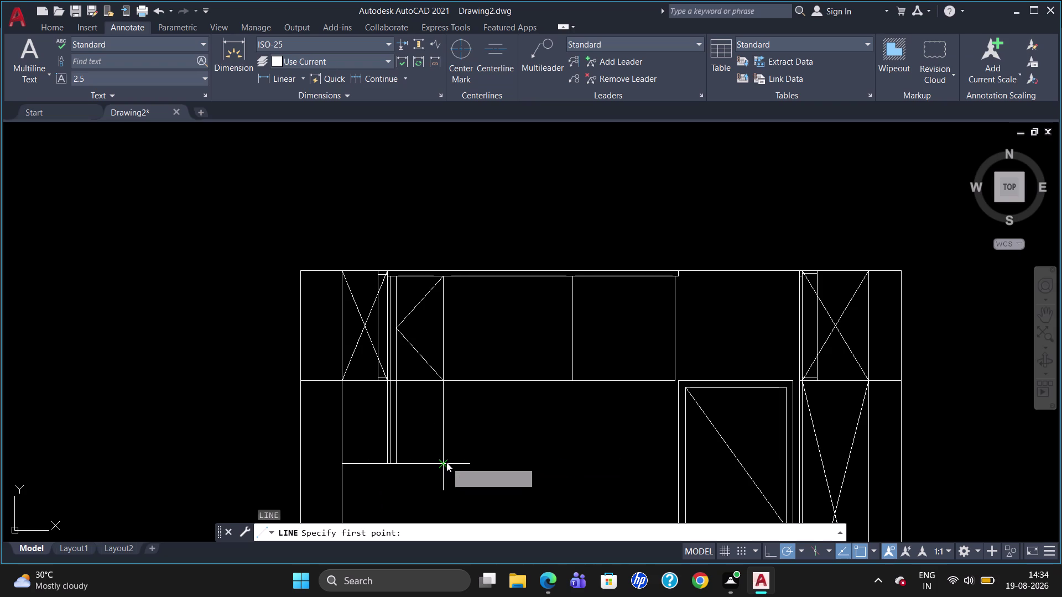
text(2P)
key(Return)
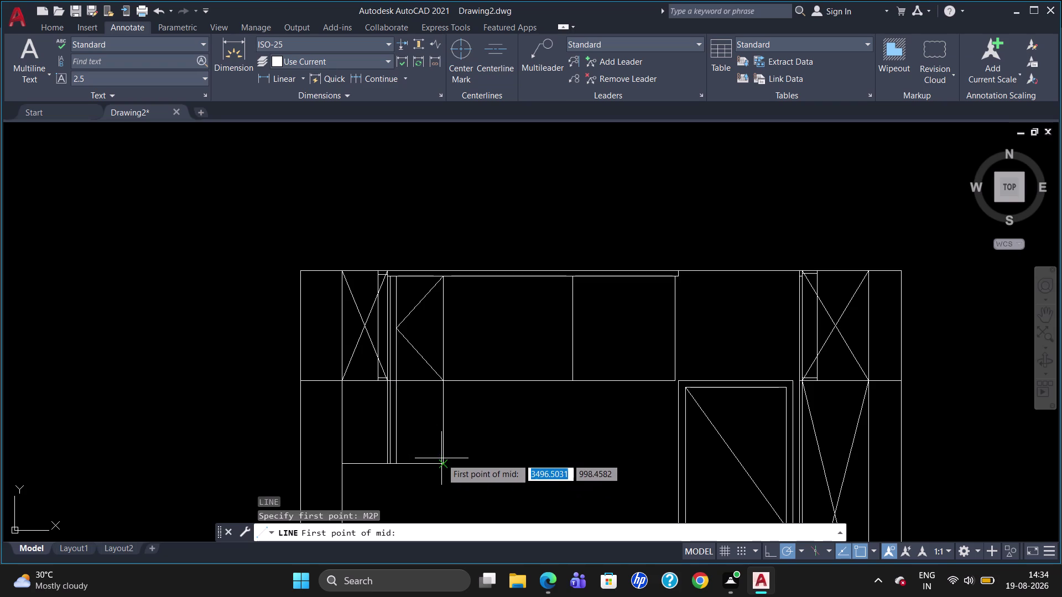
drag(441, 463, 442, 385)
click(441, 385)
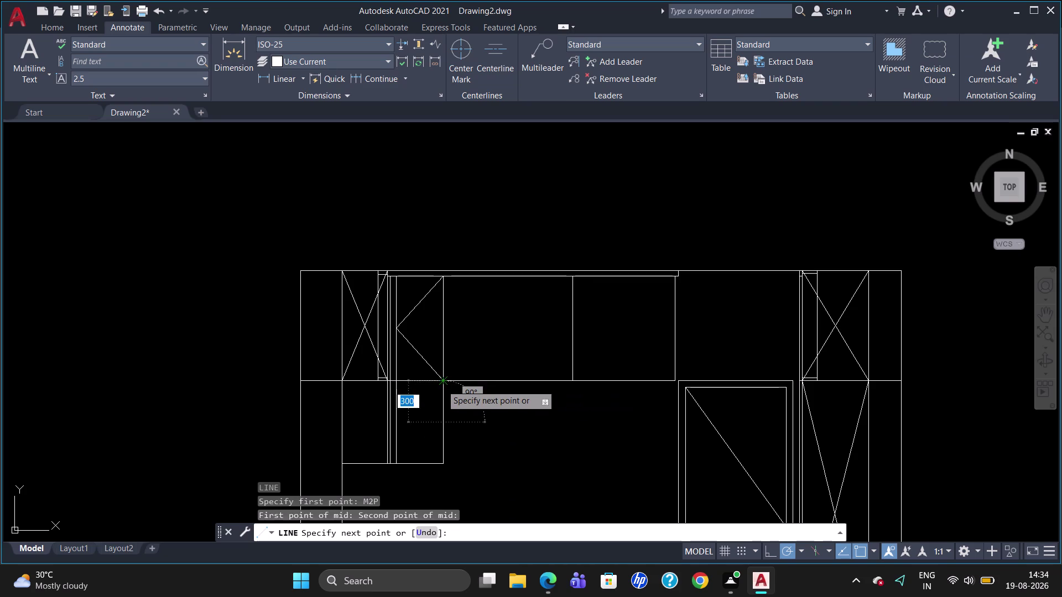
click(342, 422)
key(Escape)
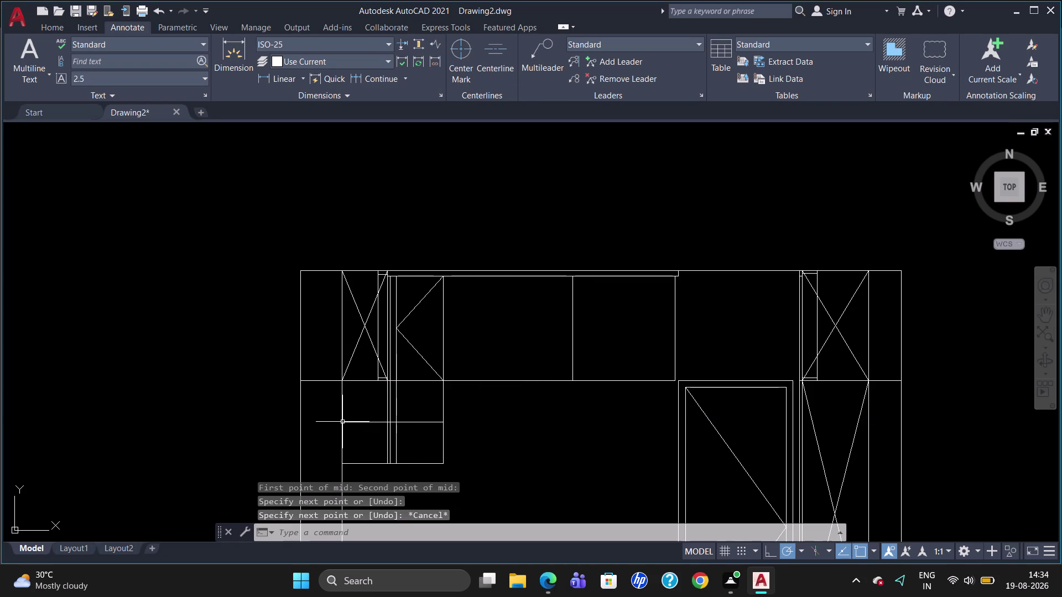
key(o)
key(Return)
Offset the new dividing line 20 units downward.
text(20)
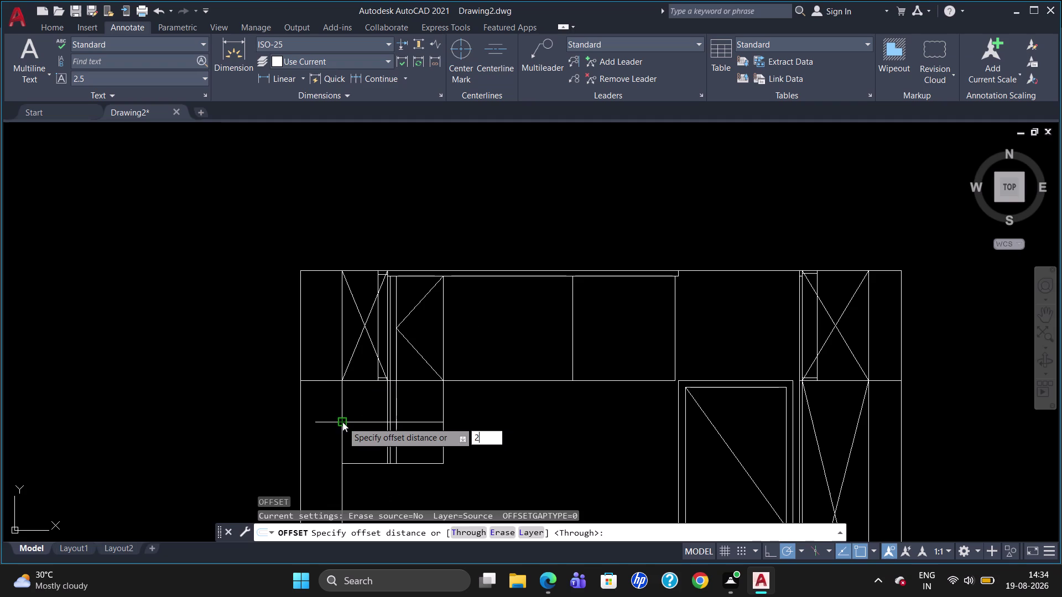
key(Return)
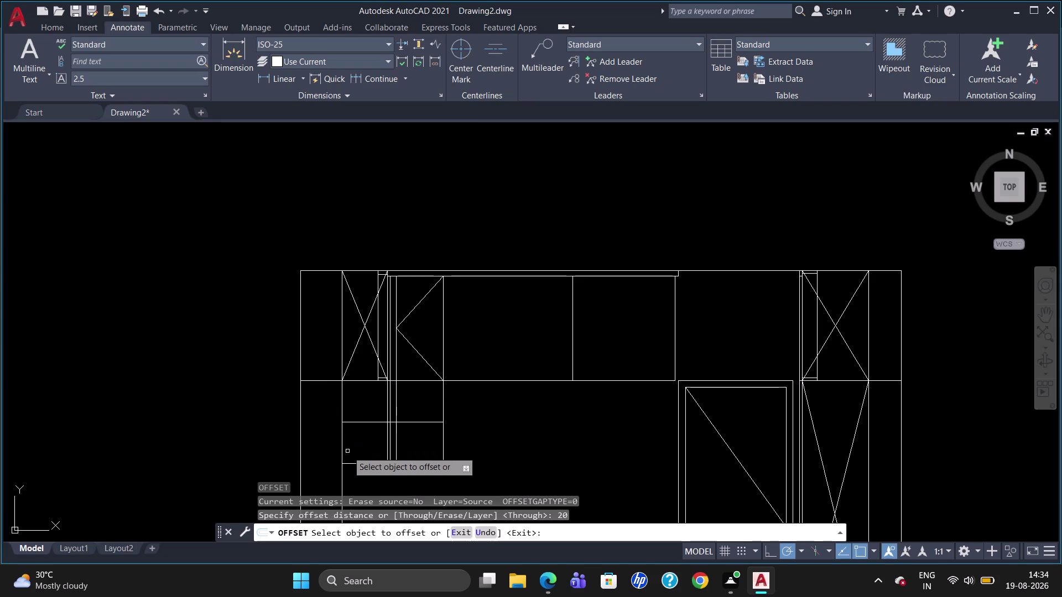
click(350, 422)
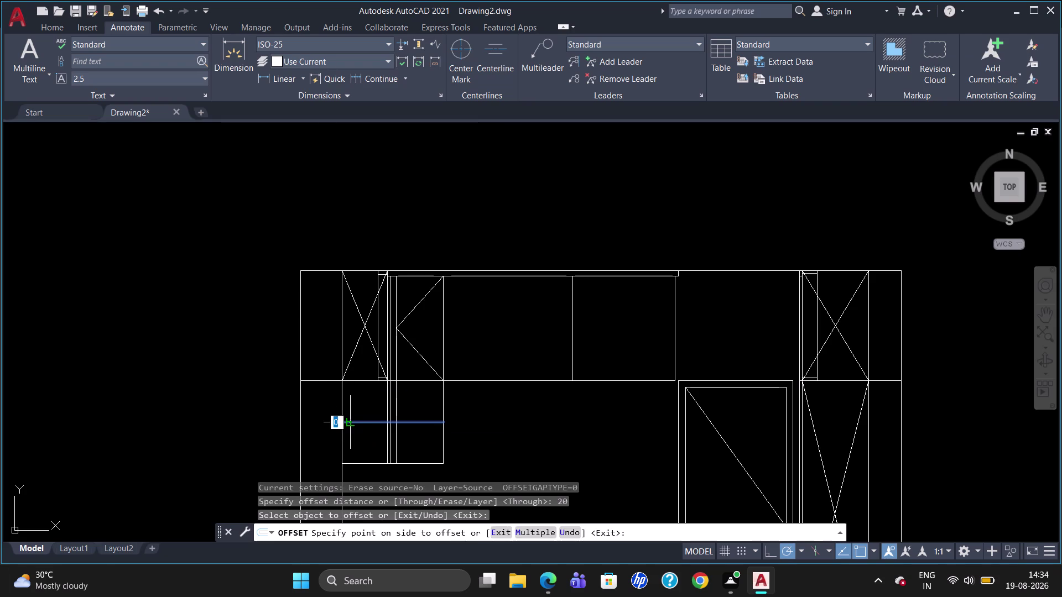
scroll(down, 3)
click(446, 462)
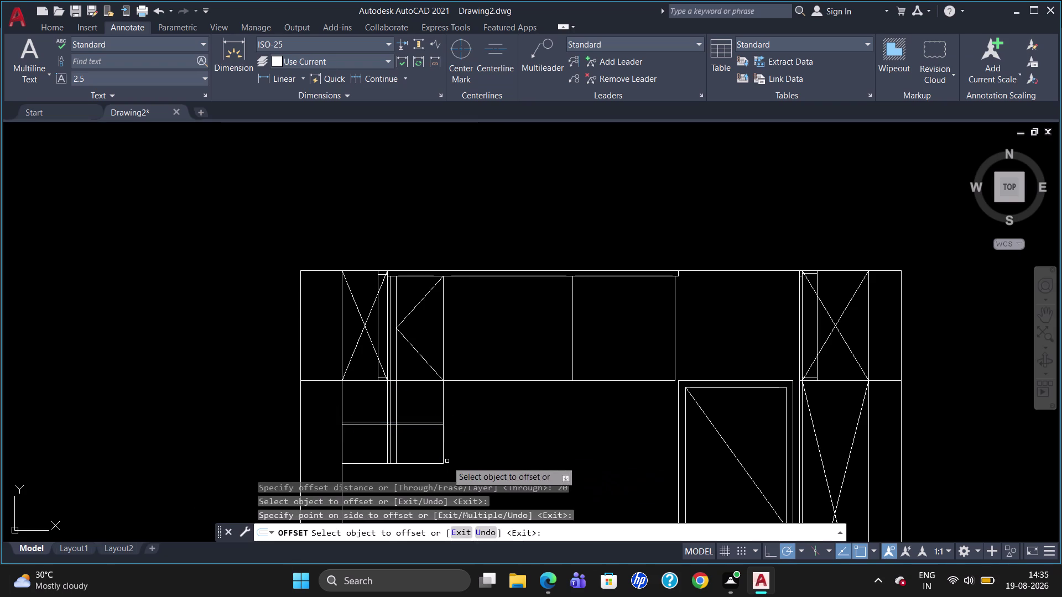
key(Escape)
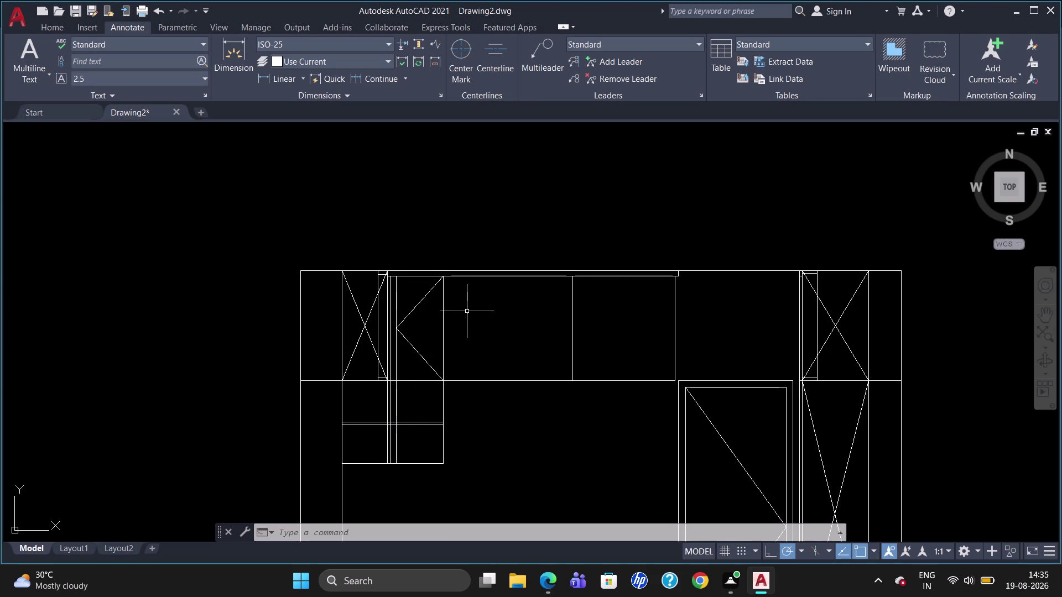
Draw a vertical centre line down from the first upper cabinet's top-edge midpoint.
key(l)
key(Return)
text(M2)
key(p)
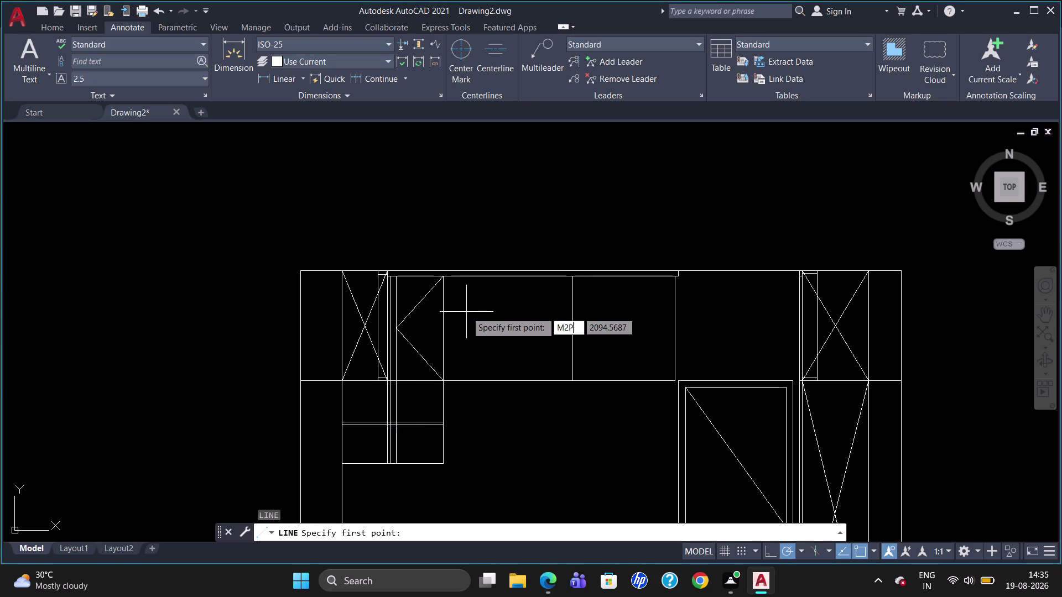
key(Return)
click(570, 280)
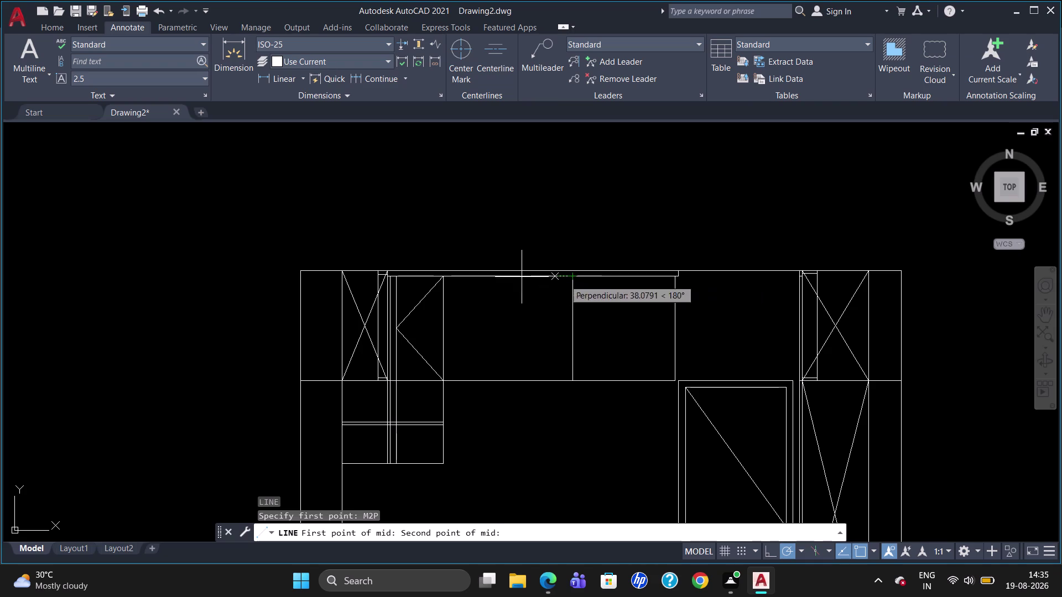
click(444, 275)
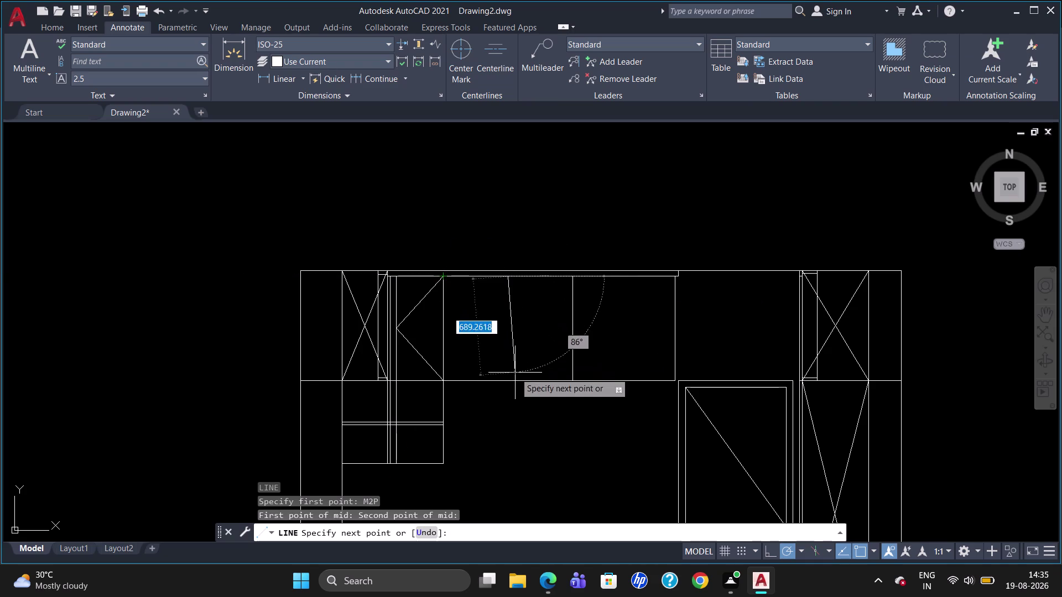
click(508, 377)
key(Escape)
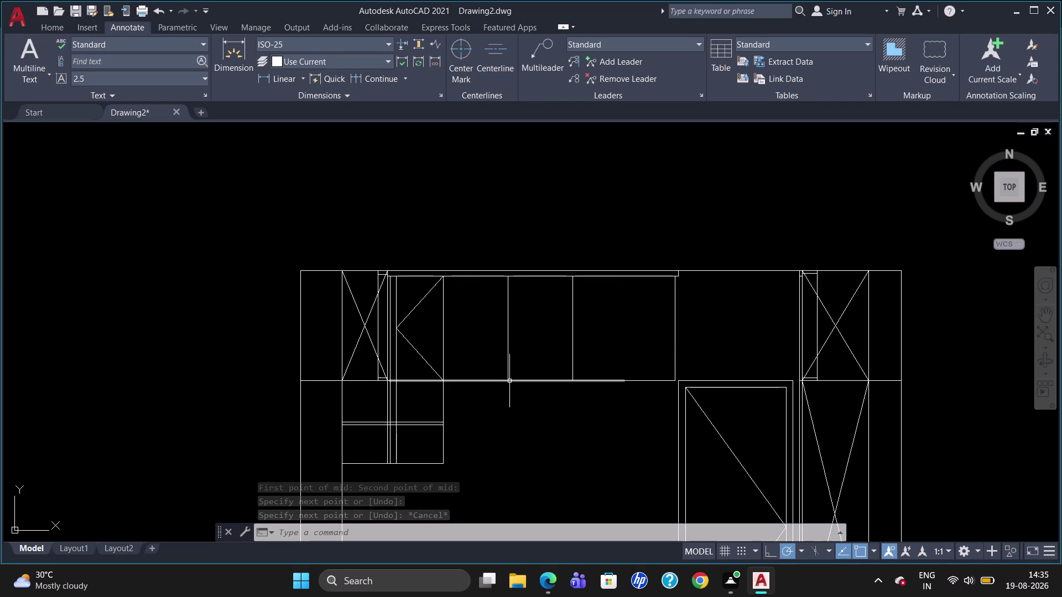
Draw a vertical centre line down from the second upper cabinet's top-edge midpoint.
key(l)
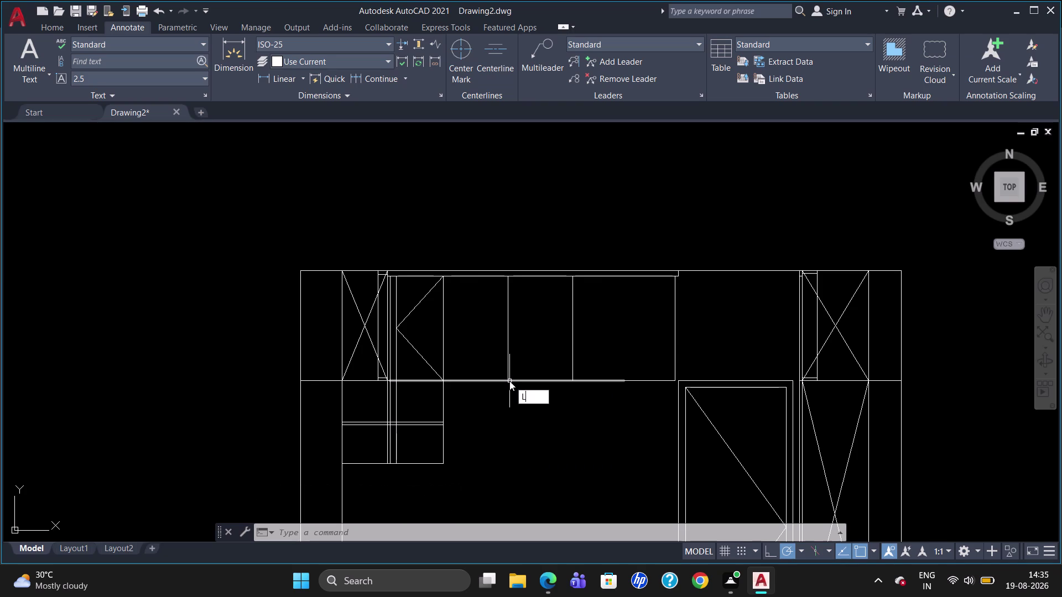
key(Return)
text(M2)
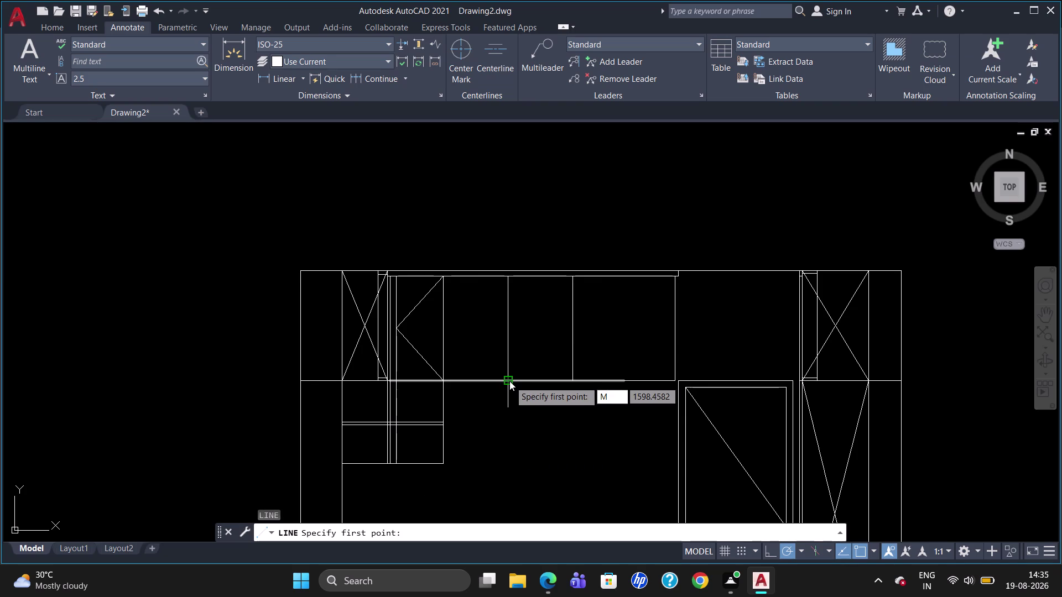
text(P)
key(Return)
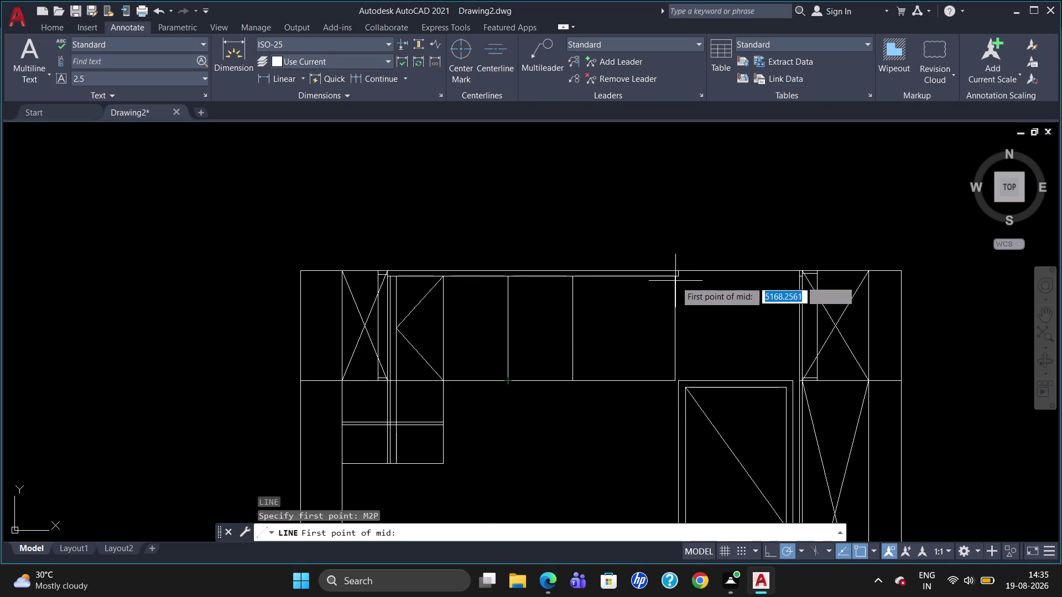
click(675, 280)
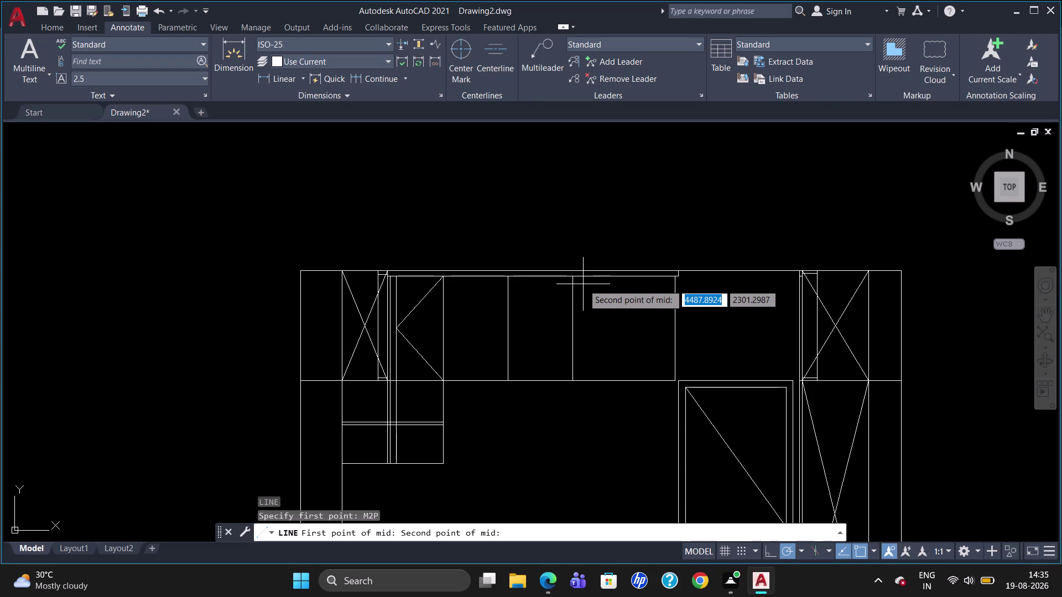
click(570, 276)
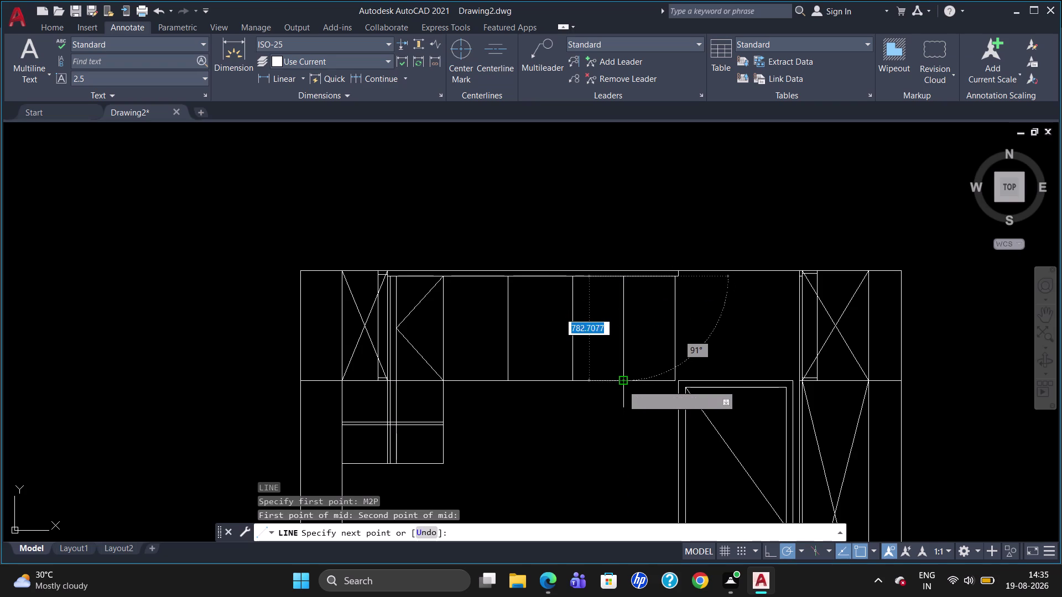
click(622, 385)
key(Escape)
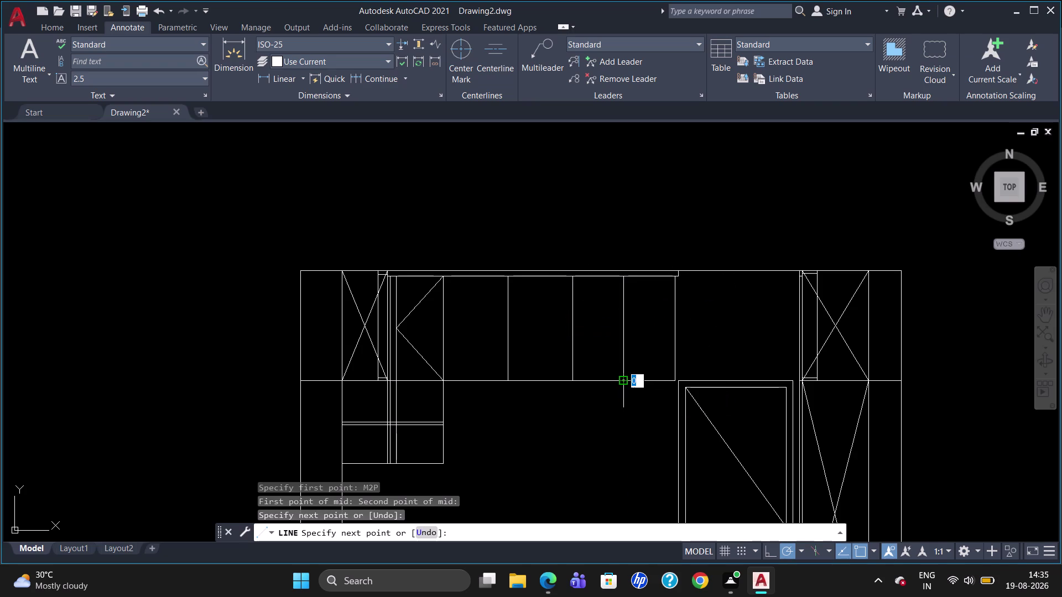
key(l)
key(Return)
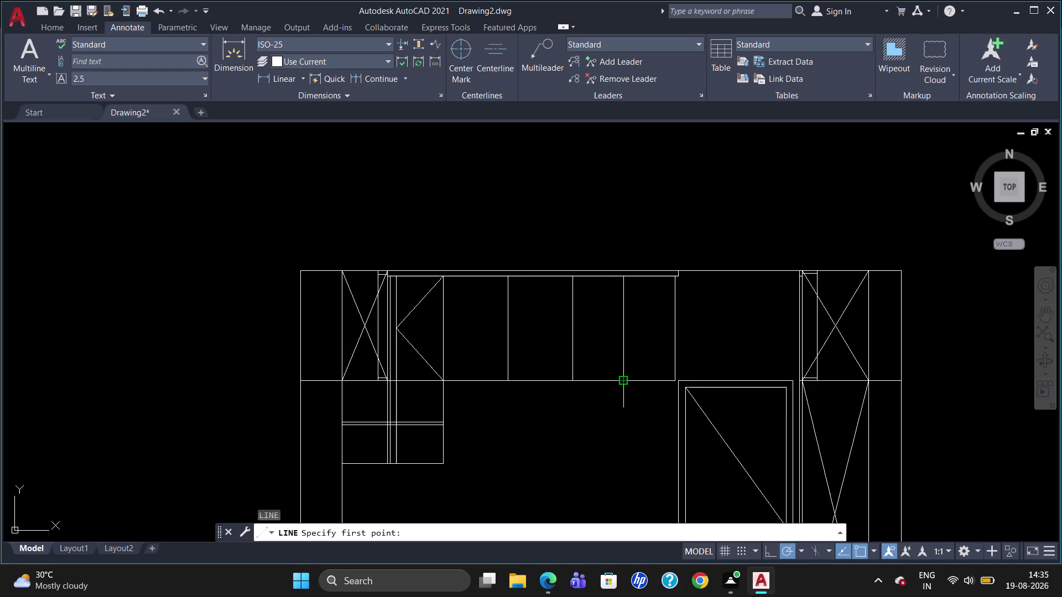
Draw diagonals from the right door's bottom centre to its right-edge midpoint and top centre.
key(Escape)
key(l)
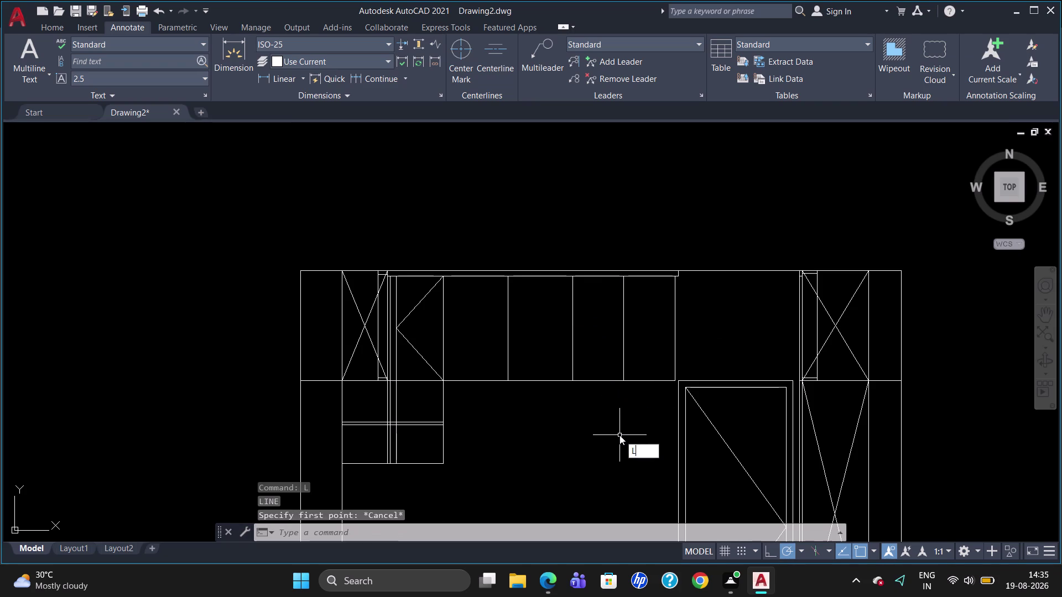
key(Return)
click(623, 383)
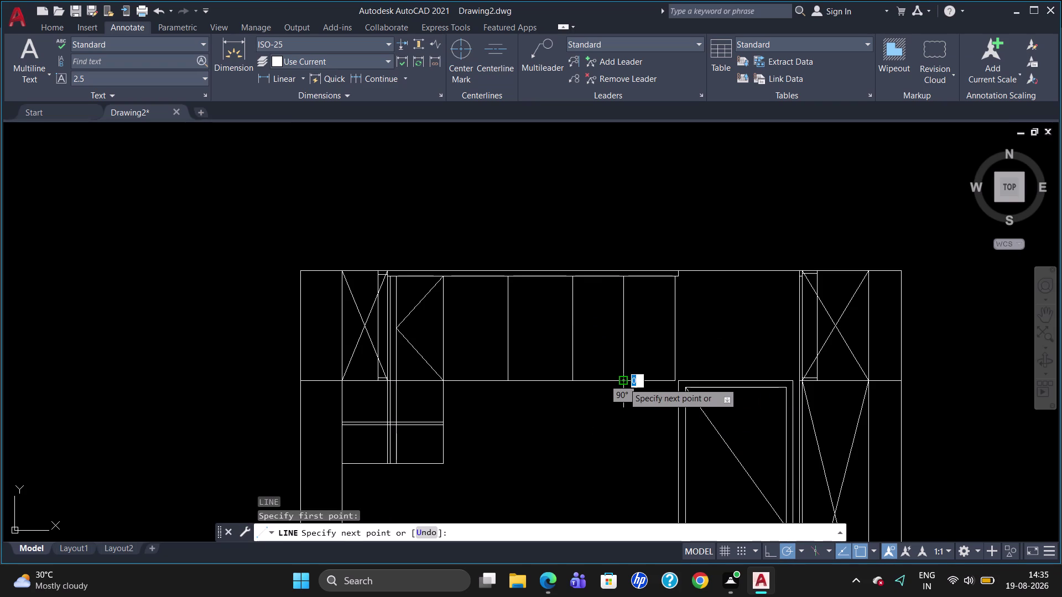
text(M2P)
key(Return)
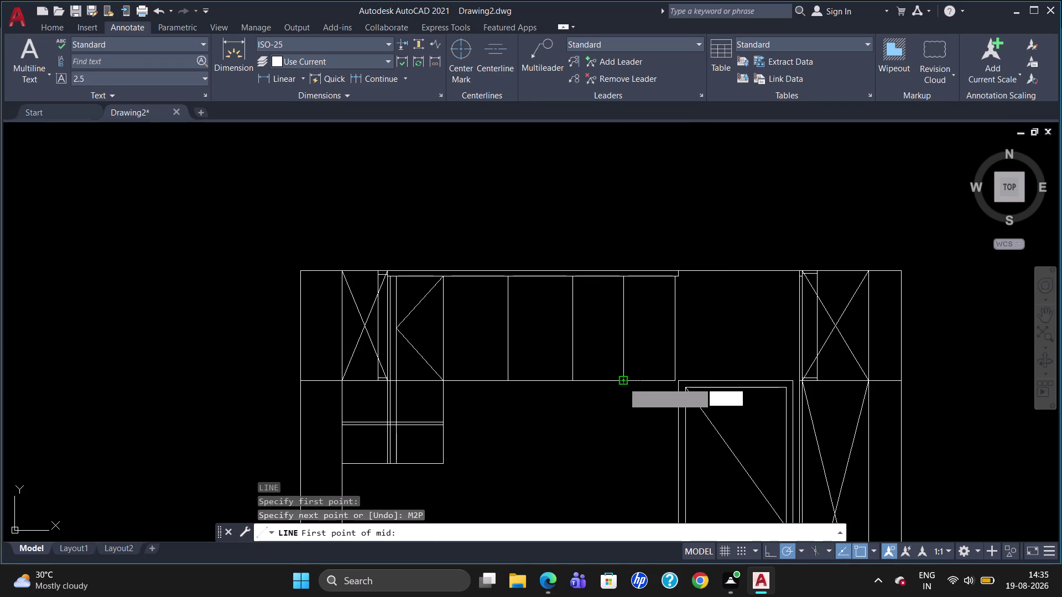
drag(673, 381, 676, 279)
drag(676, 279, 675, 291)
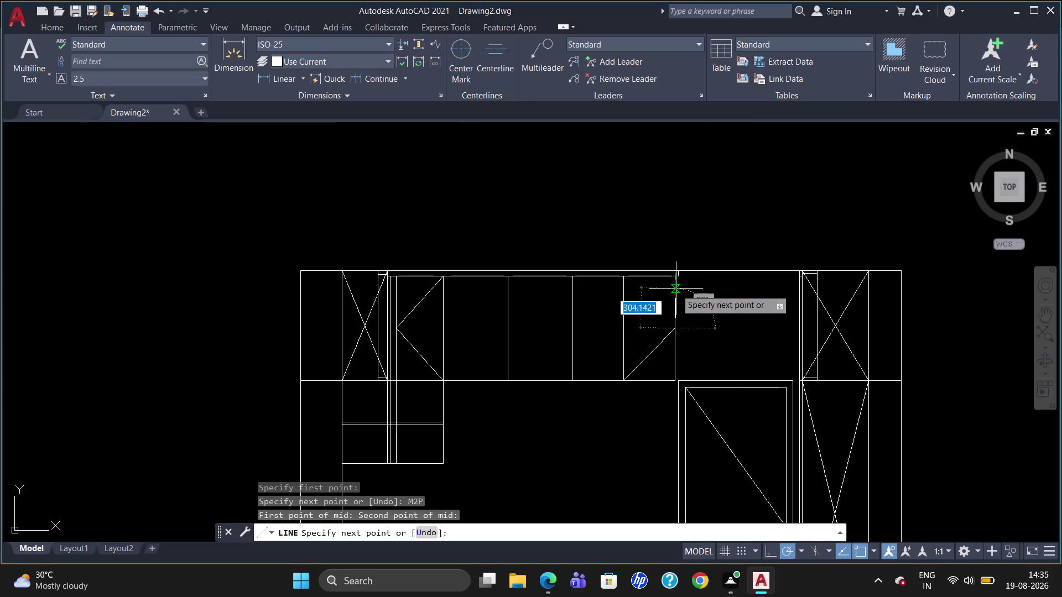
drag(676, 291, 628, 279)
click(628, 280)
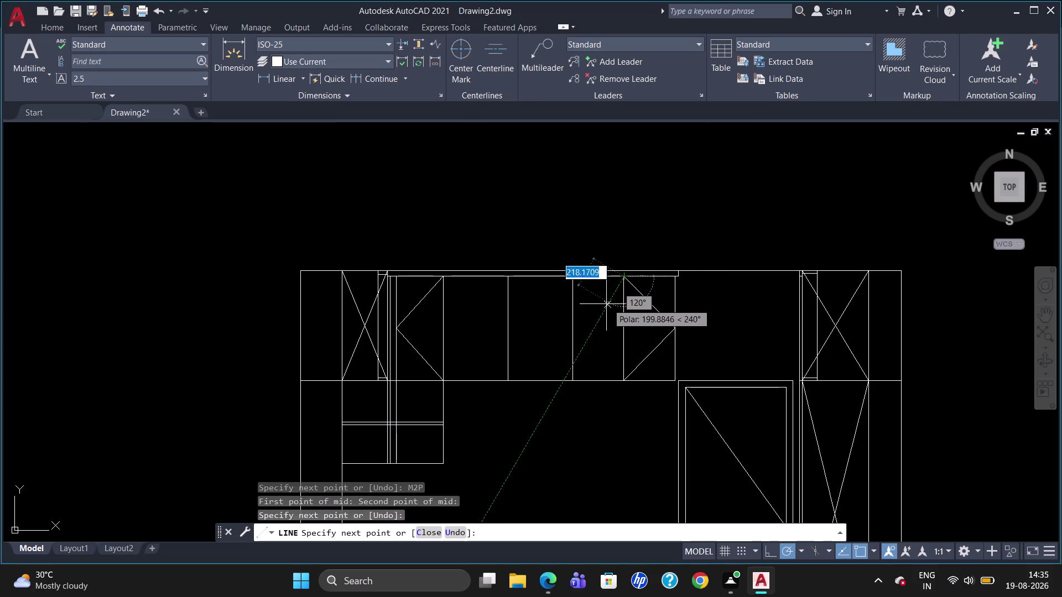
Close that diamond through the left-edge midpoint back to the bottom centre.
text(M2)
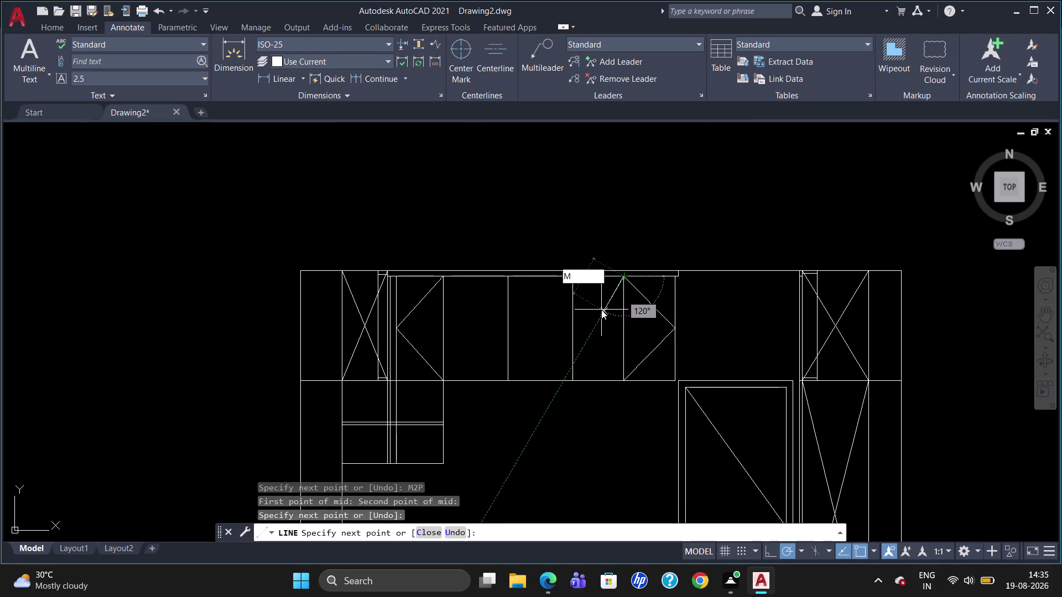
text(P)
key(Return)
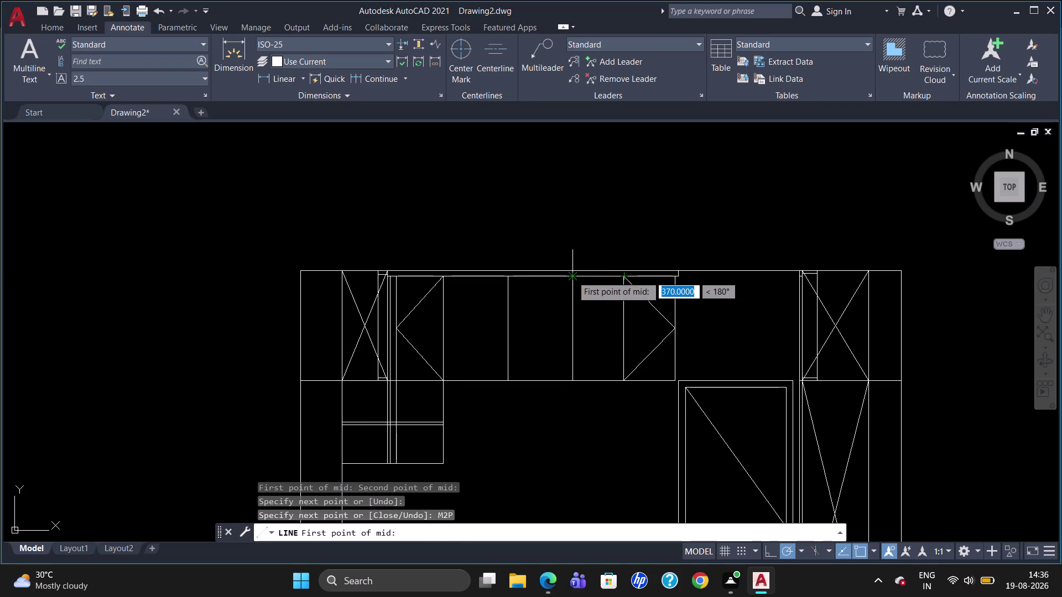
drag(572, 276, 575, 378)
click(575, 378)
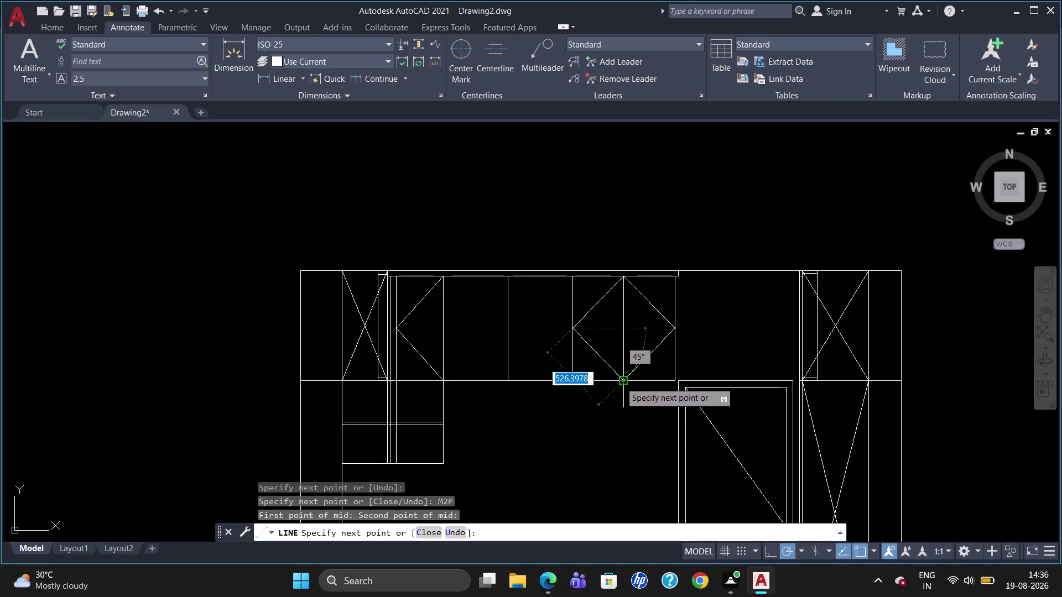
click(620, 382)
key(Escape)
Draw a closed diamond on the next door through its edge midpoints.
key(l)
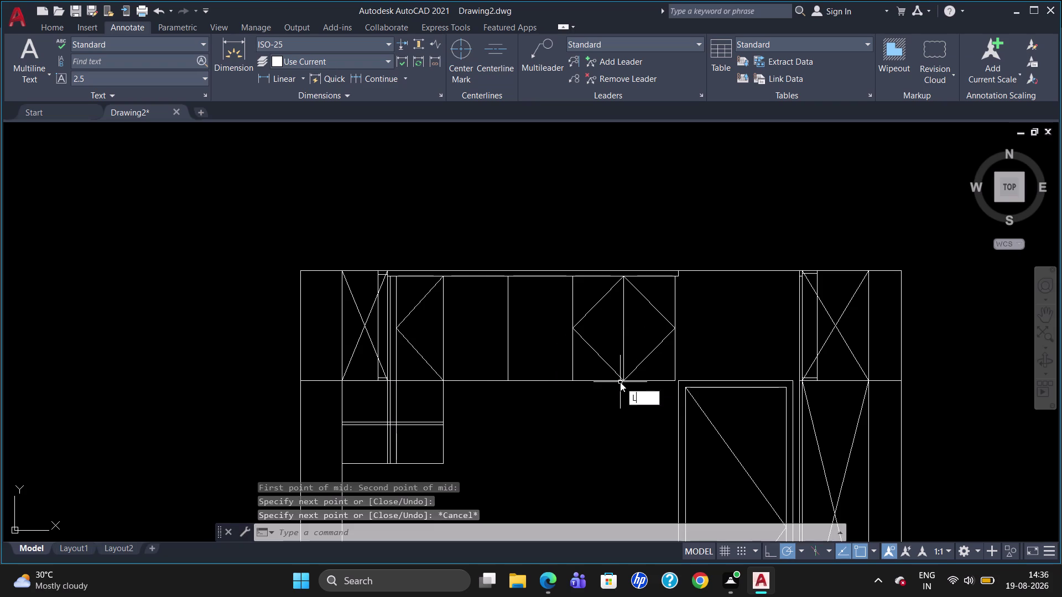
key(Return)
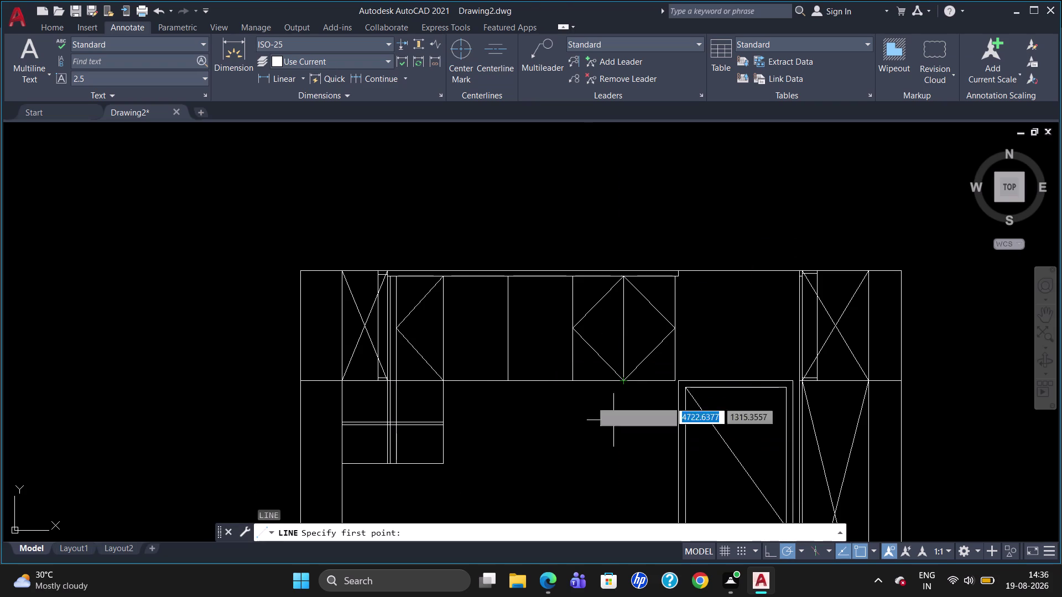
key(Escape)
key(l)
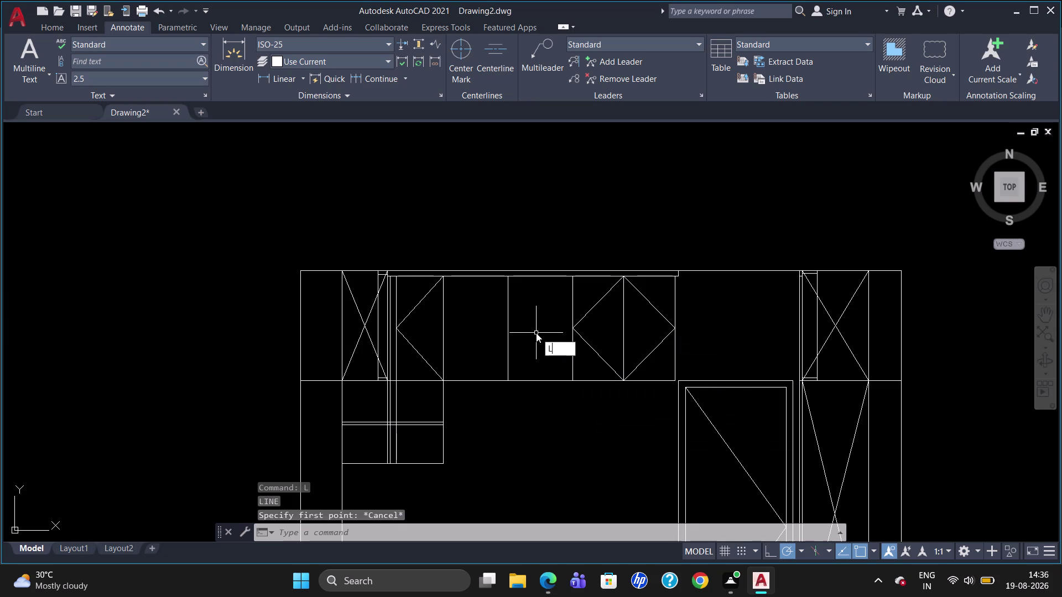
key(Return)
click(511, 381)
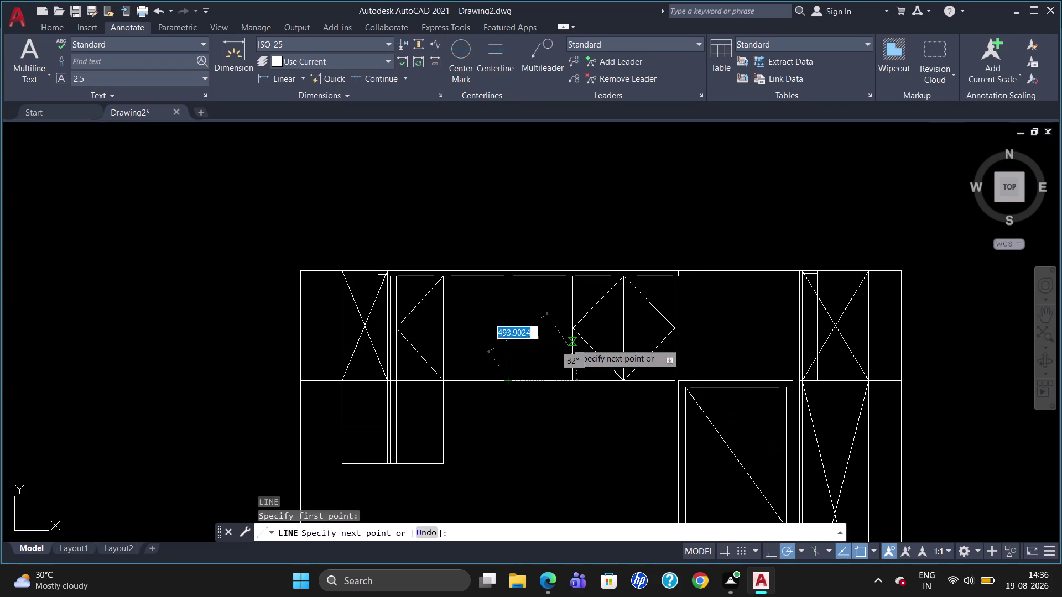
click(573, 329)
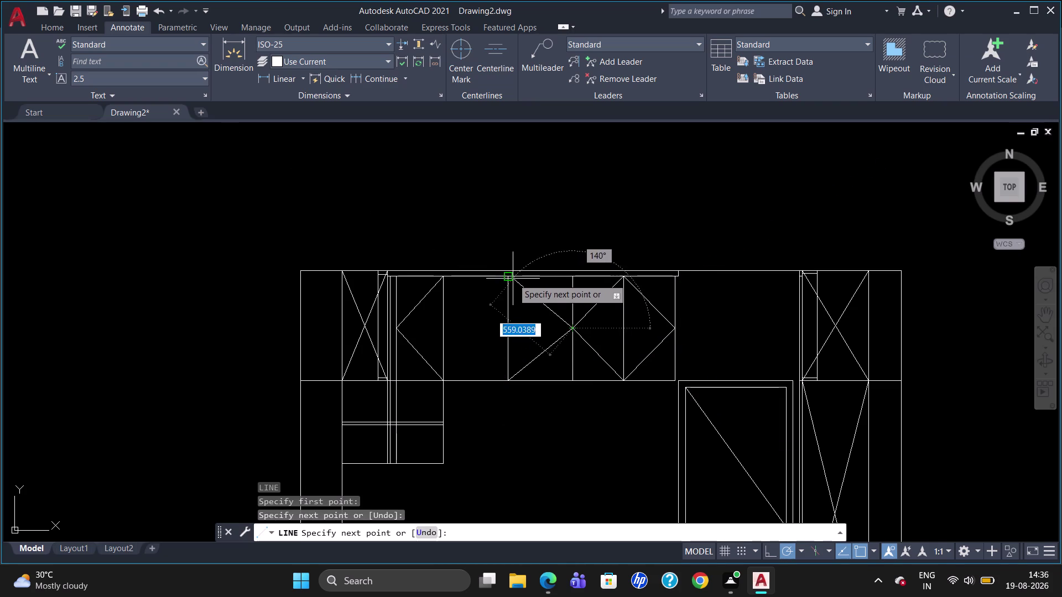
click(511, 279)
click(444, 329)
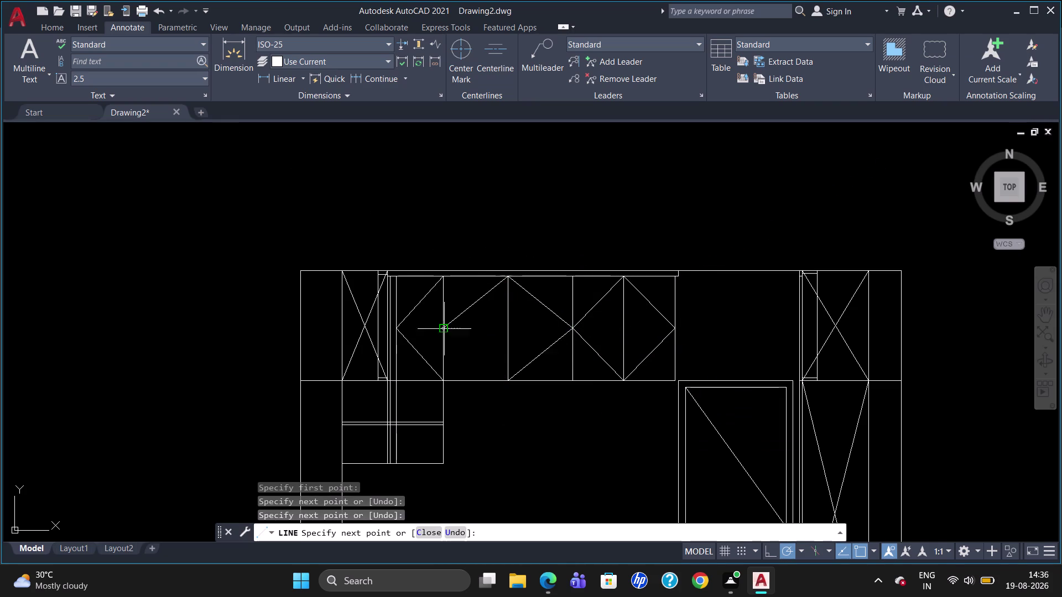
click(509, 381)
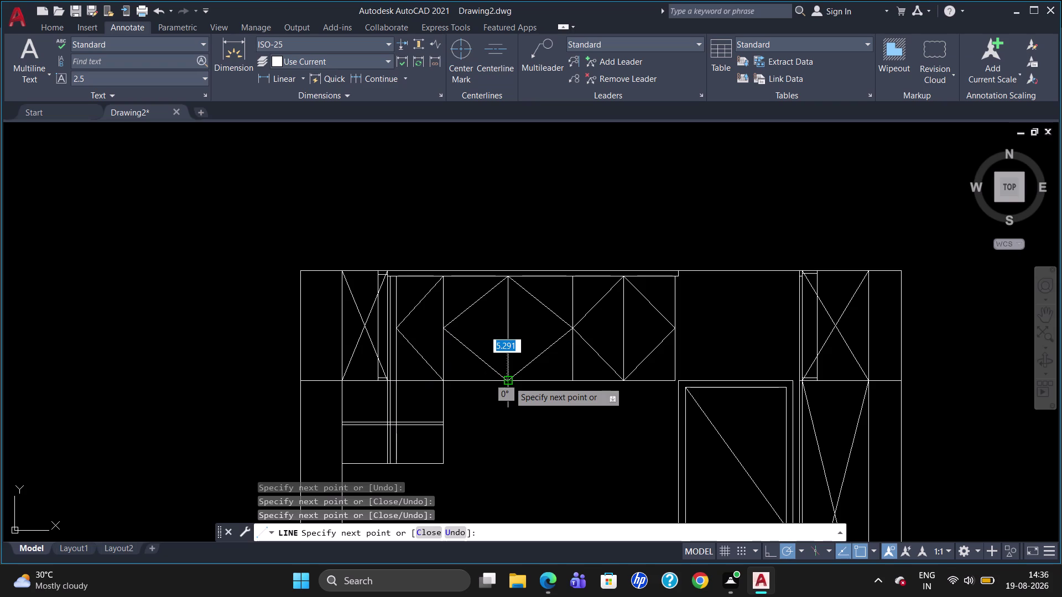
key(Escape)
Draw a 600-long vertical line down from below the upper cabinets.
scroll(down, 3)
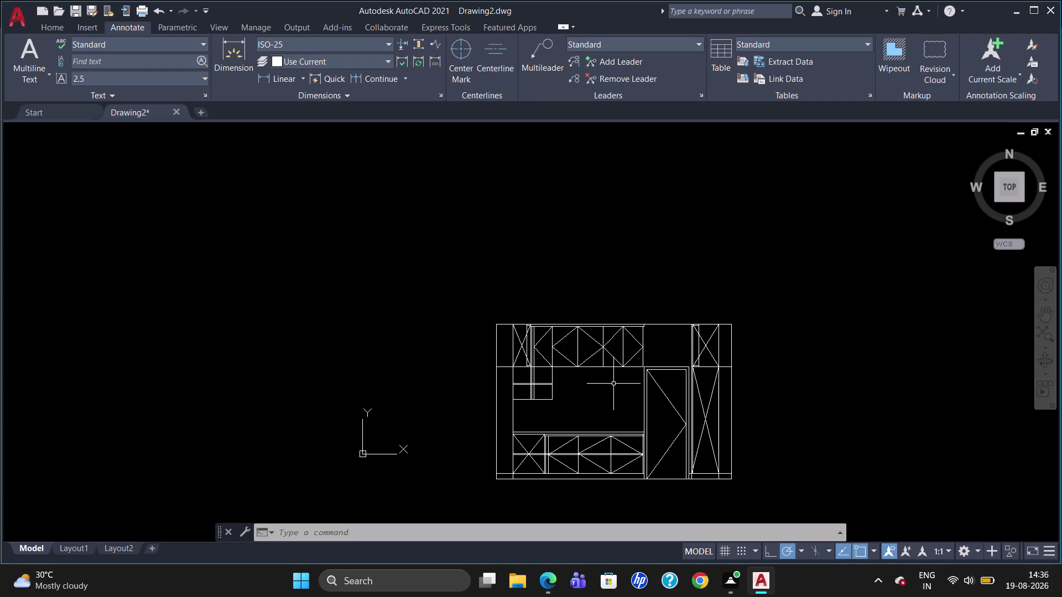
scroll(up, 3)
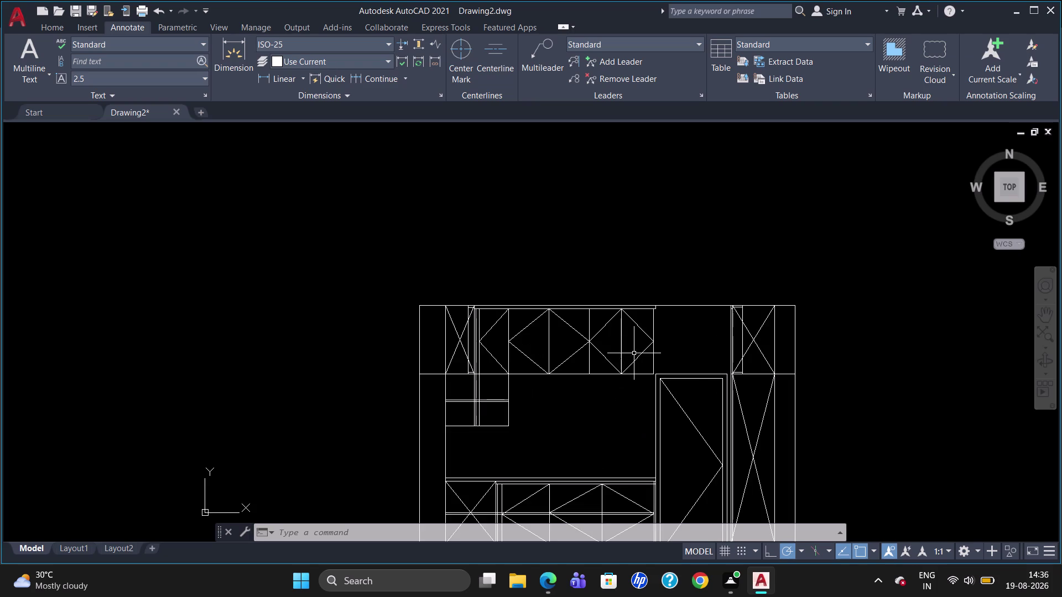
key(l)
key(Return)
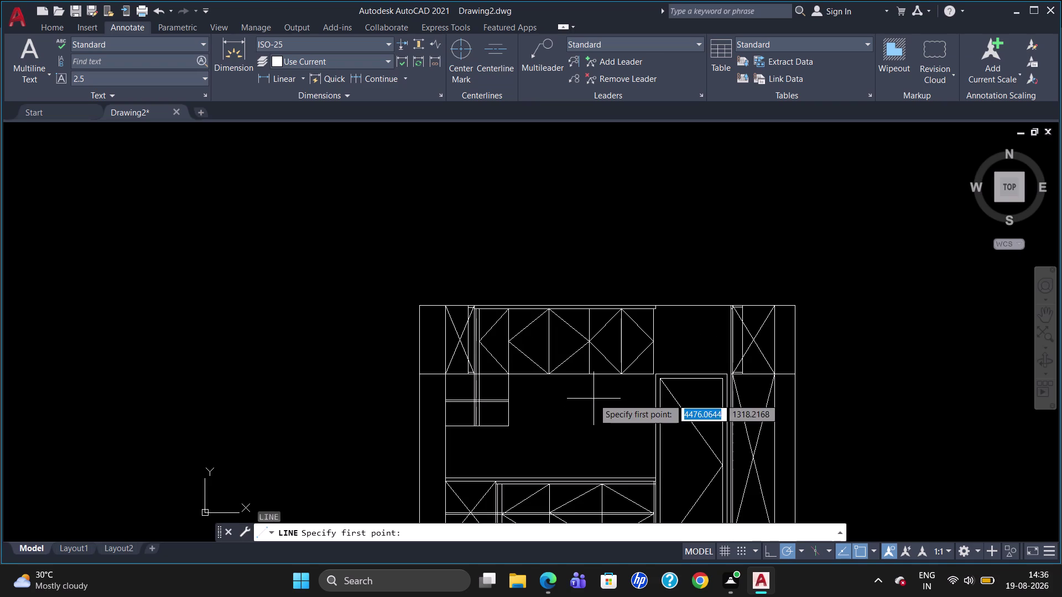
click(589, 380)
text(6)
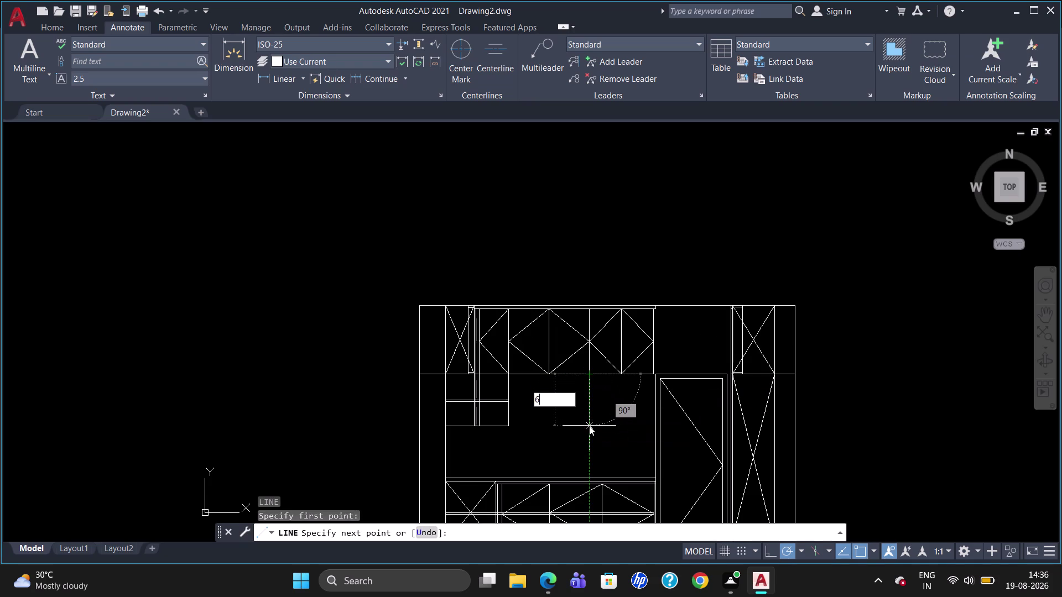
text(00)
key(Return)
key(Return)
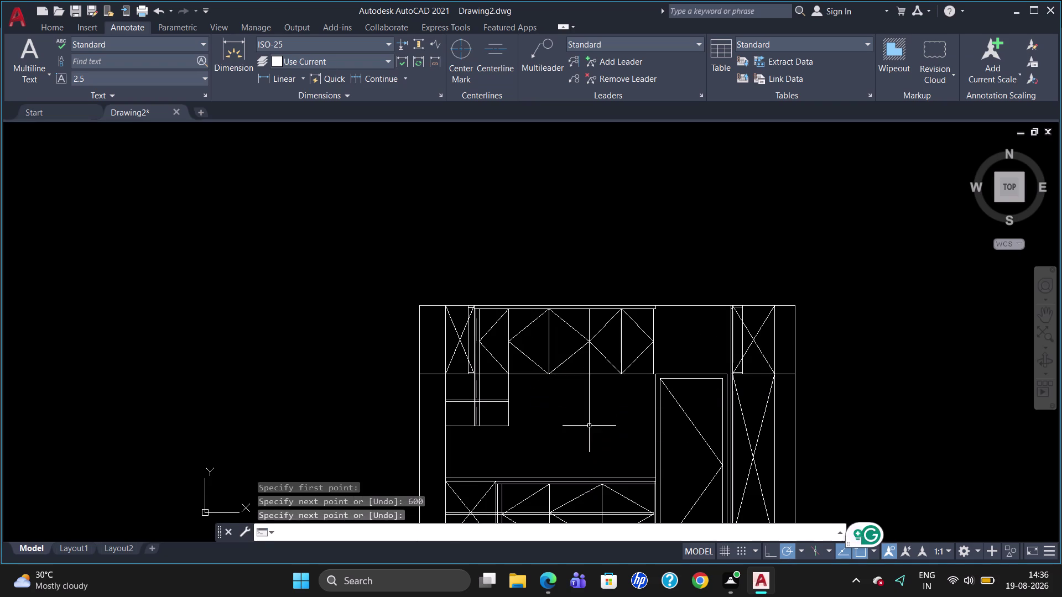
key(Escape)
Draw a horizontal line from the vertical line's bottom across to the tall unit.
key(l)
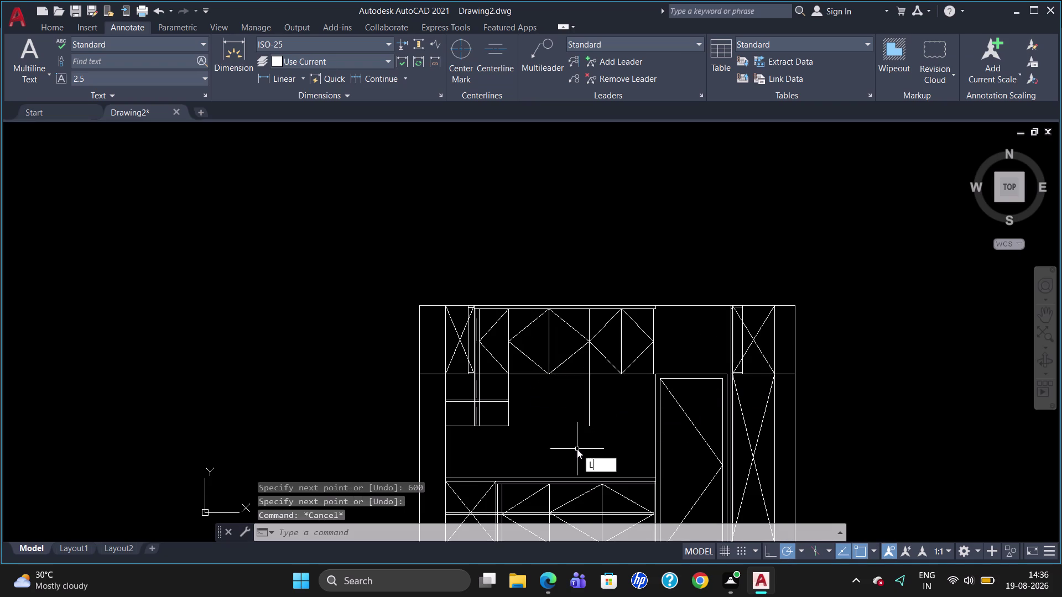
key(Return)
click(587, 428)
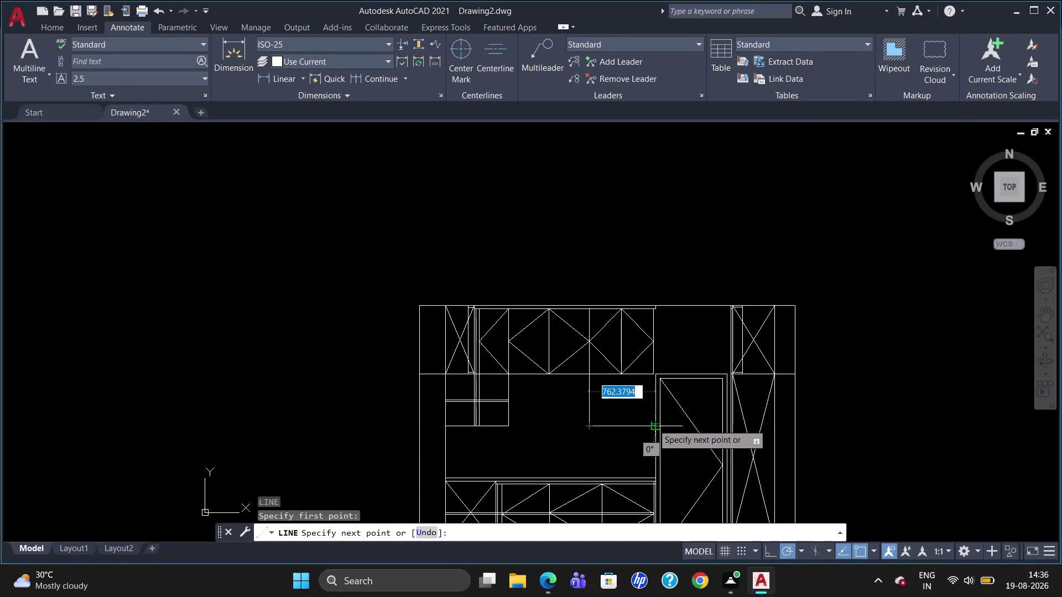
scroll(up, 3)
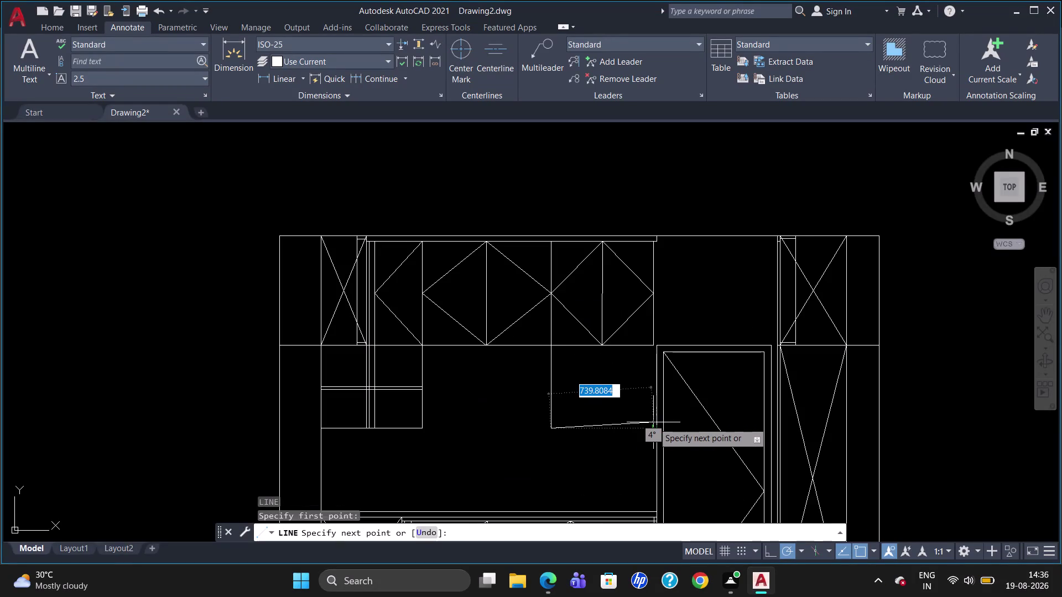
click(653, 426)
key(Escape)
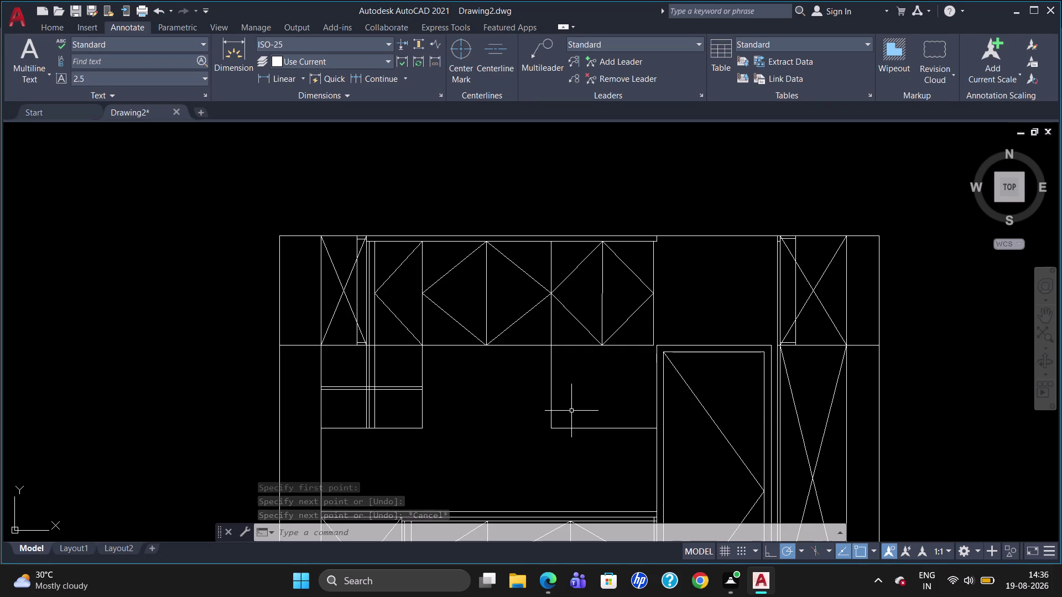
Extend the vertical line down to the horizontal boundary line, then check the boundary.
text(E)
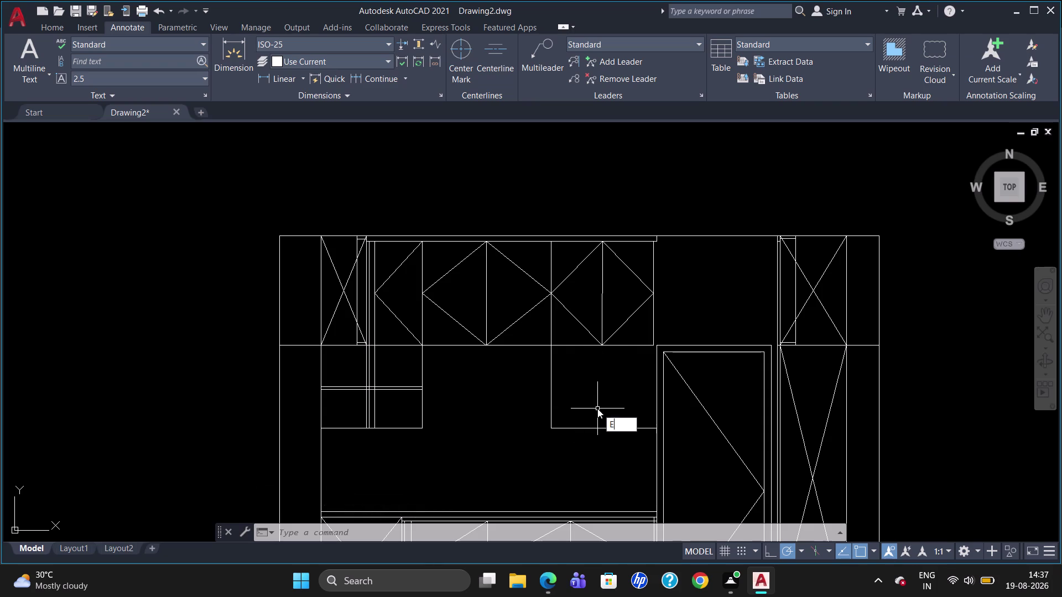
text(C)
key(BackSpace)
key(x)
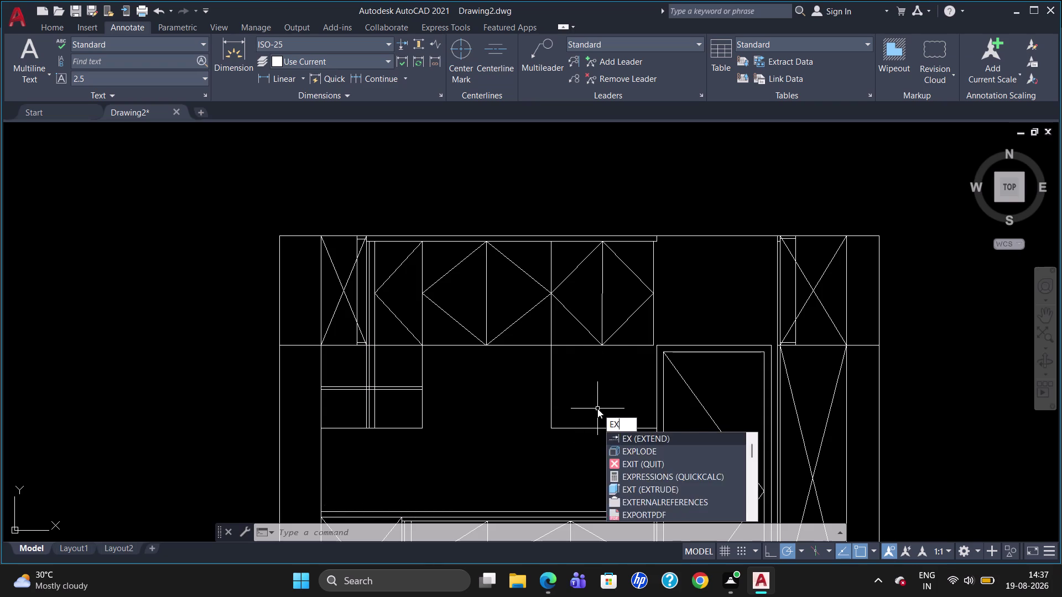
key(Return)
click(599, 430)
key(Return)
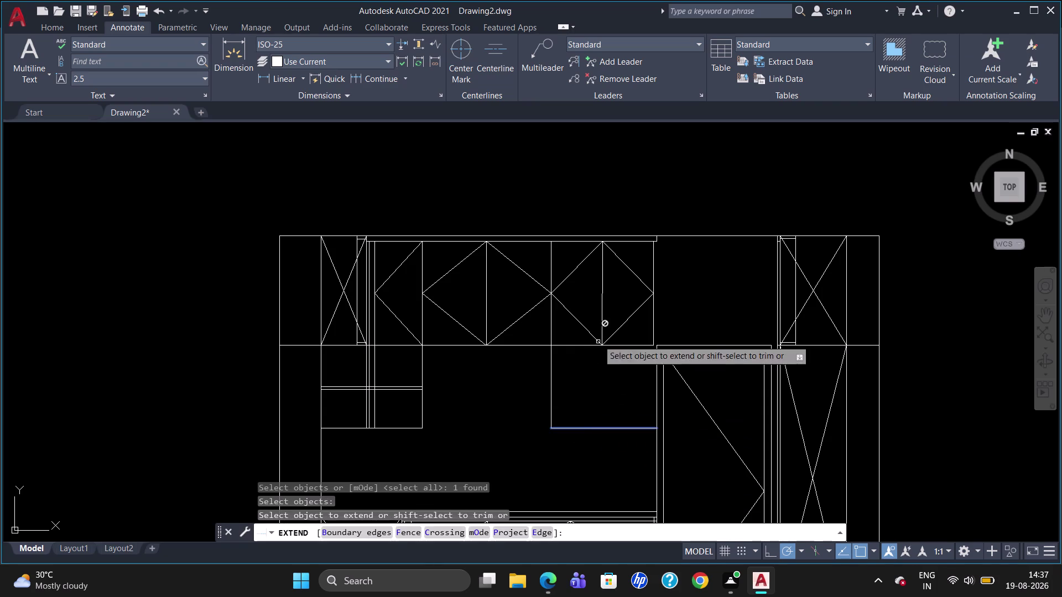
click(604, 316)
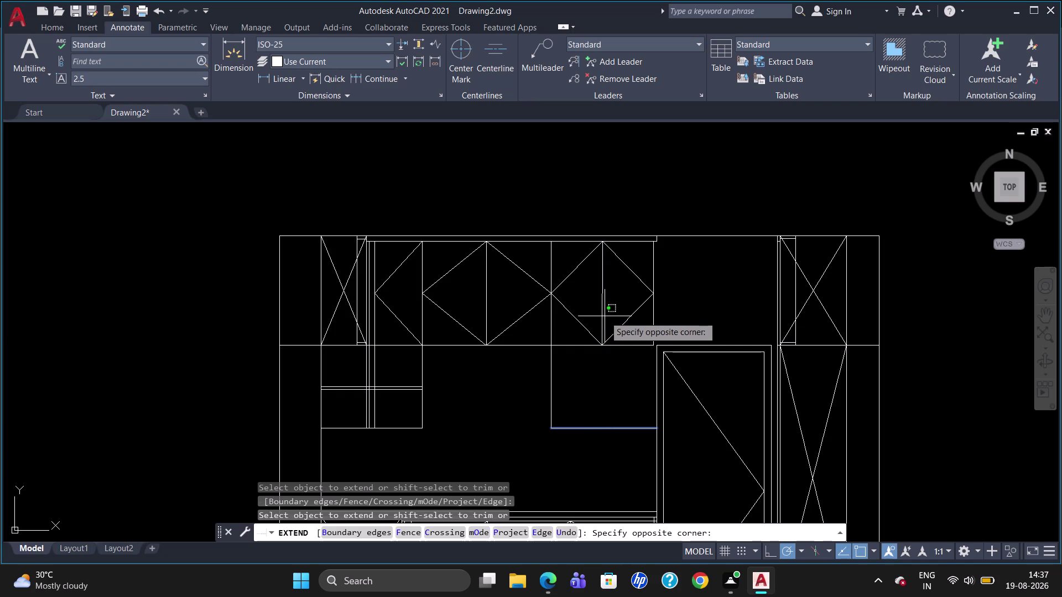
click(601, 319)
key(Escape)
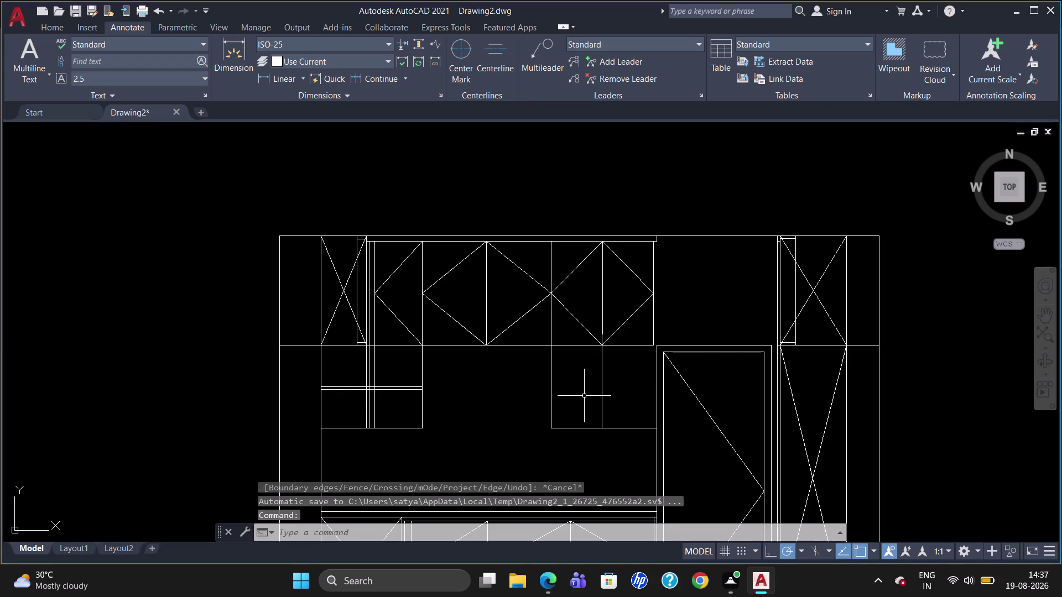
click(631, 429)
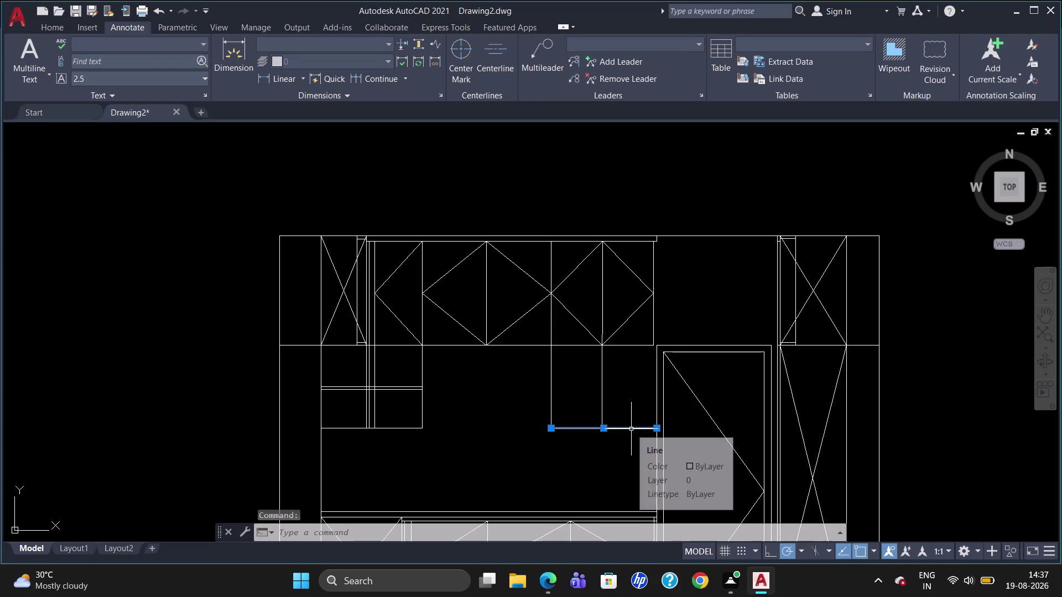
key(Escape)
Start a line at the cabinet corner, zoom around, then cancel it unplaced.
key(l)
key(Return)
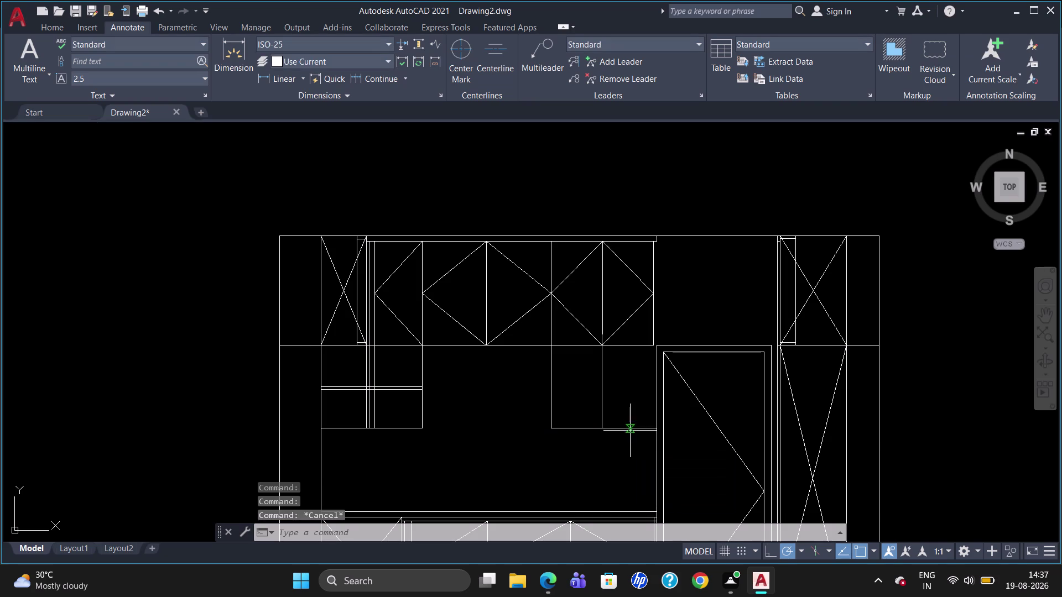
click(650, 347)
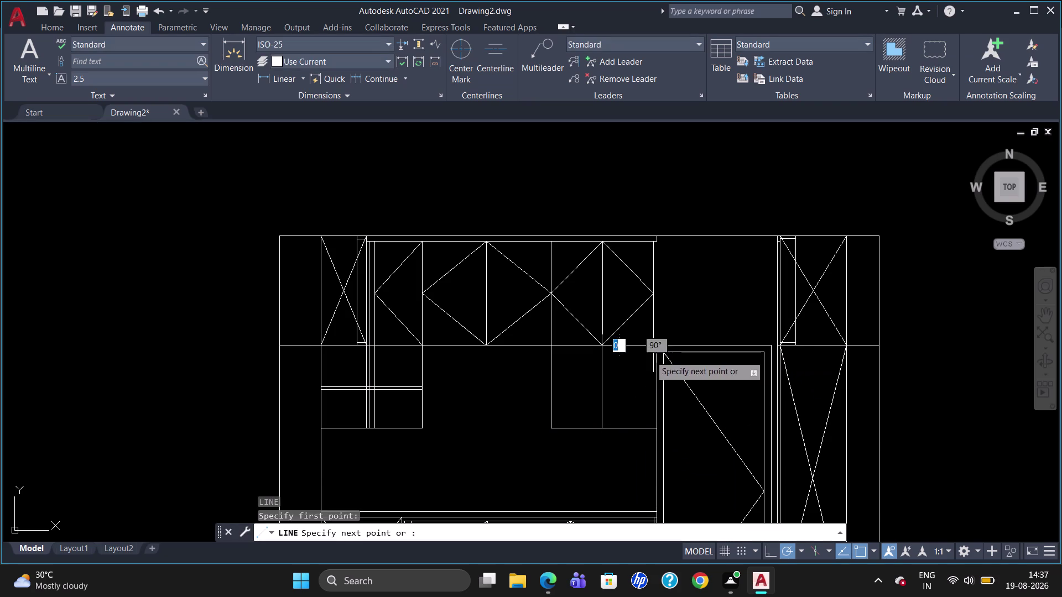
scroll(down, 3)
scroll(down, 3)
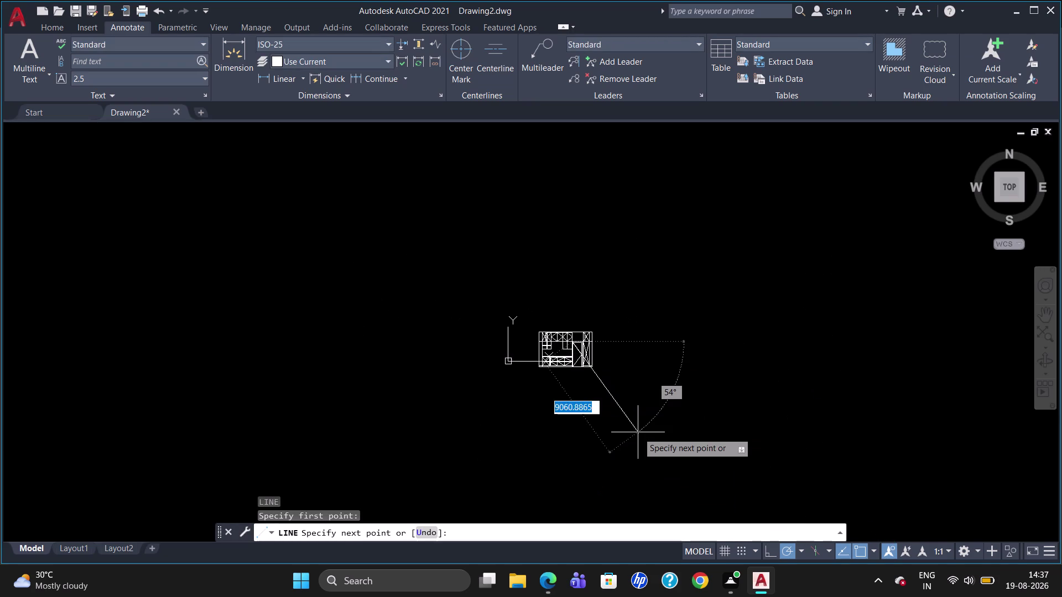
scroll(up, 3)
scroll(down, 3)
scroll(down, 3)
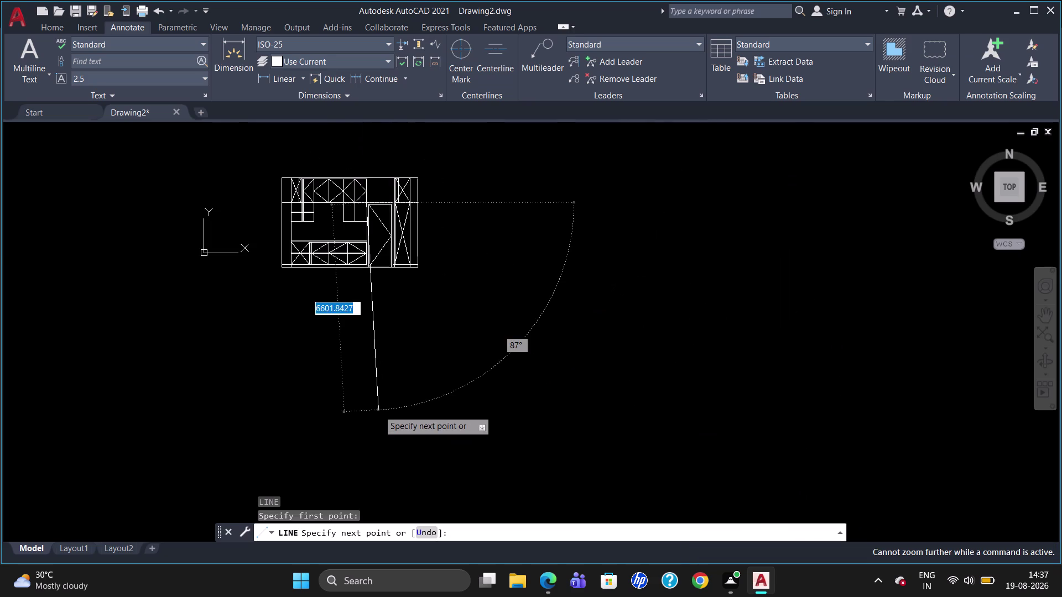
scroll(up, 3)
scroll(down, 3)
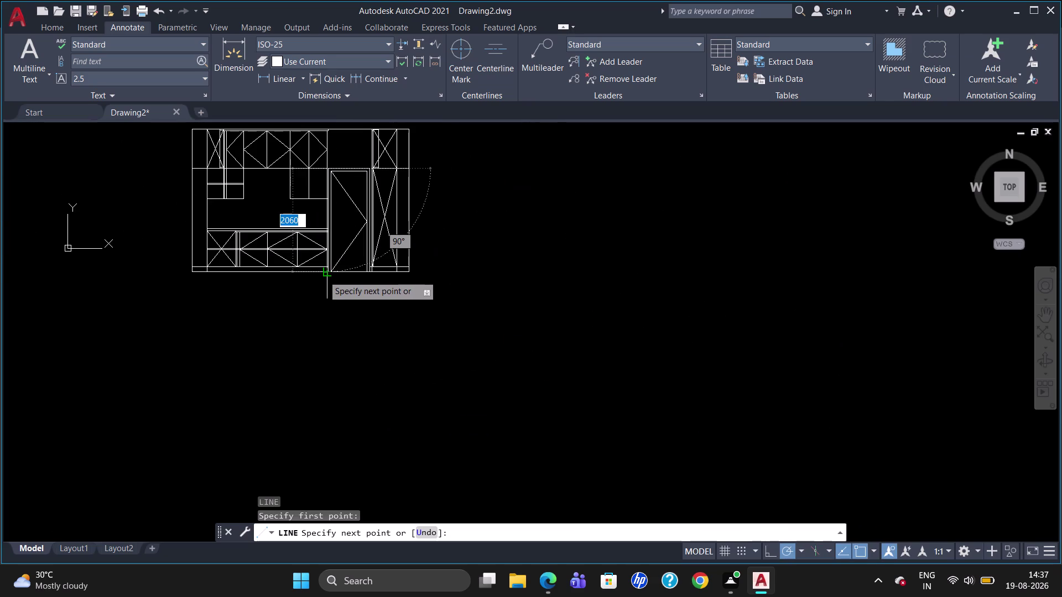
scroll(up, 3)
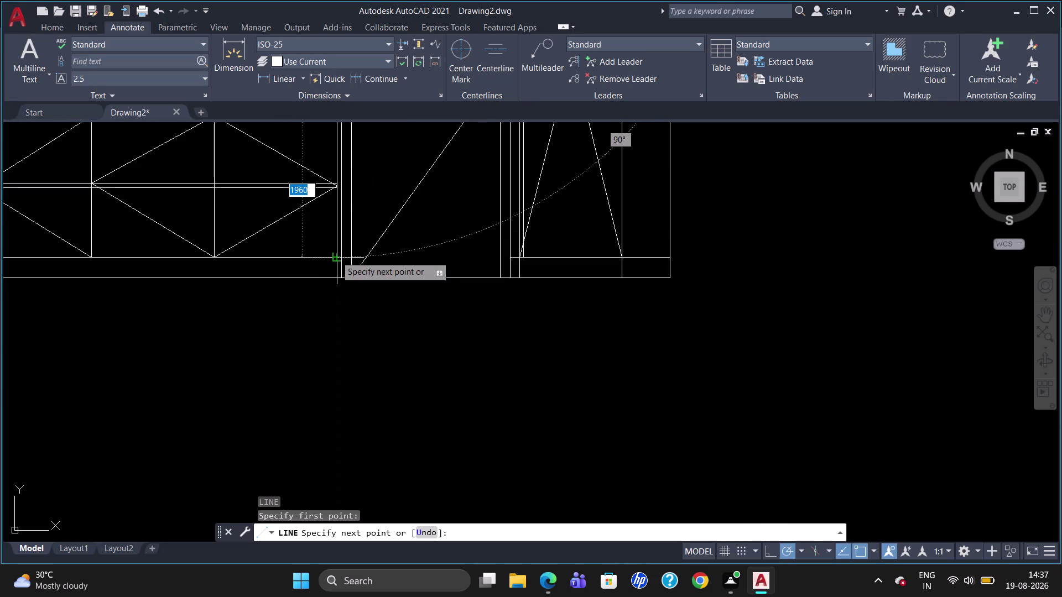
click(336, 256)
key(Escape)
scroll(down, 3)
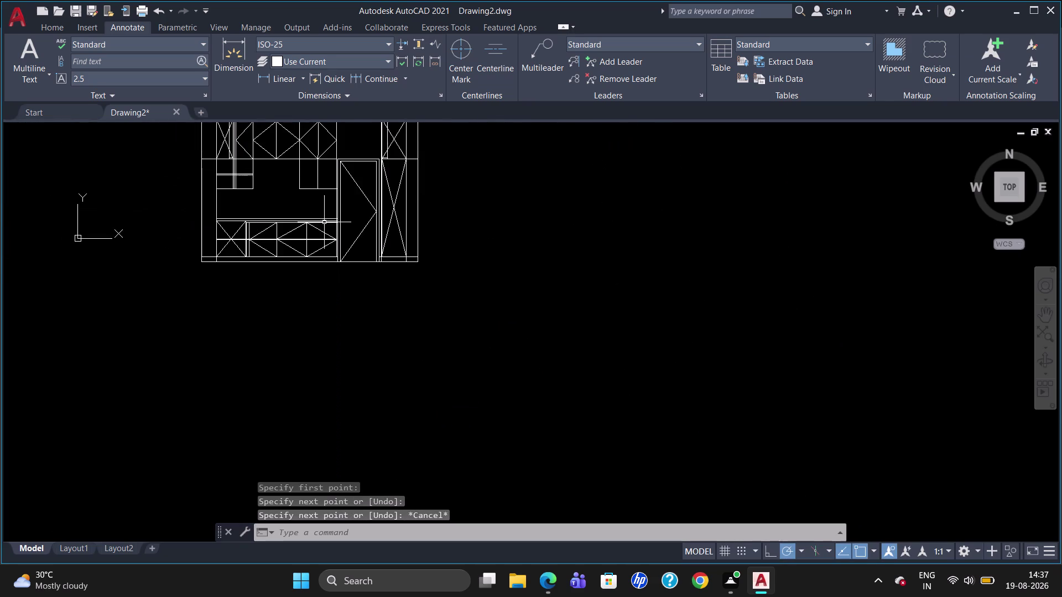
scroll(up, 3)
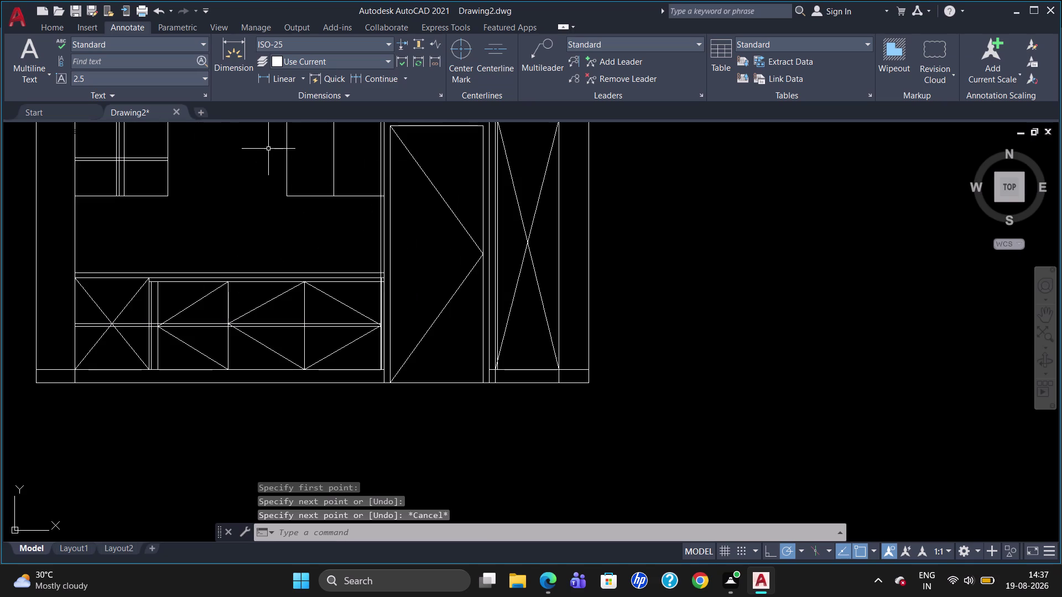
Delete the stray vertical line near the upper cabinets.
scroll(up, 3)
scroll(down, 3)
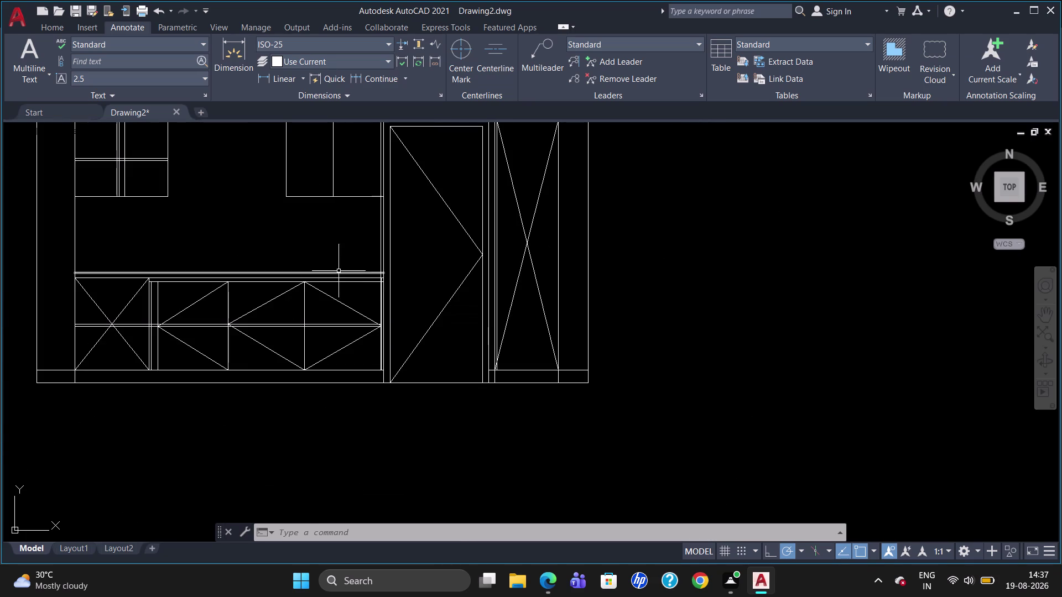
scroll(up, 3)
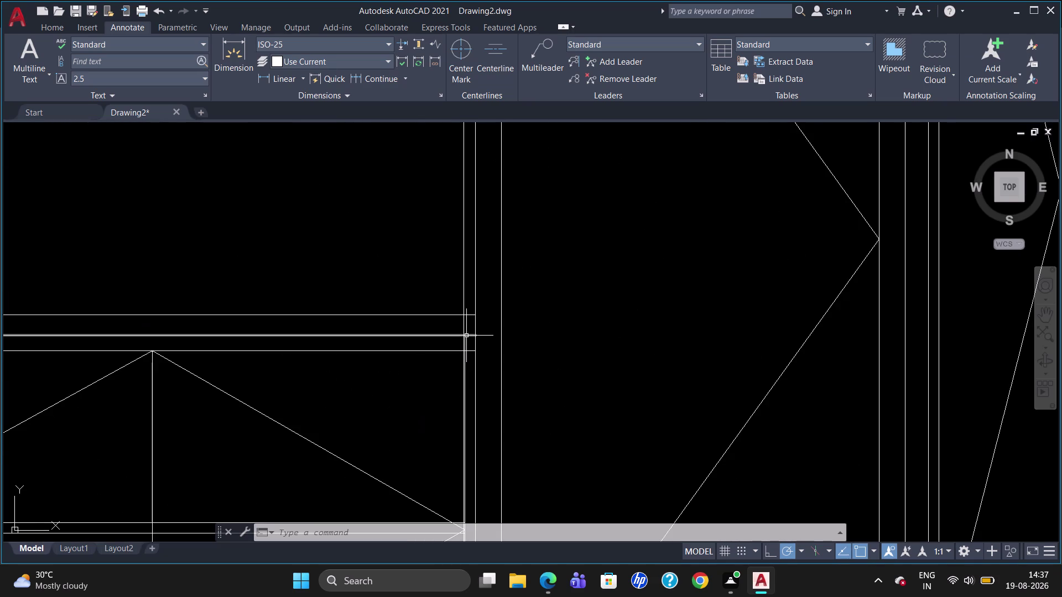
scroll(up, 3)
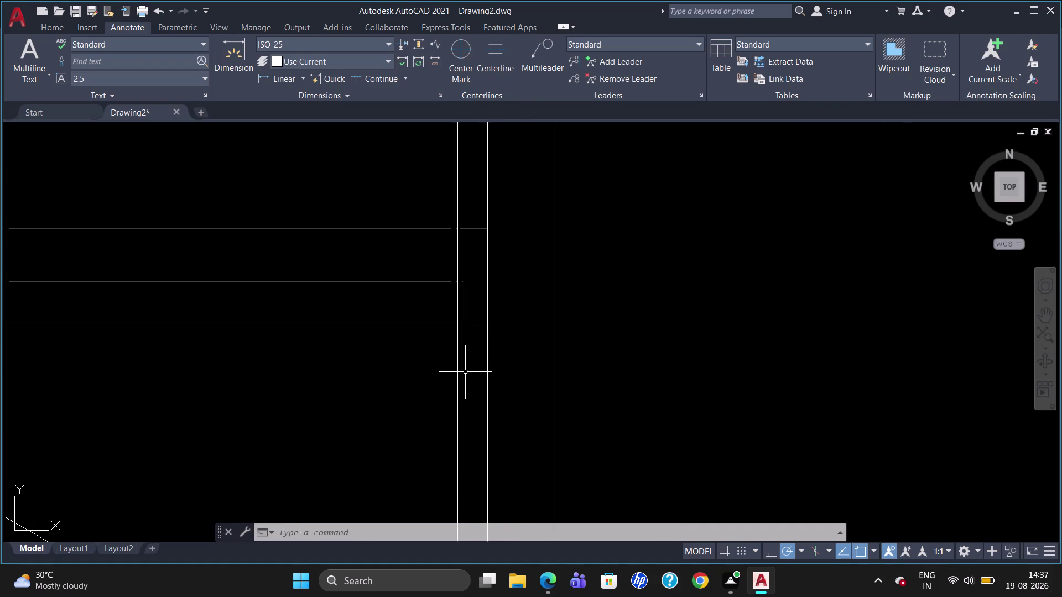
click(462, 375)
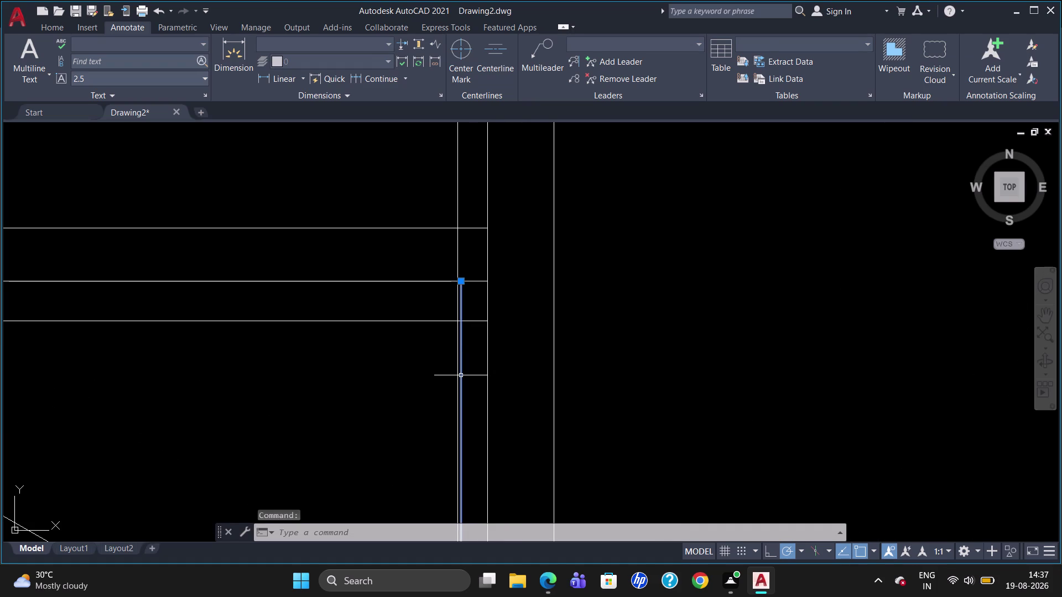
key(Delete)
Start trimming a line segment, then cancel the trim.
scroll(down, 3)
scroll(down, 3)
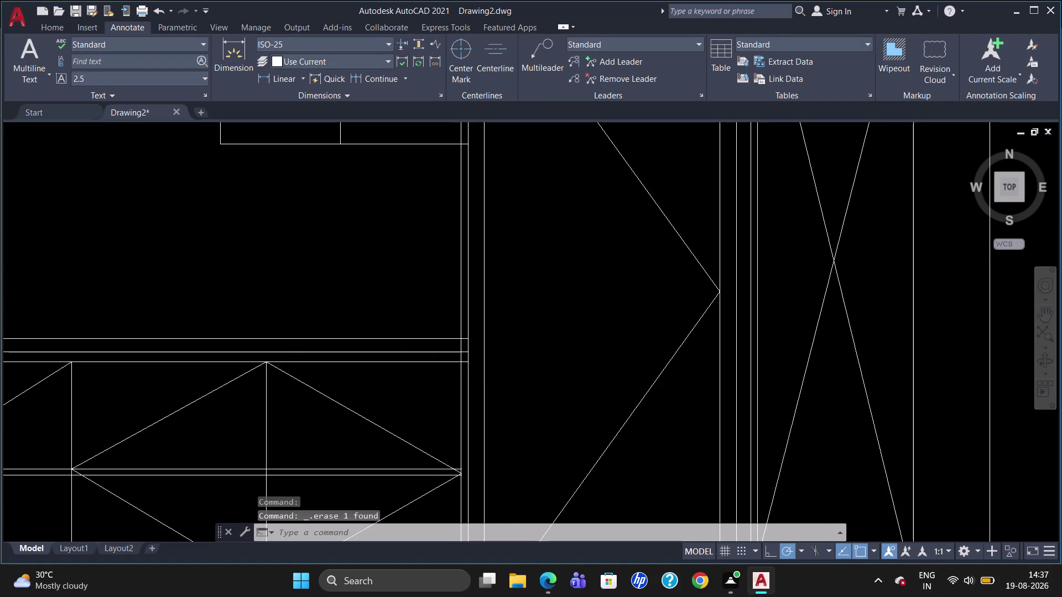
scroll(down, 3)
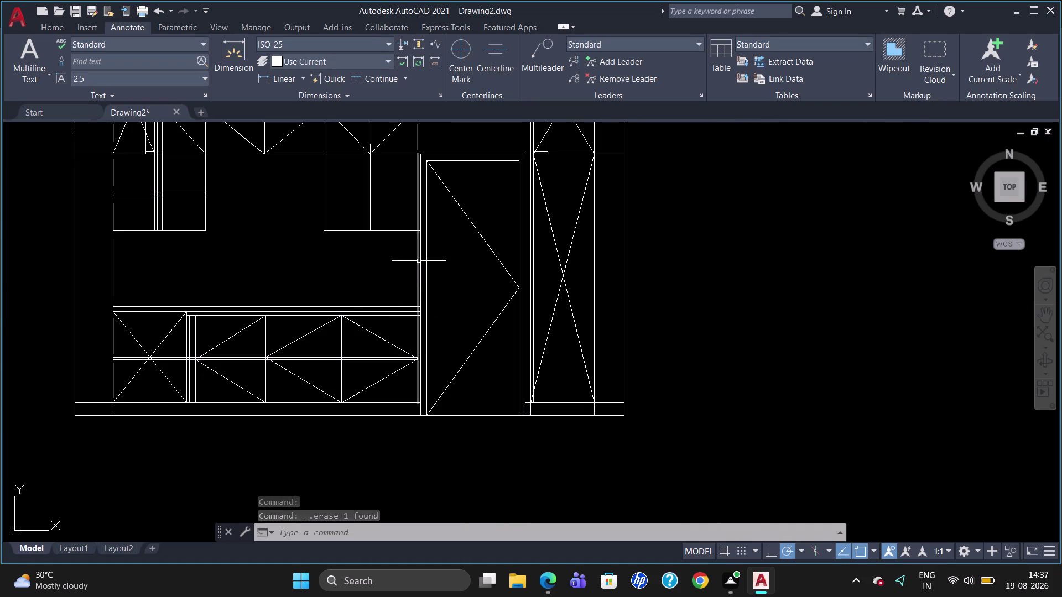
scroll(up, 3)
scroll(up, 3)
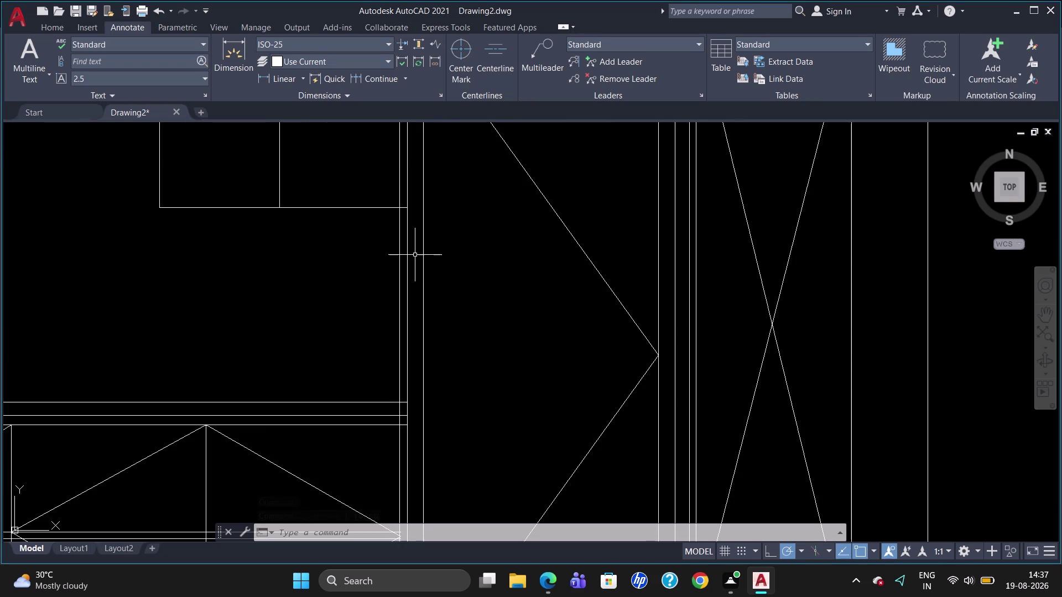
key(t)
key(r)
key(Return)
key(Return)
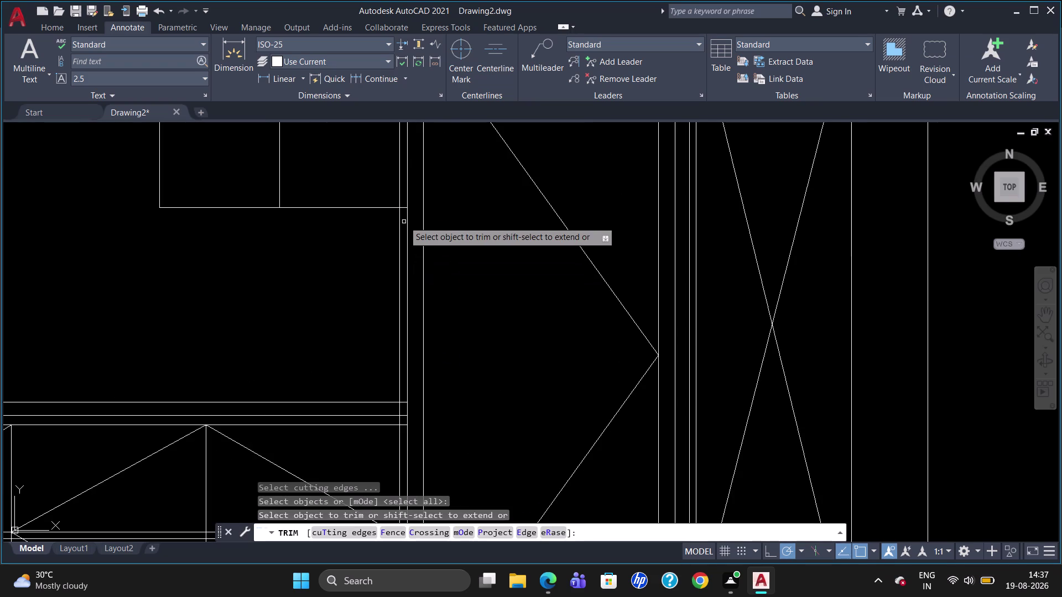
click(404, 208)
key(Escape)
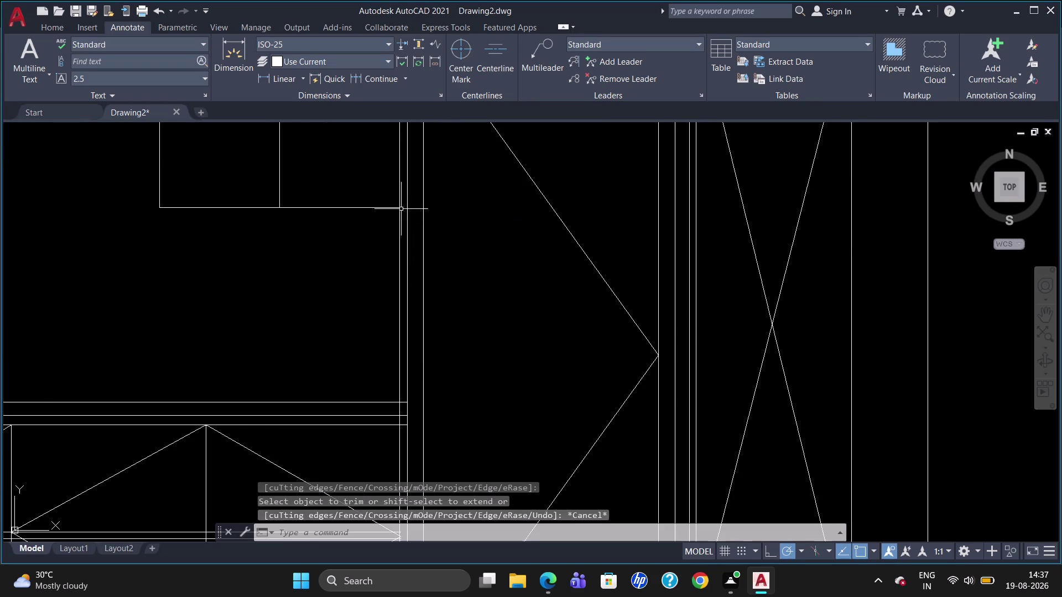
Zoom to the upper cabinets and start a new line.
scroll(down, 3)
scroll(up, 3)
scroll(down, 3)
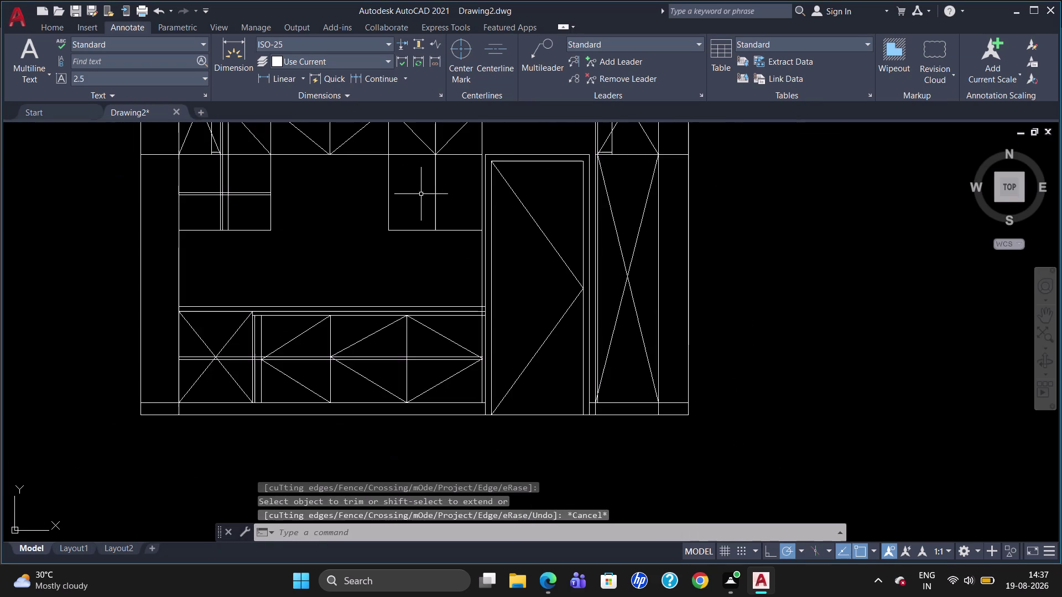
scroll(up, 3)
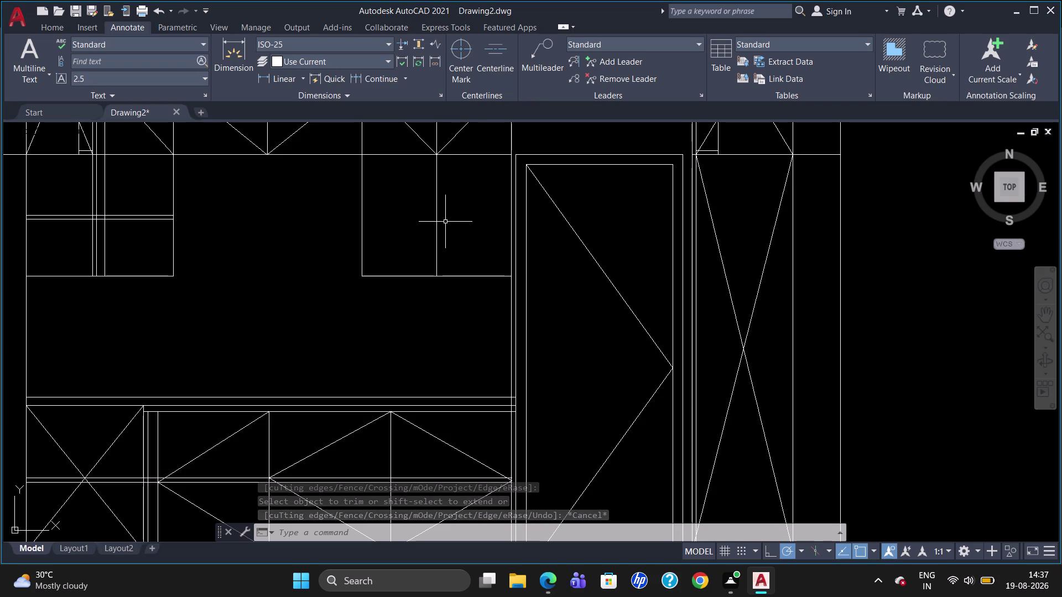
key(l)
key(Return)
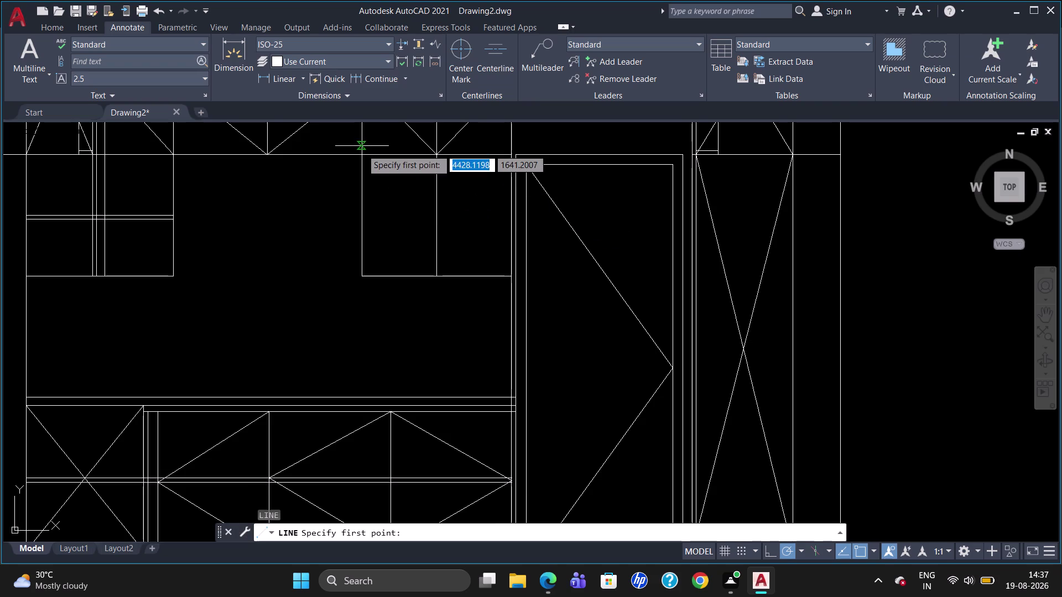
Draw the diamond's first edges through the left-side and bottom midpoints using M2P.
click(361, 159)
text(M2)
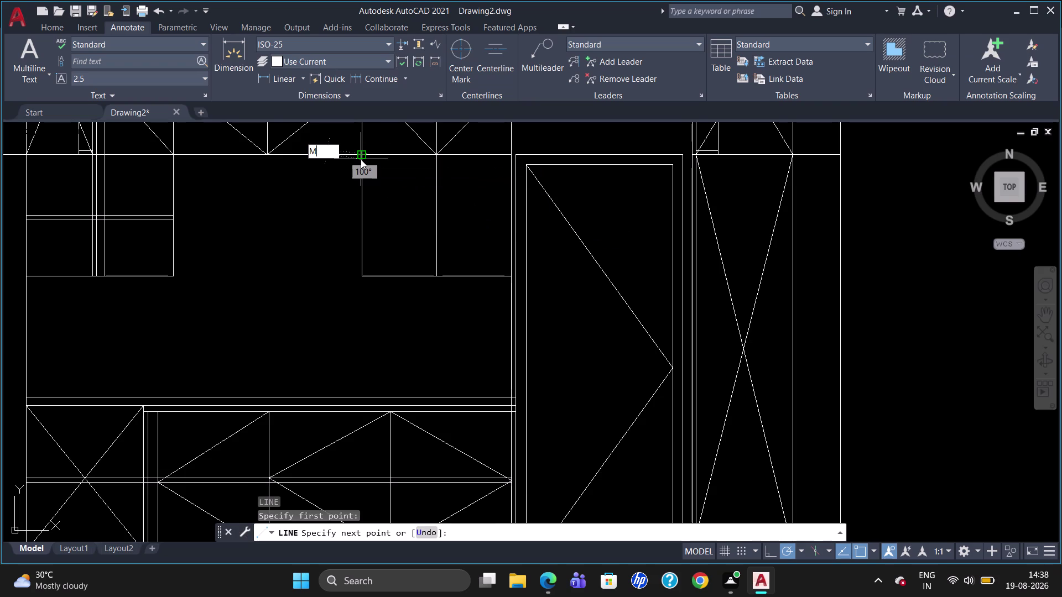
key(p)
key(Return)
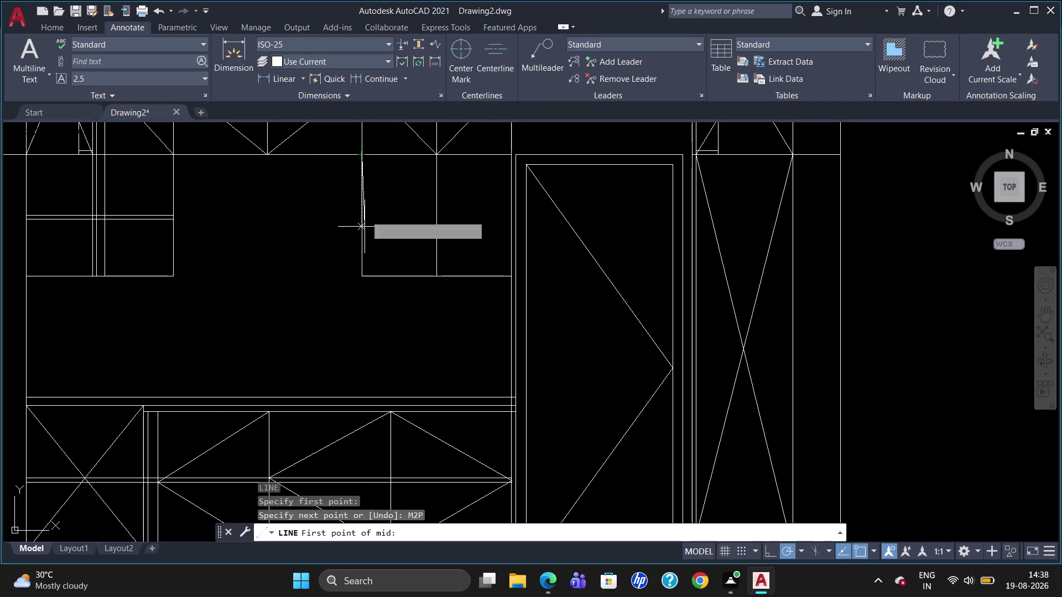
click(360, 159)
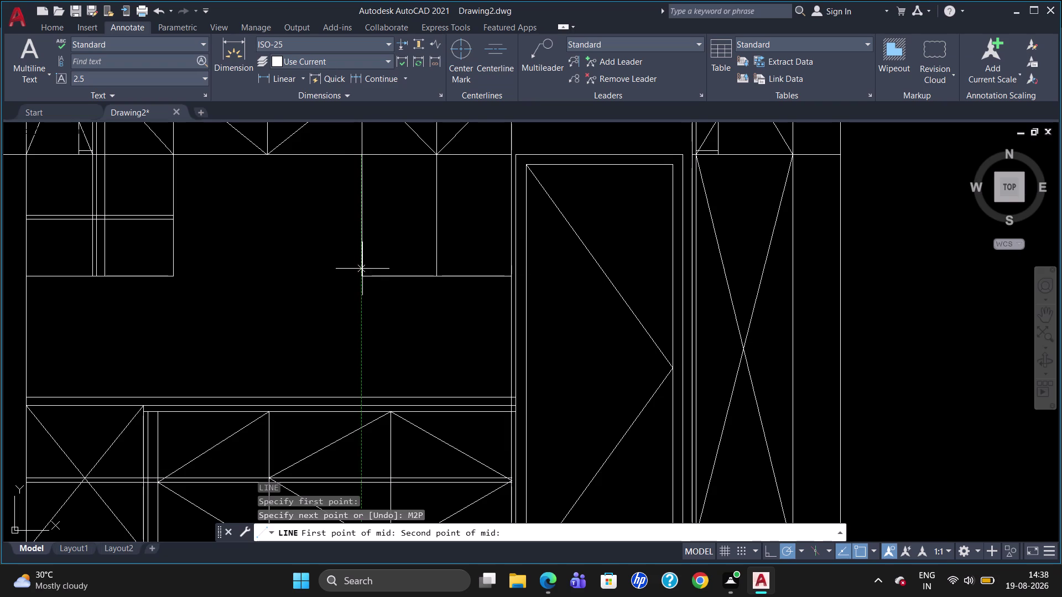
click(366, 277)
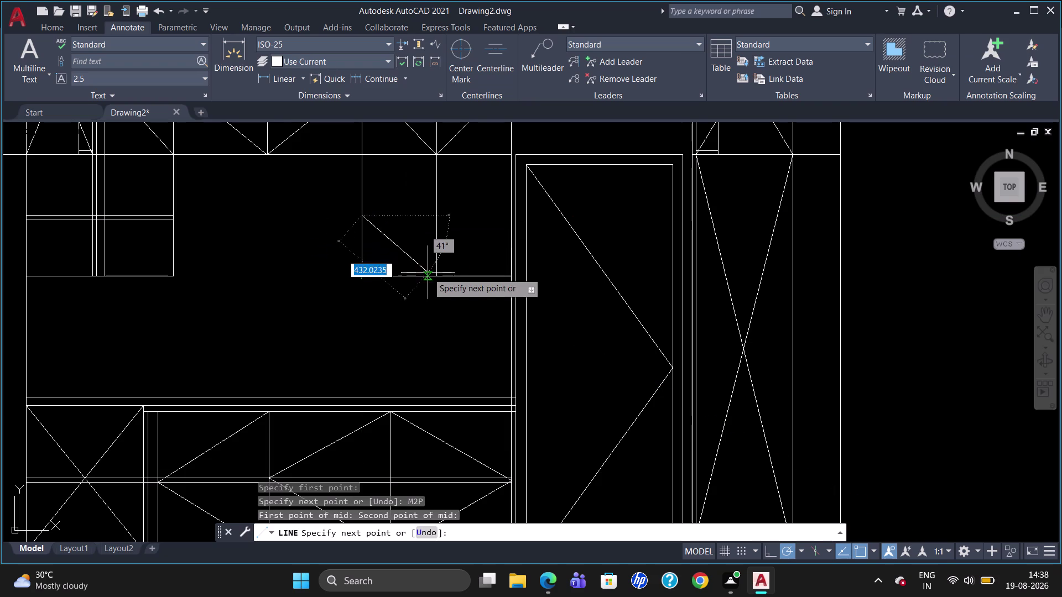
click(438, 274)
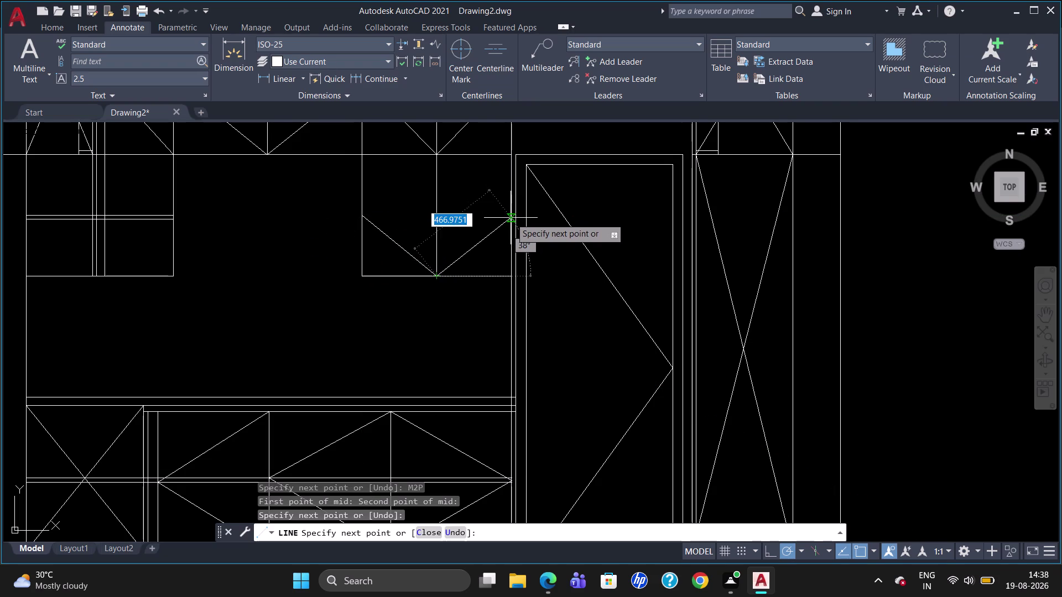
Close the diamond through the right, top and left midpoints, then begin another line.
text(M2)
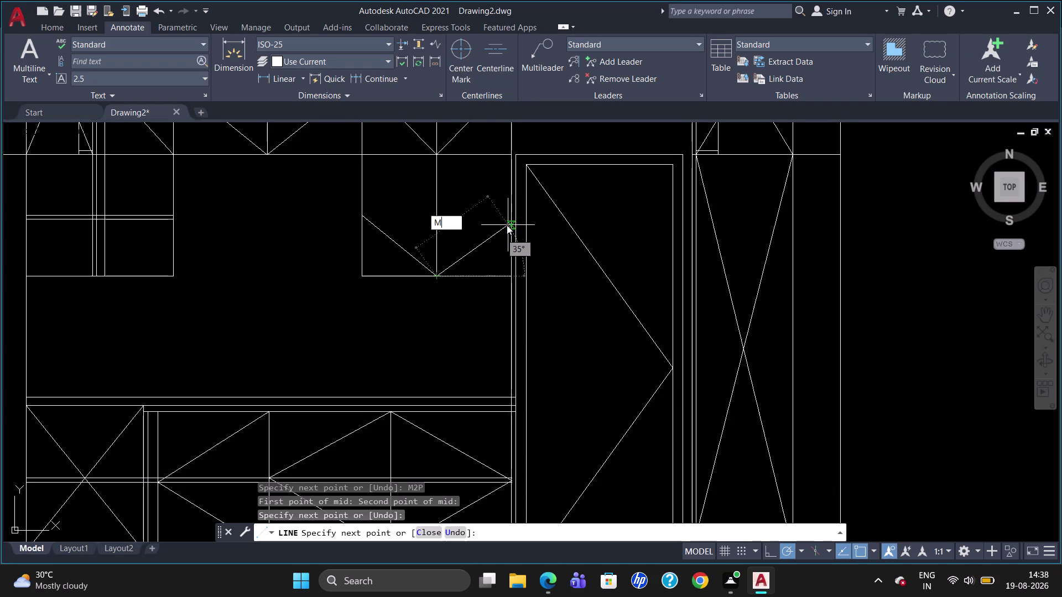
key(p)
key(Return)
click(510, 273)
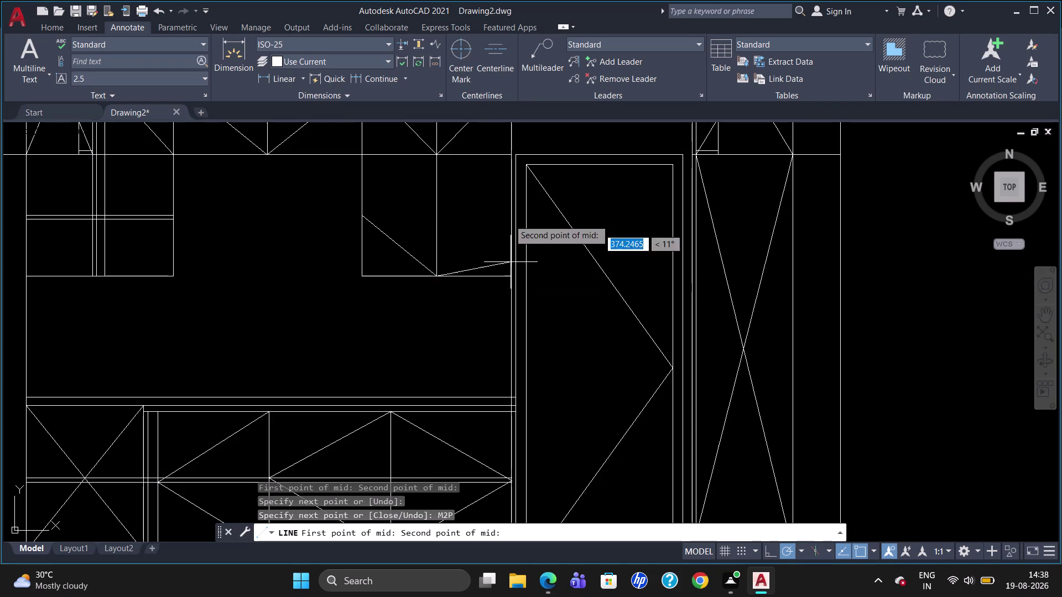
click(509, 158)
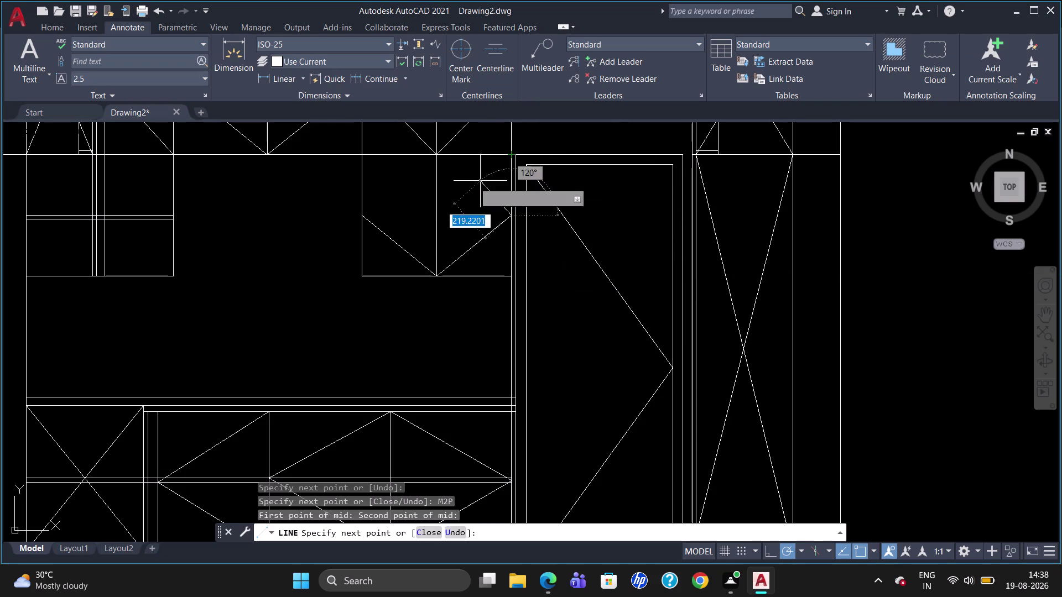
click(437, 157)
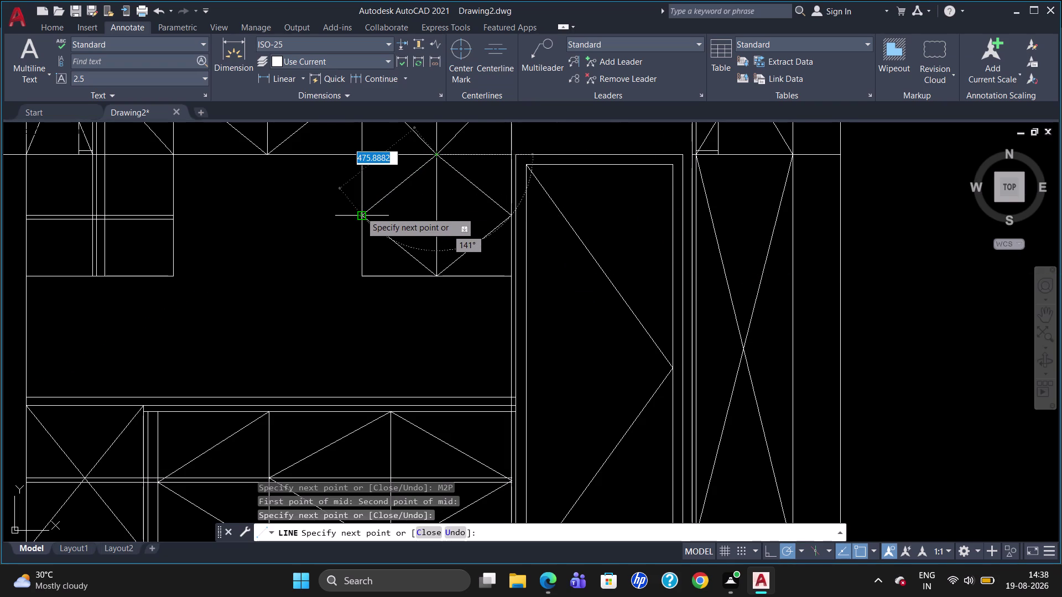
click(360, 211)
key(Escape)
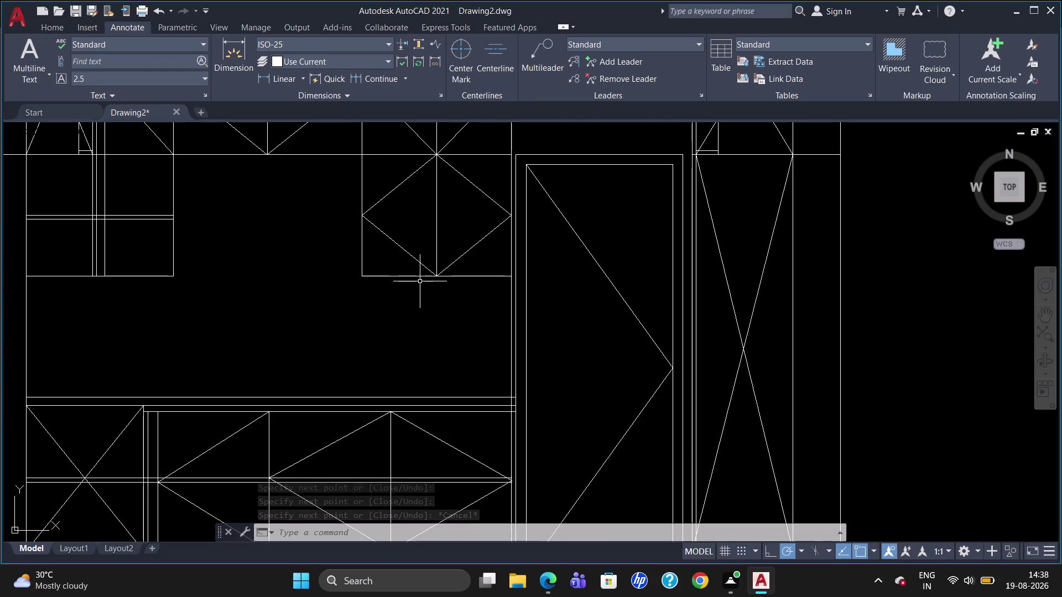
key(l)
key(Return)
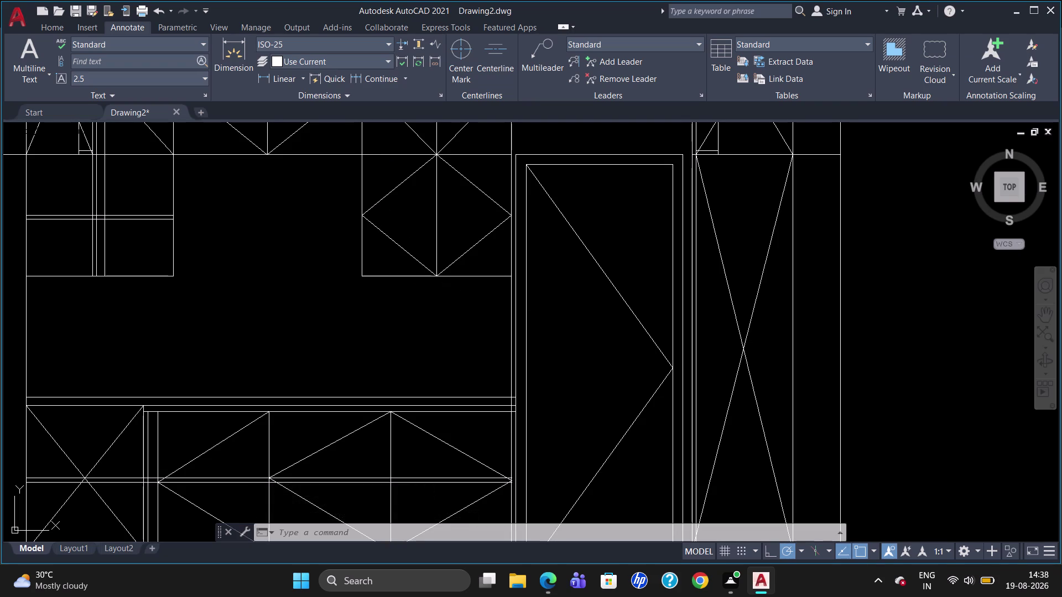
Draw a horizontal line from the left-side midpoint to the right midpoint.
key(m)
text(2P)
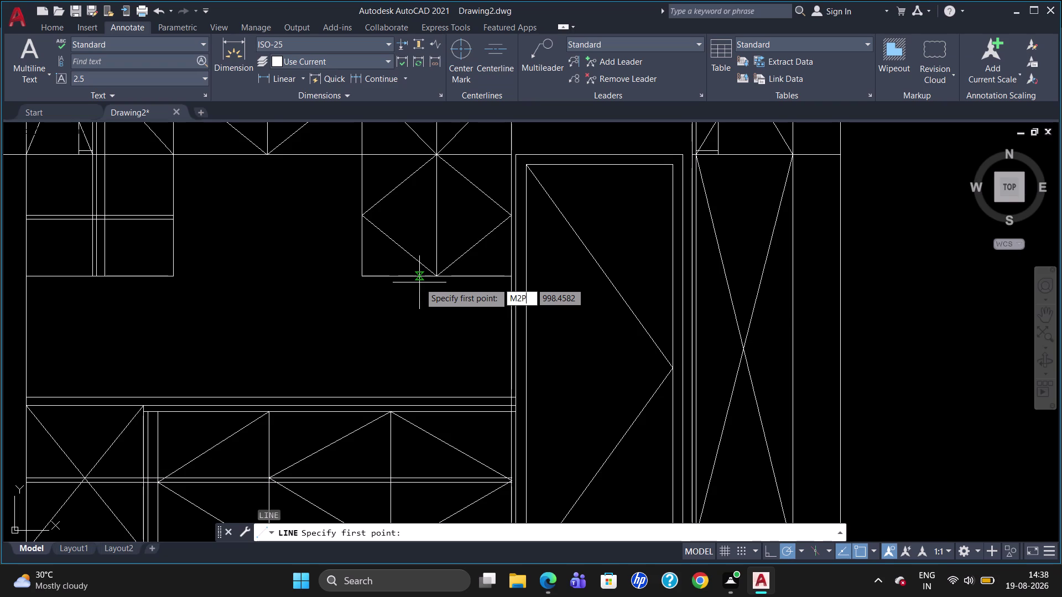
key(Return)
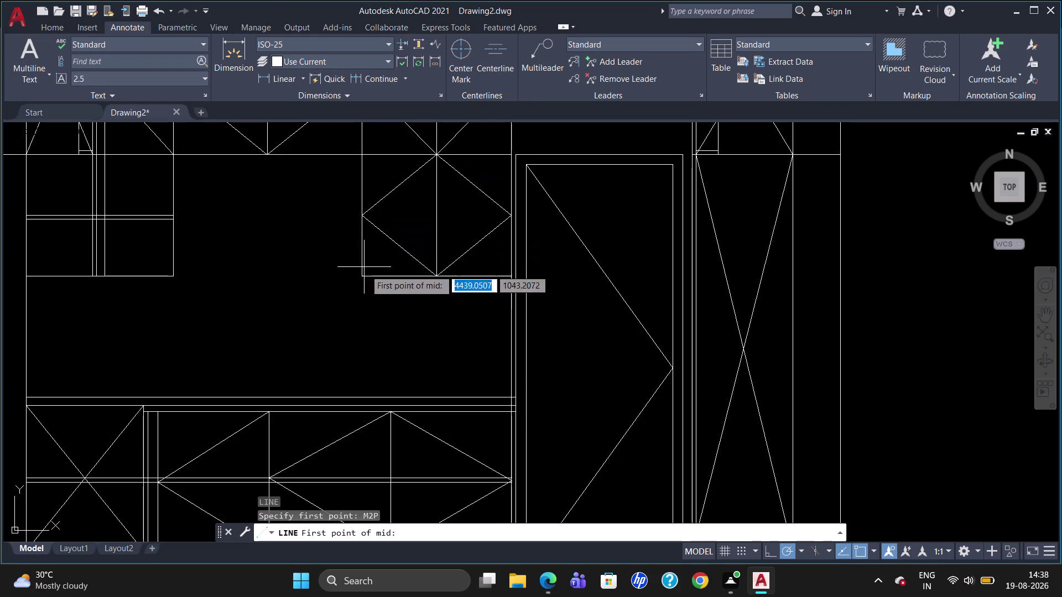
click(365, 278)
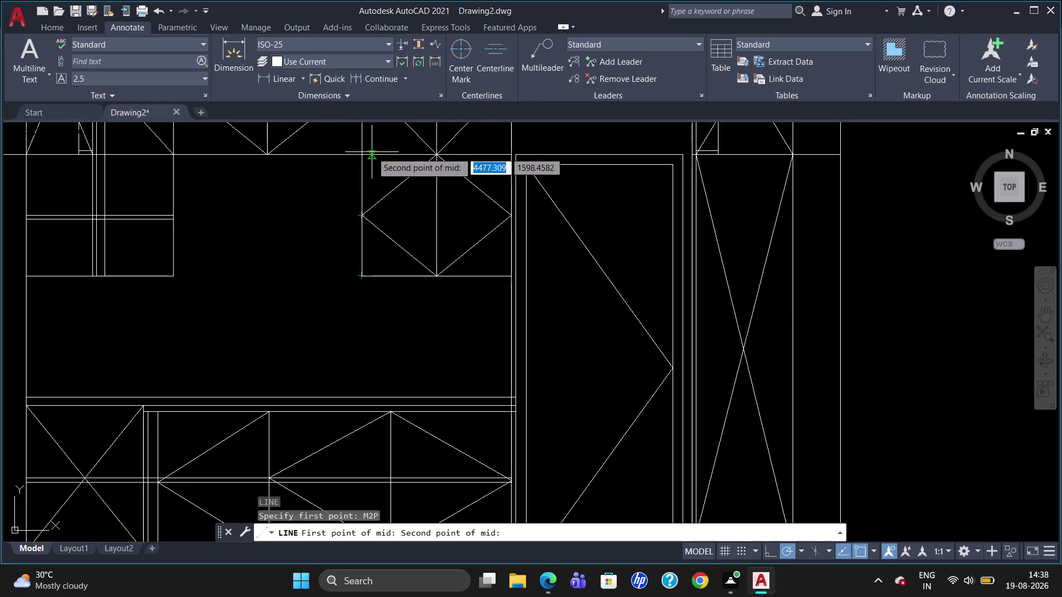
click(364, 154)
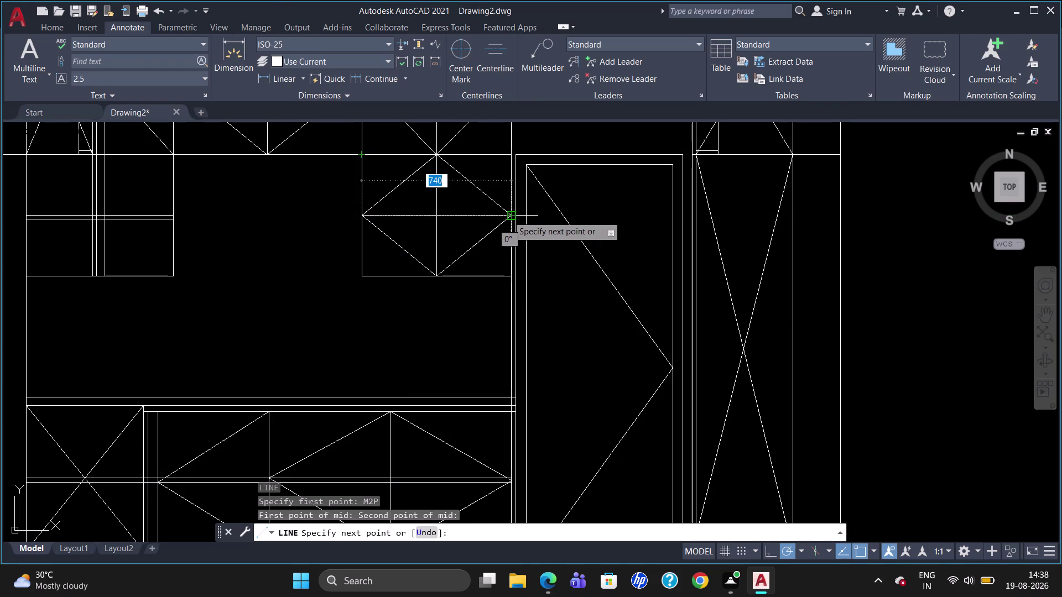
click(507, 215)
key(Escape)
Offset the diamond's horizontal line by 20.
key(o)
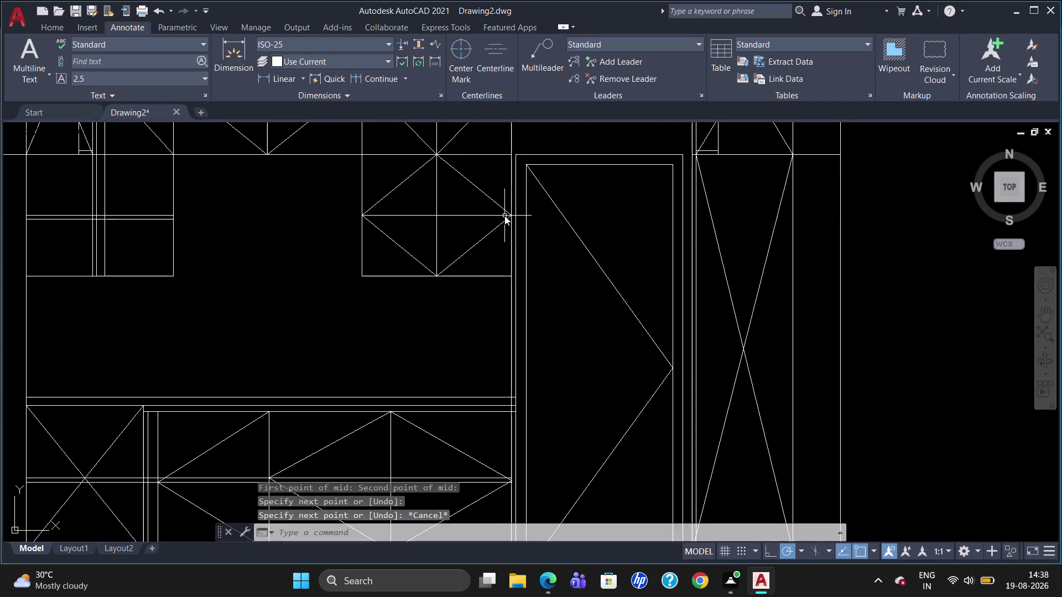
key(Return)
text(20)
key(Return)
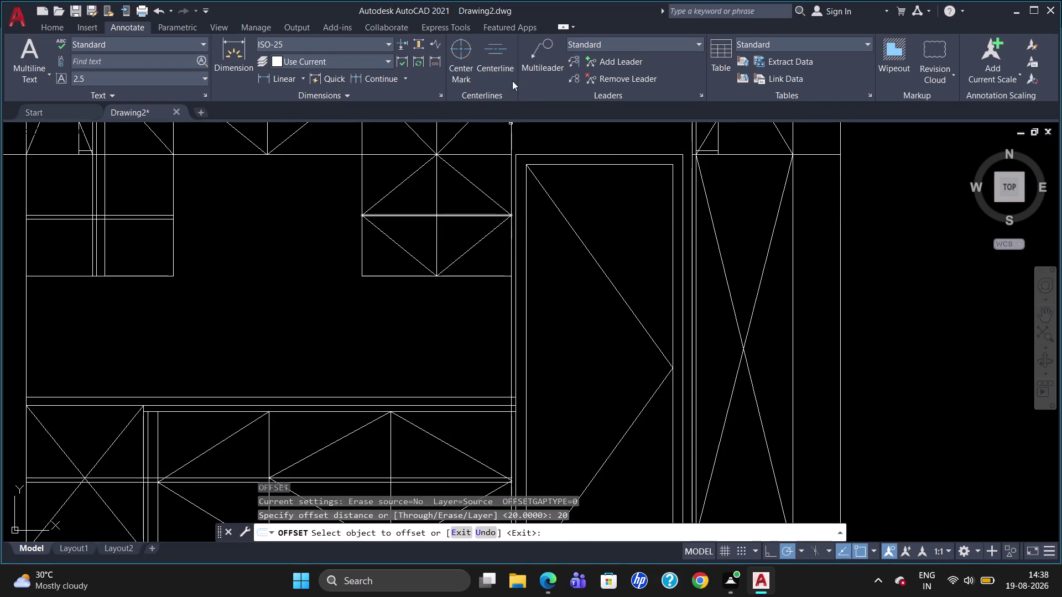
click(453, 216)
click(455, 231)
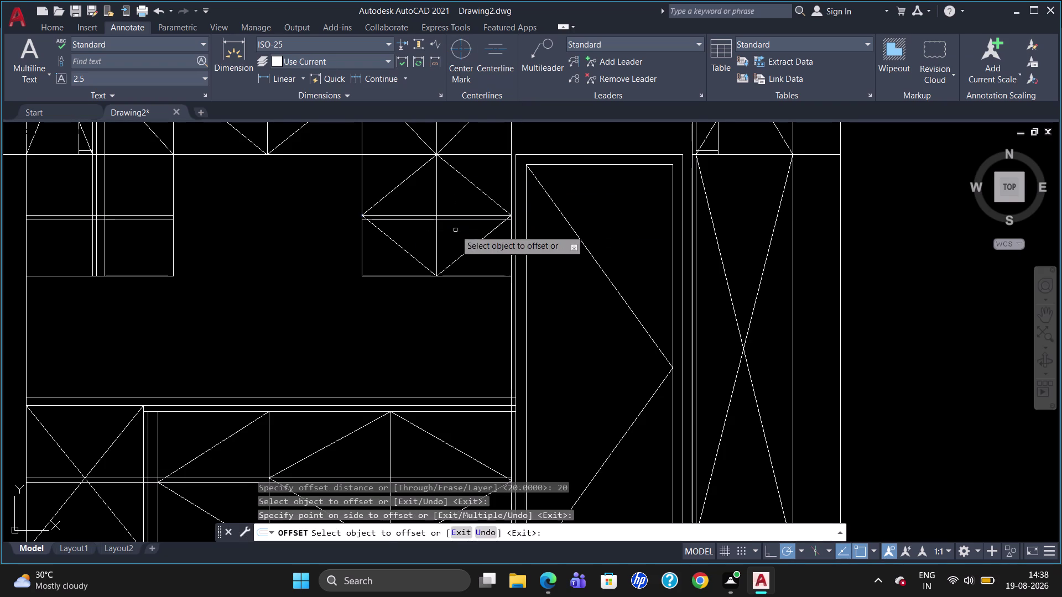
key(Escape)
Offset the right upper cabinet's bottom edge 30 downward.
scroll(down, 3)
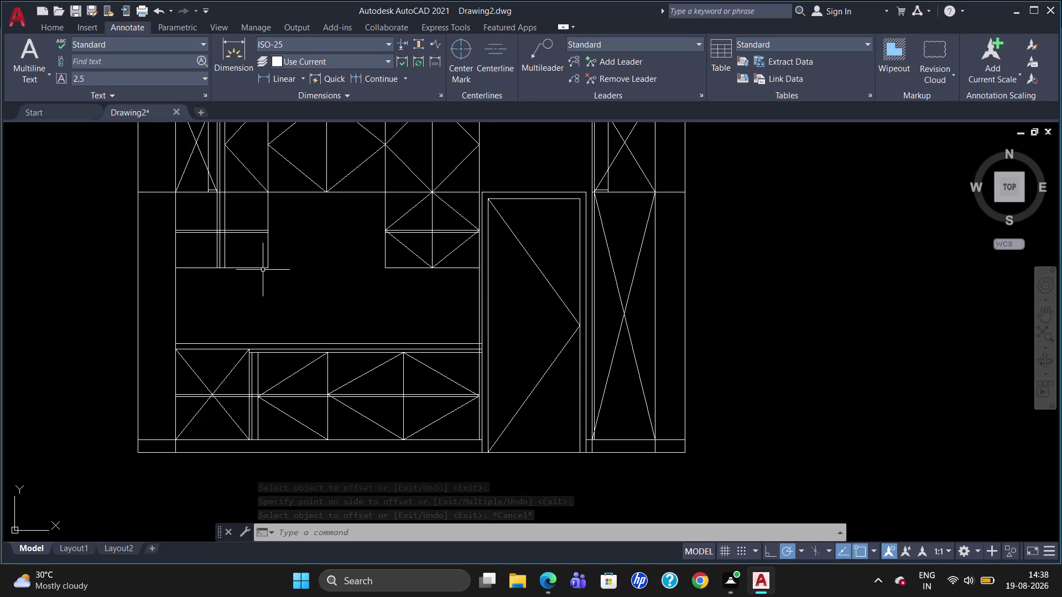
click(411, 269)
key(Escape)
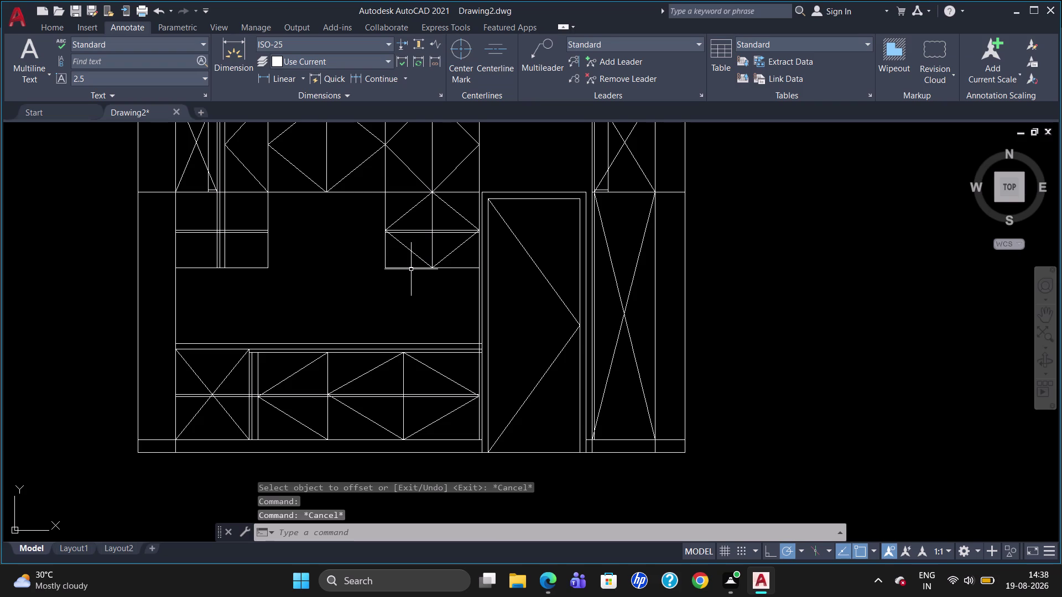
key(o)
key(Return)
text(30)
key(Return)
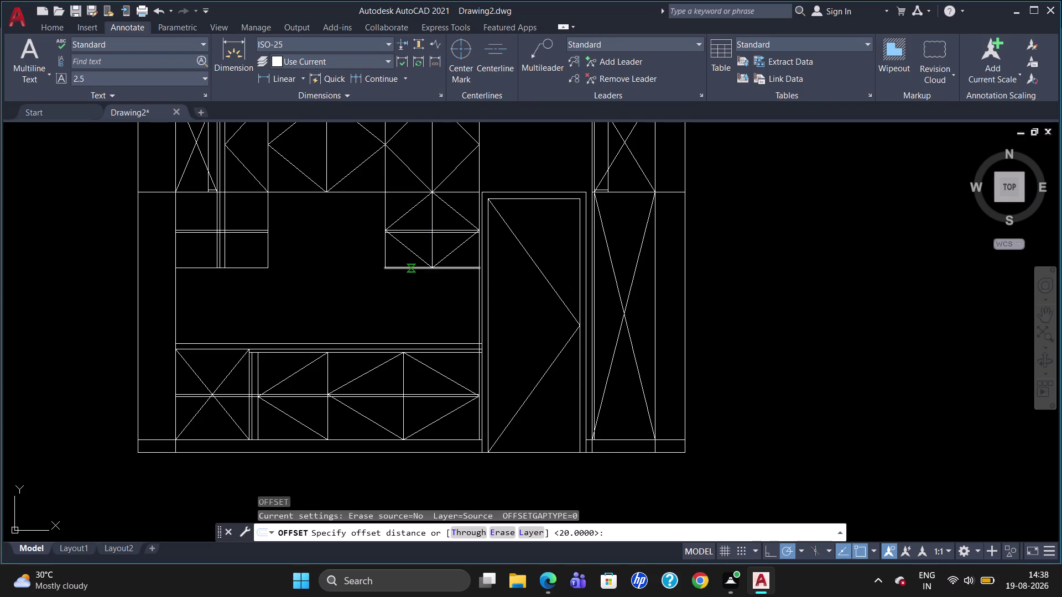
click(411, 267)
click(414, 283)
key(Escape)
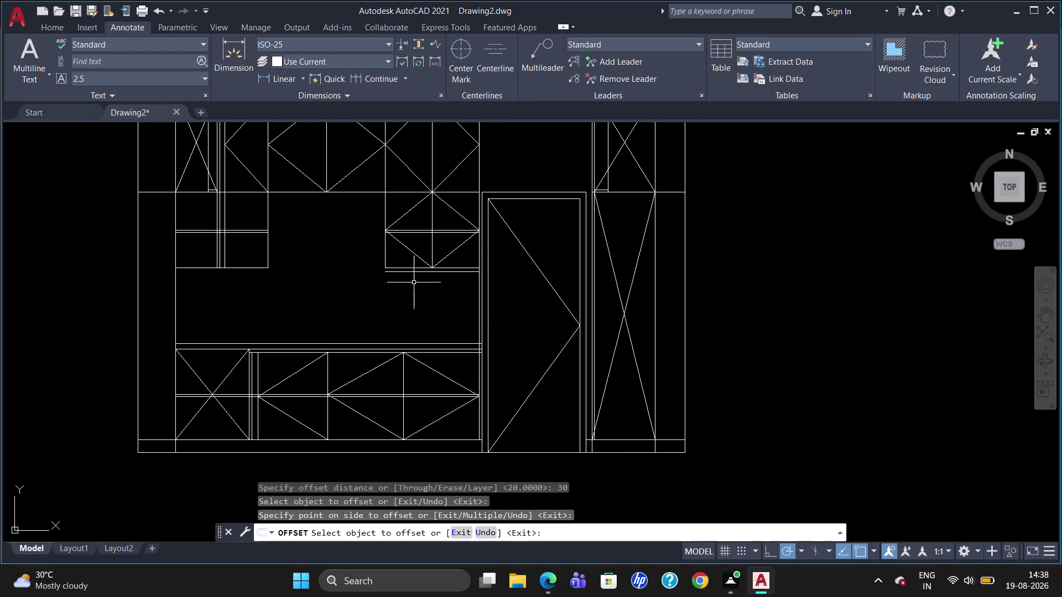
Offset the left upper cabinet's bottom edge 30 downward.
key(o)
key(Return)
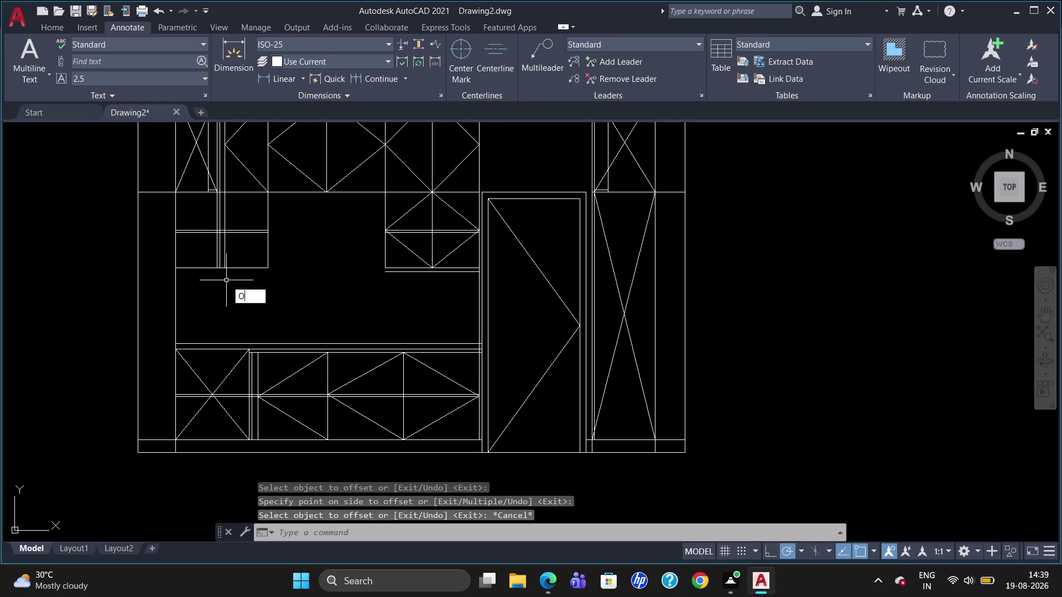
key(3)
key(0)
key(Return)
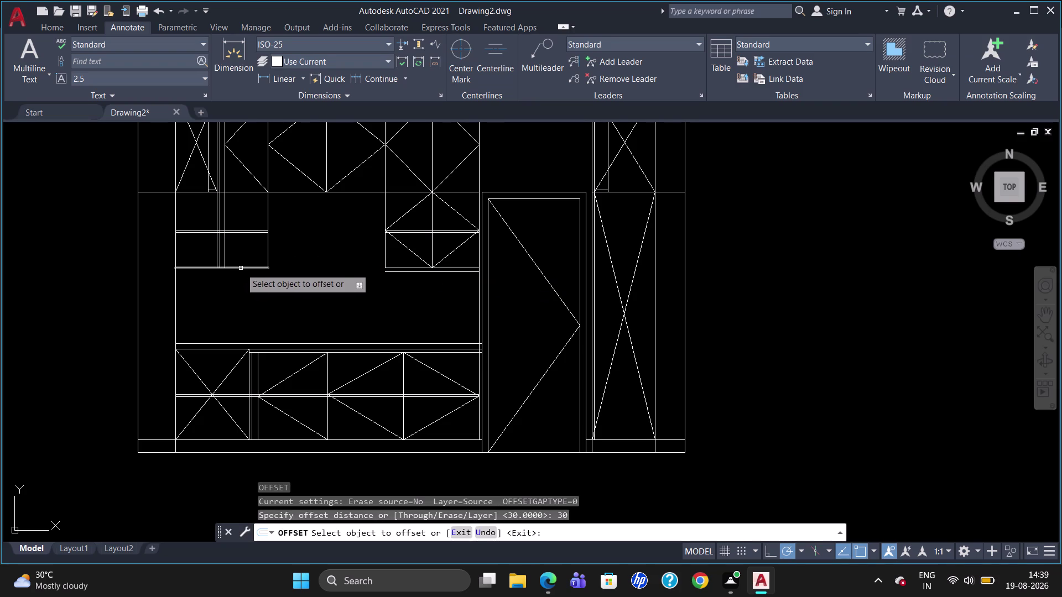
click(240, 268)
click(244, 283)
key(Escape)
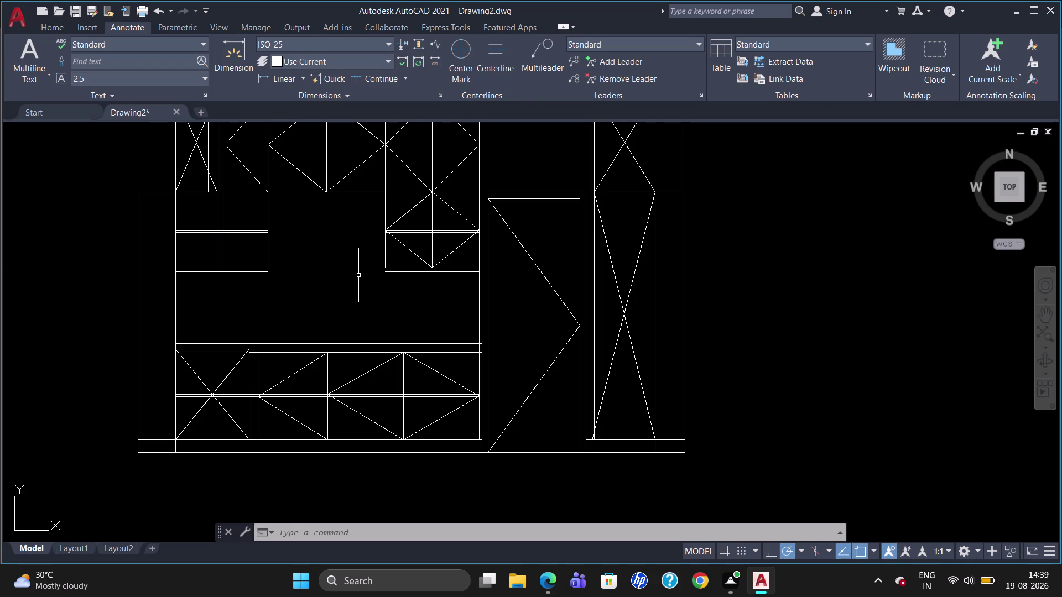
Try extending two lines to the cabinets' bottom edges, cancel, and enter REC.
key(e)
key(x)
key(Return)
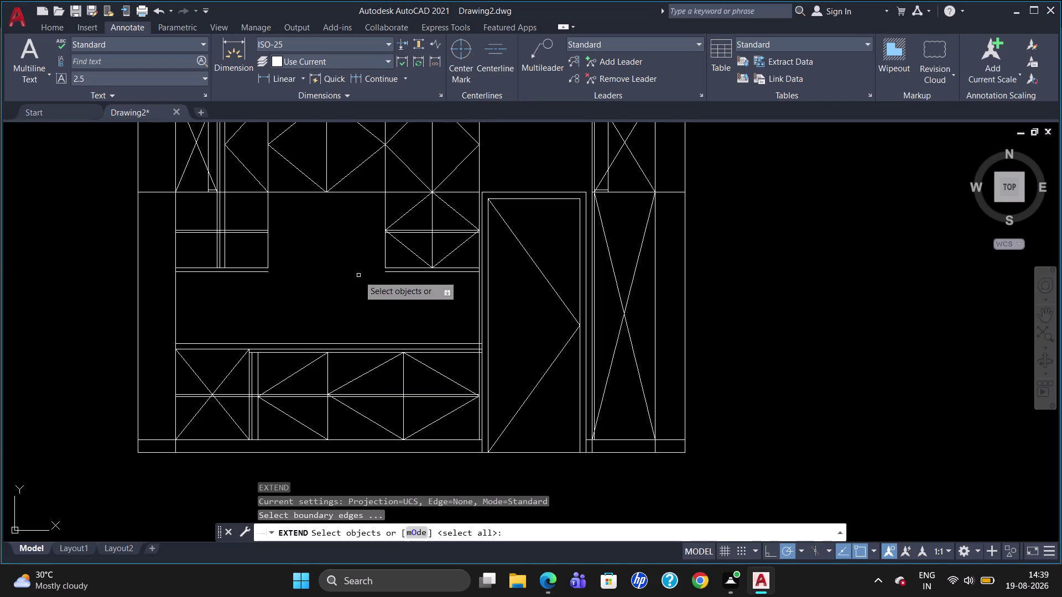
click(259, 271)
click(402, 272)
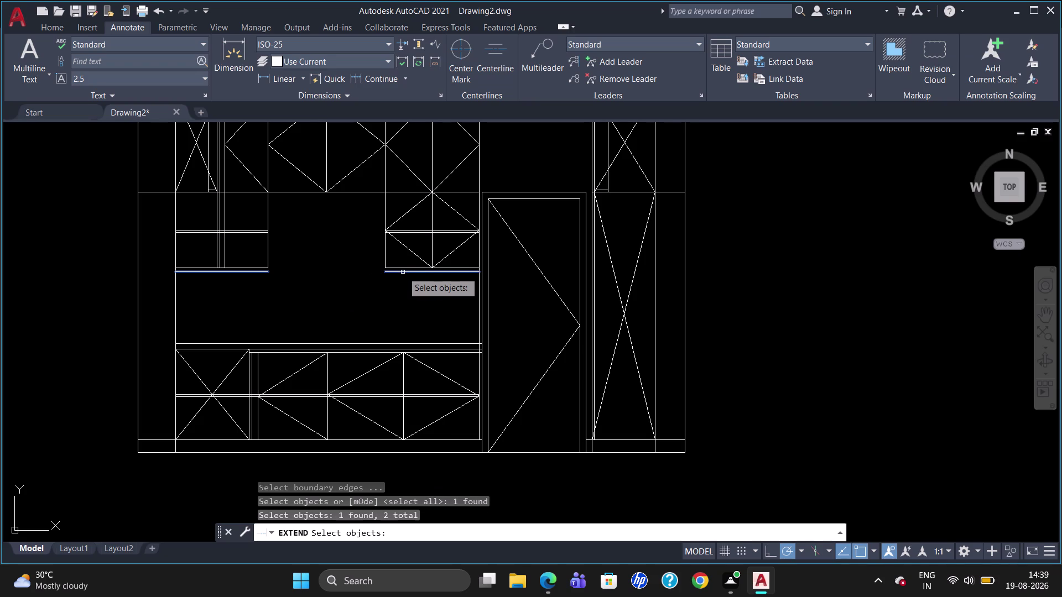
key(Return)
click(386, 248)
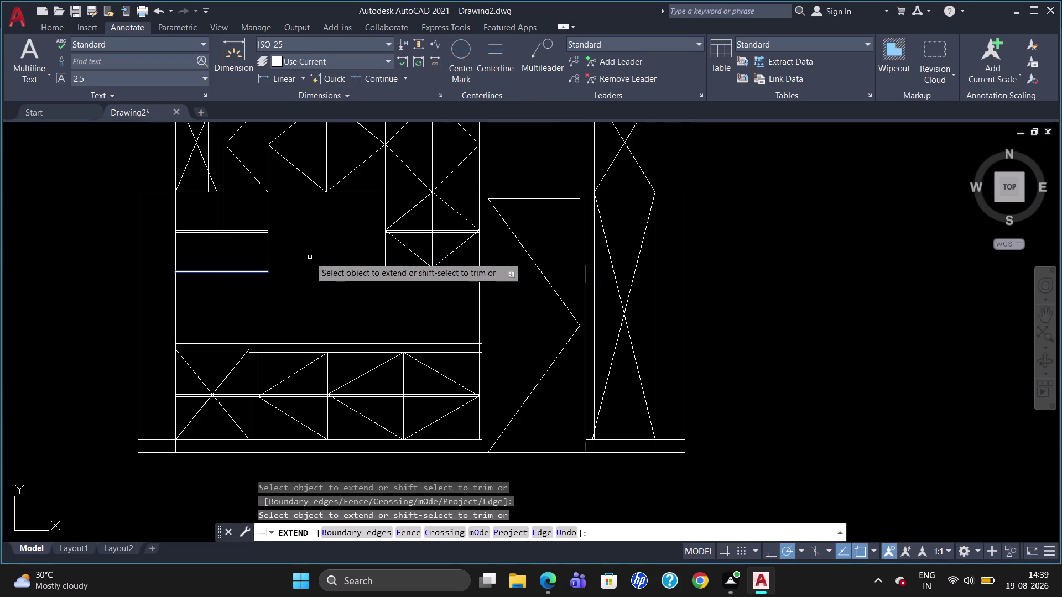
click(267, 252)
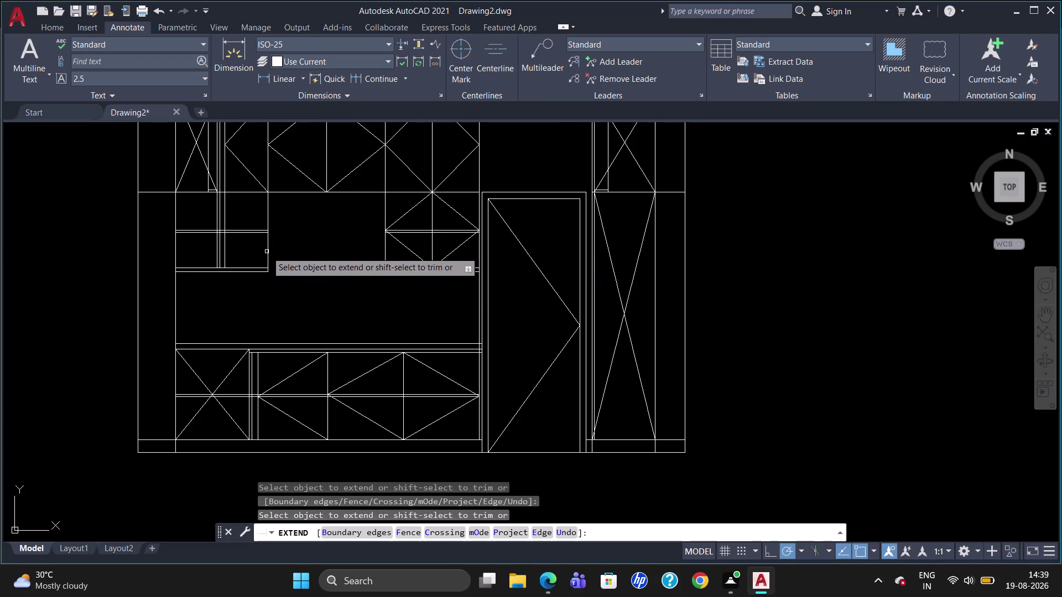
key(Escape)
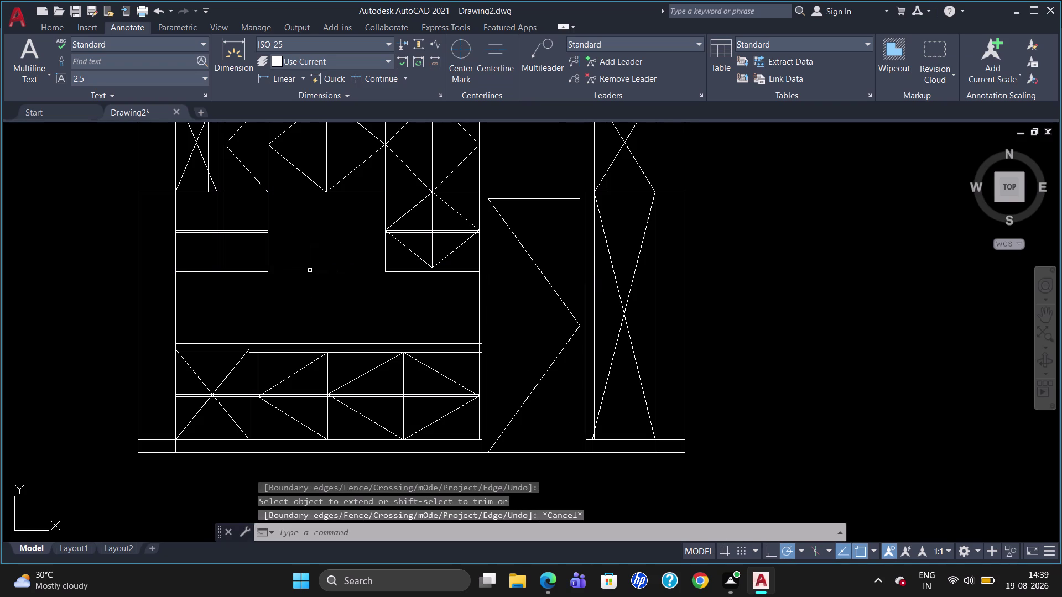
text(REC)
key(Return)
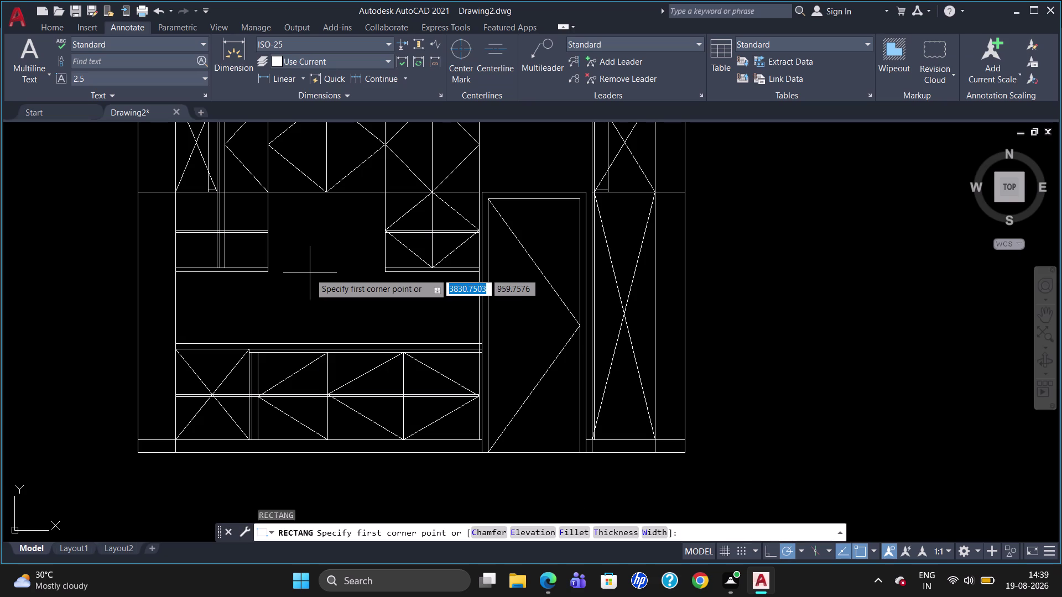
click(279, 200)
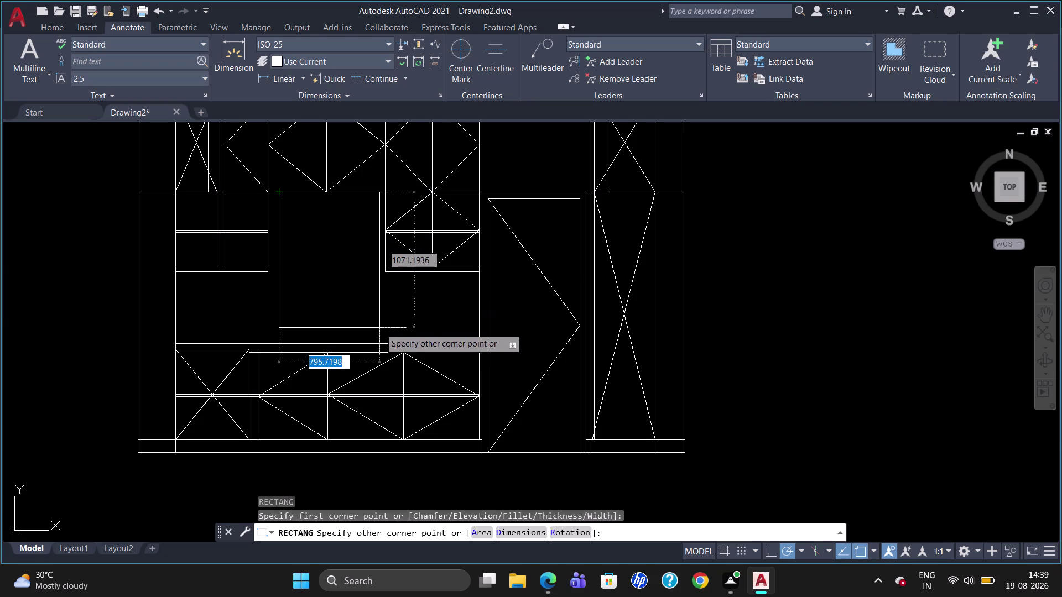
key(Escape)
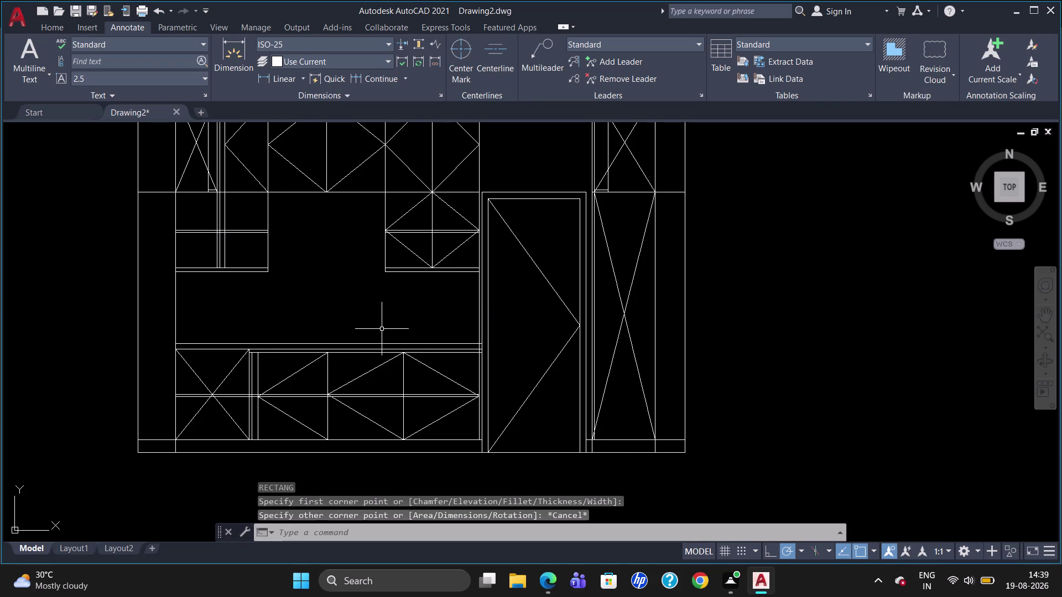
text(REC)
key(Return)
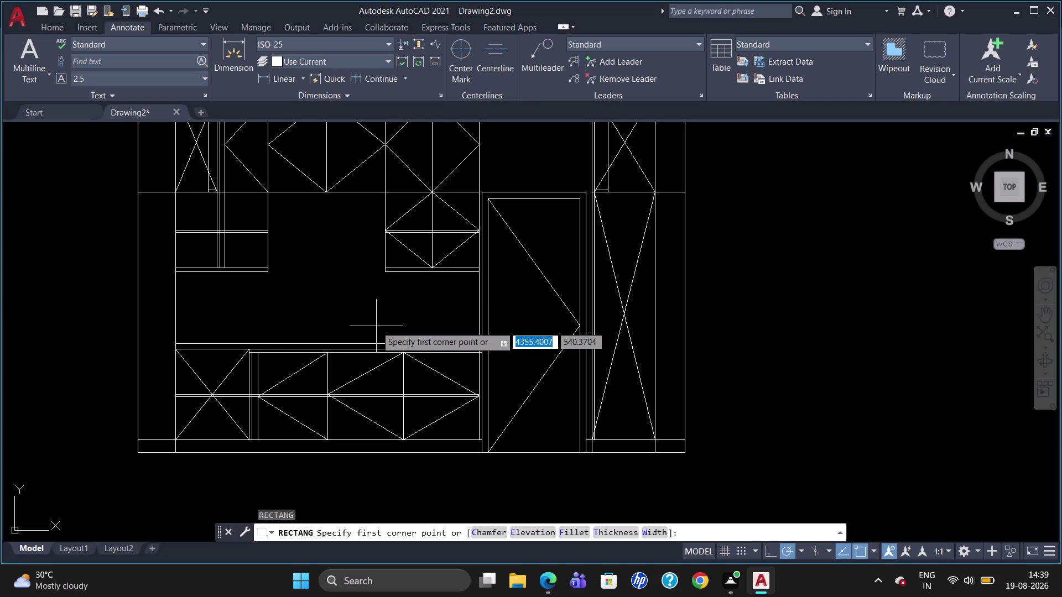
click(274, 197)
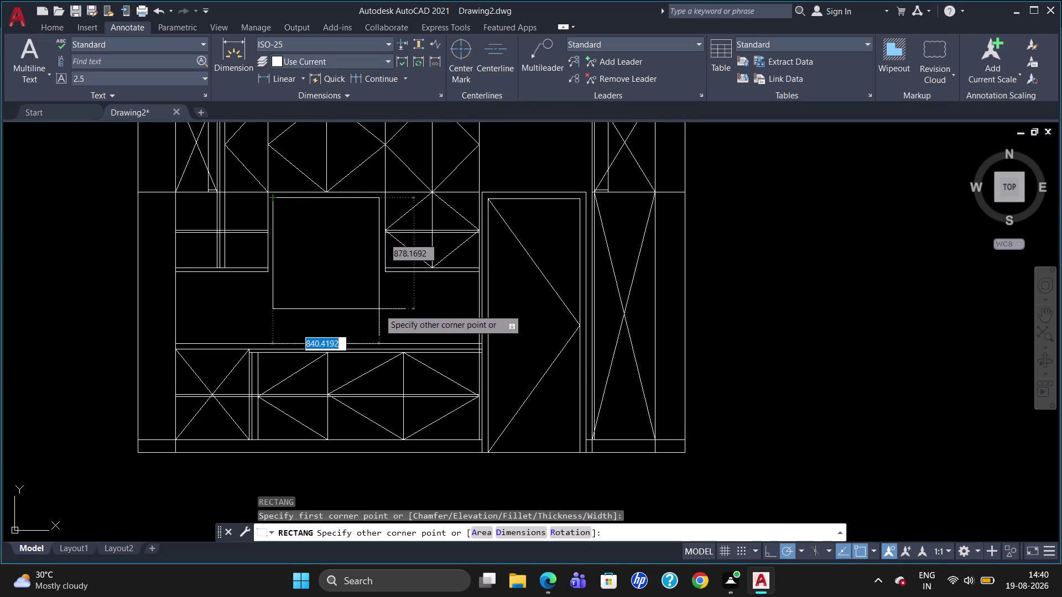
click(385, 337)
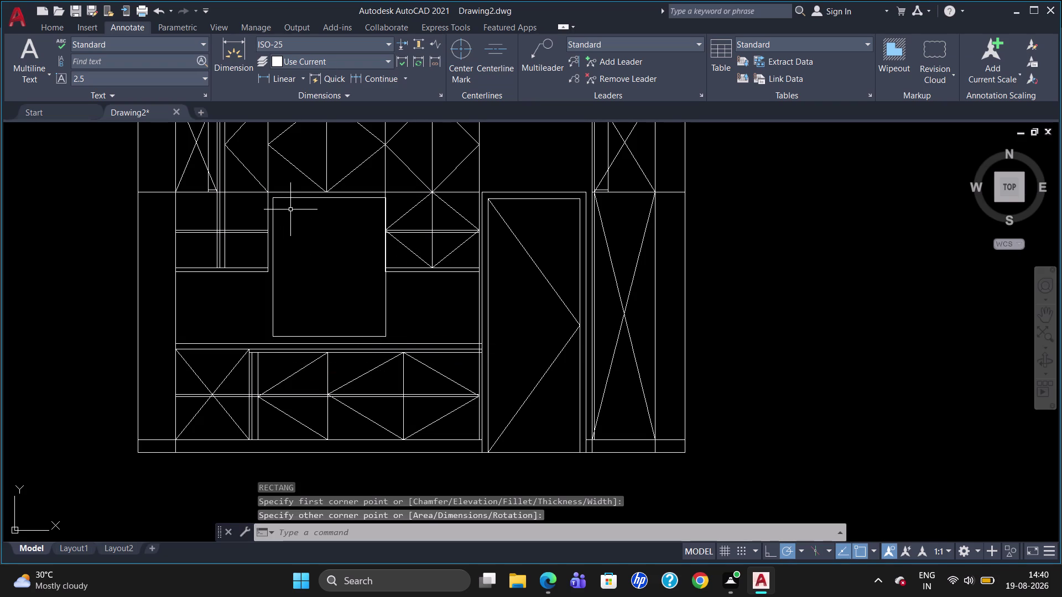
click(293, 199)
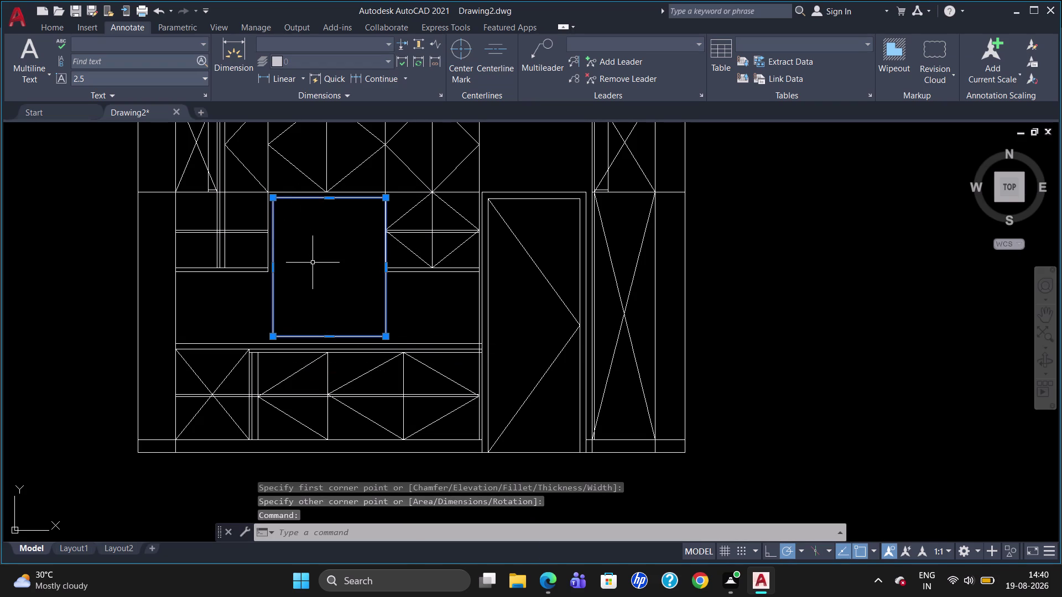
key(m)
key(Return)
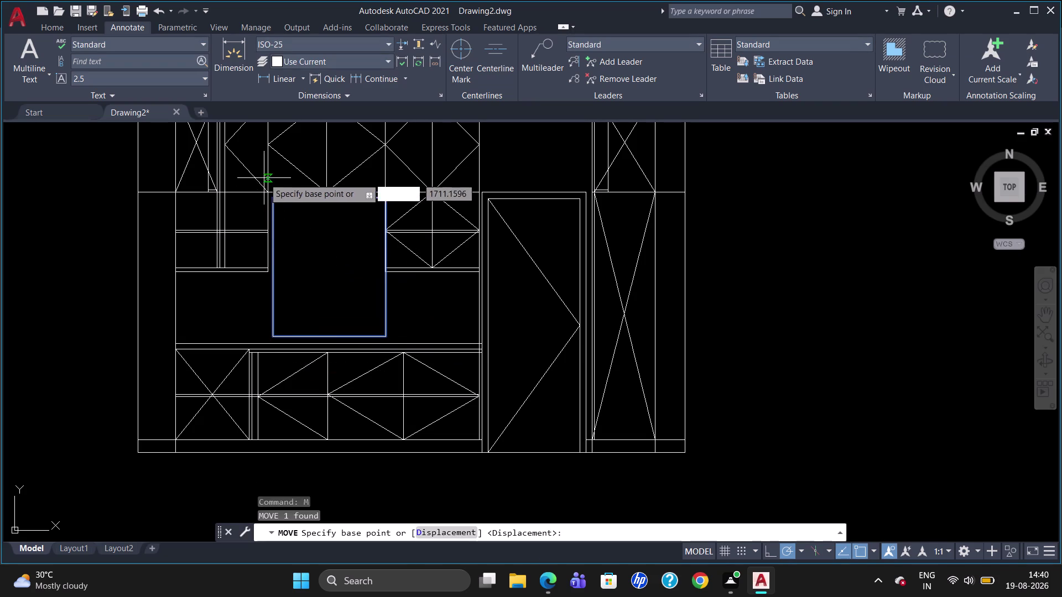
click(275, 200)
scroll(up, 3)
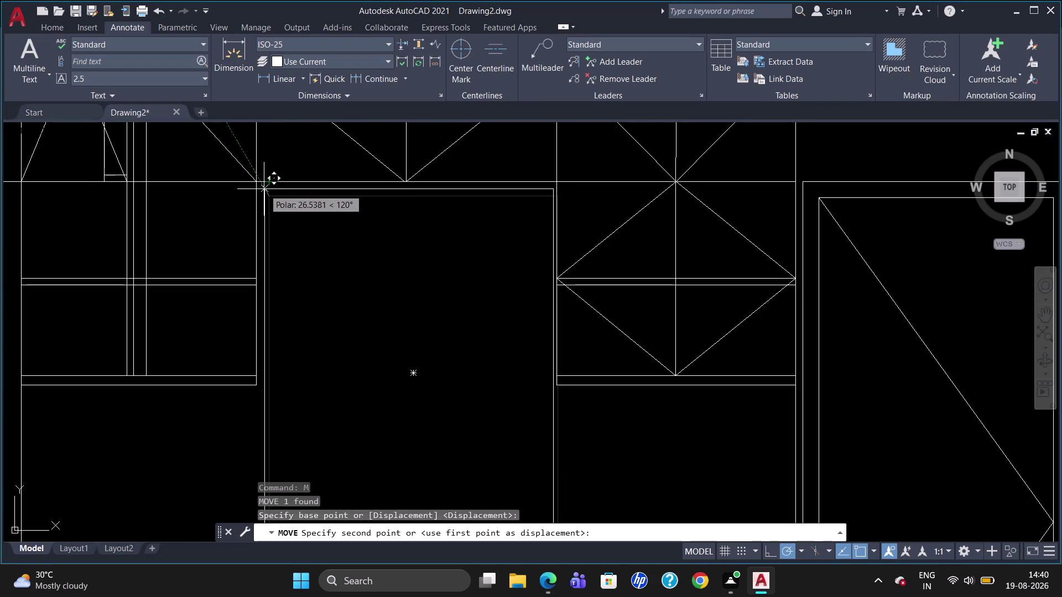
key(Escape)
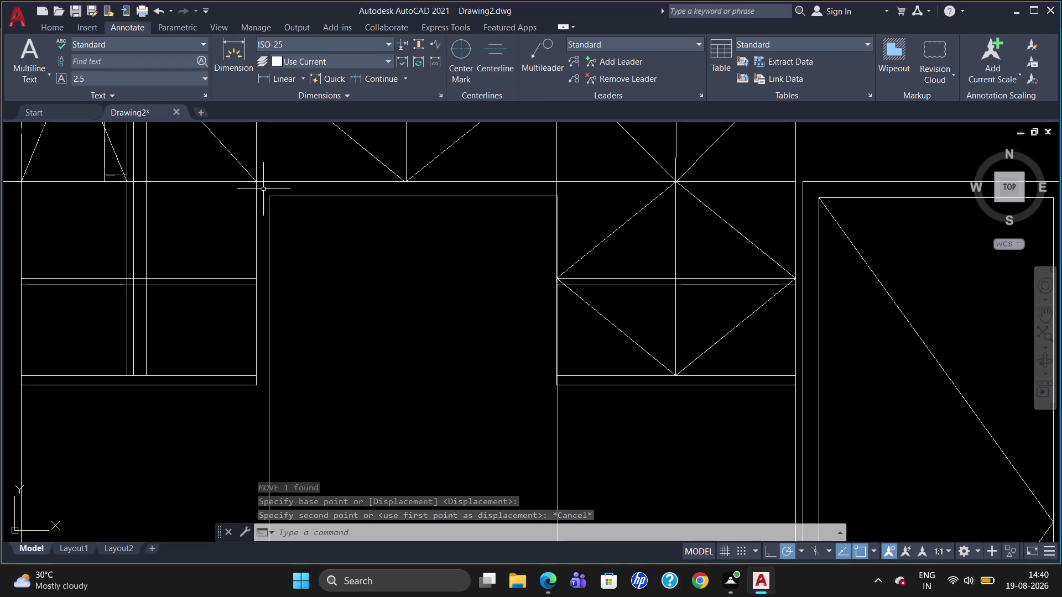
click(325, 196)
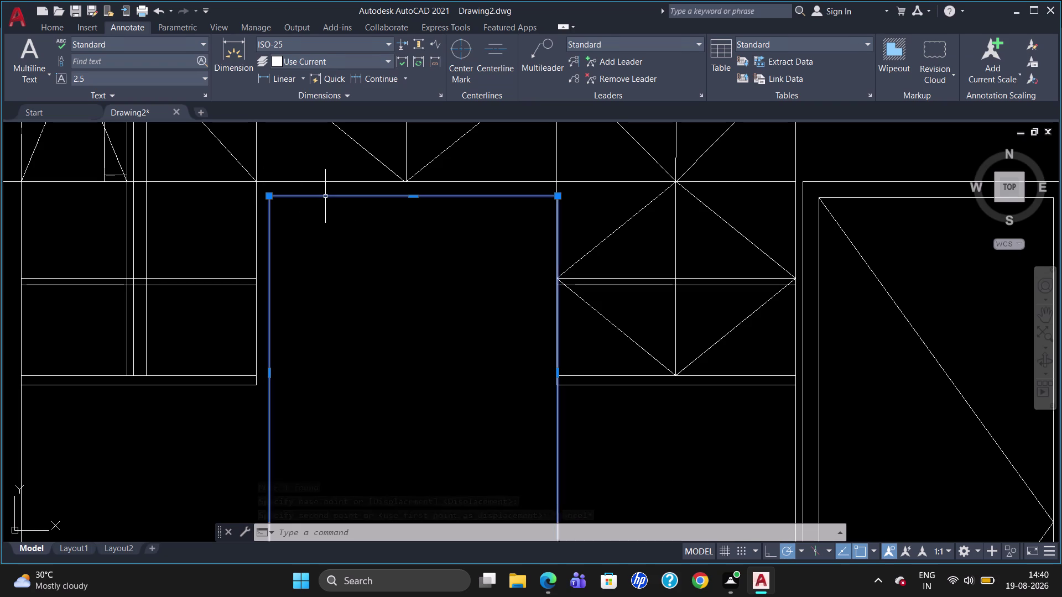
key(Delete)
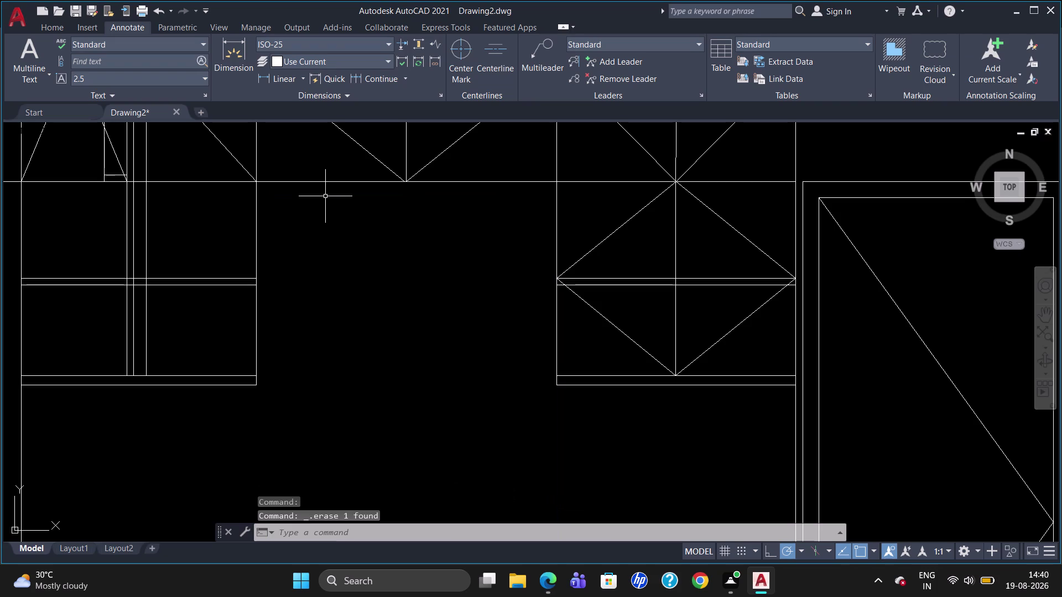
text(REC)
key(Return)
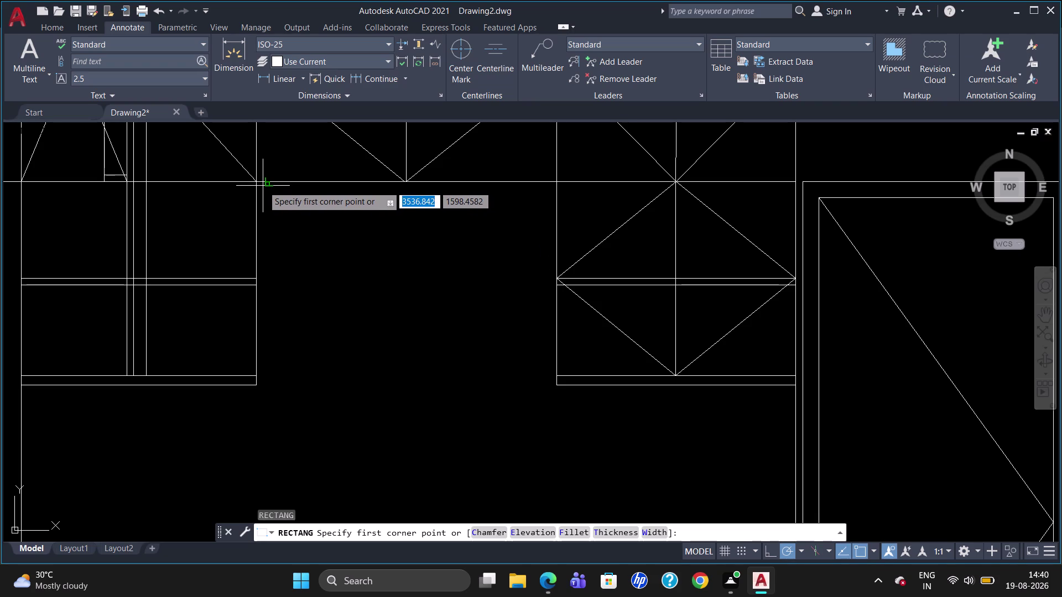
scroll(up, 3)
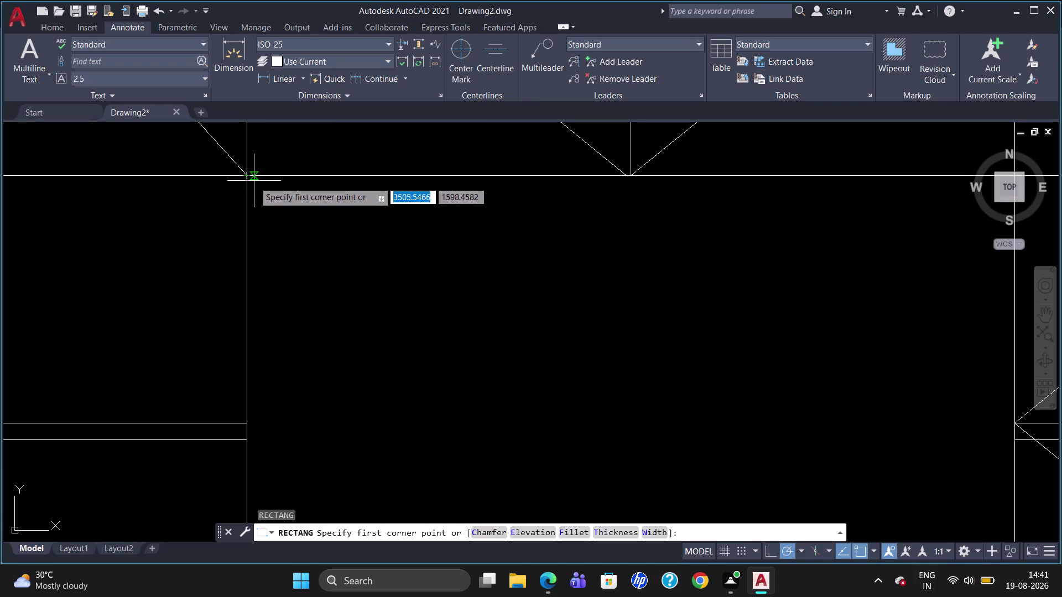
click(255, 183)
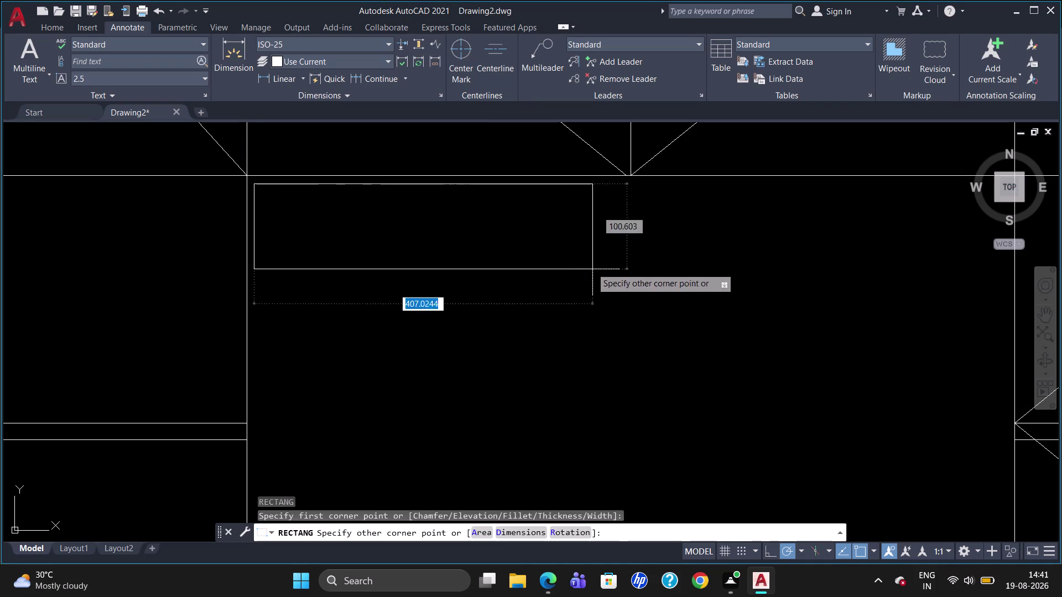
scroll(down, 3)
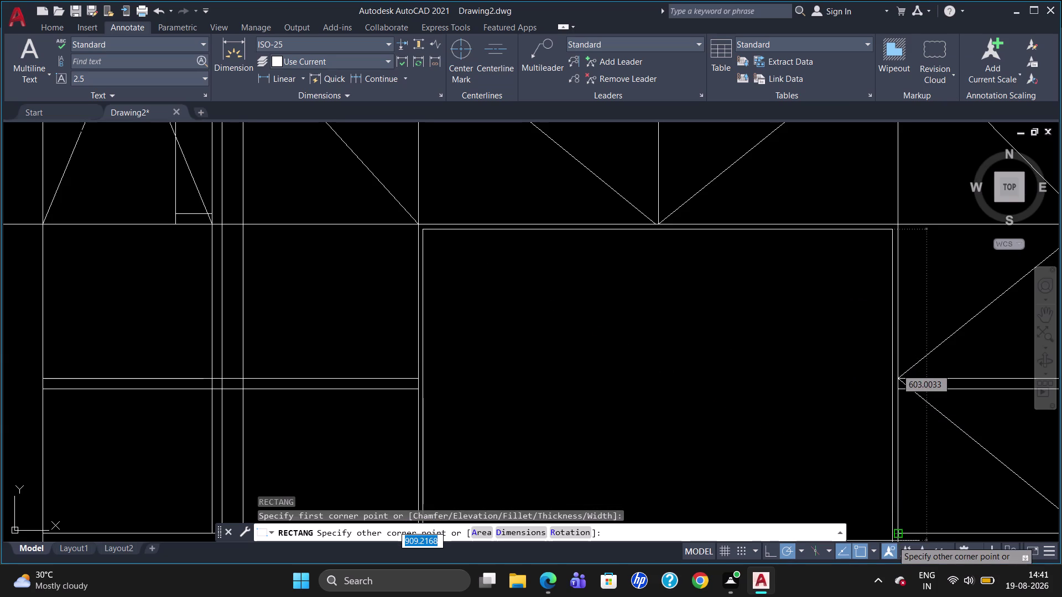
scroll(down, 3)
scroll(down, 3)
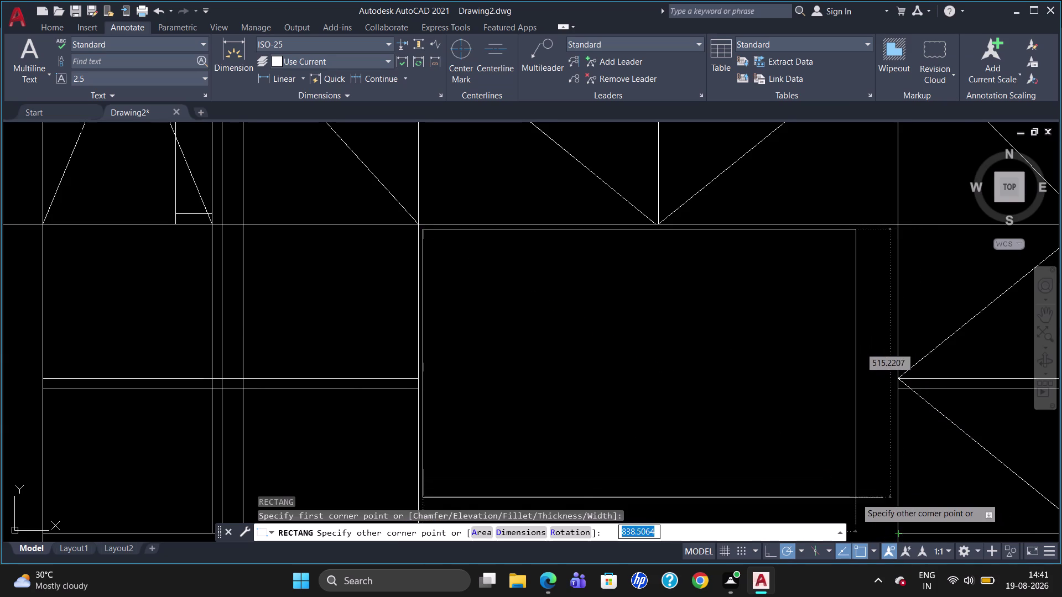
scroll(down, 3)
scroll(down, 3)
scroll(up, 3)
scroll(down, 3)
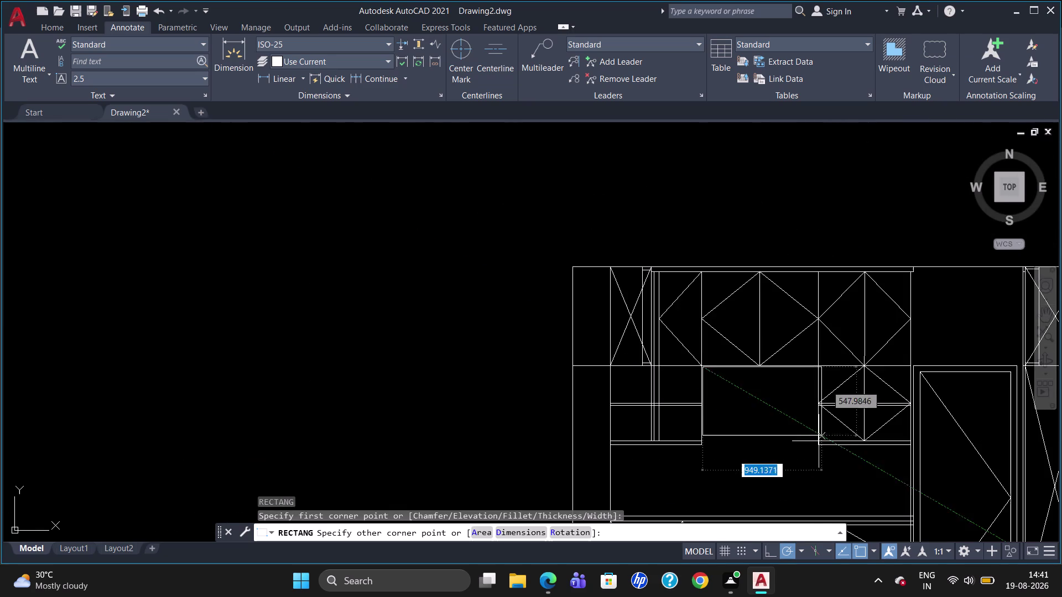
scroll(up, 3)
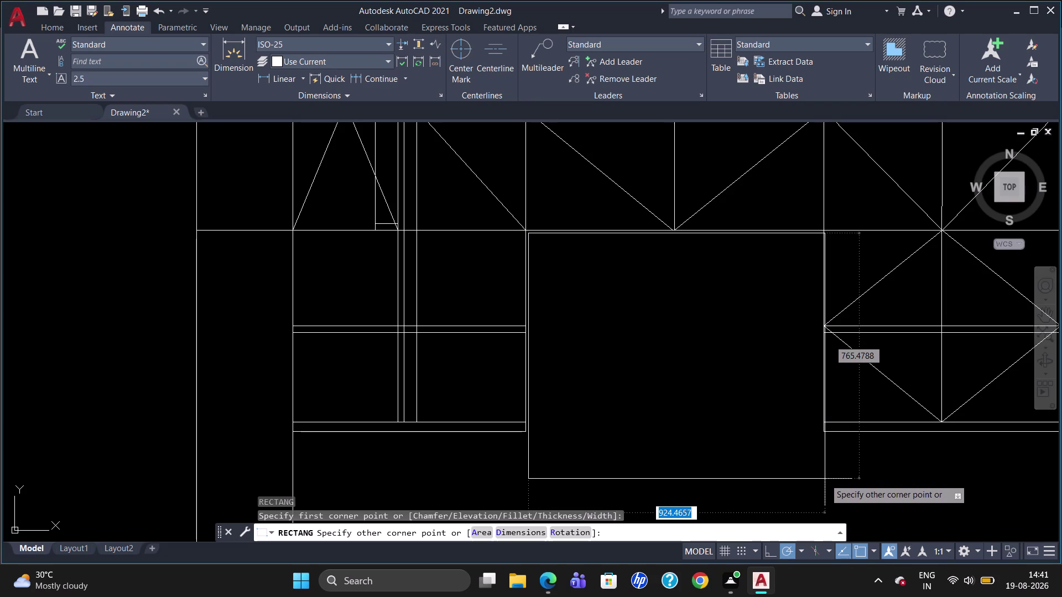
click(824, 478)
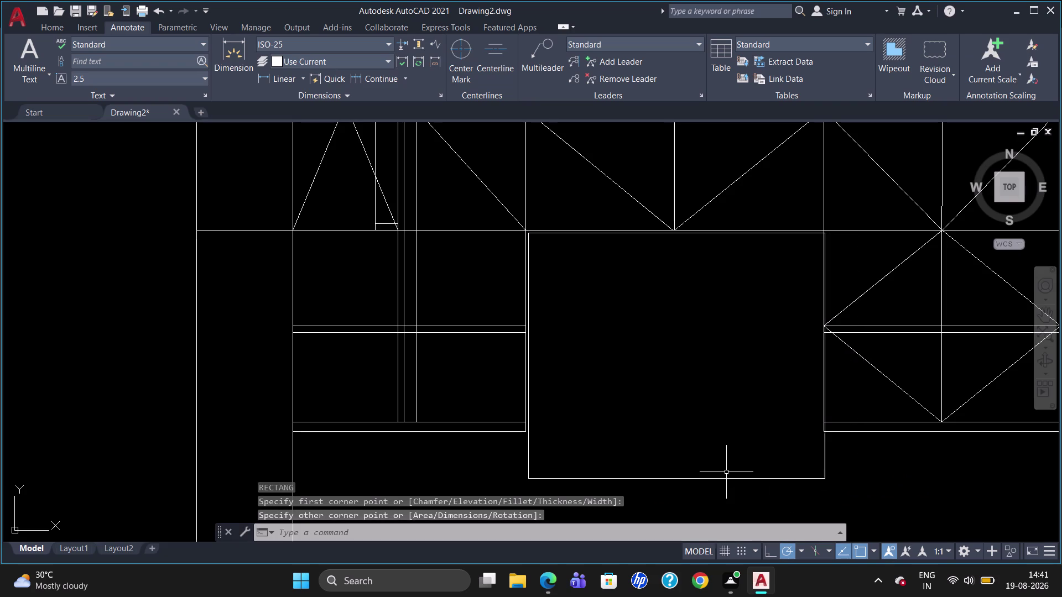
scroll(up, 3)
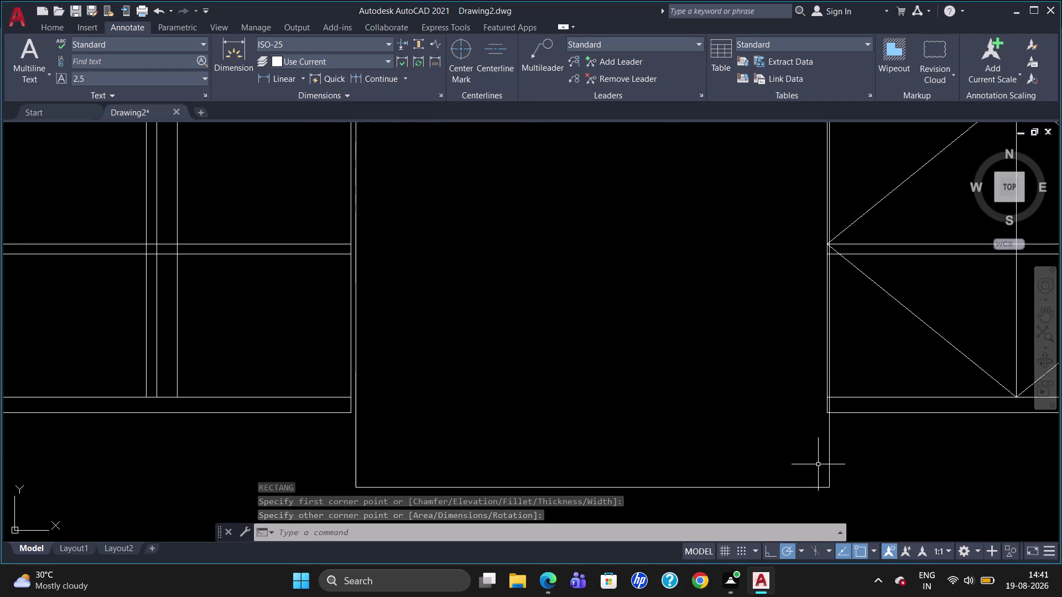
click(829, 453)
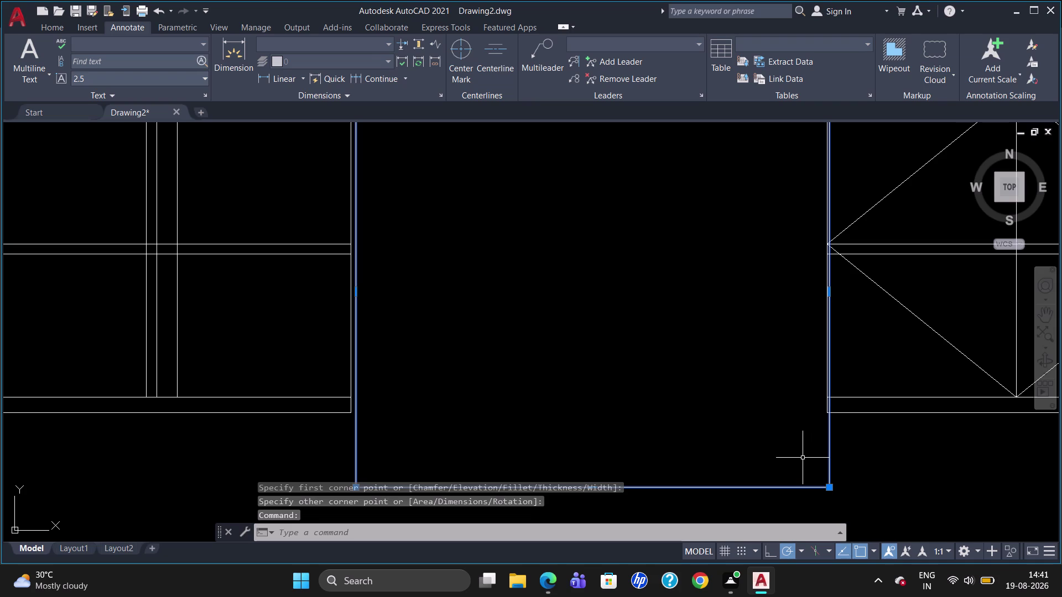
key(m)
key(Return)
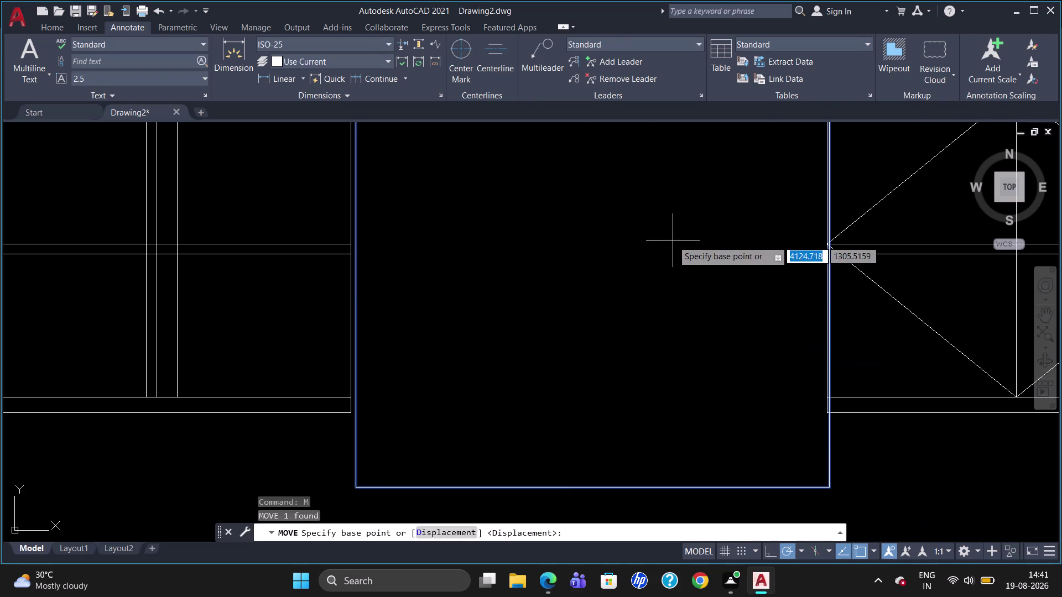
scroll(down, 3)
scroll(up, 3)
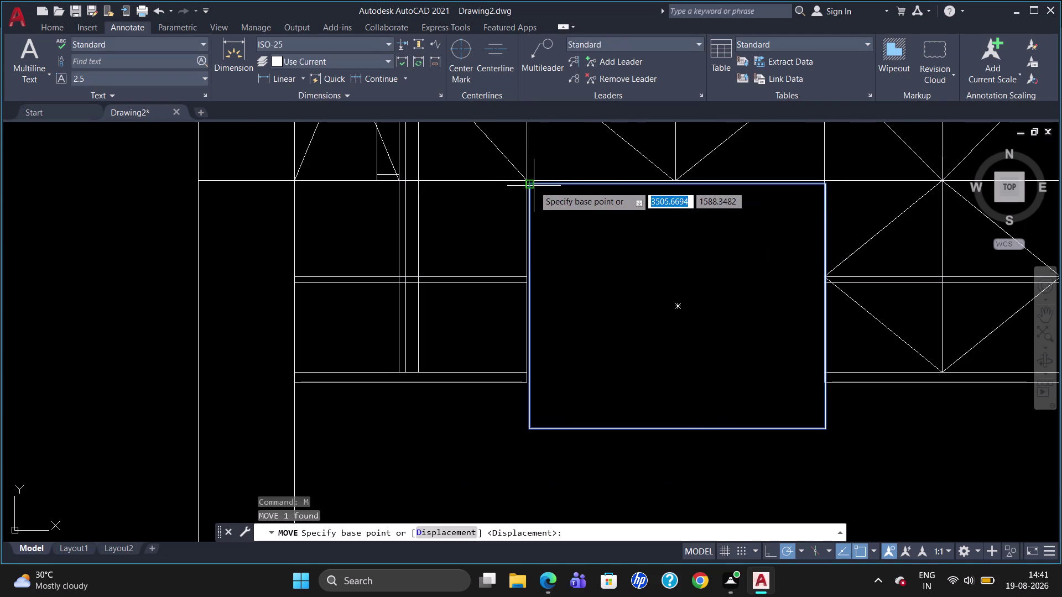
click(533, 185)
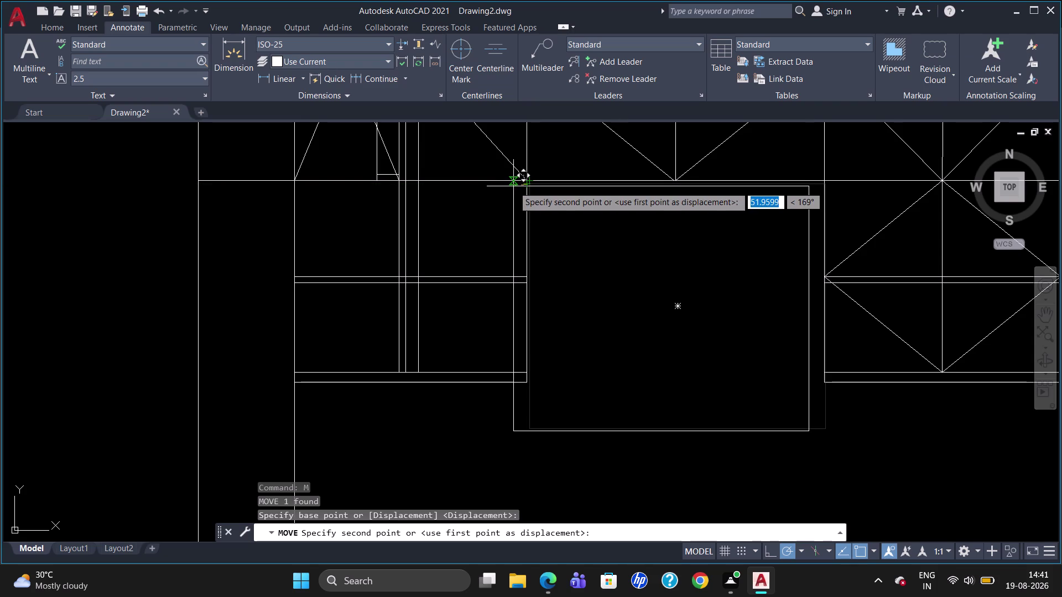
key(Escape)
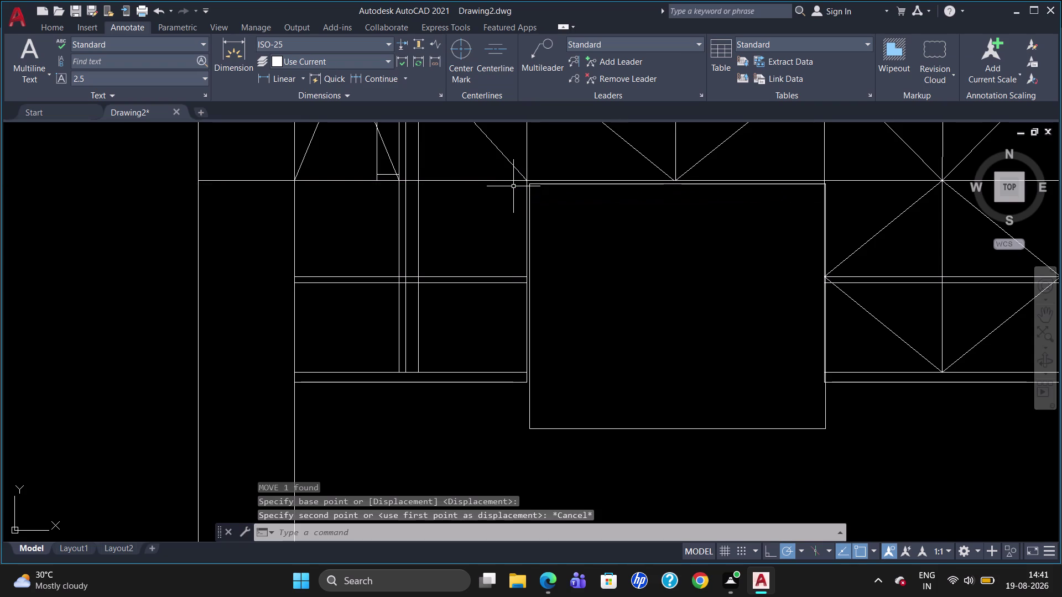
click(654, 430)
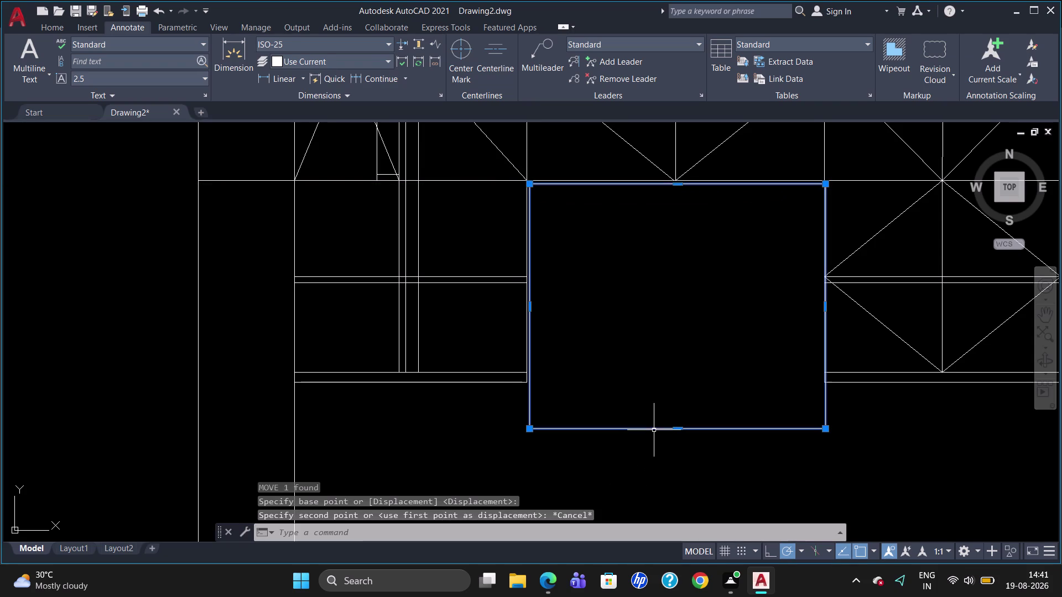
key(Delete)
text(RE)
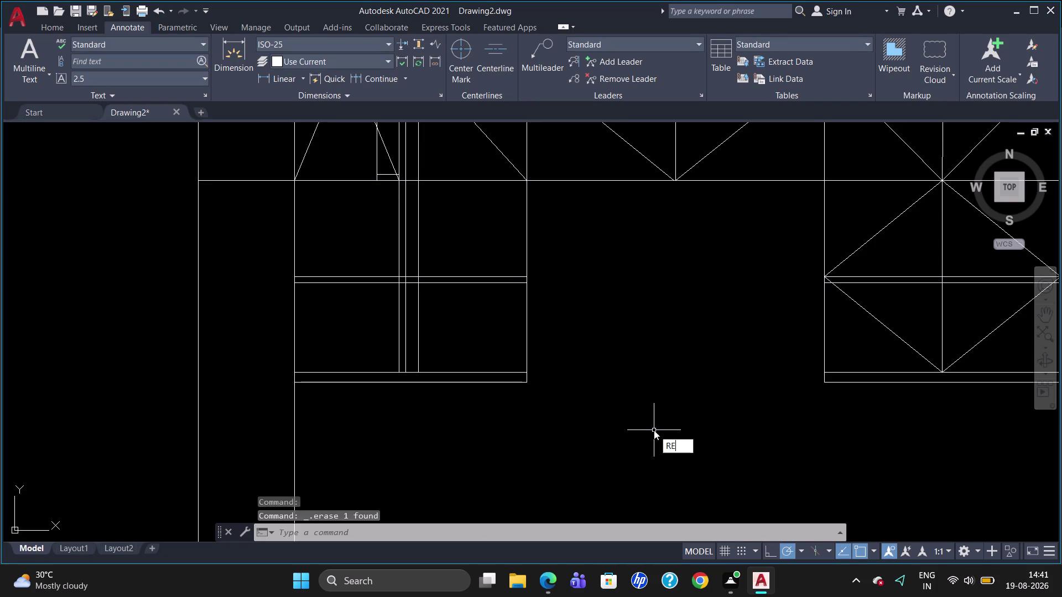
Draw the opening rectangle in the wall gap between the cabinets.
text(C)
key(Return)
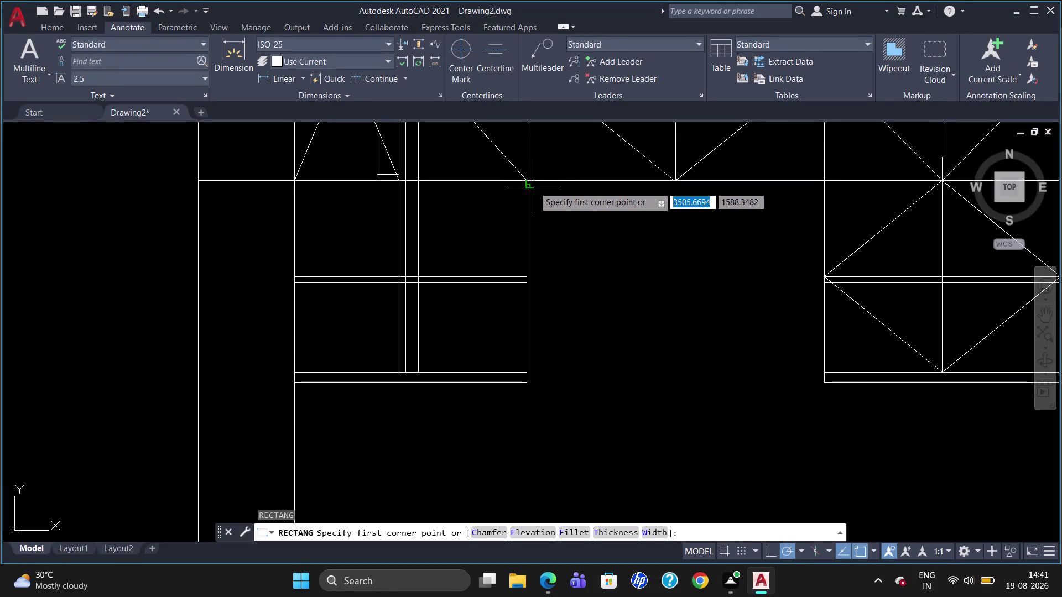
click(534, 186)
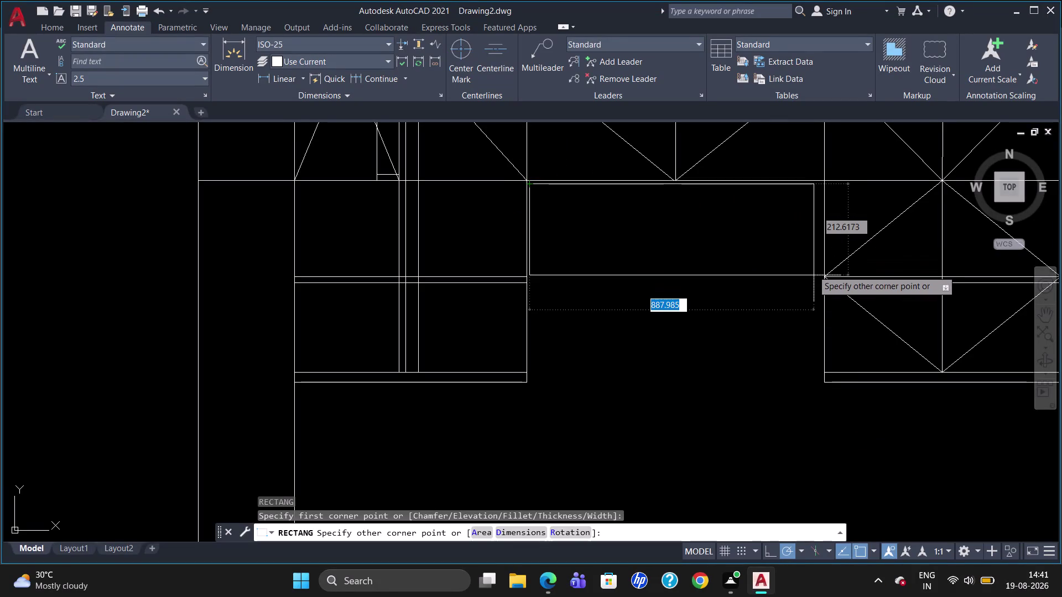
click(821, 446)
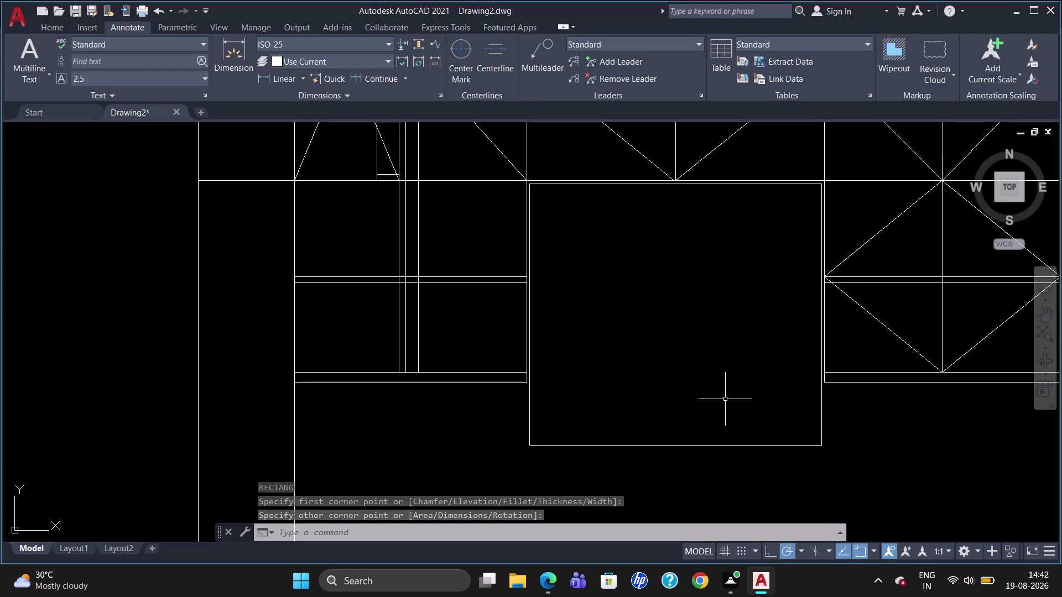
Offset the rectangle 50 units inward to form the inner frame.
key(o)
key(Return)
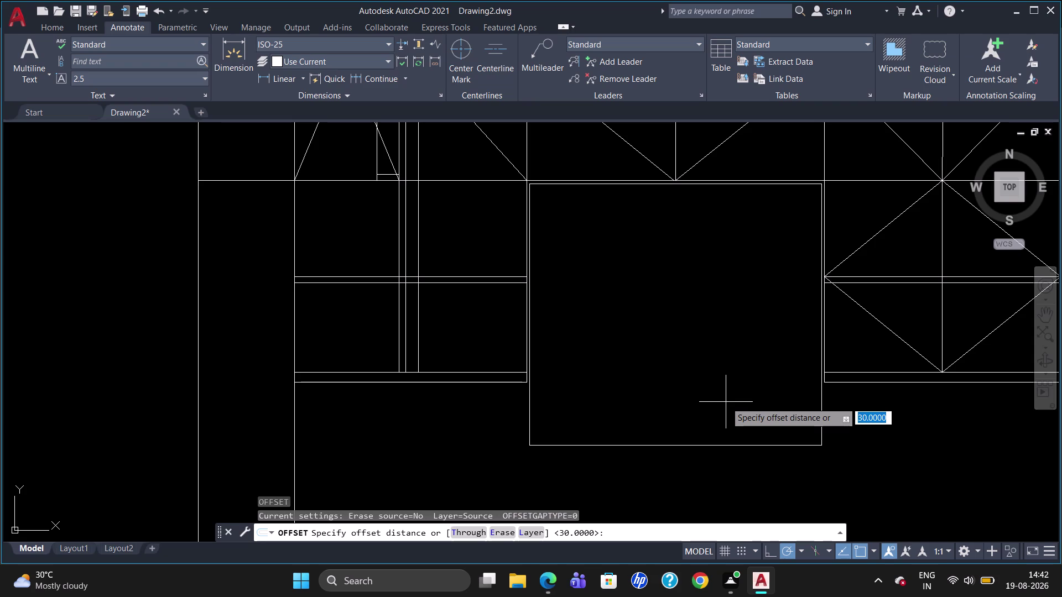
text(50)
key(Return)
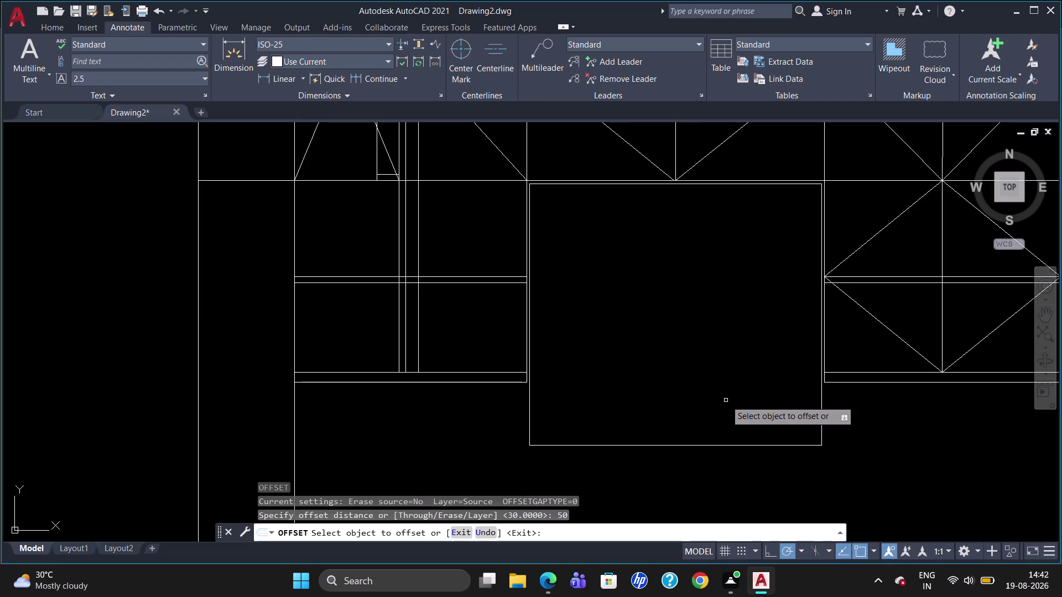
click(665, 184)
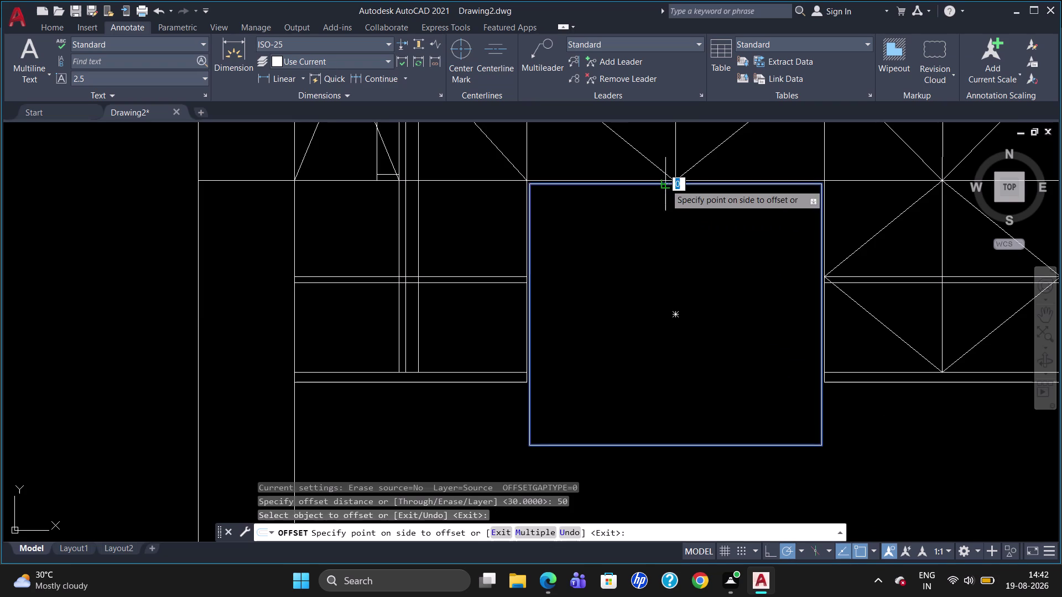
click(666, 192)
key(Escape)
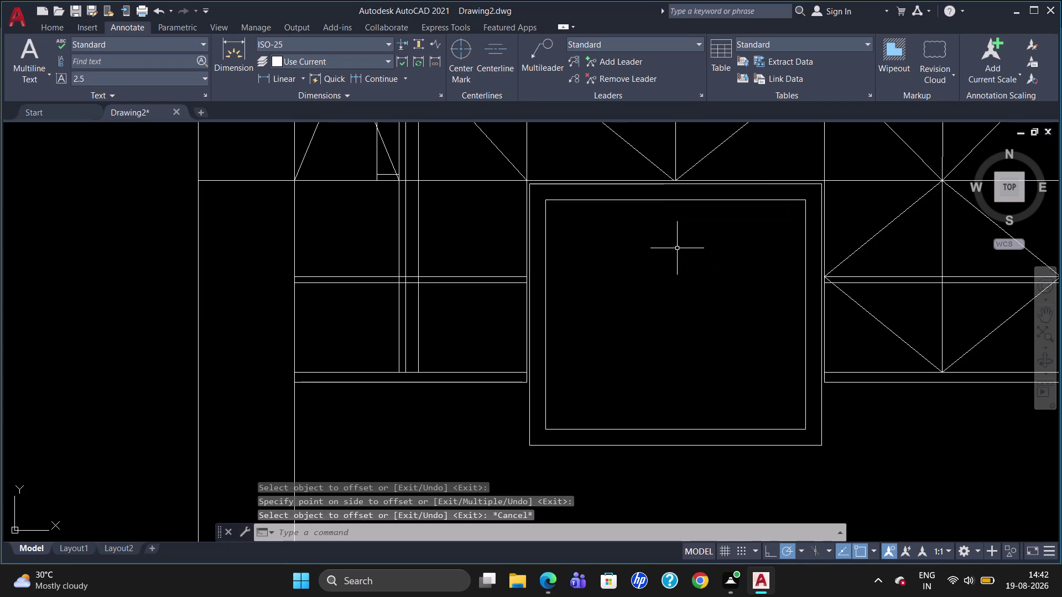
Draw a vertical dividing line from the inner panel's top middle to its bottom.
key(l)
key(Return)
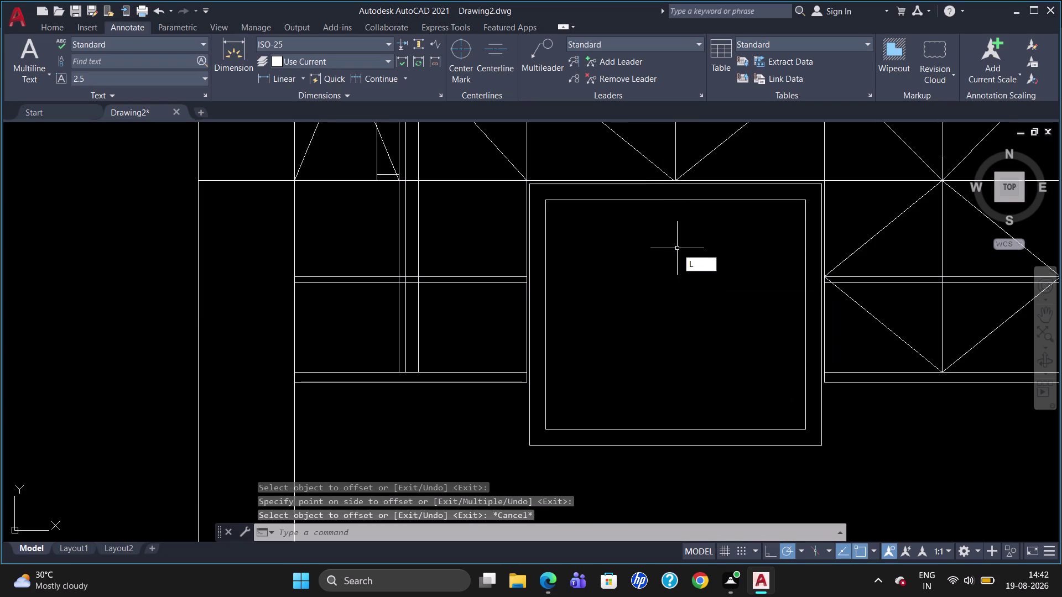
click(672, 198)
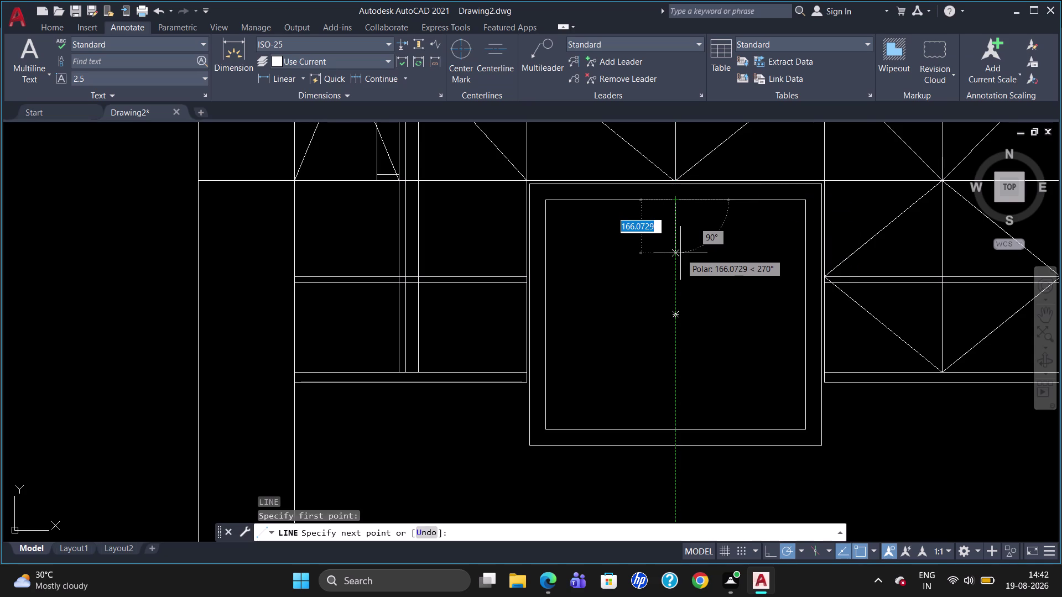
click(672, 426)
key(Escape)
scroll(down, 3)
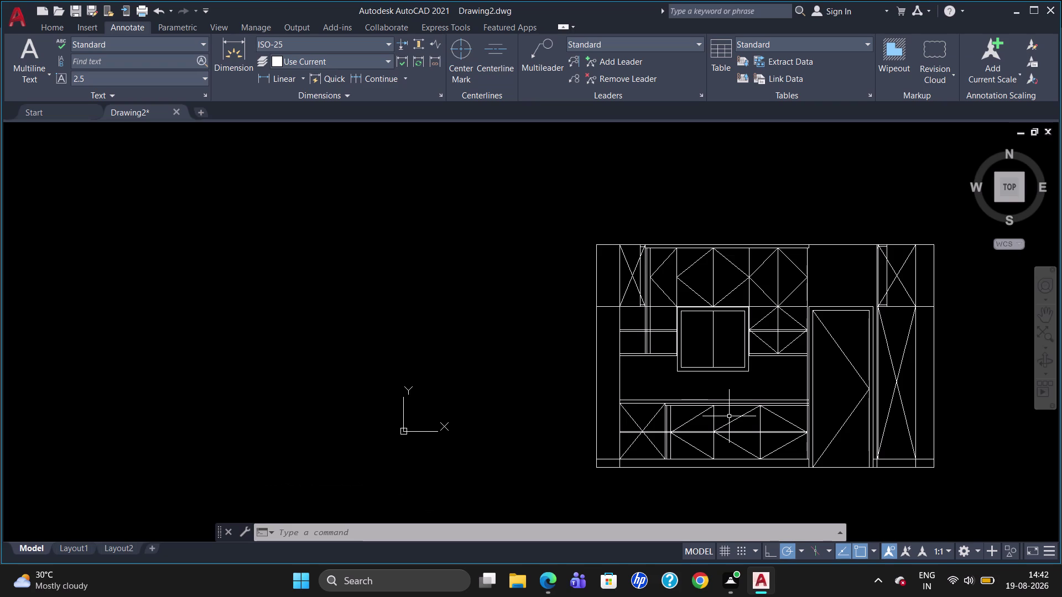
click(56, 23)
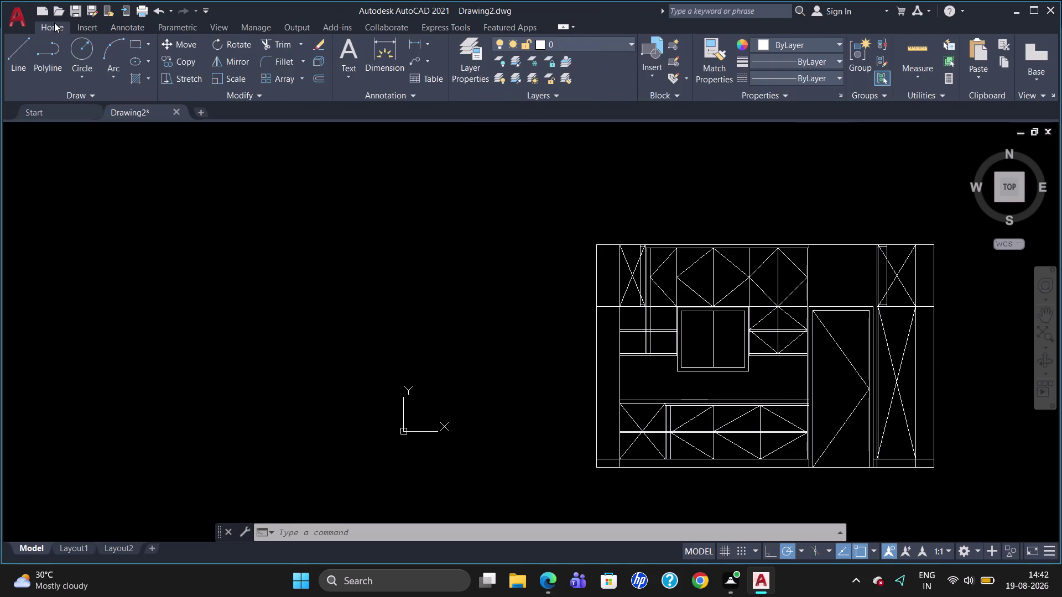
Create Layer1 in the Layer Properties Manager and give it orange colour 30.
click(467, 53)
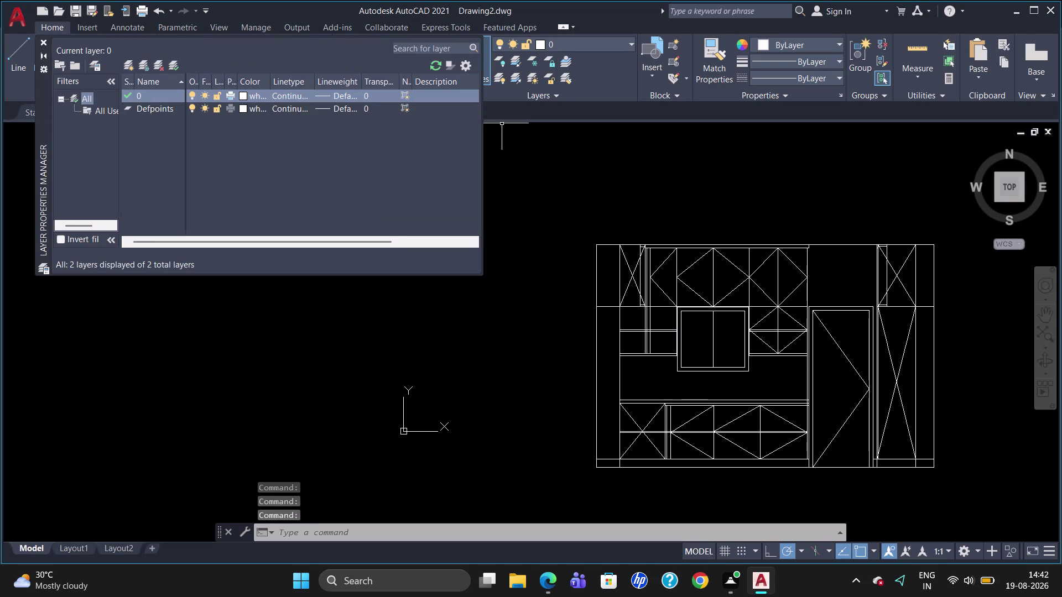
click(131, 63)
click(244, 109)
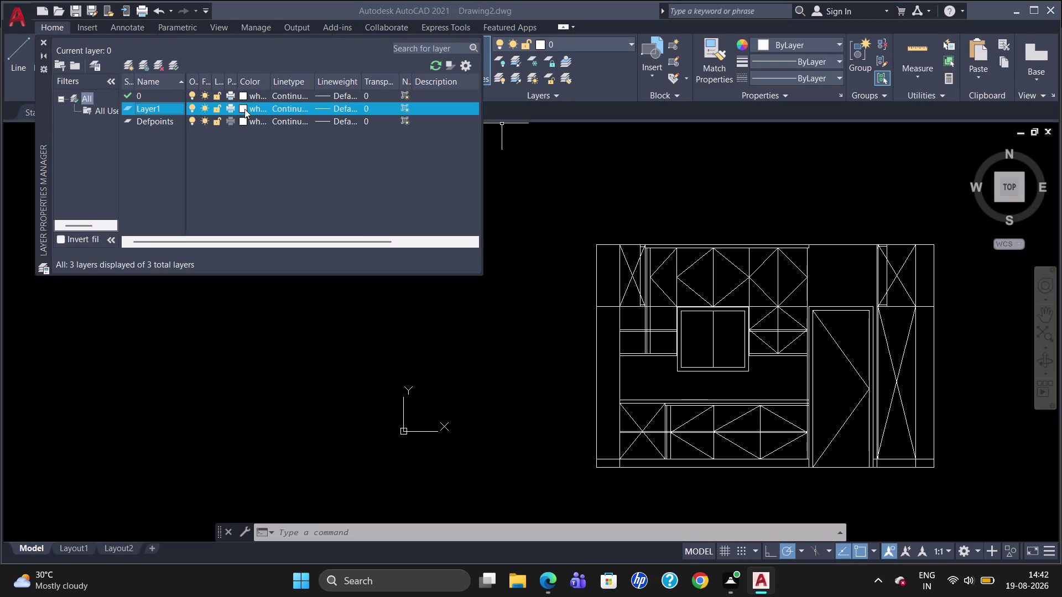
click(440, 241)
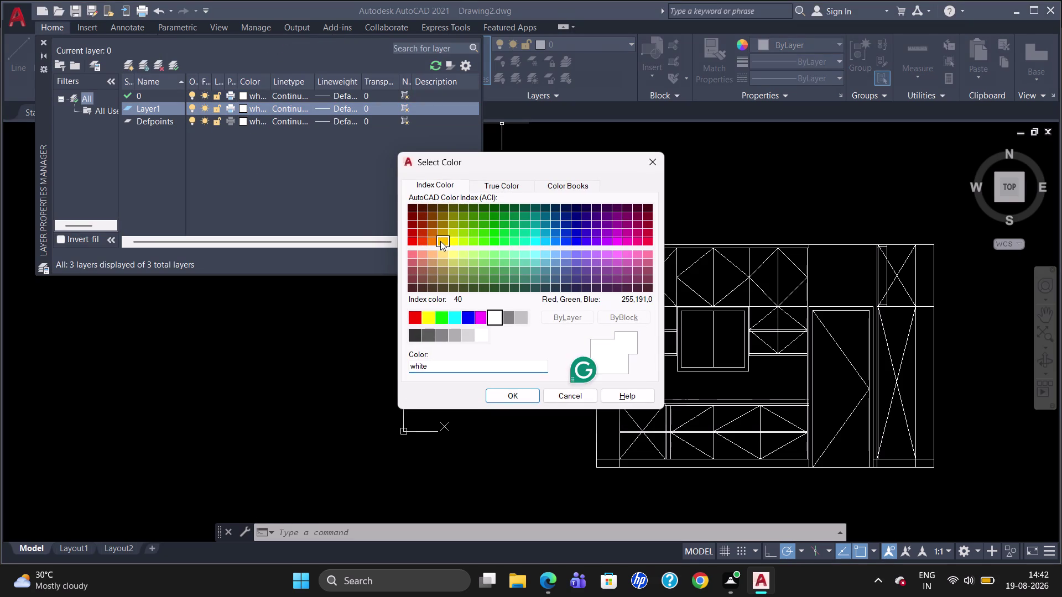
click(432, 244)
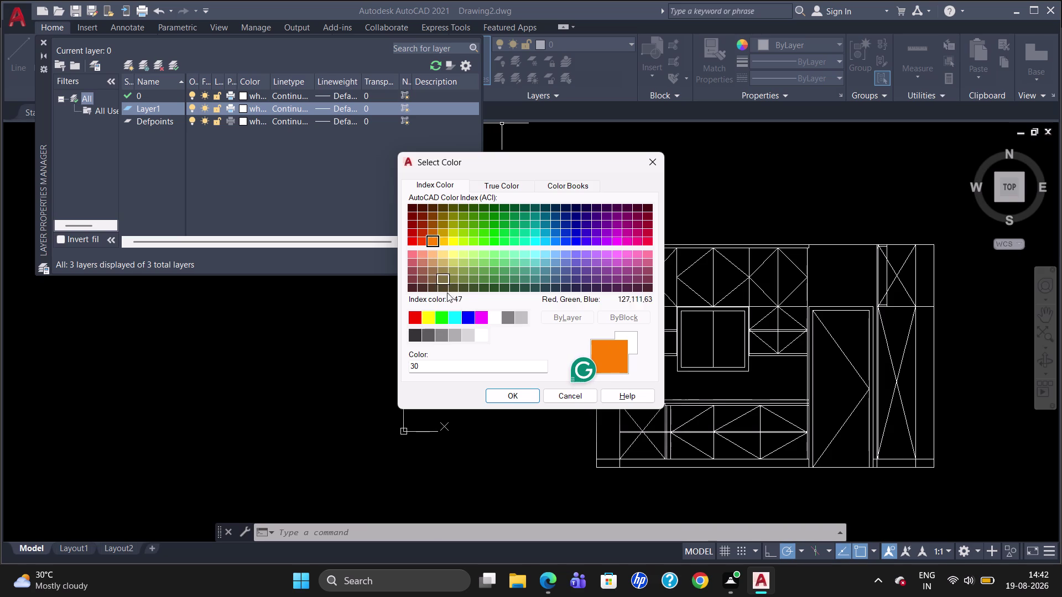
click(506, 399)
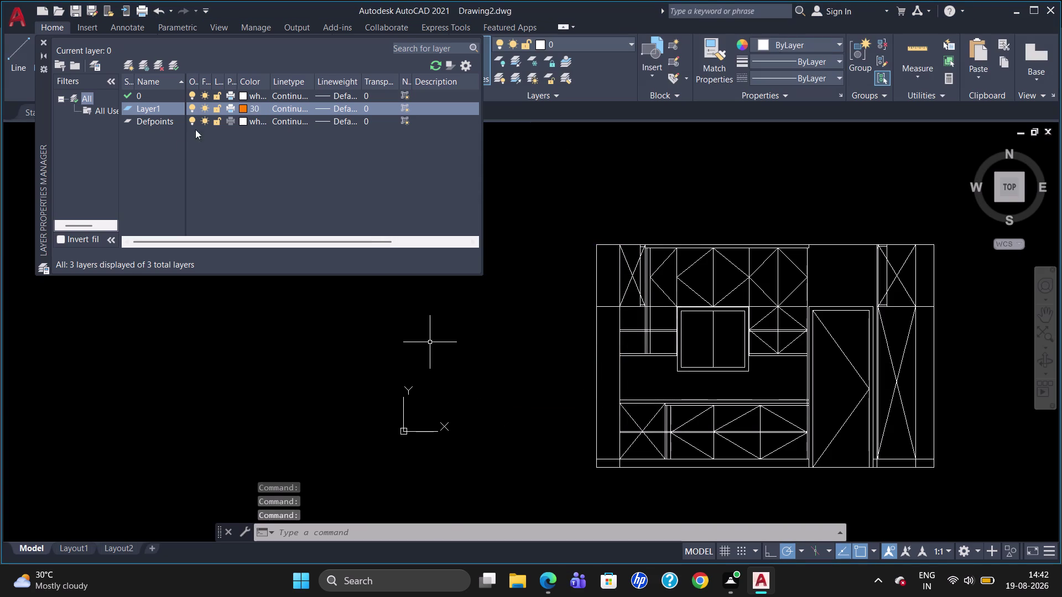
Change Layer1's colour to 42 and add a second new layer.
click(245, 109)
click(245, 109)
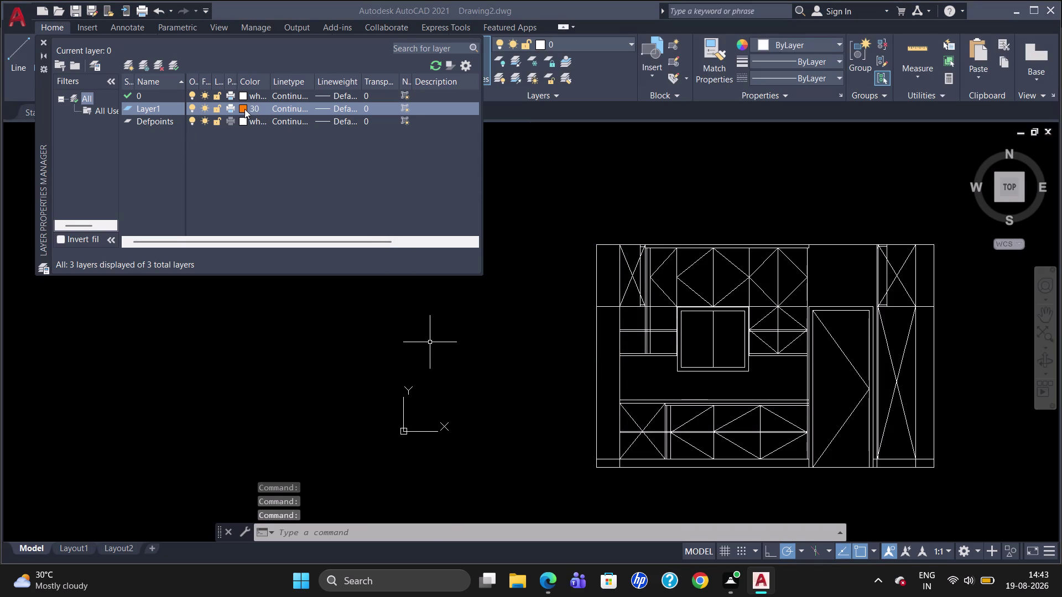
click(243, 105)
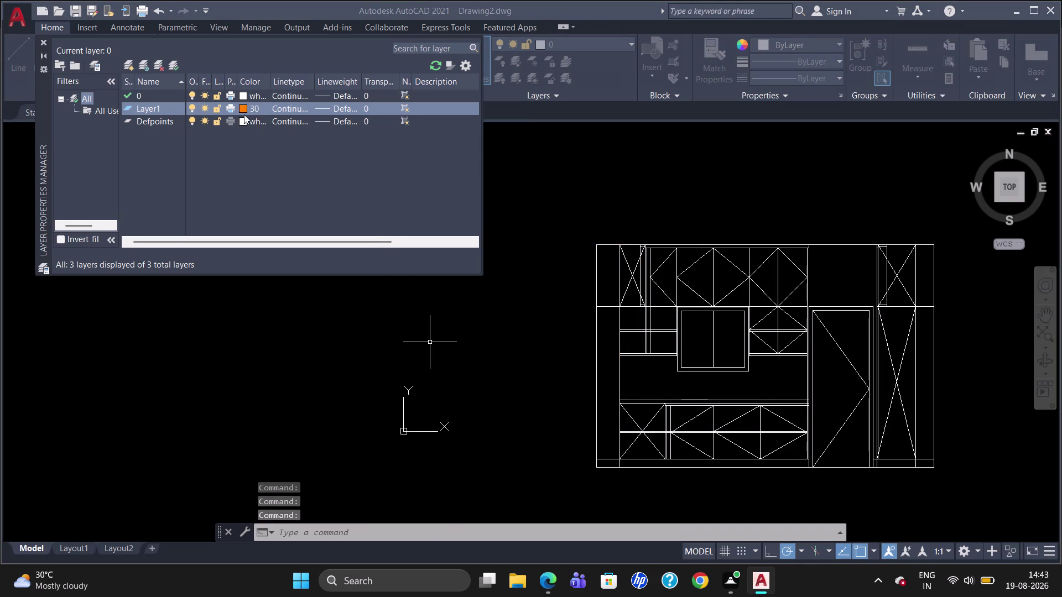
click(445, 238)
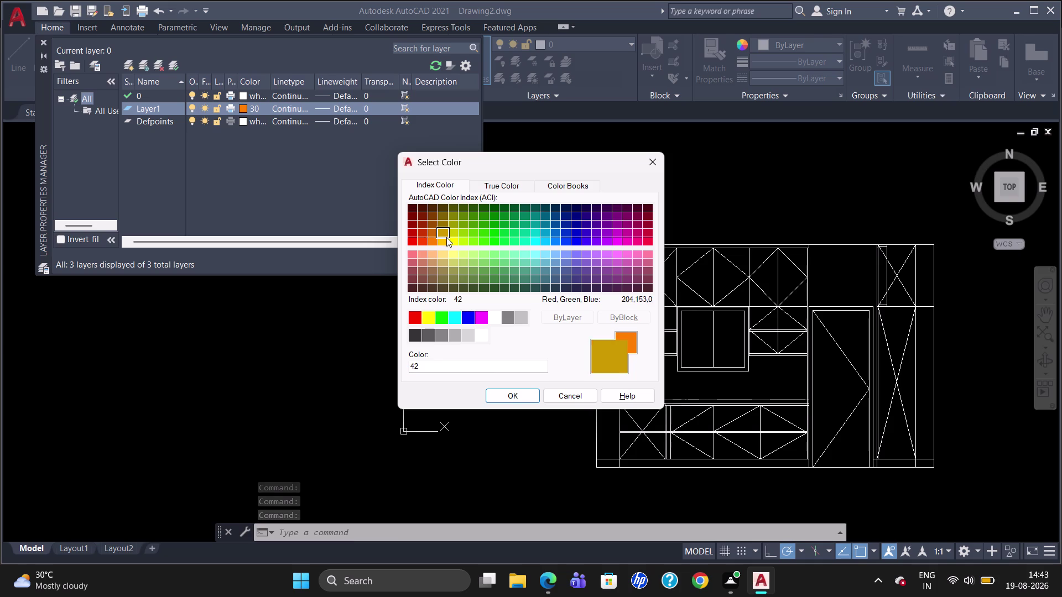
click(517, 397)
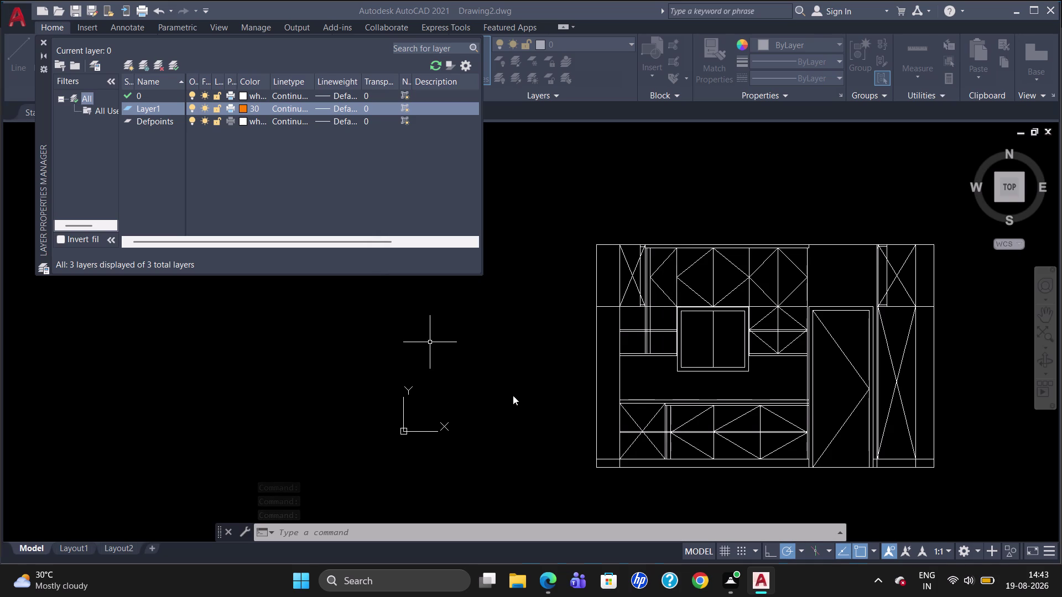
click(132, 66)
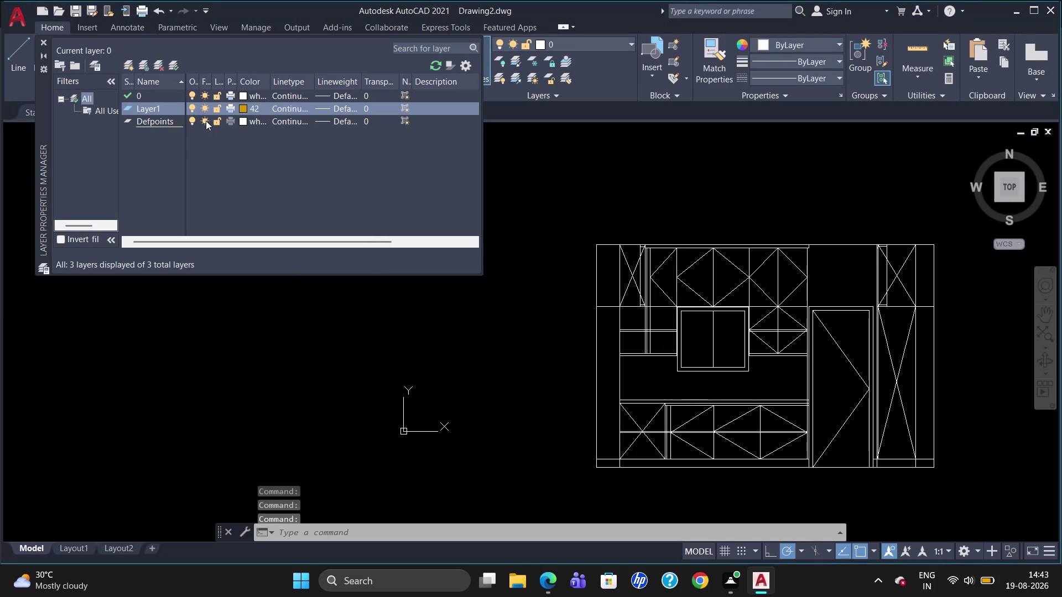
click(243, 121)
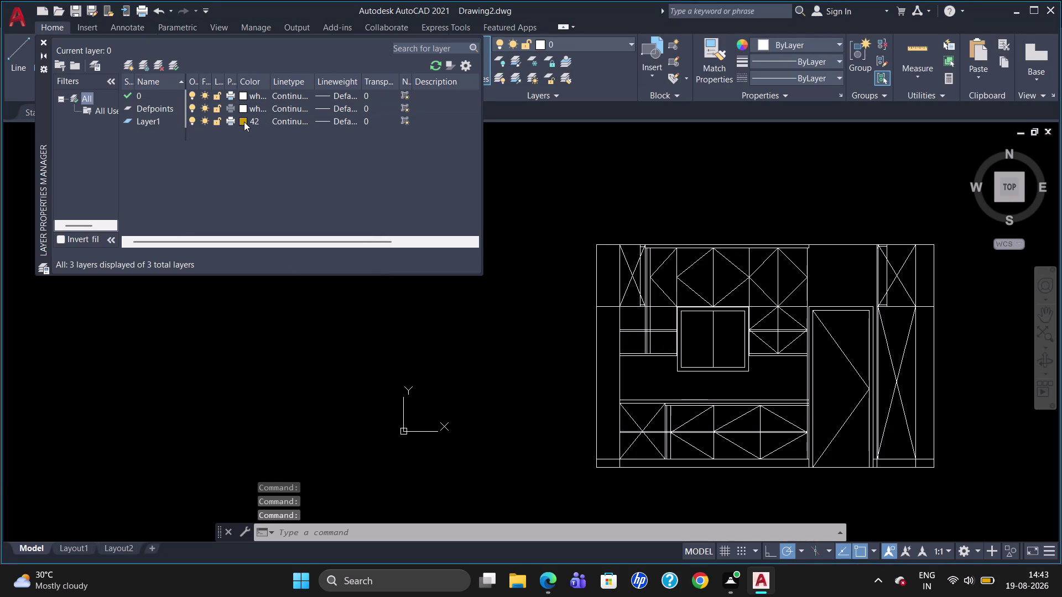
click(243, 135)
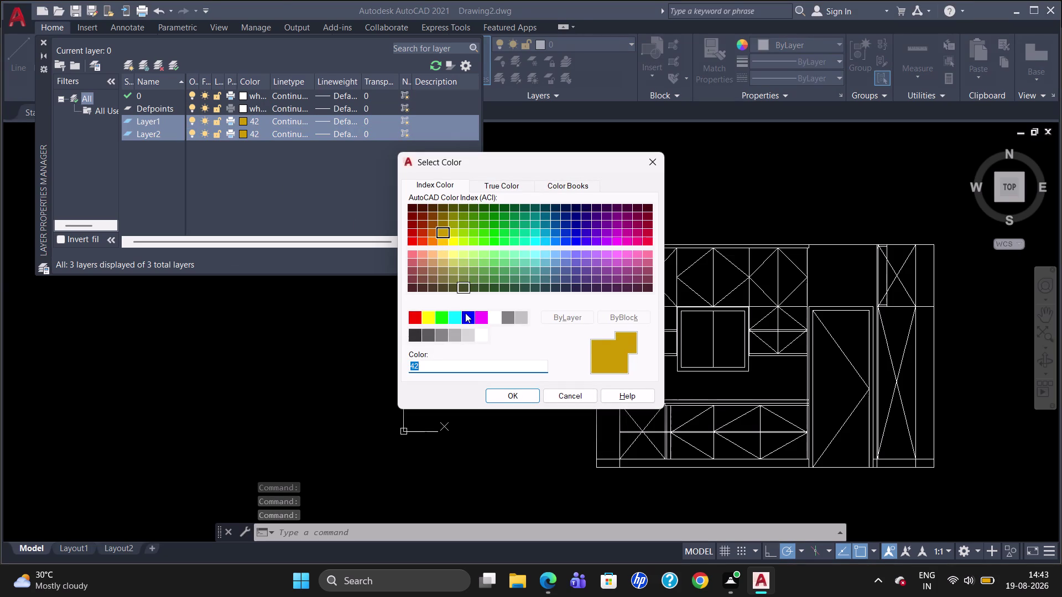
Set both Layer1 and Layer2 to colour 40.
click(467, 315)
click(506, 394)
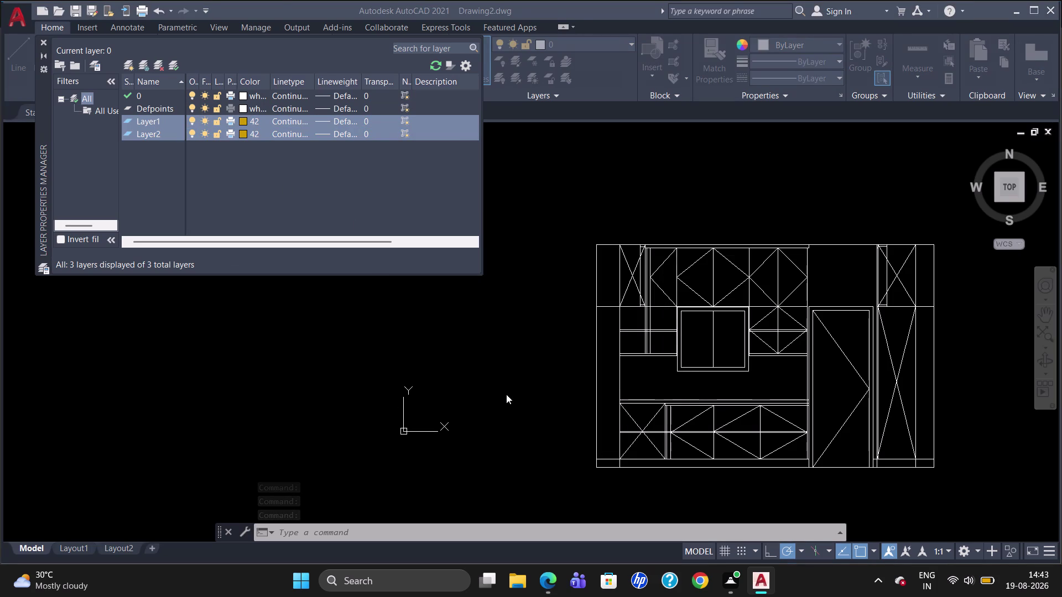
click(241, 119)
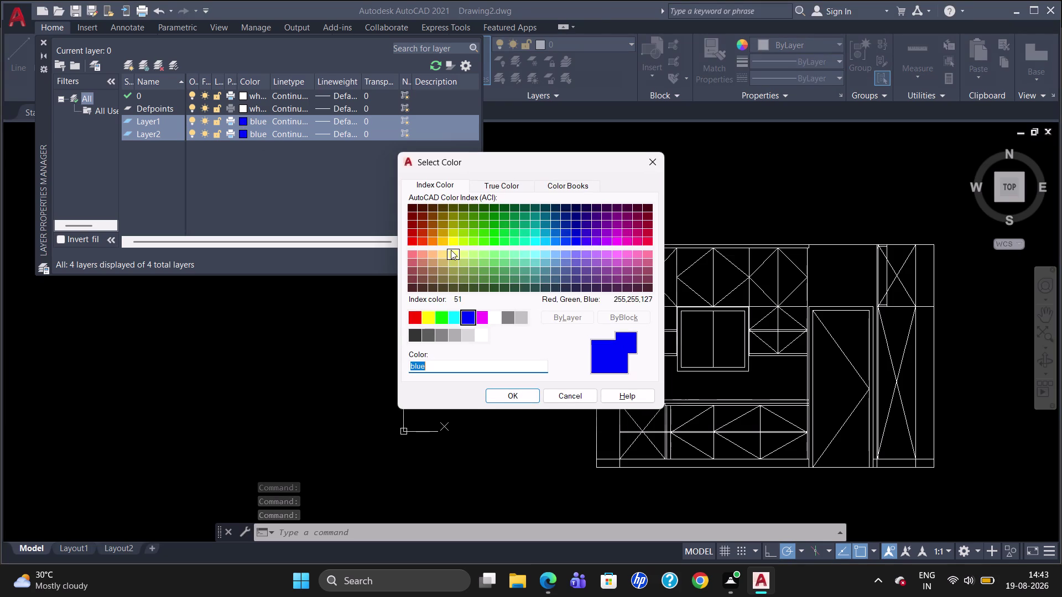
click(446, 244)
click(504, 393)
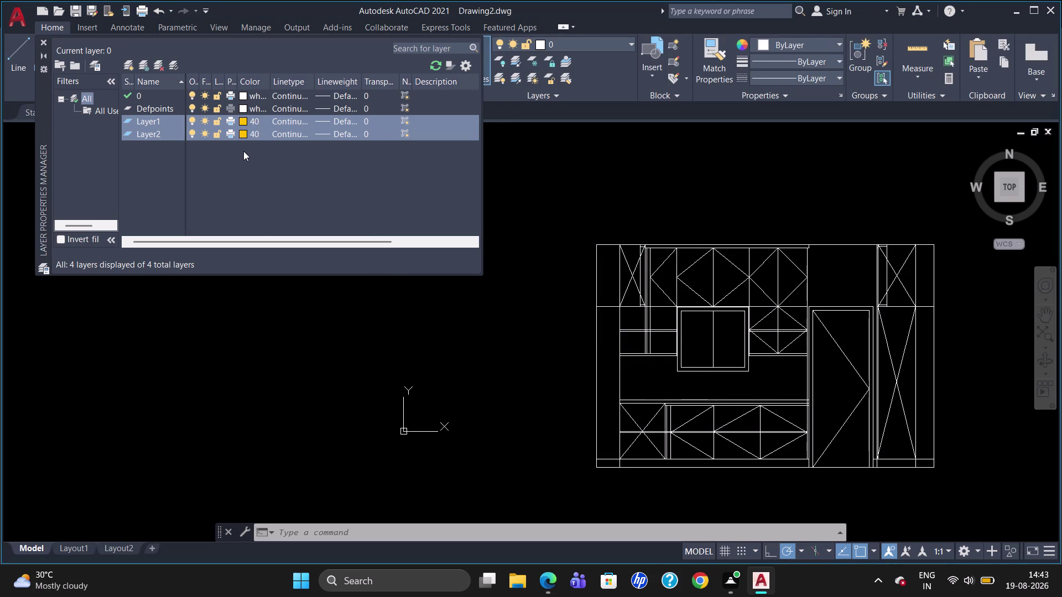
Give Layer2 alone the colour blue and add Layer3.
click(154, 107)
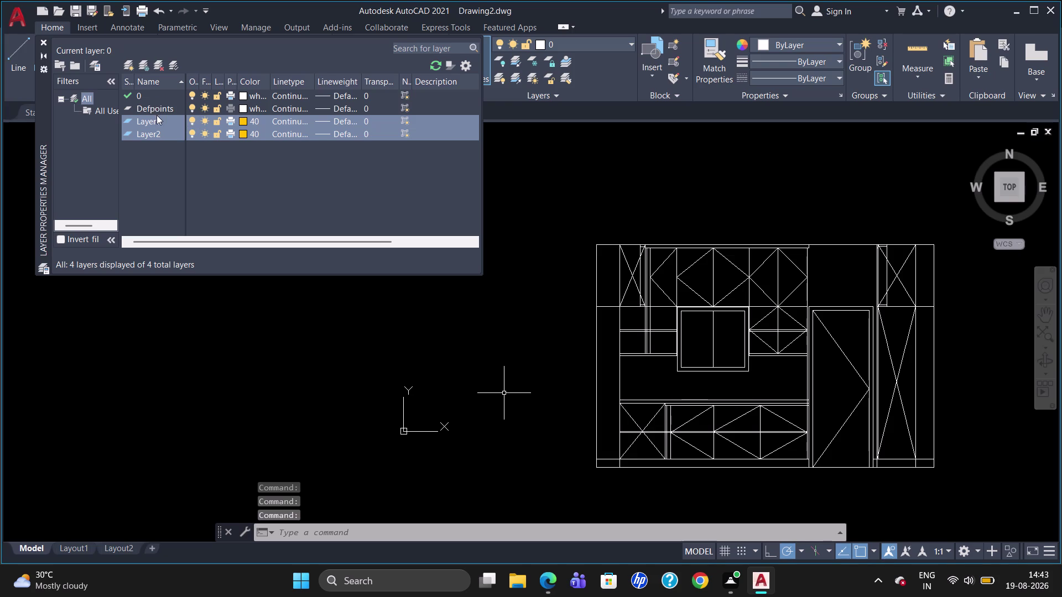
click(244, 134)
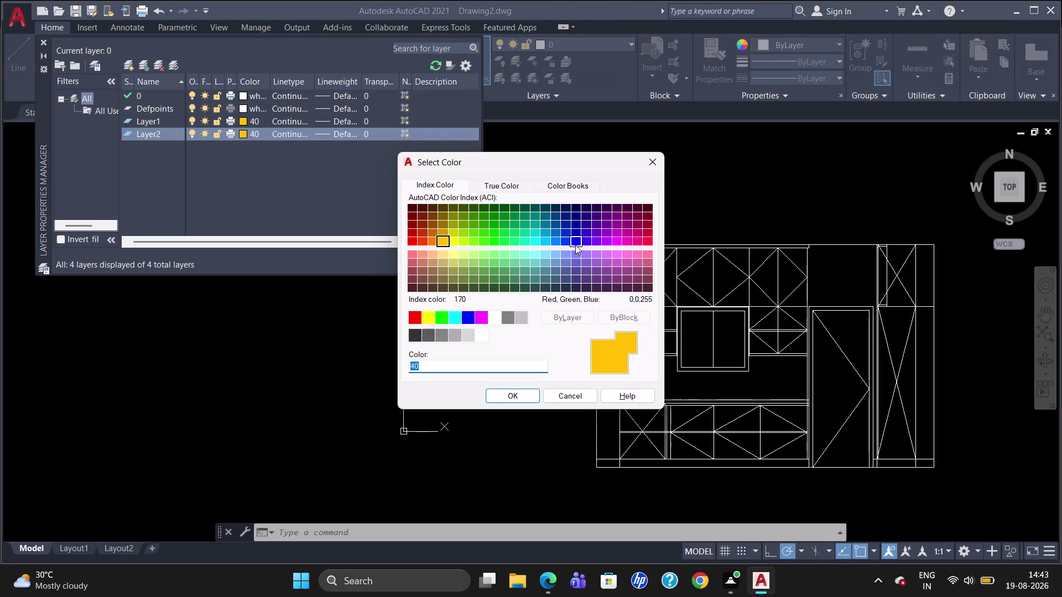
click(466, 321)
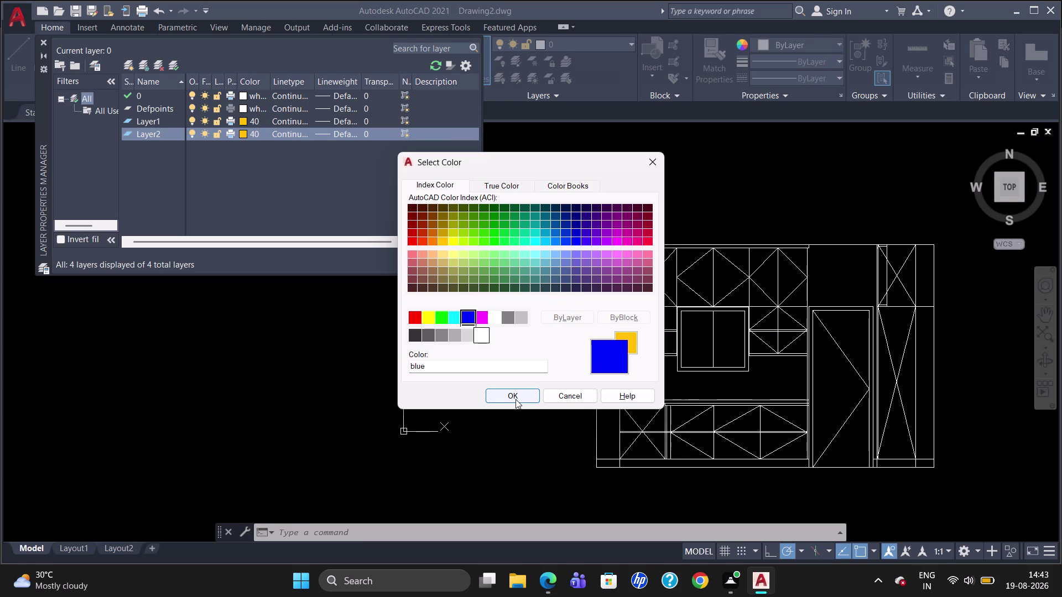
click(515, 399)
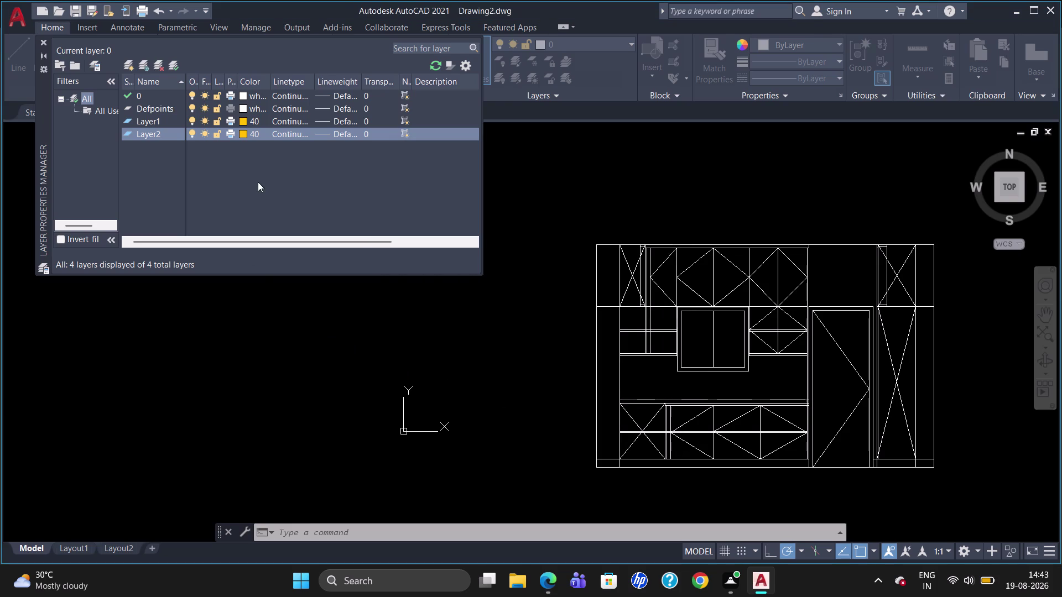
click(131, 71)
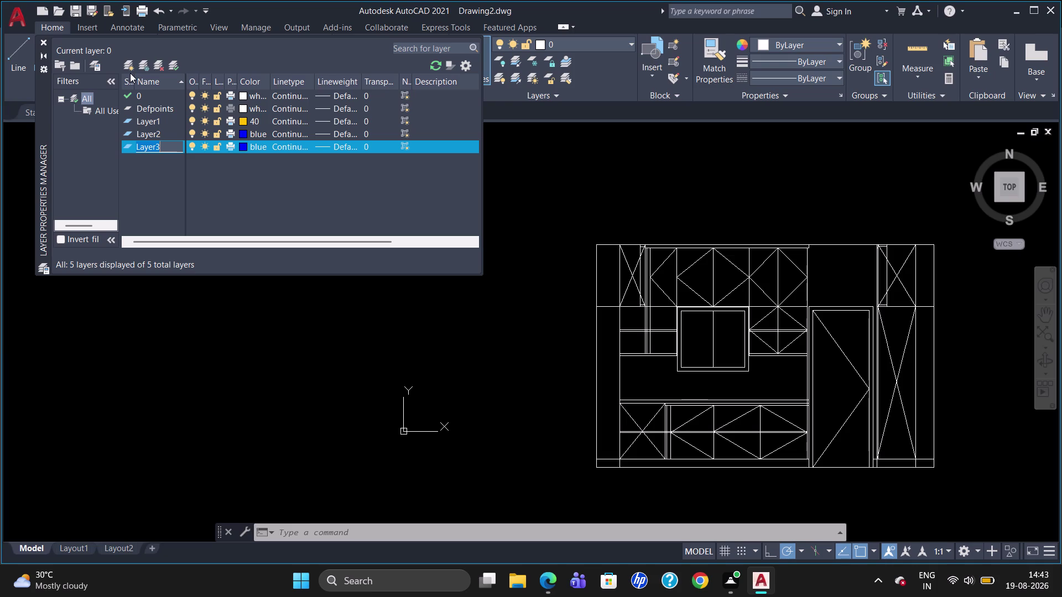
Add Layer4, recolour Layer3 to colour 222, and close the layer manager.
click(128, 72)
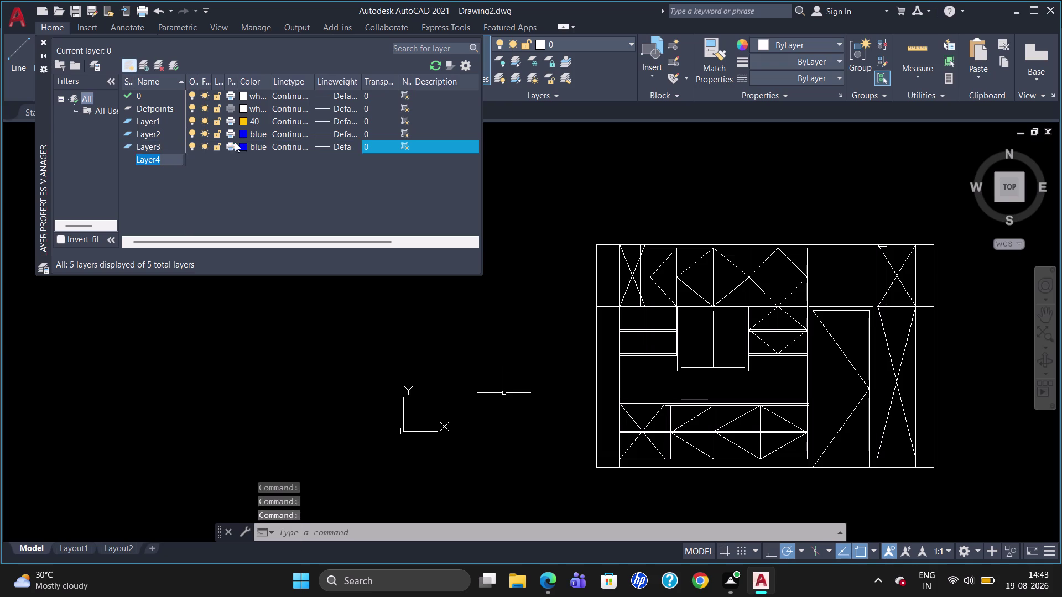
click(245, 147)
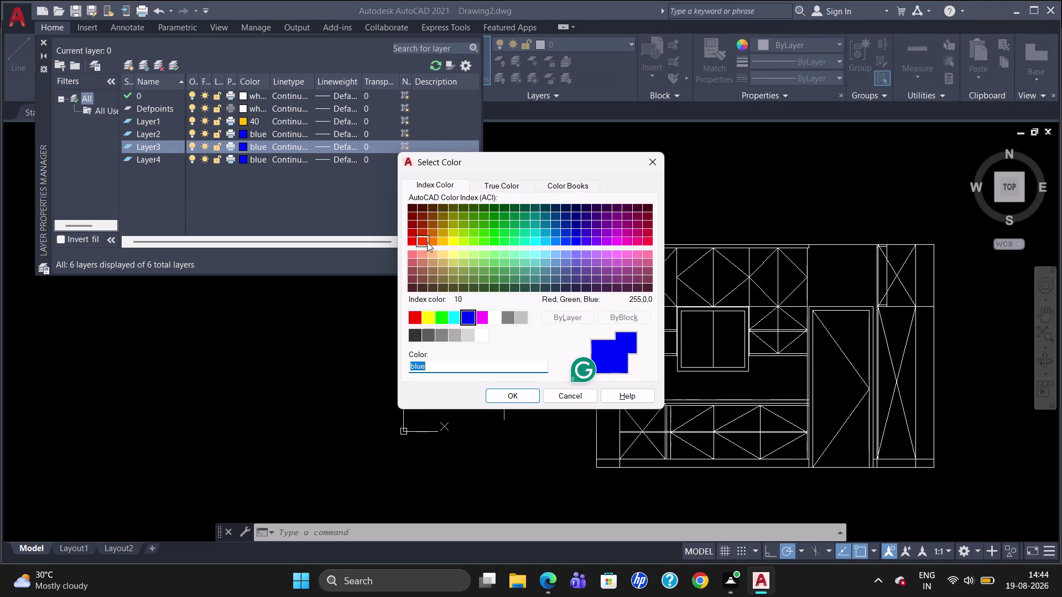
click(628, 232)
click(526, 397)
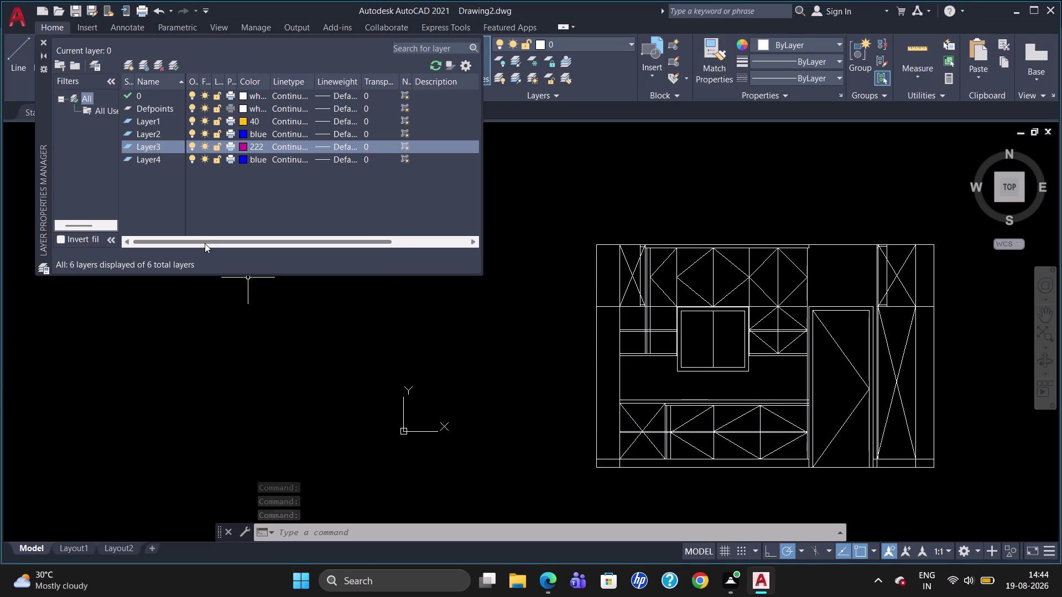
click(43, 38)
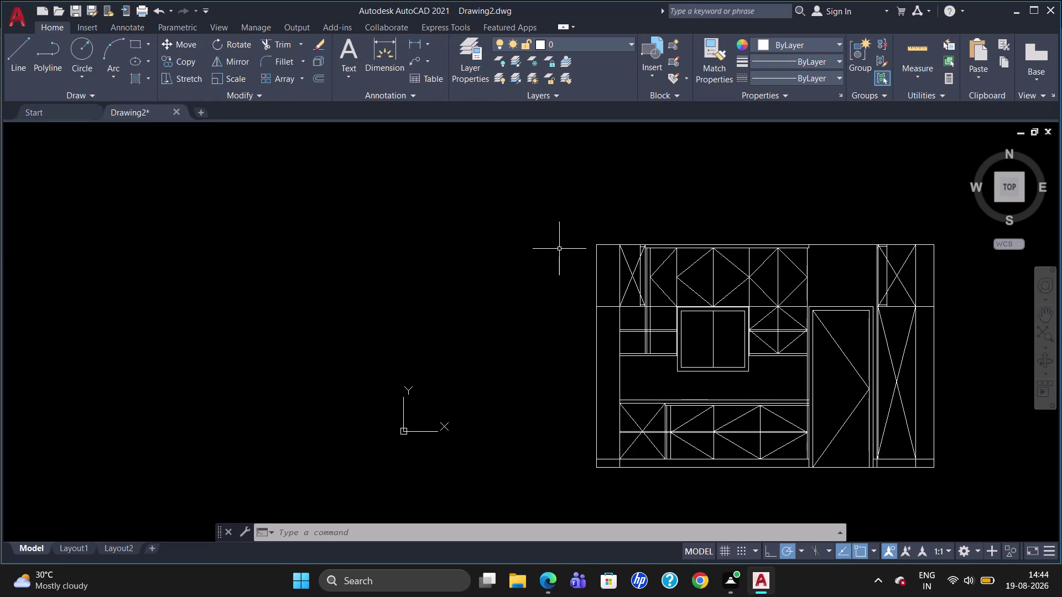
Load the ACAD_ISO02W100 linetype through LT and close the Linetype Manager.
text(LT)
key(Return)
click(648, 166)
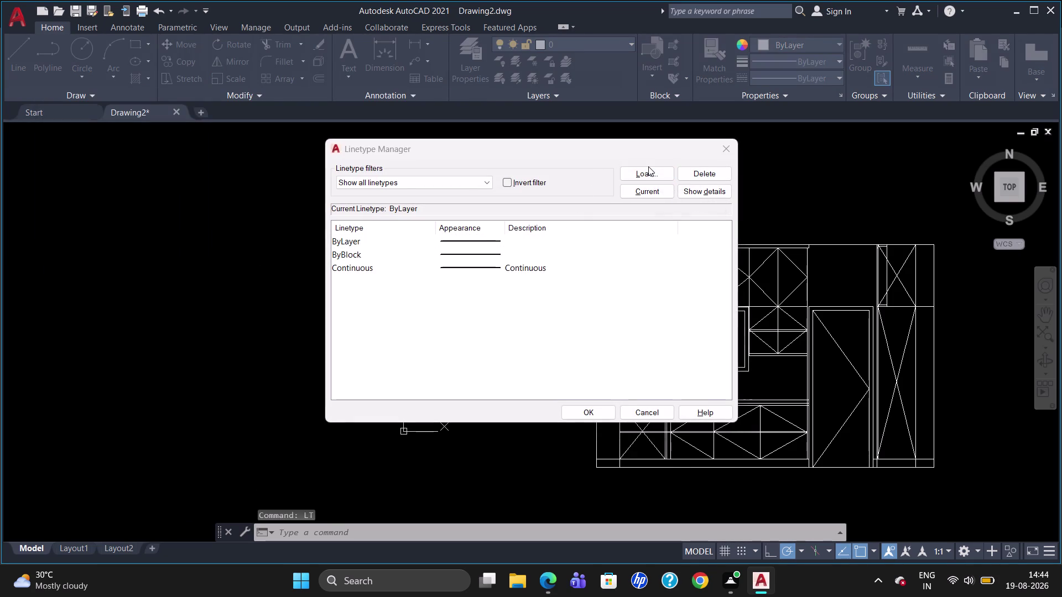
click(488, 254)
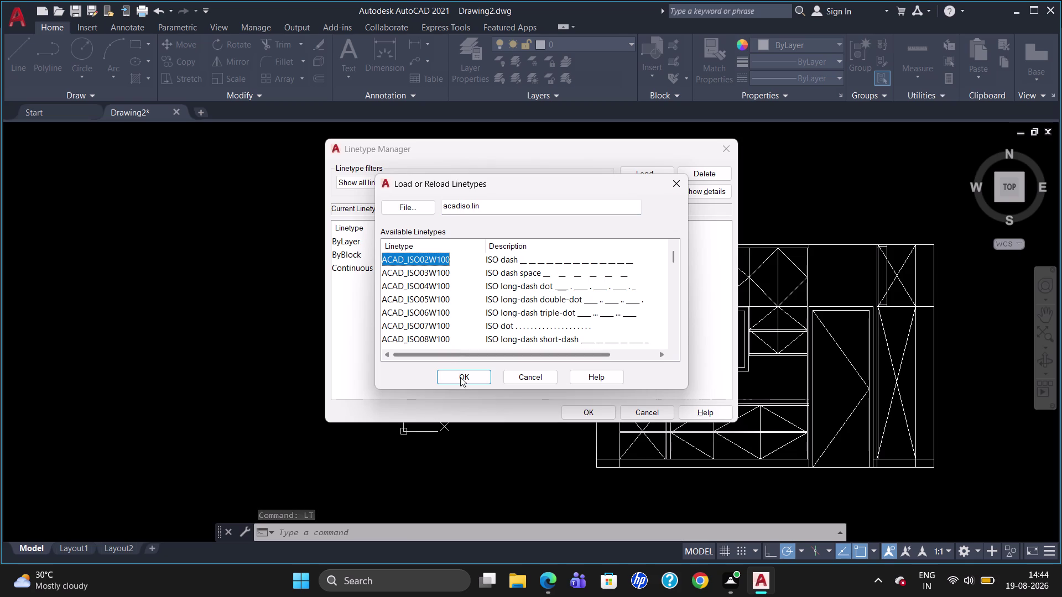
click(461, 380)
click(578, 415)
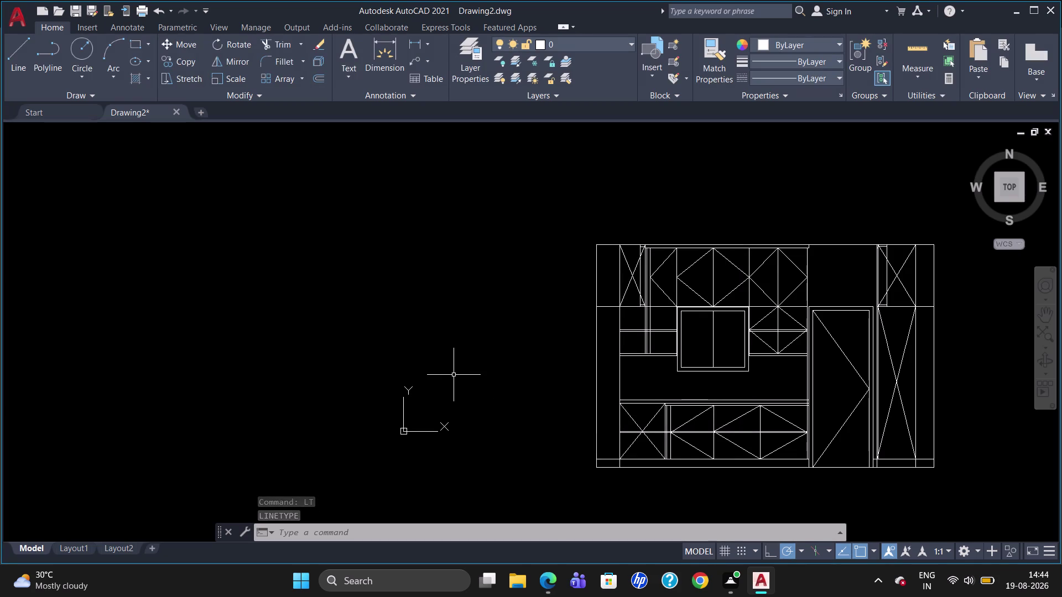
scroll(up, 3)
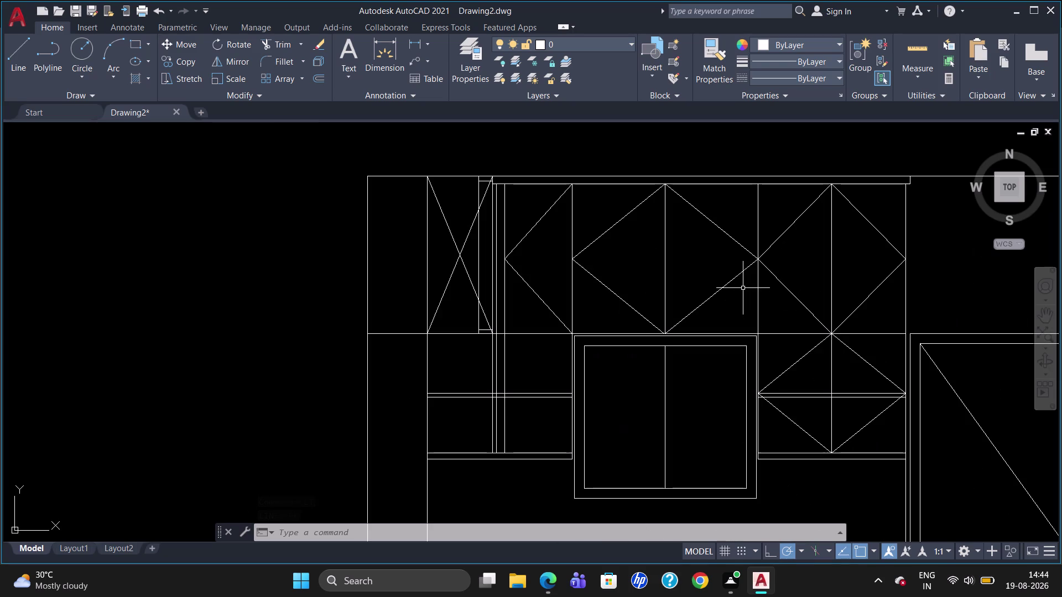
Select the upper cabinets' left edge, panel dividers, diamond-door verticals, two top lines and bottom line.
click(426, 236)
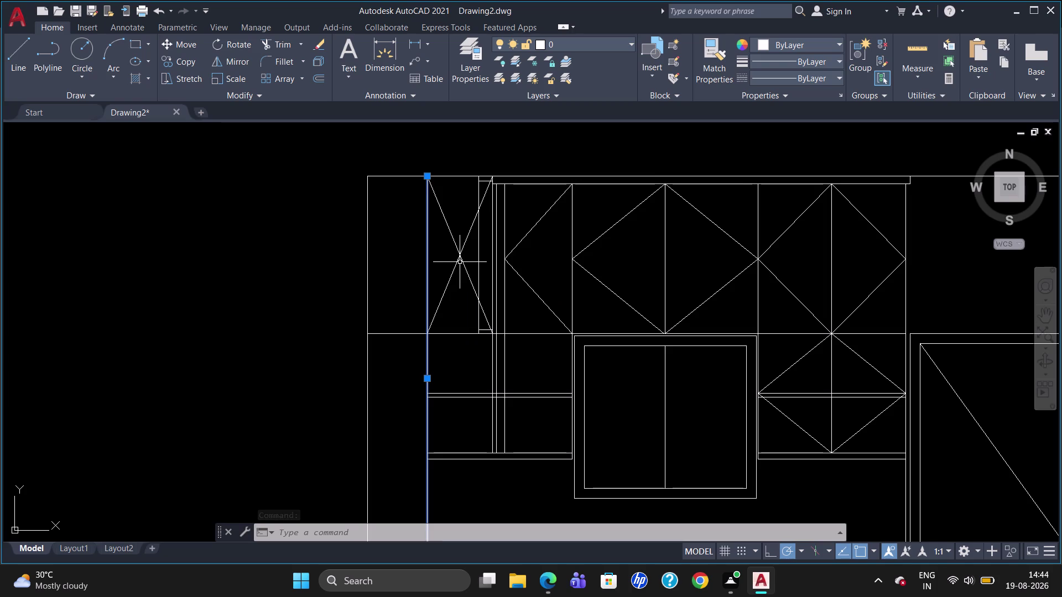
click(480, 245)
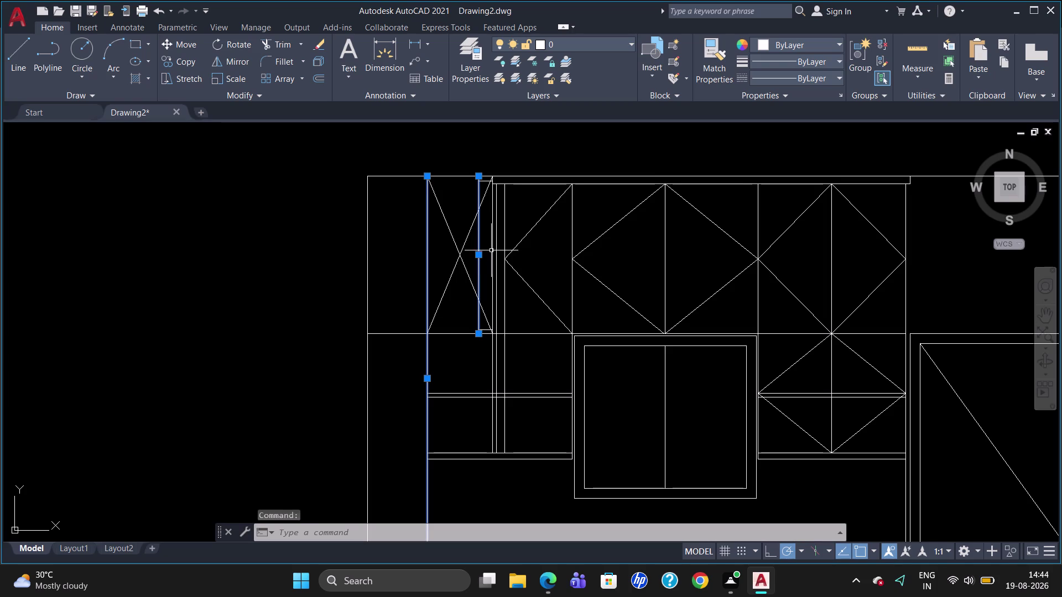
click(494, 252)
click(496, 252)
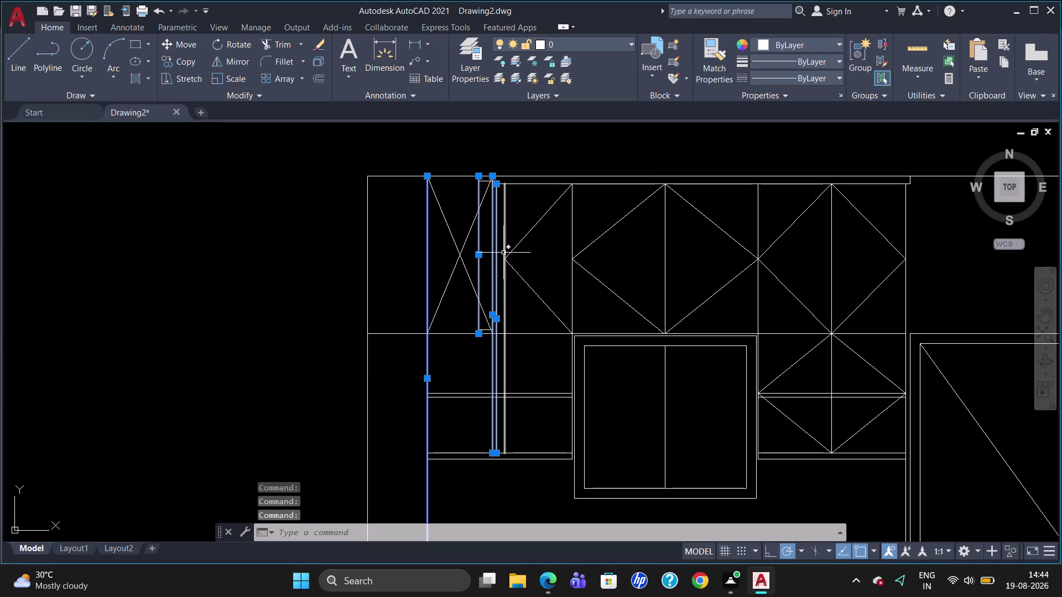
click(503, 253)
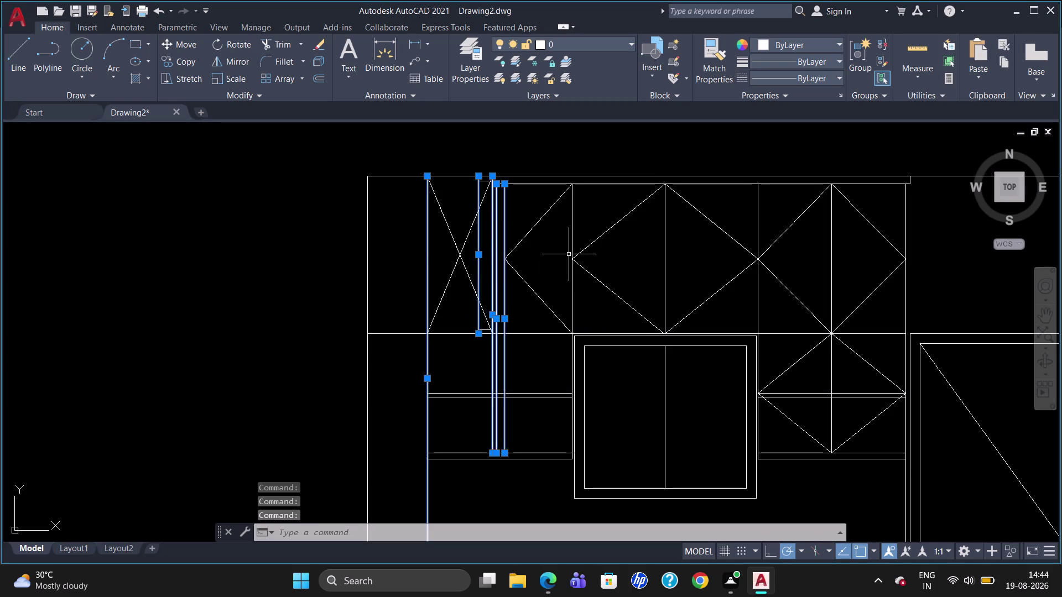
click(573, 251)
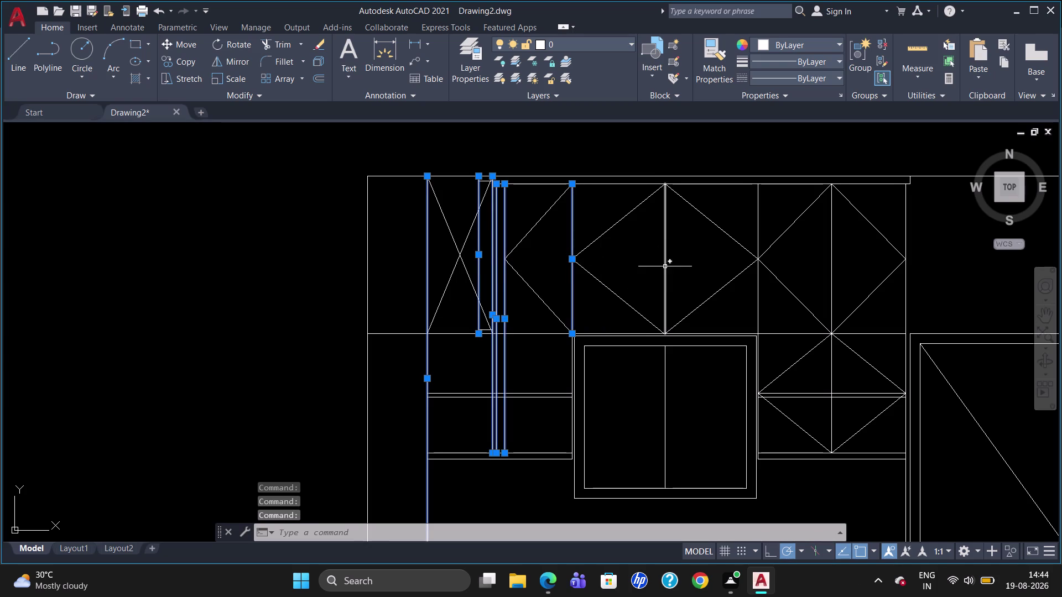
click(666, 267)
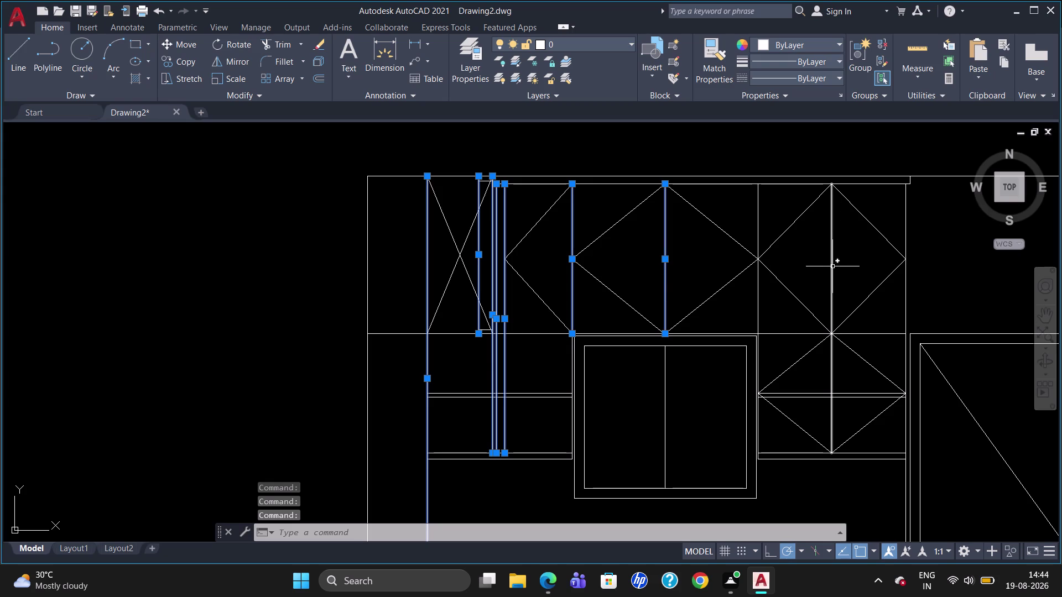
click(831, 266)
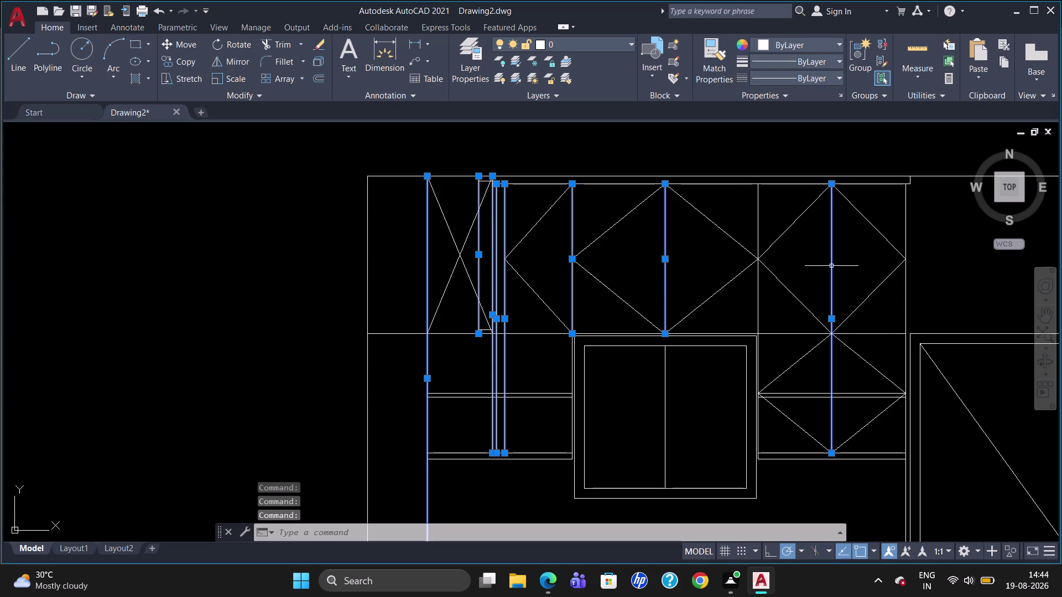
click(731, 175)
click(732, 185)
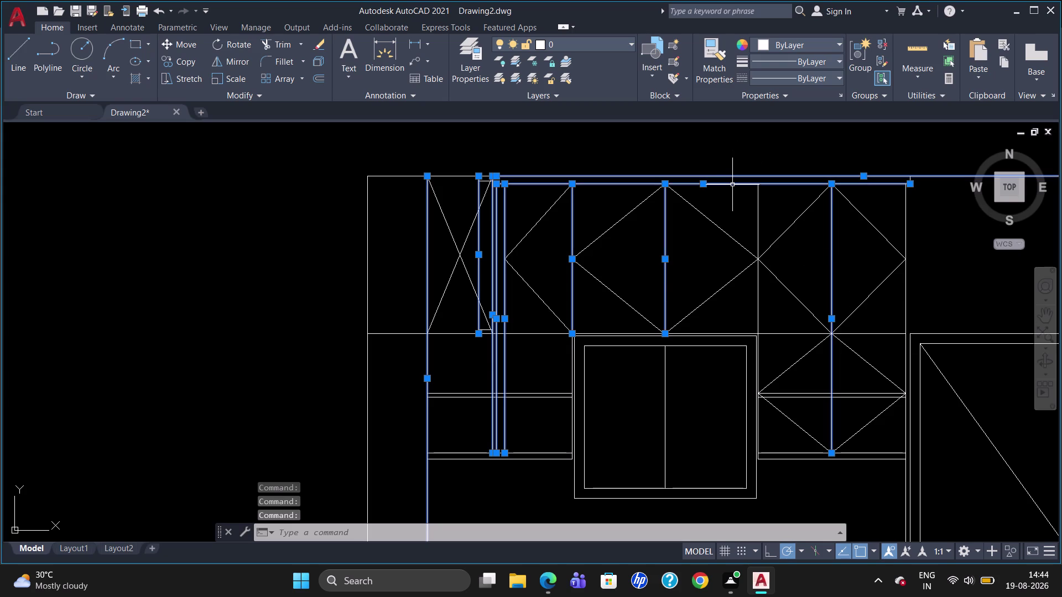
click(523, 333)
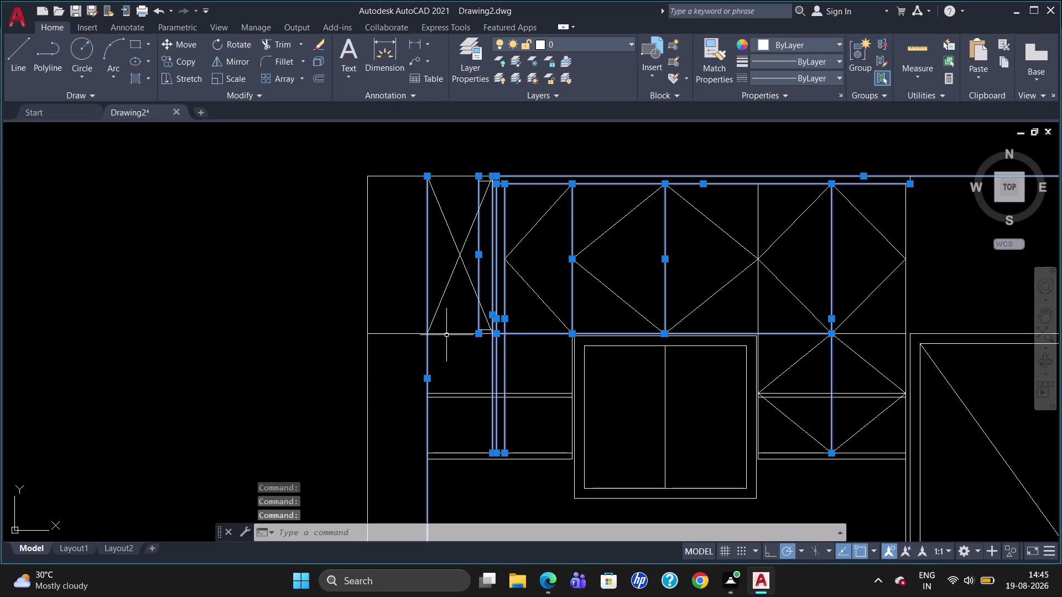